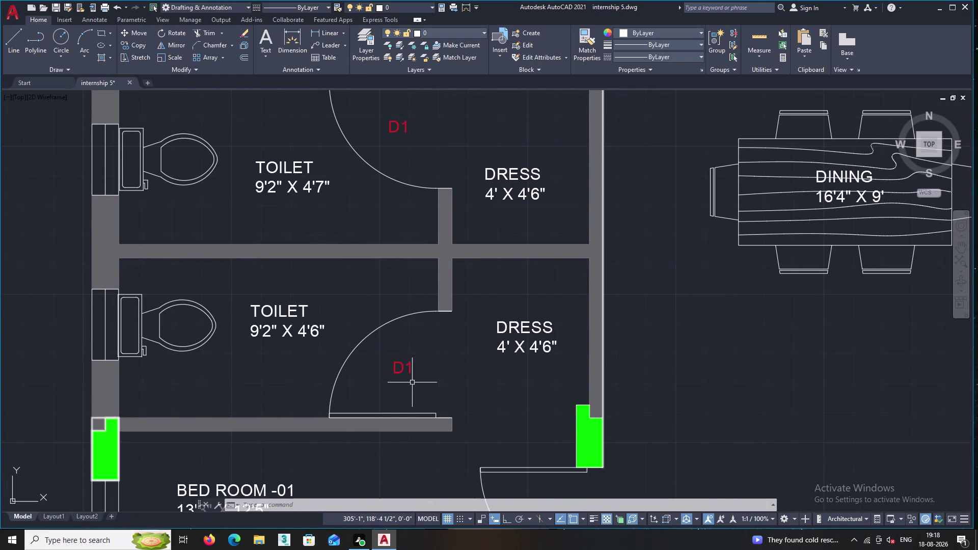
Delete the D1 label at the lower toilet door.
click(389, 347)
click(420, 386)
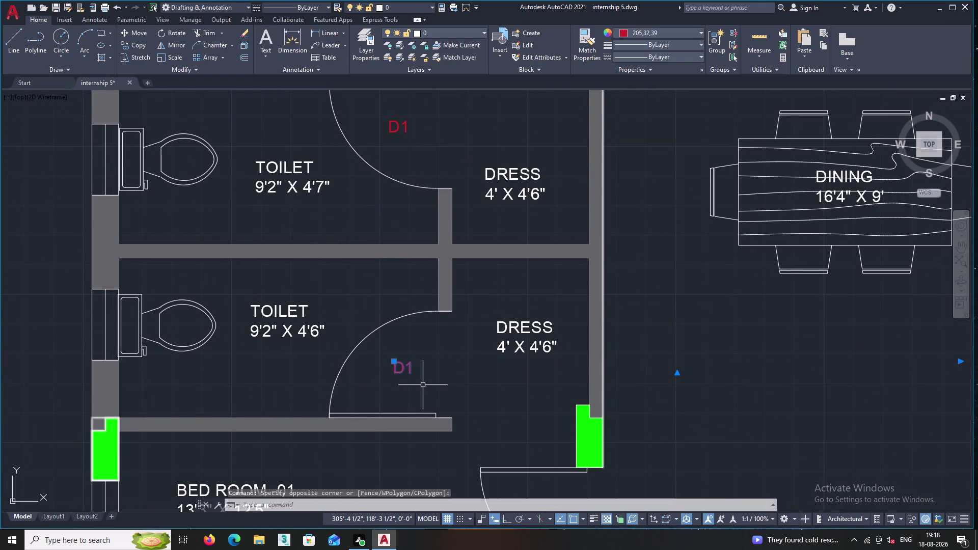
key(Delete)
Change the upper toilet door's D1 label to D3 with Mtext Edit.
middle_drag(407, 361, 375, 549)
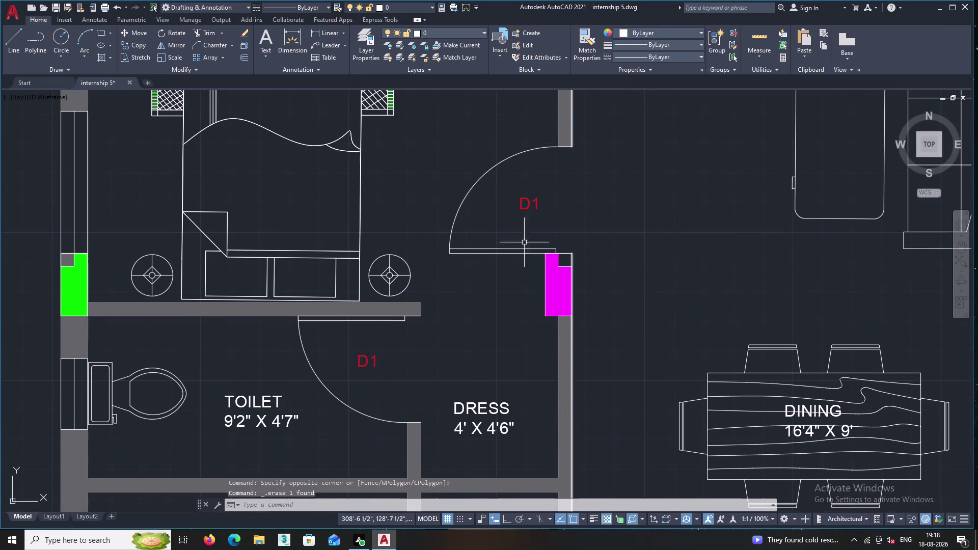
click(382, 372)
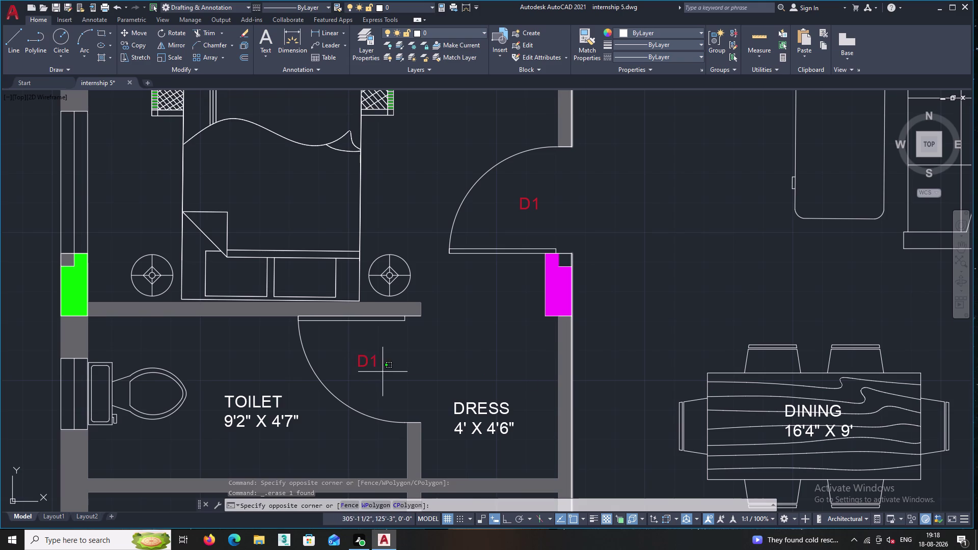
click(364, 352)
right_click(364, 352)
click(402, 112)
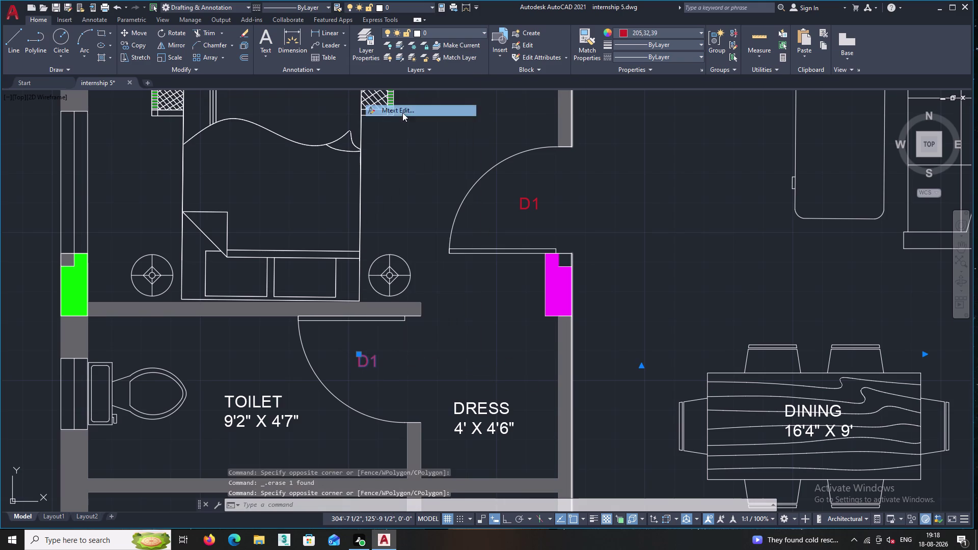
click(383, 356)
key(BackSpace)
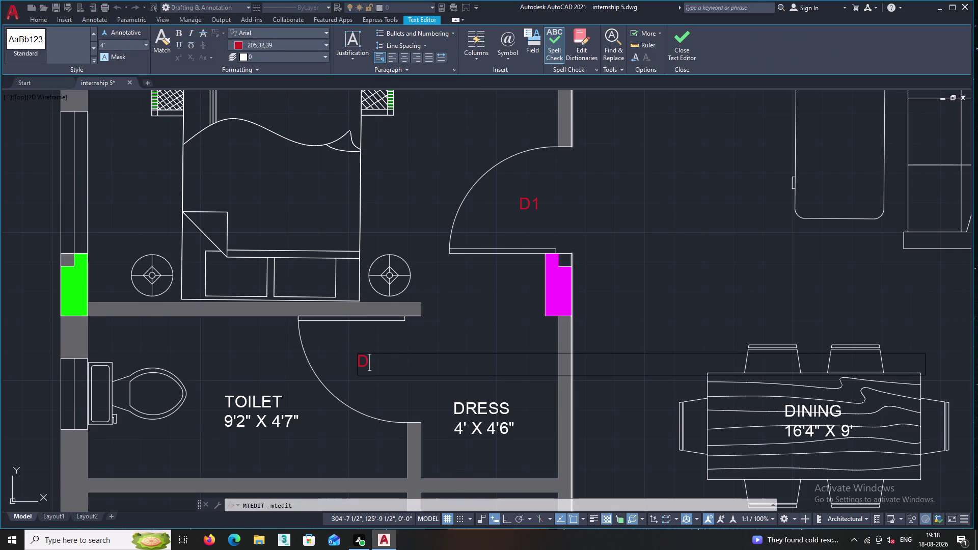
key(3)
double_click(402, 345)
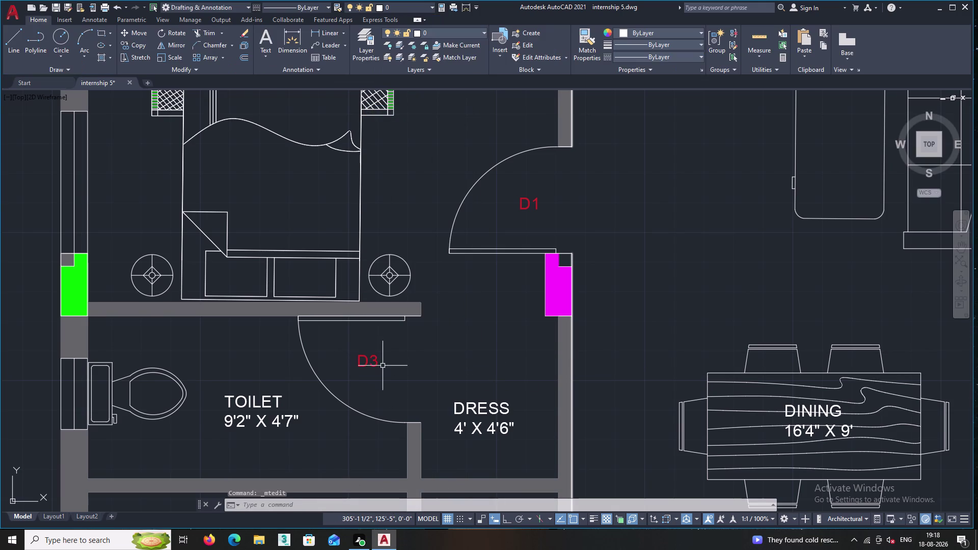
Copy the D3 label down to the lower toilet door.
middle_drag(380, 372, 274, 423)
middle_drag(272, 423, 301, 342)
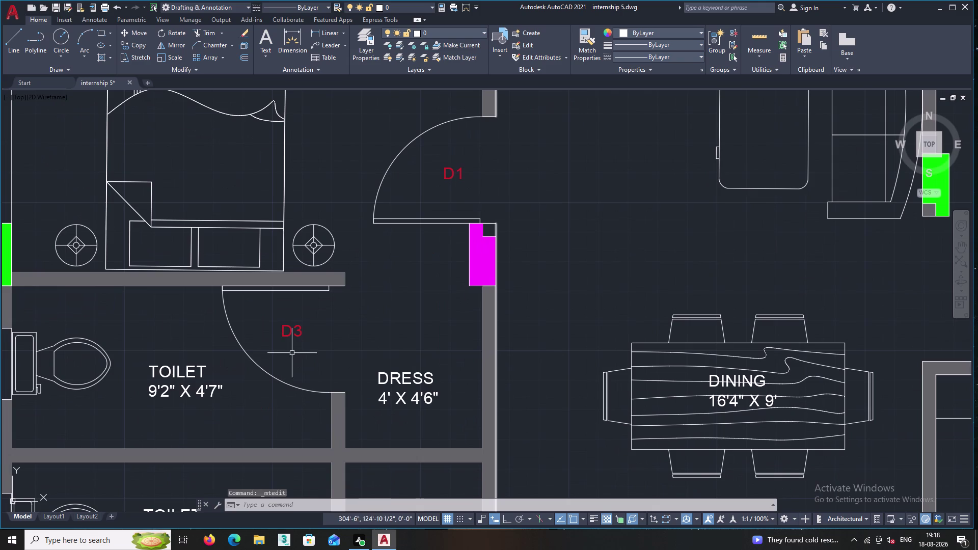
click(323, 350)
double_click(279, 327)
right_click(292, 311)
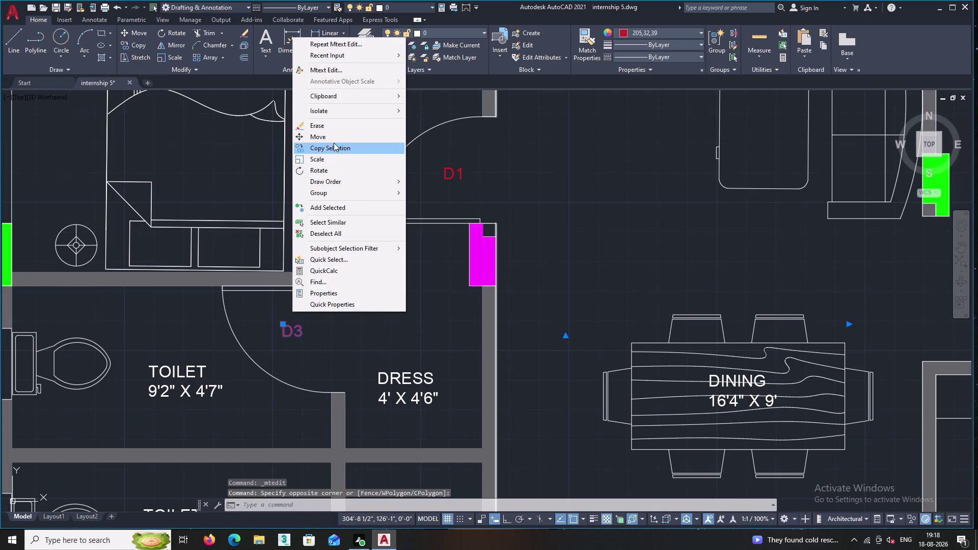
double_click(334, 146)
middle_drag(322, 337, 301, 145)
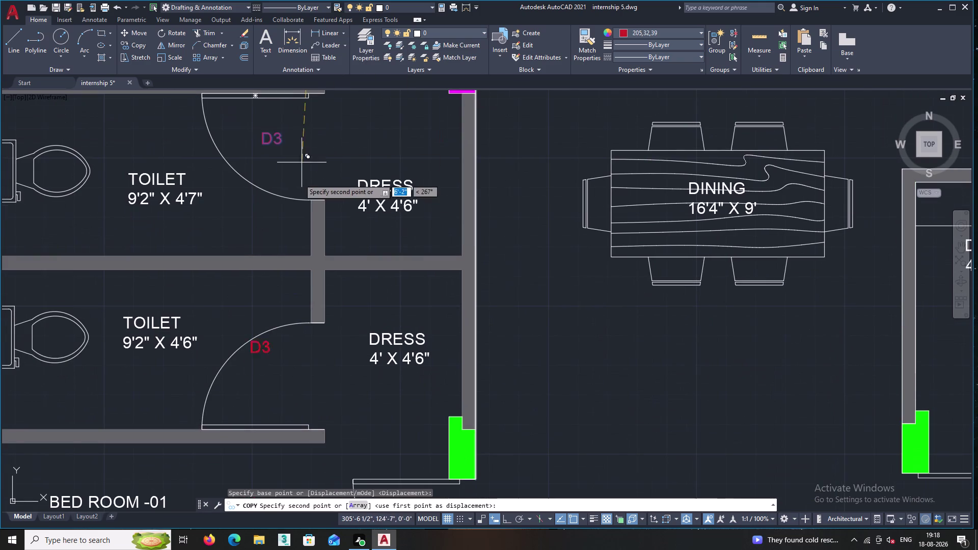
click(323, 195)
middle_drag(339, 308, 301, 261)
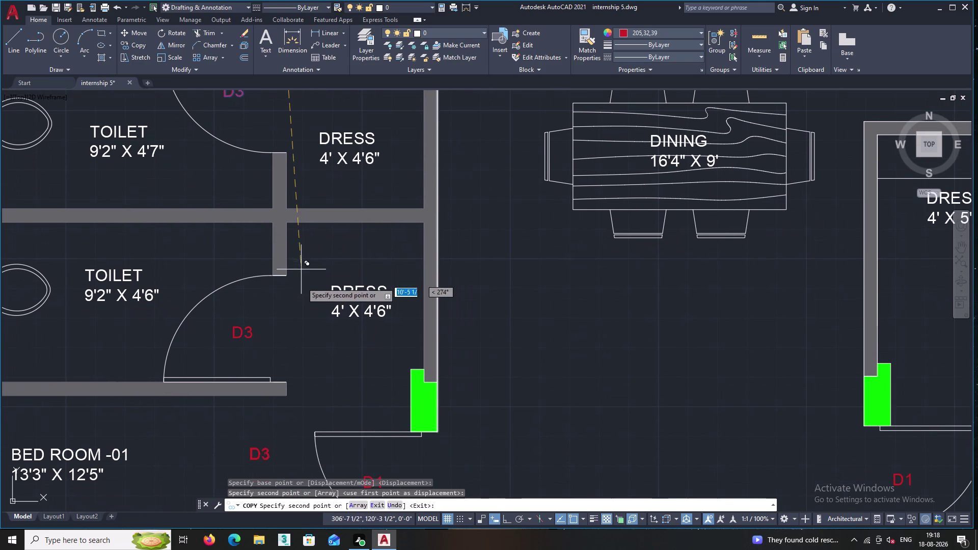
scroll(down, 3)
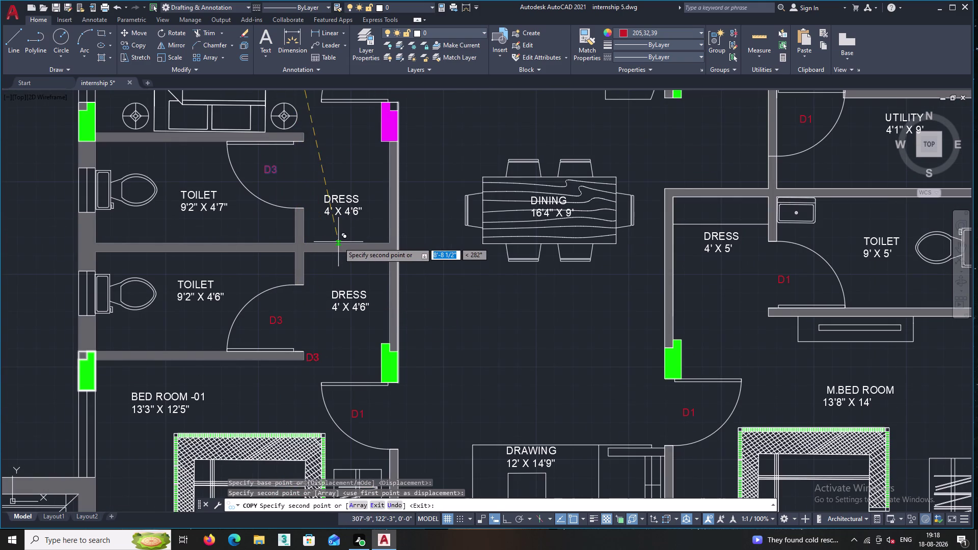
middle_drag(314, 251, 208, 283)
middle_drag(209, 255, 199, 305)
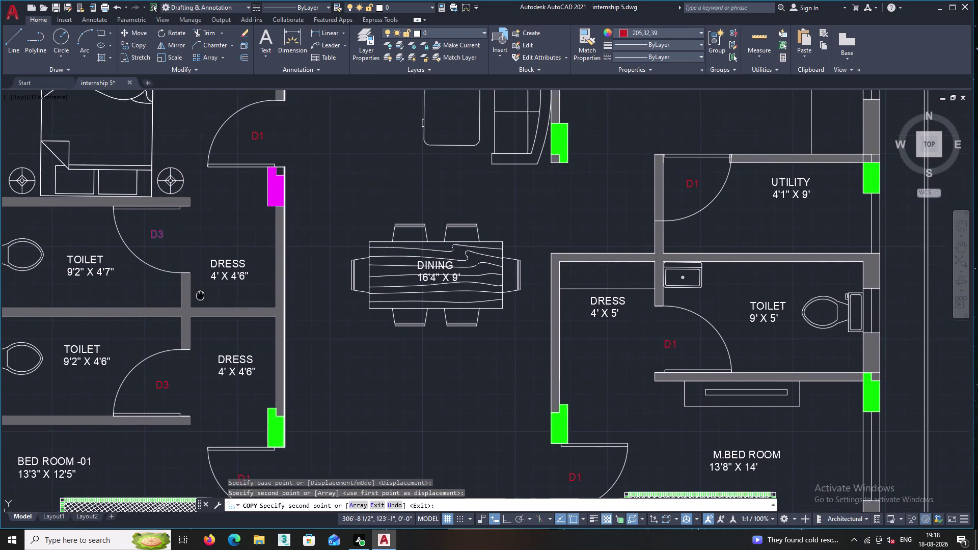
middle_drag(200, 305, 199, 310)
scroll(down, 3)
middle_drag(265, 206, 271, 375)
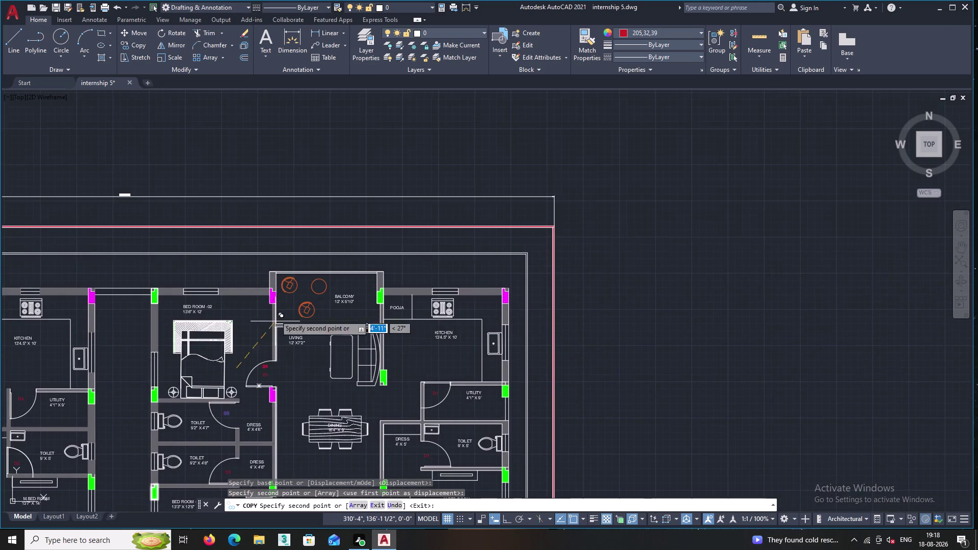
scroll(up, 3)
Change the living room door's D1 tag to D2.
key(Escape)
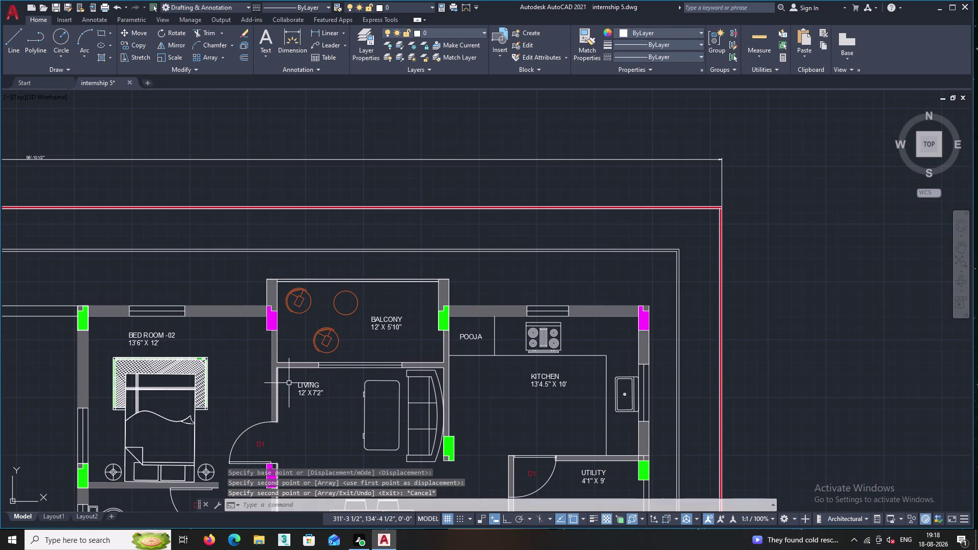
scroll(up, 3)
middle_drag(274, 414, 278, 269)
scroll(up, 3)
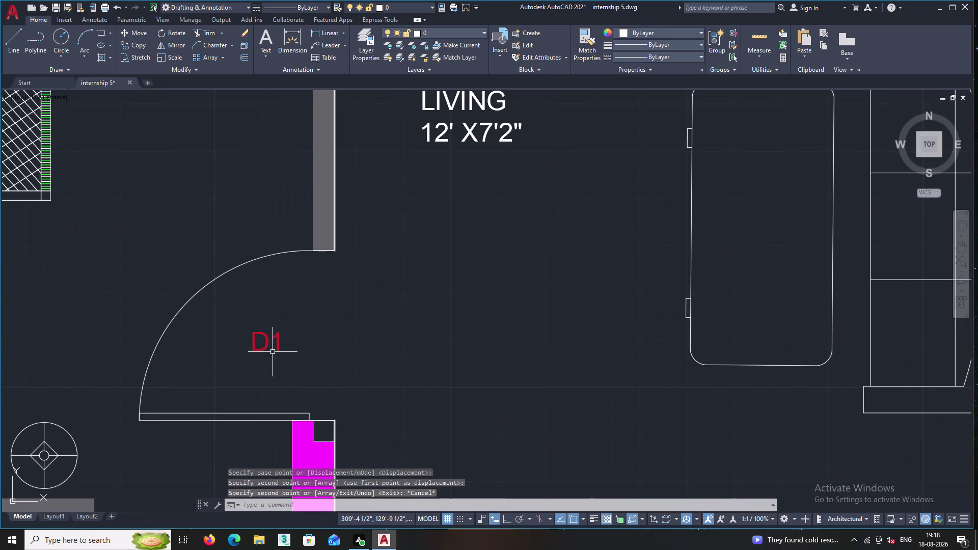
click(278, 349)
right_click(286, 313)
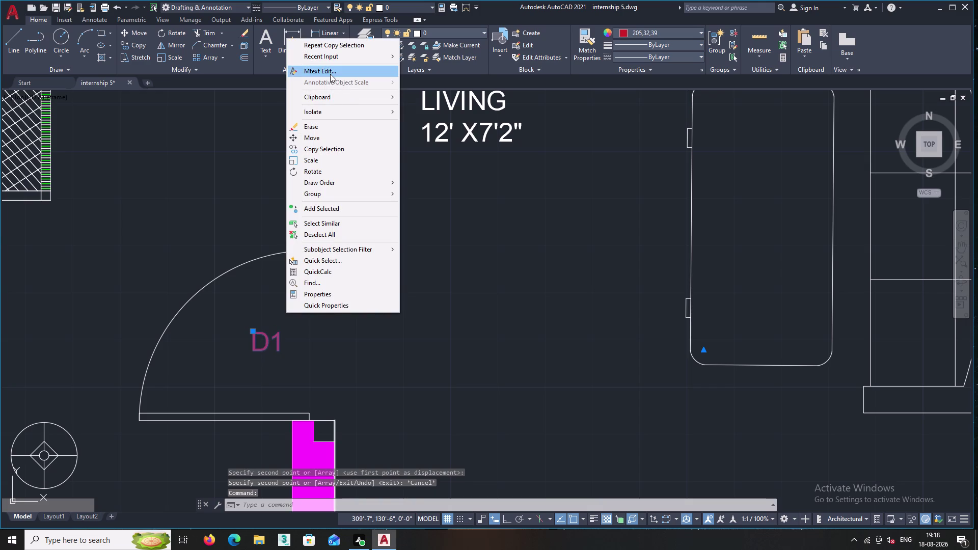
double_click(330, 73)
click(305, 333)
key(BackSpace)
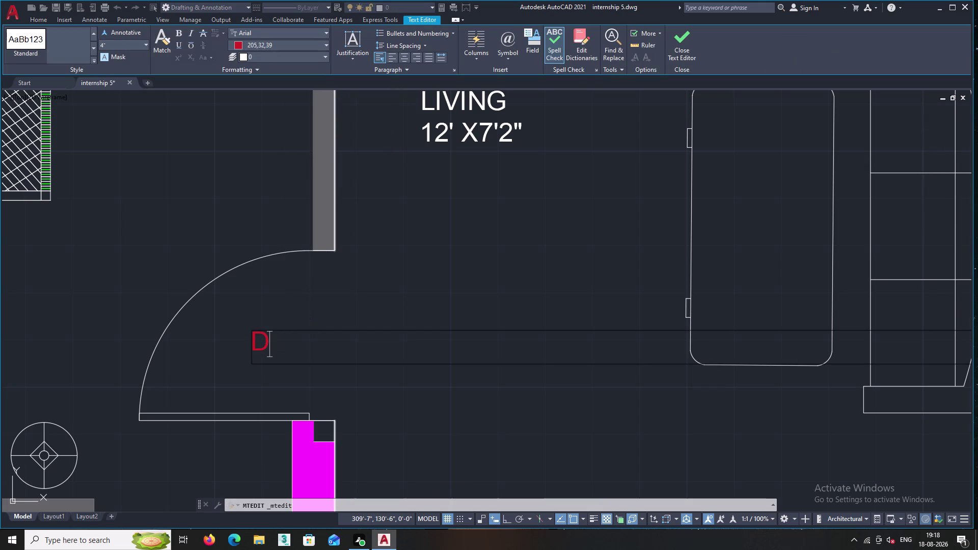
key(2)
click(347, 299)
Change the D1 tag above the drawing room's bedroom door to D2.
middle_drag(338, 303, 311, 309)
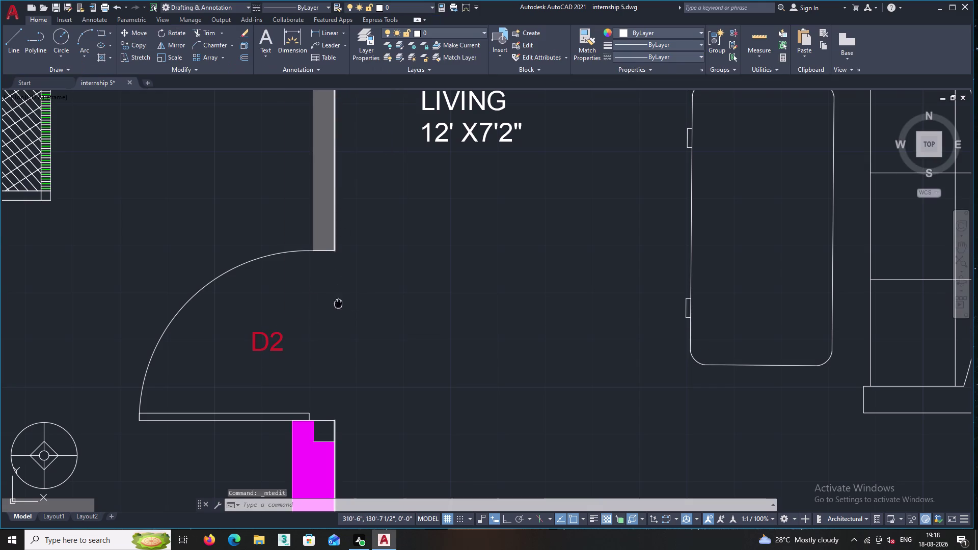
middle_drag(311, 309, 166, 338)
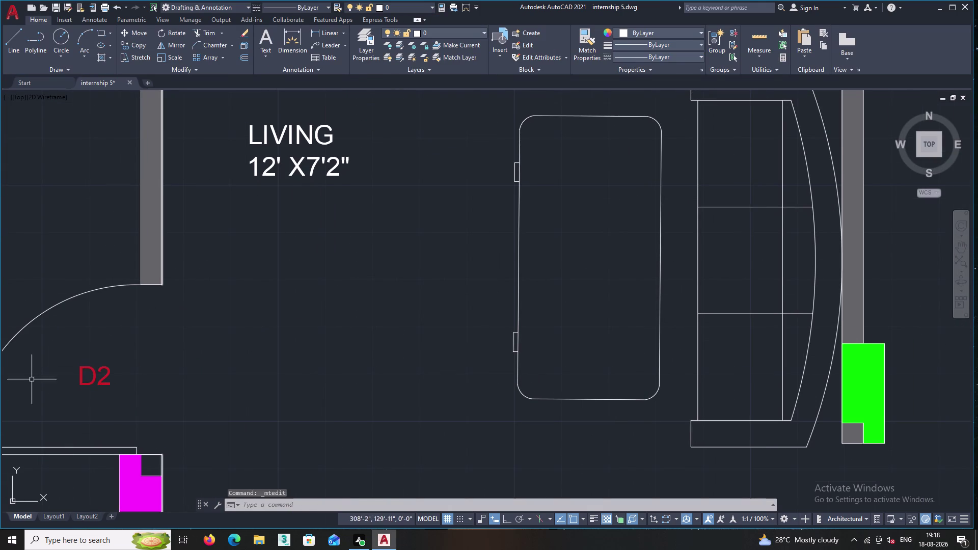
middle_drag(0, 418, 24, 388)
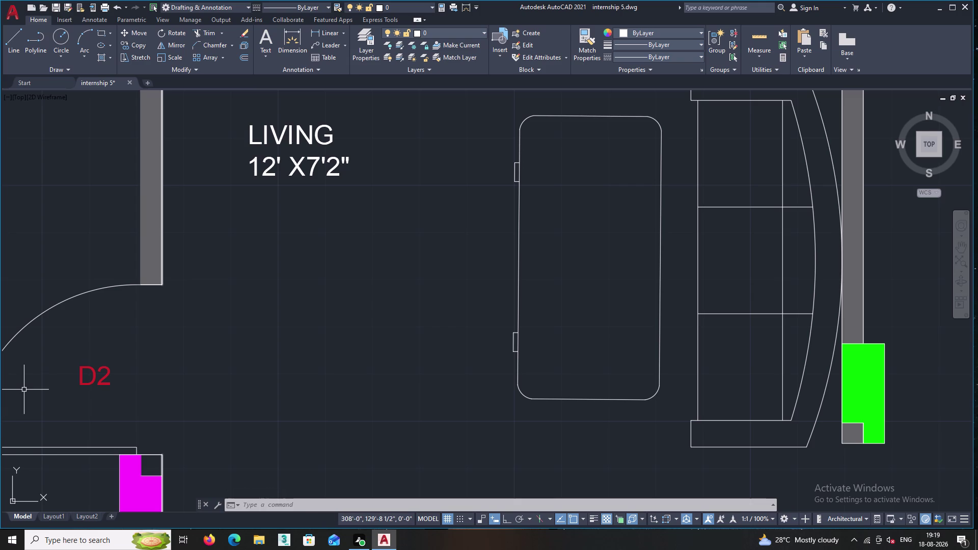
middle_drag(37, 389, 73, 260)
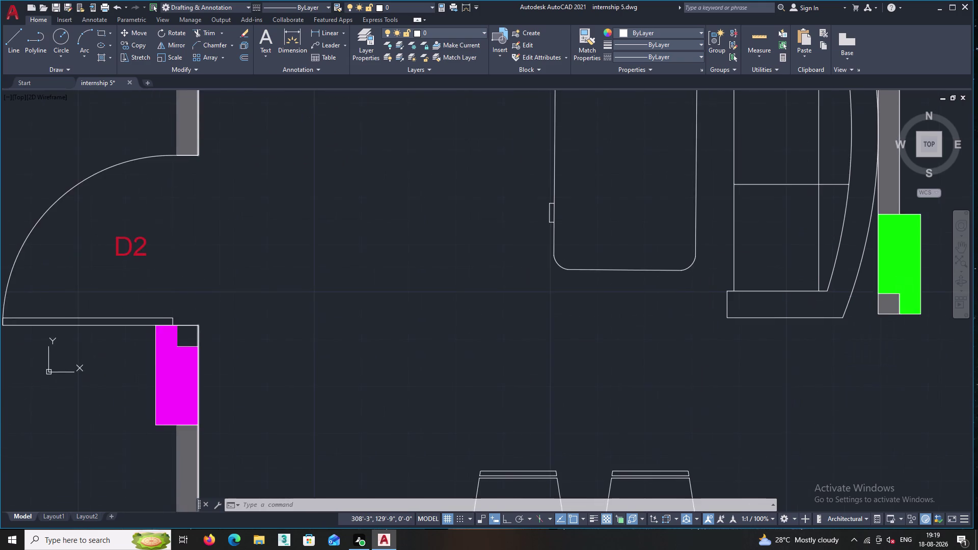
scroll(down, 3)
middle_drag(251, 345, 218, 203)
middle_drag(214, 372, 195, 237)
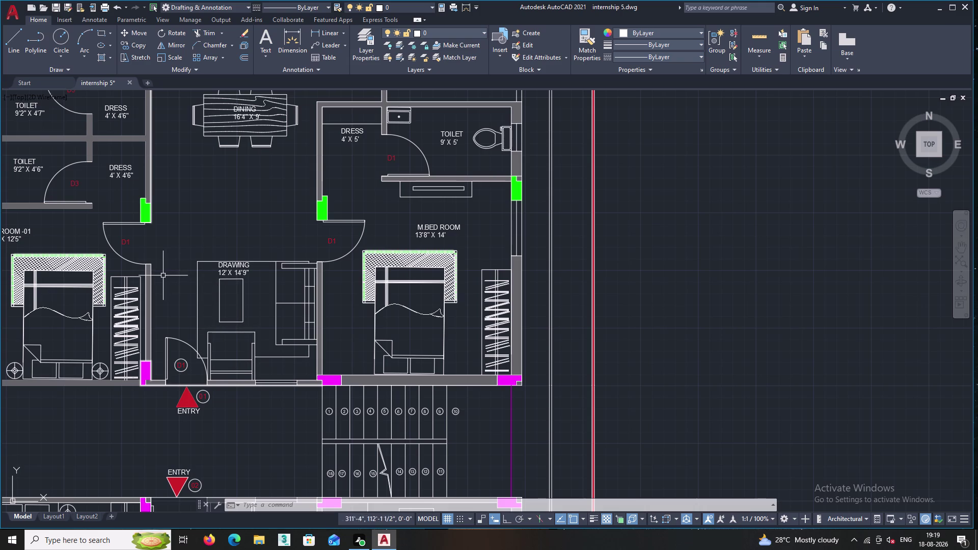
scroll(up, 3)
middle_drag(134, 265, 197, 302)
middle_click(197, 303)
scroll(up, 3)
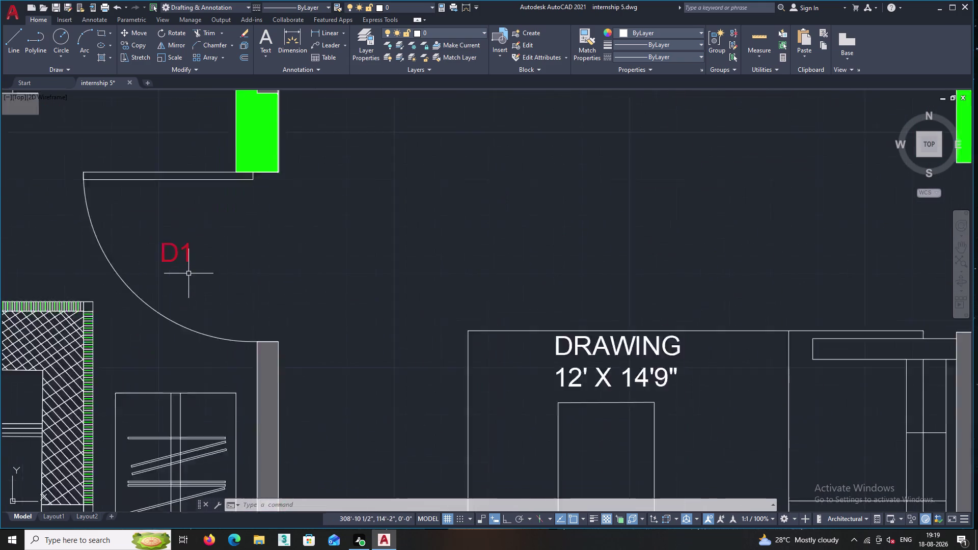
click(187, 250)
right_click(204, 239)
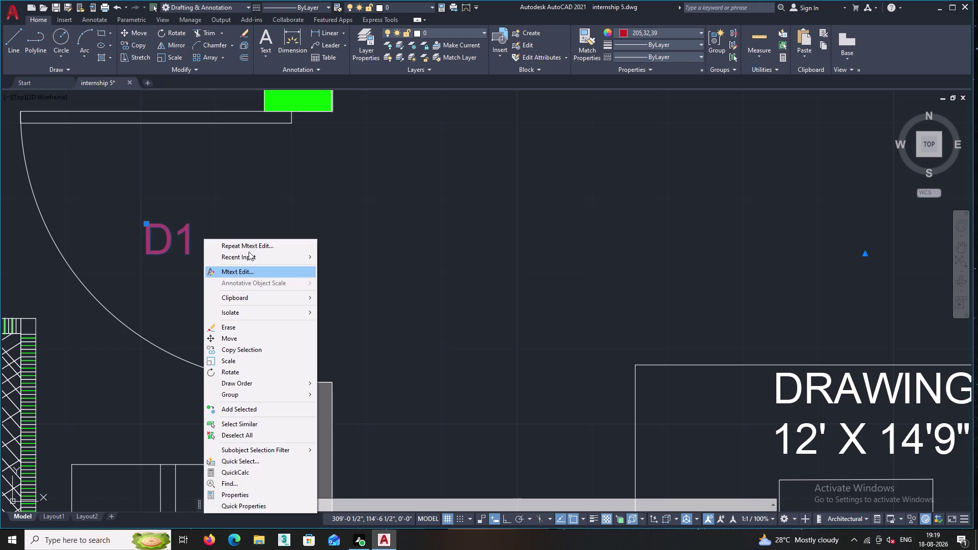
click(250, 270)
click(203, 246)
key(BackSpace)
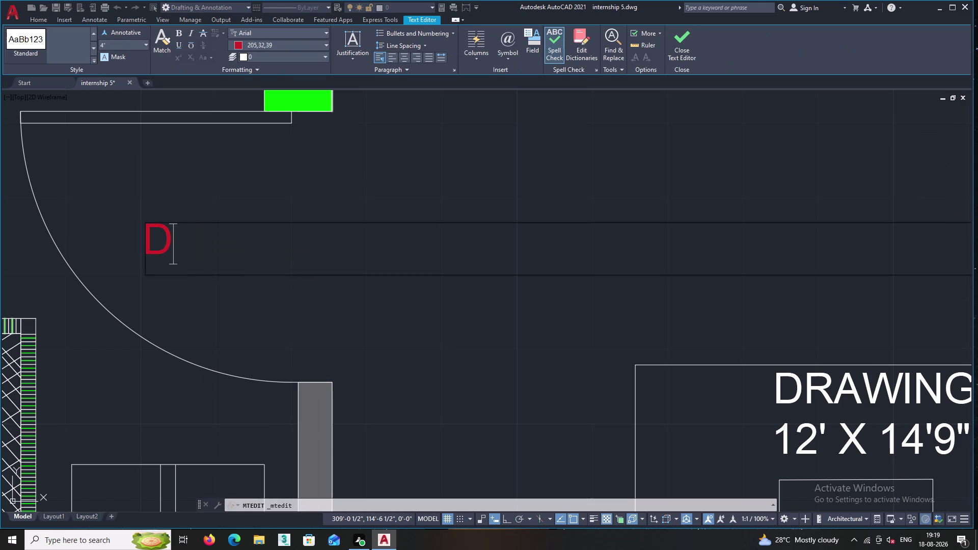
key(2)
click(221, 202)
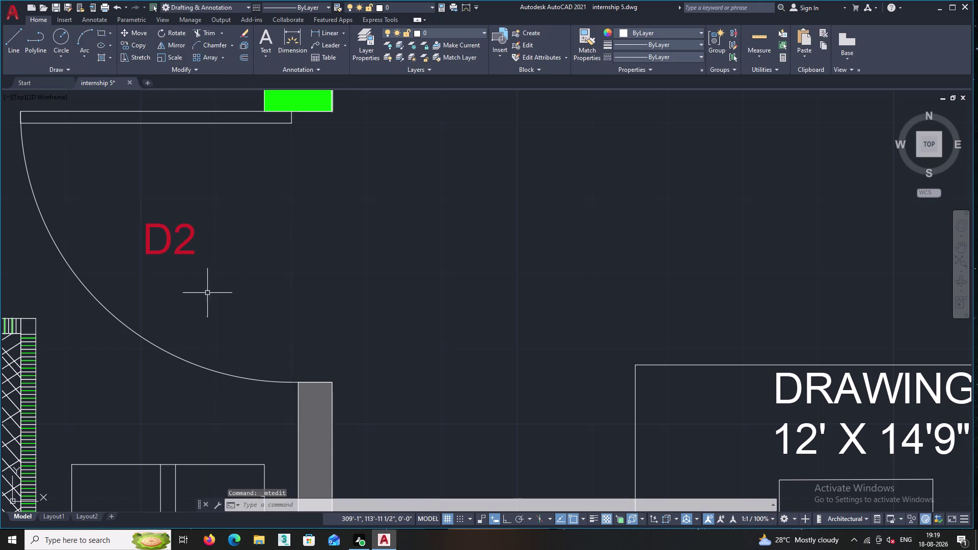
middle_drag(208, 298, 148, 376)
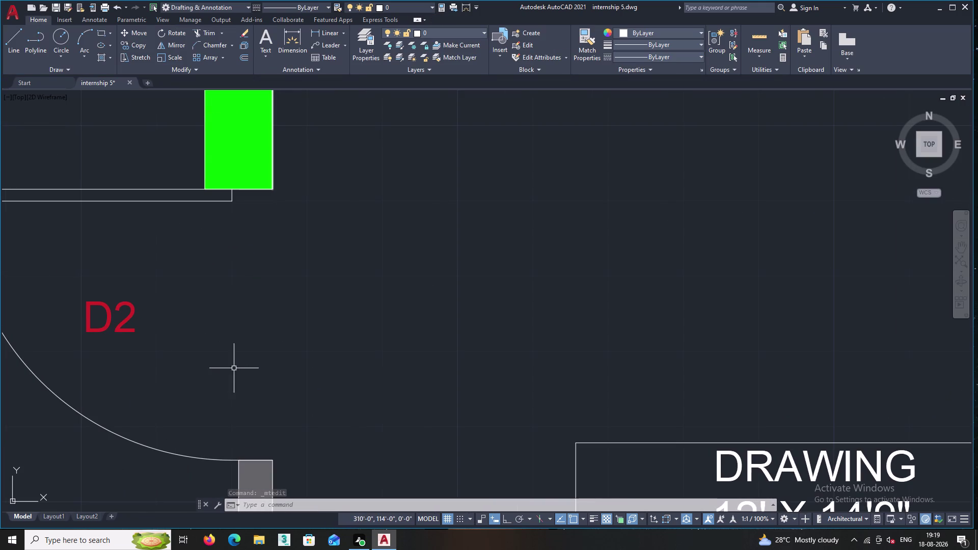
middle_drag(235, 368, 204, 369)
scroll(down, 3)
scroll(down, 3)
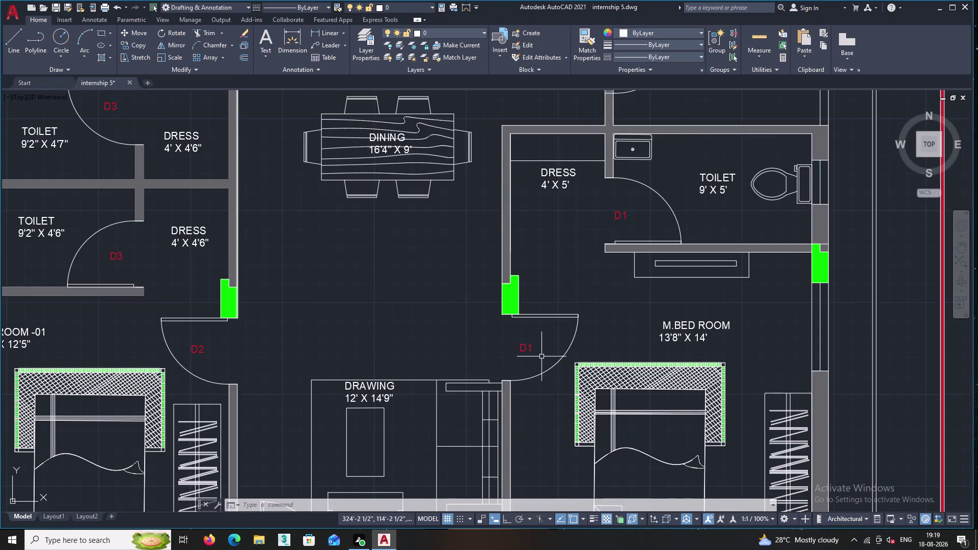
Delete the D1 label beside the master bedroom door.
scroll(up, 3)
click(539, 355)
click(463, 324)
key(Delete)
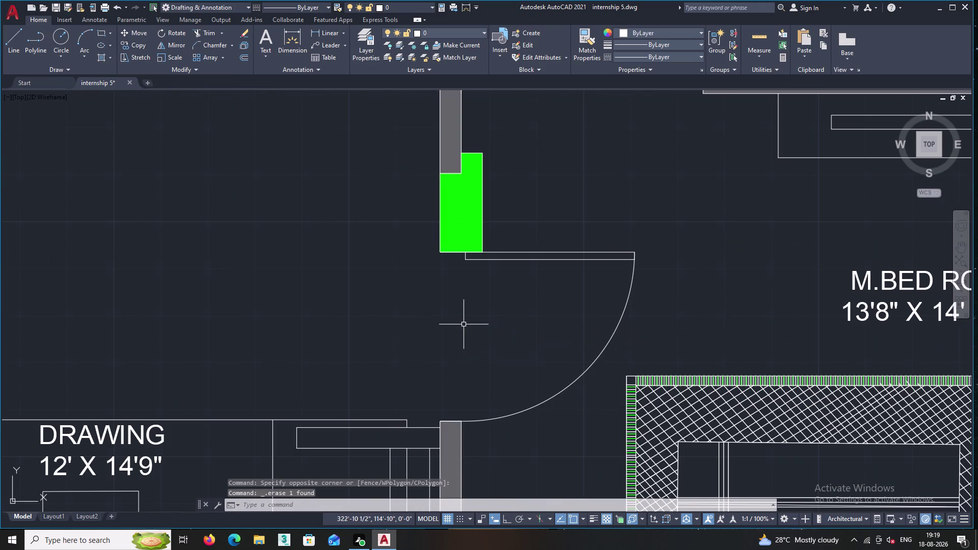
Copy the D2 label to the master bedroom doorway.
middle_click(164, 353)
scroll(down, 3)
middle_drag(171, 353, 418, 331)
click(222, 337)
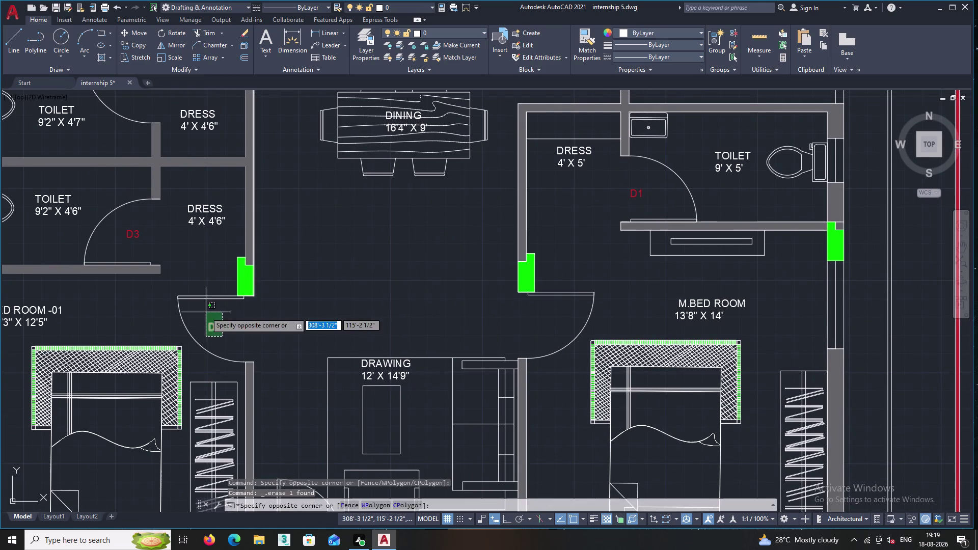
right_click(217, 308)
click(198, 324)
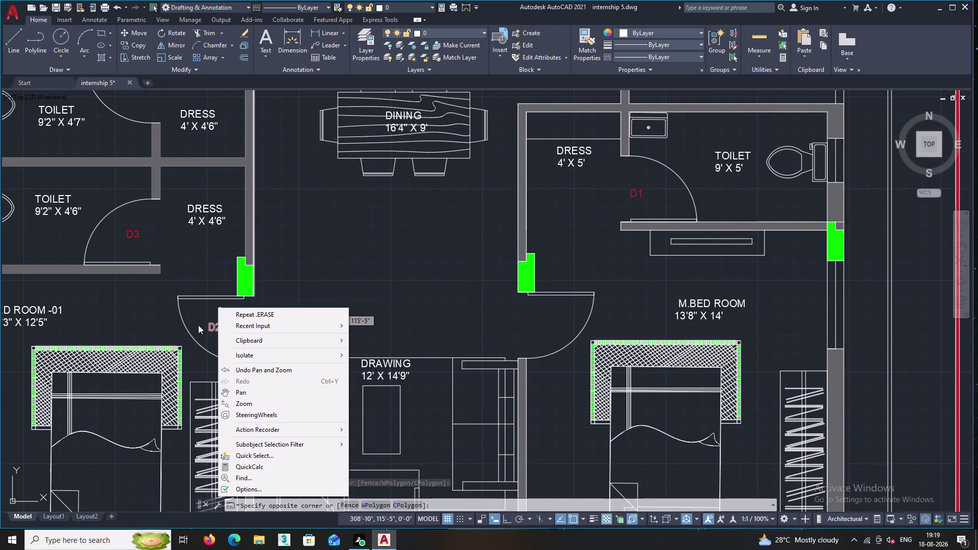
right_click(225, 321)
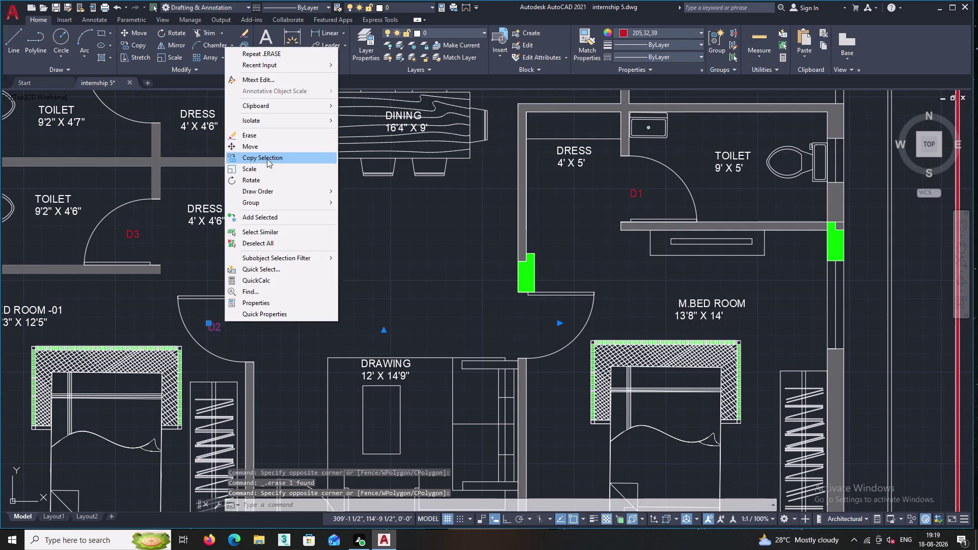
double_click(267, 158)
middle_drag(565, 209, 472, 247)
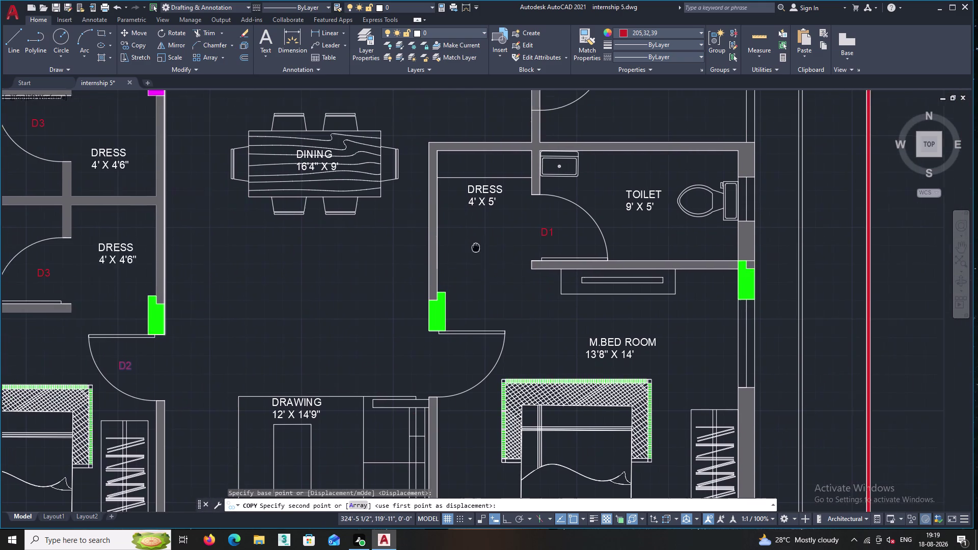
middle_drag(472, 247, 471, 248)
click(511, 190)
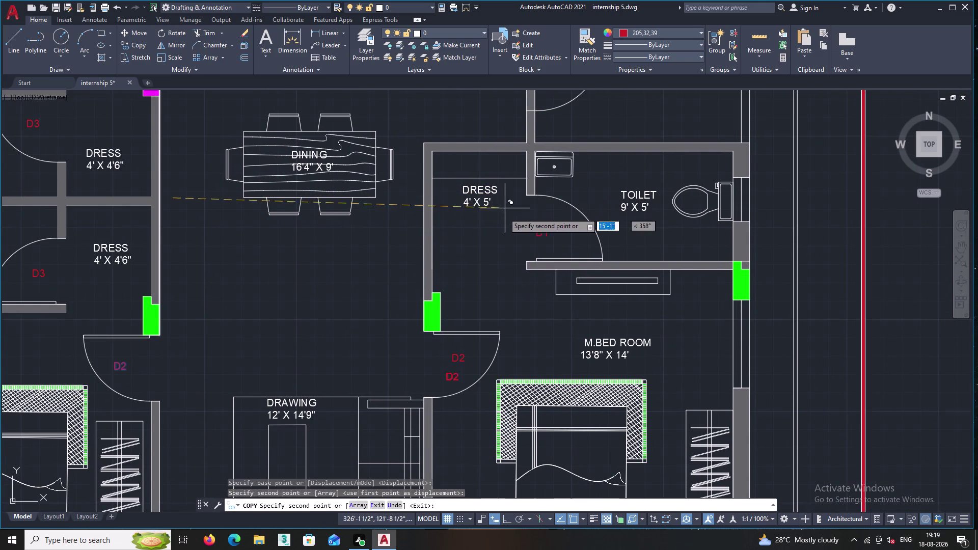
middle_drag(472, 269, 426, 359)
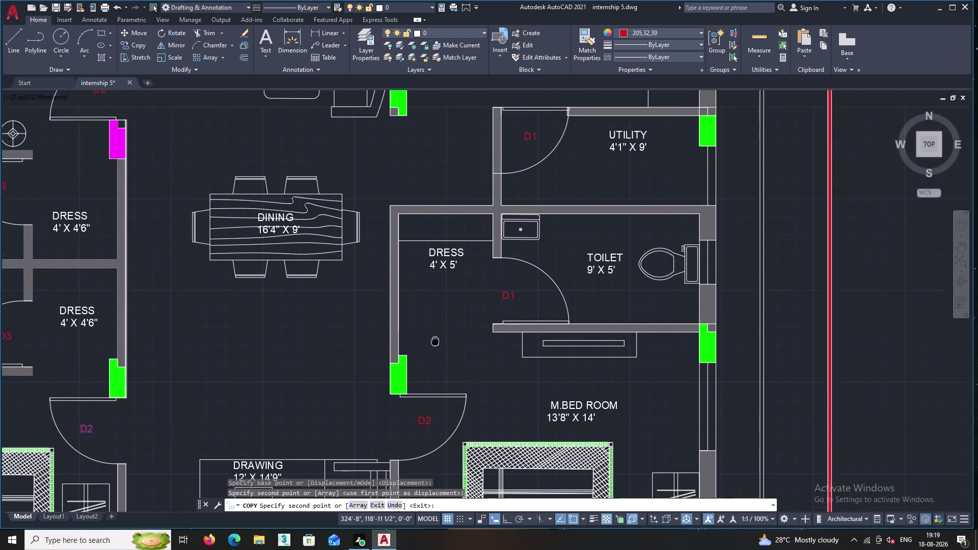
middle_drag(426, 359, 407, 377)
key(Escape)
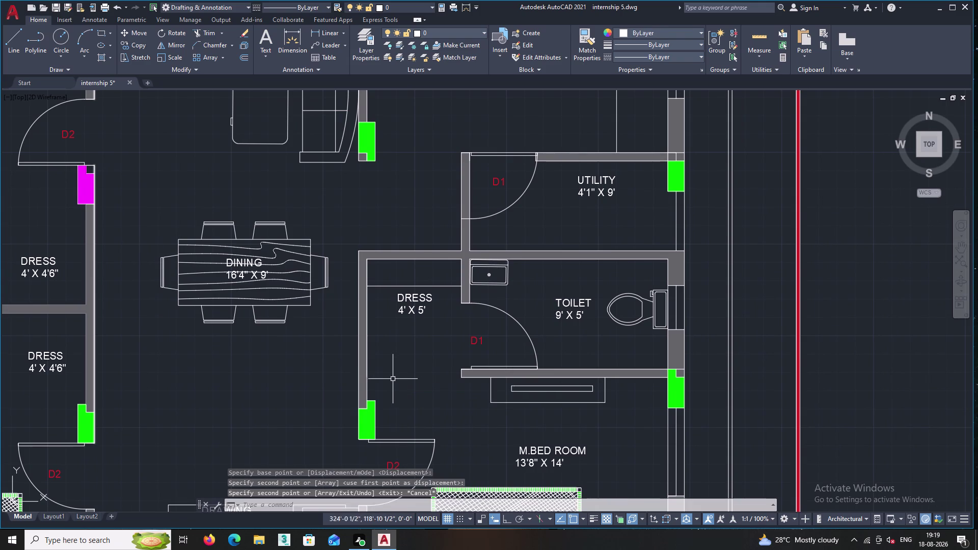
scroll(down, 3)
Change the master dress-to-toilet door's D1 label to D3.
middle_drag(420, 417, 385, 390)
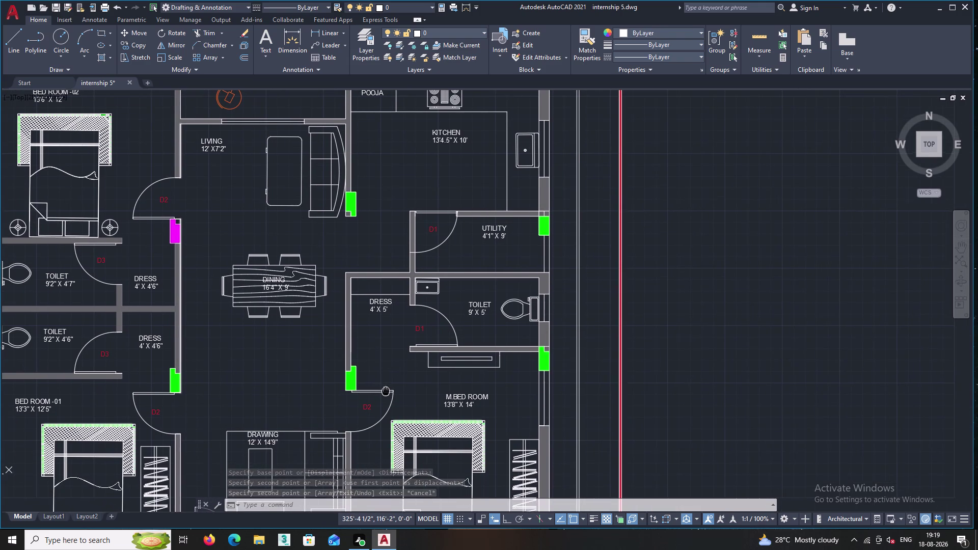
middle_drag(385, 390, 385, 425)
scroll(up, 3)
scroll(up, 3)
middle_drag(412, 355, 412, 364)
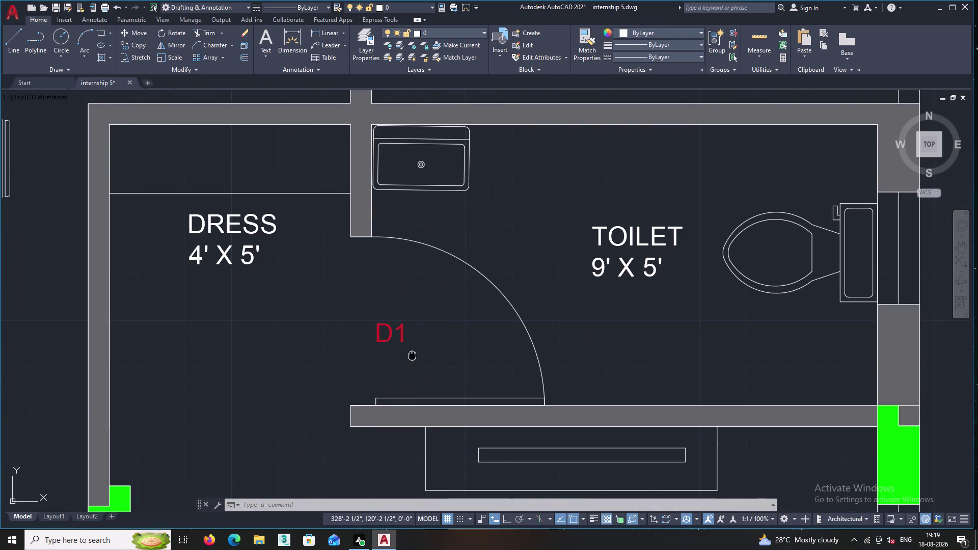
middle_drag(412, 364, 406, 450)
click(396, 430)
right_click(410, 407)
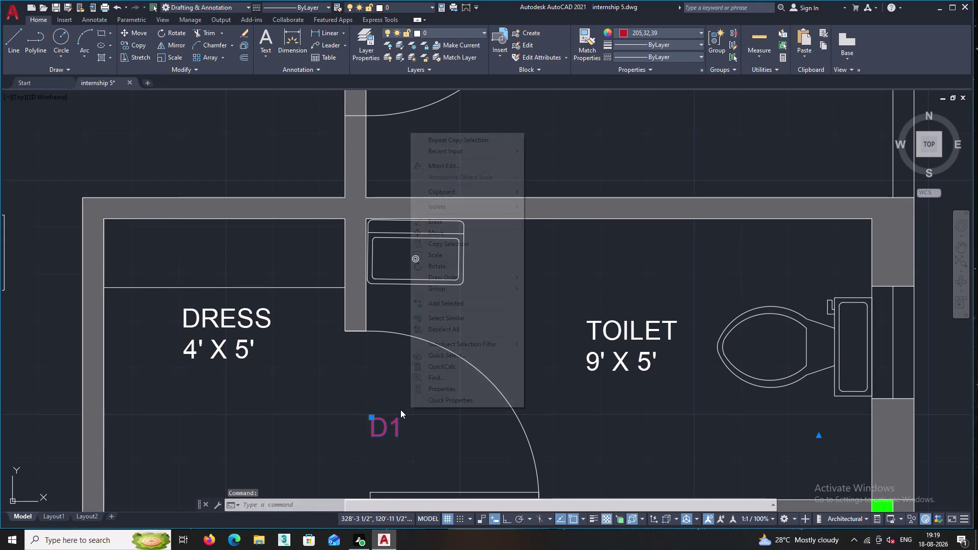
click(451, 169)
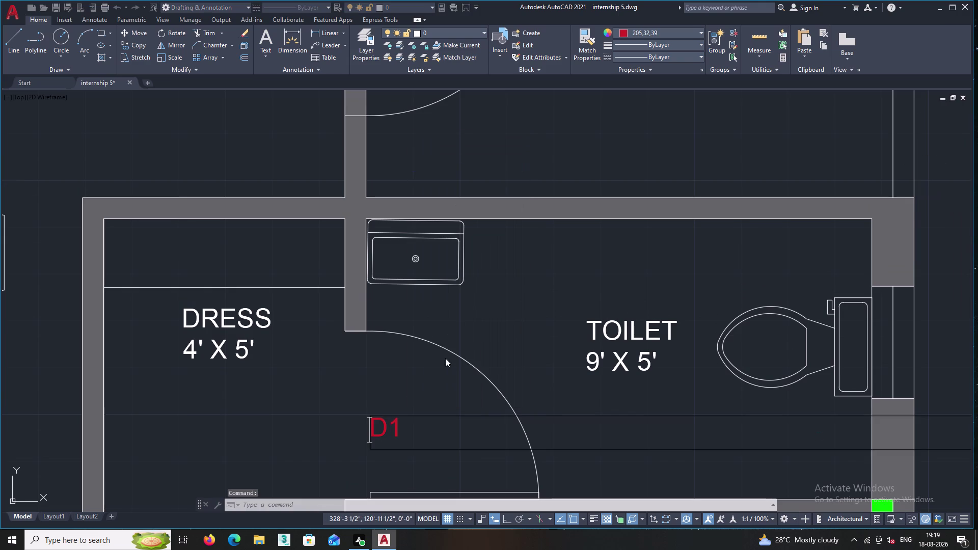
click(425, 428)
key(BackSpace)
key(3)
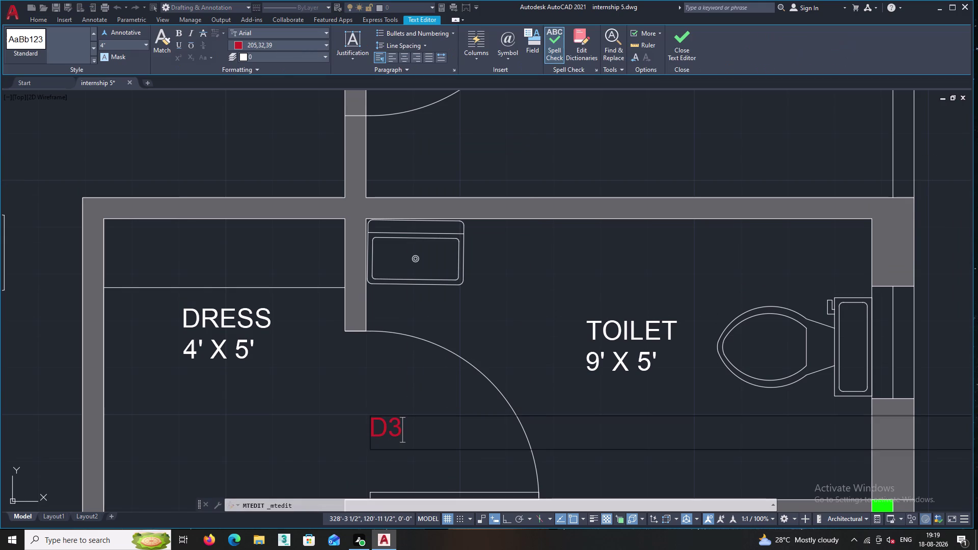
click(401, 380)
Change the utility door's D1 label to D3.
scroll(down, 3)
middle_click(392, 385)
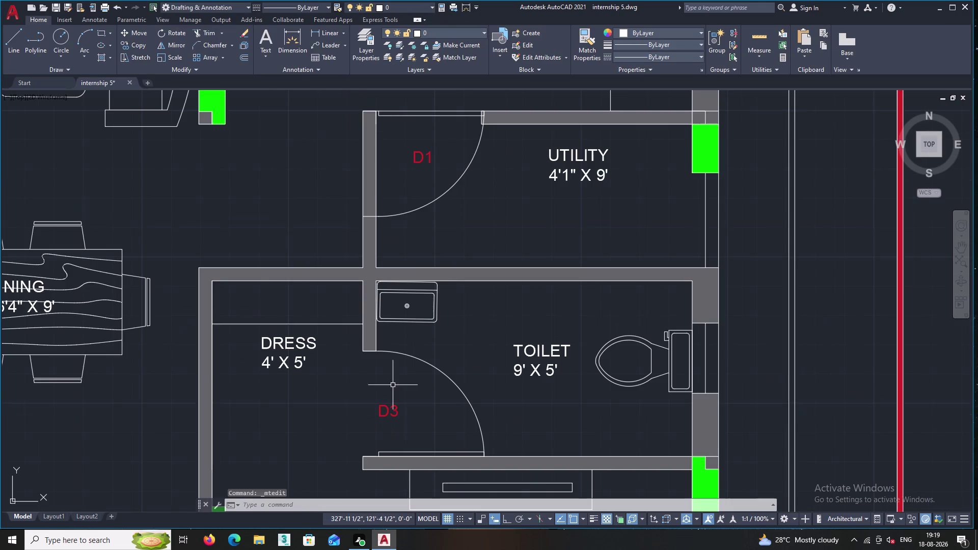
click(437, 168)
double_click(422, 149)
right_click(423, 148)
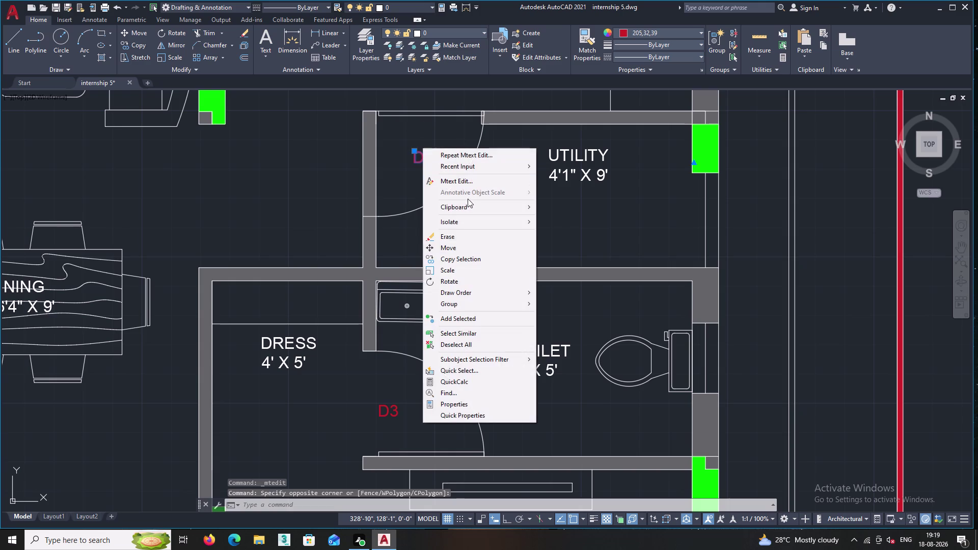
click(467, 156)
click(442, 161)
click(442, 161)
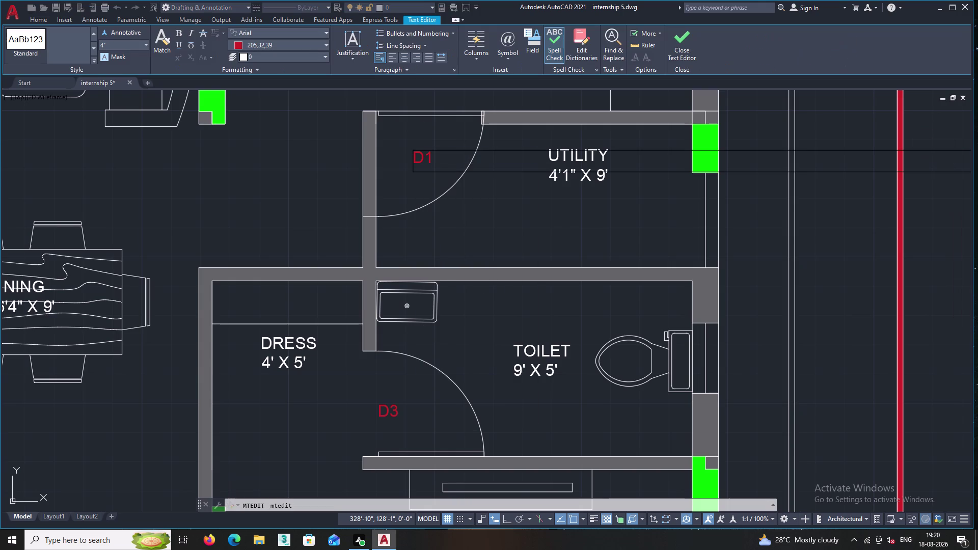
key(BackSpace)
key(3)
click(466, 209)
Pan across the plan to review the revised D2 and D3 door tags.
middle_drag(466, 213, 409, 202)
scroll(down, 3)
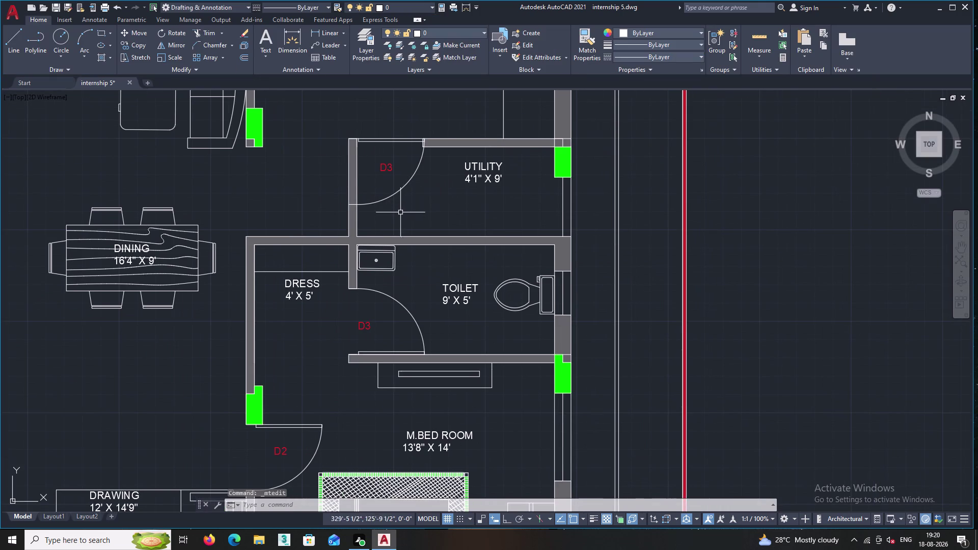
middle_drag(401, 188, 387, 128)
scroll(down, 3)
middle_drag(408, 295, 370, 217)
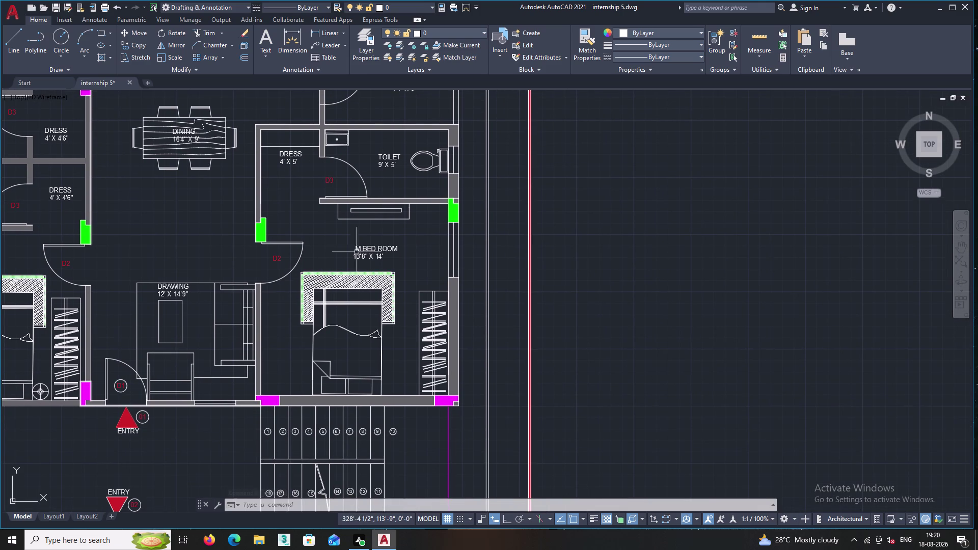
middle_click(361, 225)
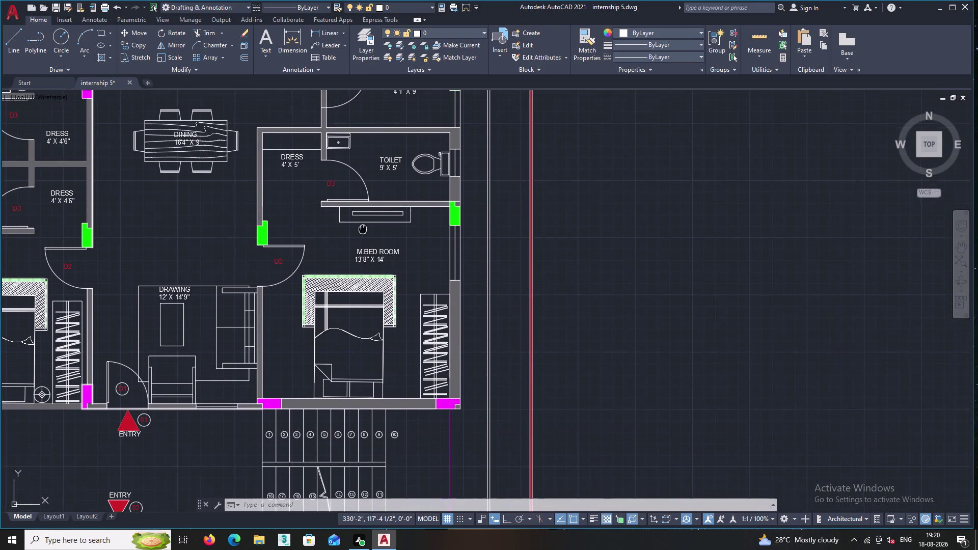
middle_drag(328, 281, 353, 279)
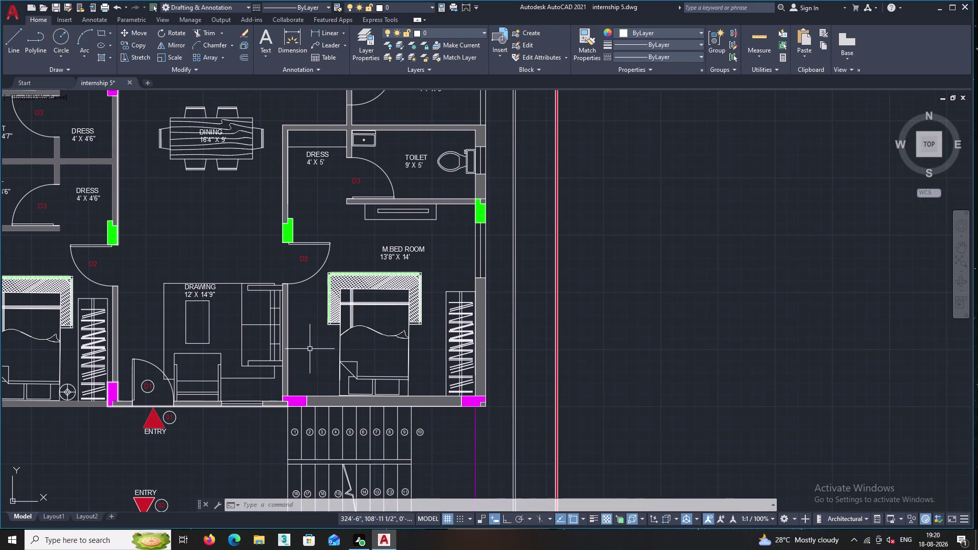
middle_drag(243, 403, 318, 377)
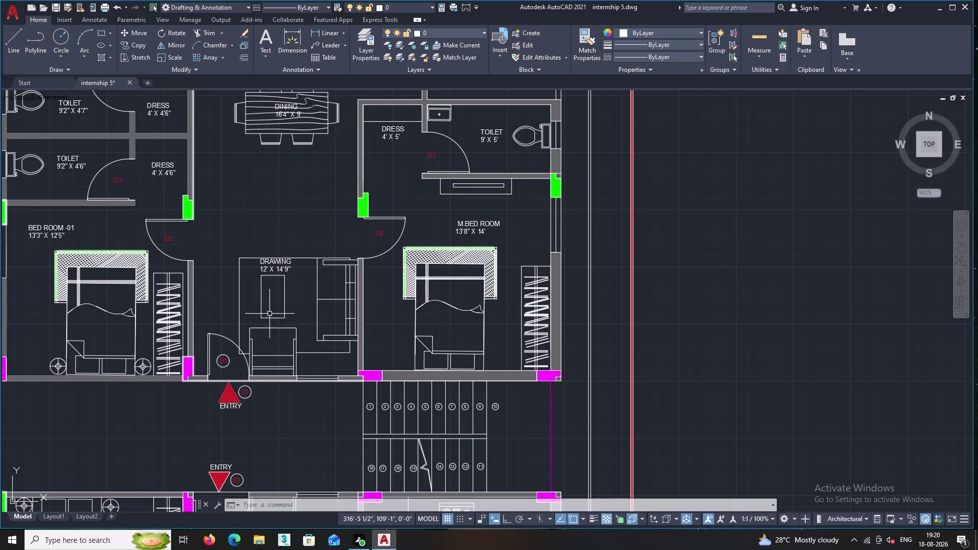
middle_drag(188, 248, 278, 334)
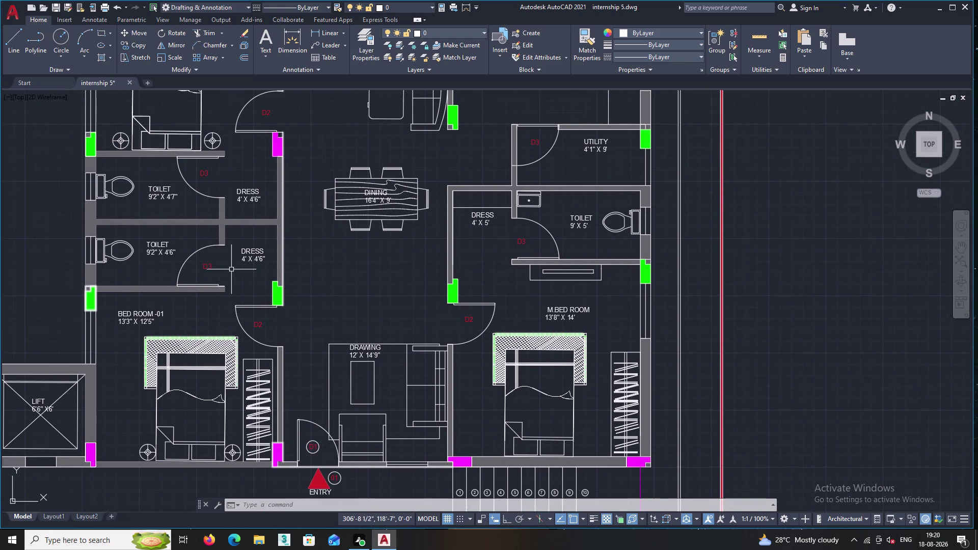
middle_drag(208, 249, 258, 365)
scroll(down, 3)
scroll(up, 3)
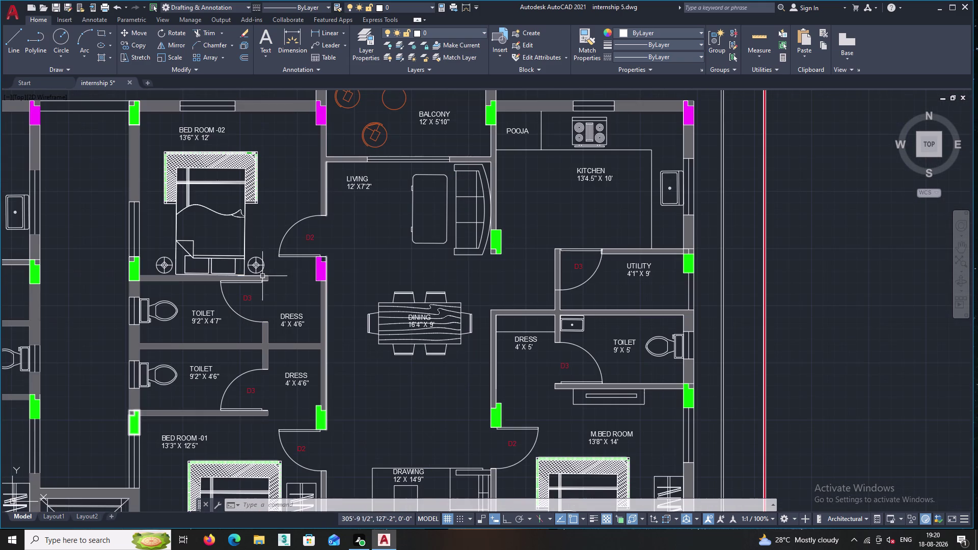
middle_drag(365, 276, 367, 235)
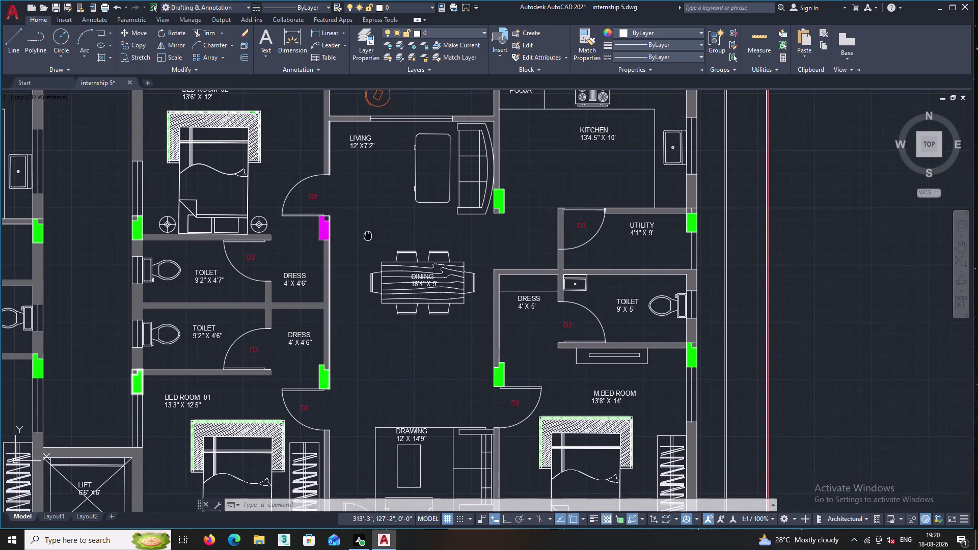
middle_drag(368, 235, 380, 347)
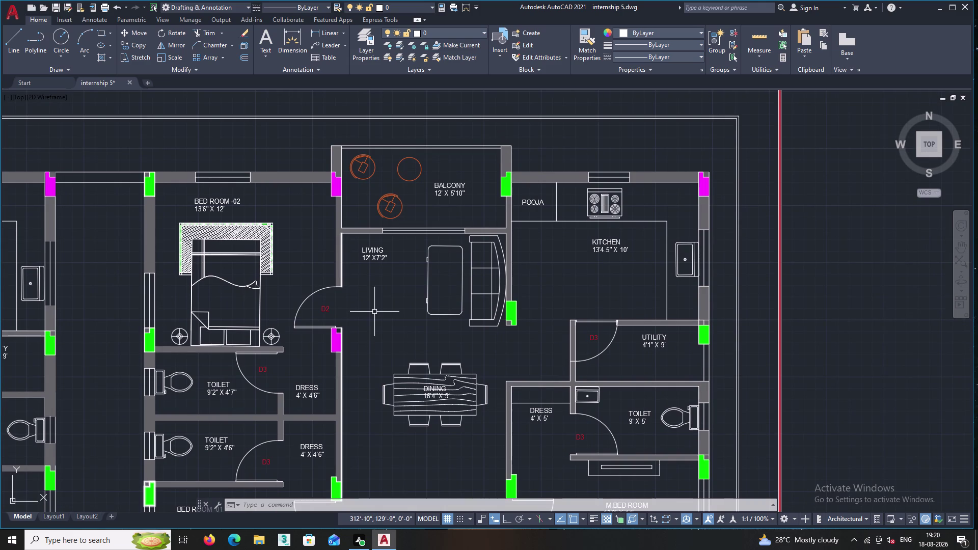
Start TCIRCLE and select the D2 and D3 door labels around the living room.
text(TCIR)
key(Return)
click(324, 309)
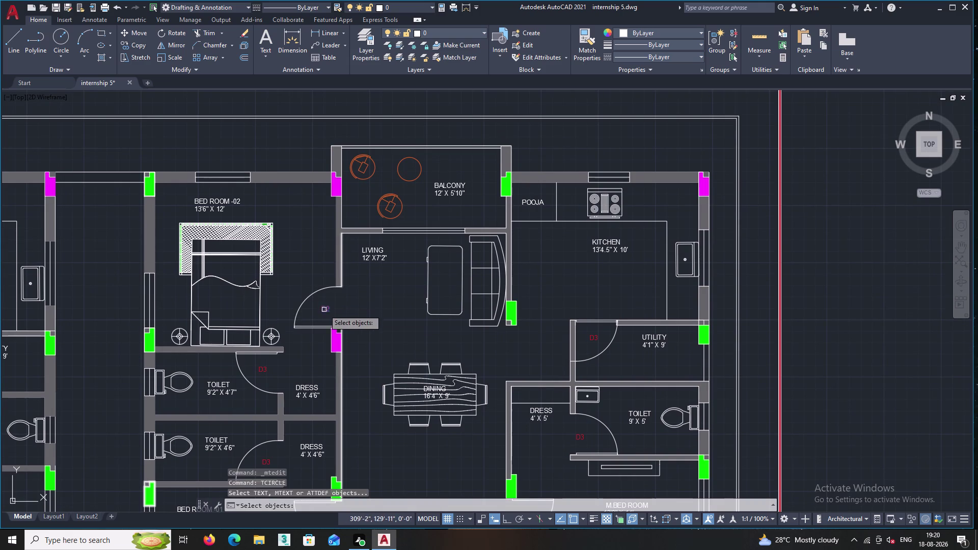
click(260, 373)
middle_drag(302, 391, 295, 356)
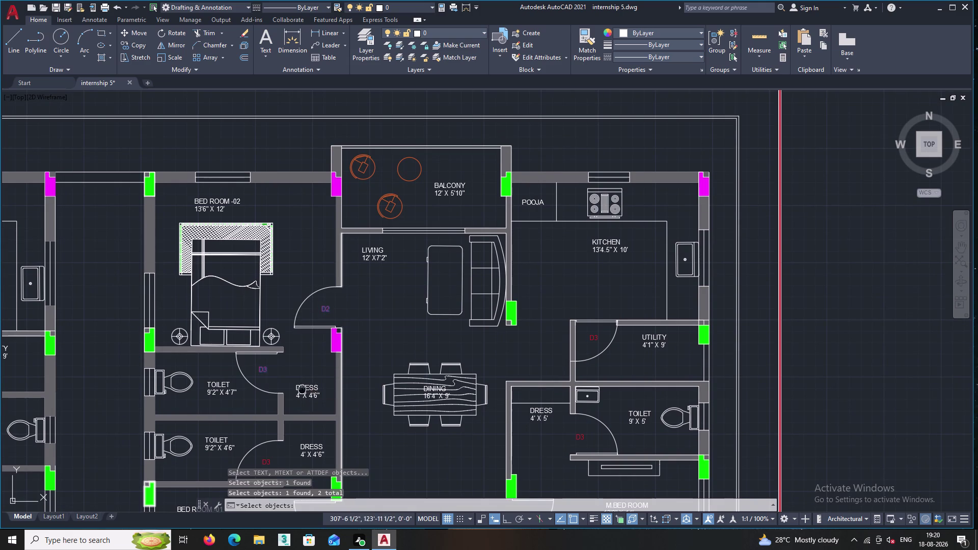
middle_drag(294, 357, 273, 226)
scroll(up, 3)
click(246, 290)
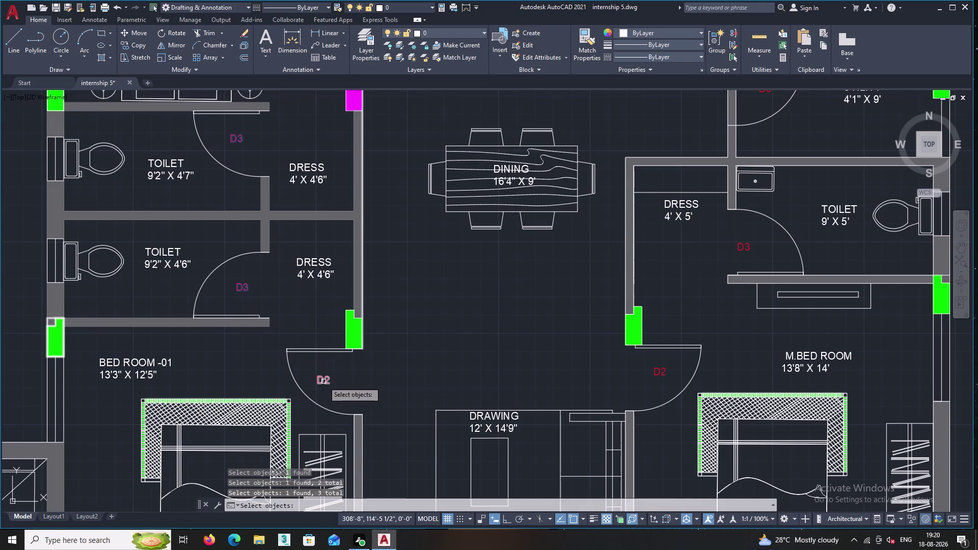
click(323, 383)
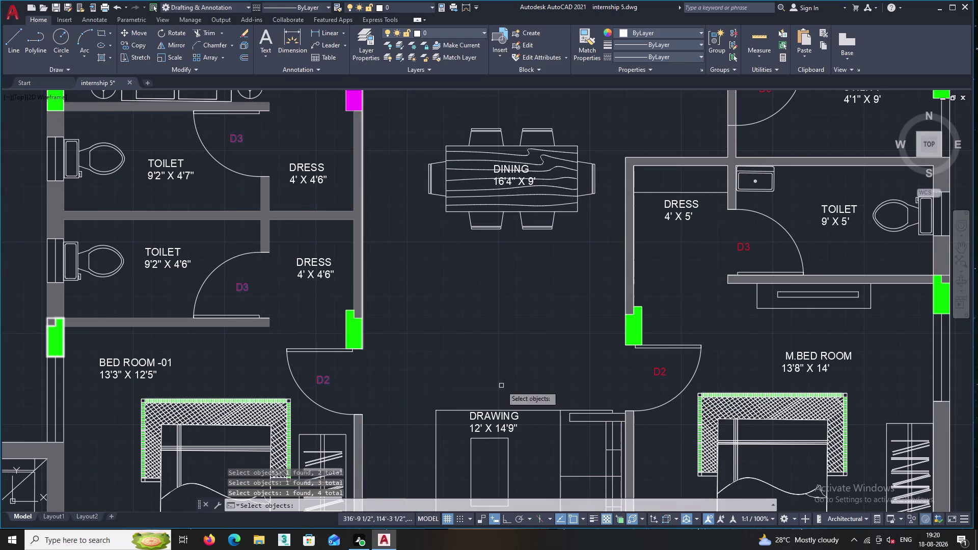
click(658, 372)
Add the utility and dress-toilet D3 labels, then circle all seven with default offset.
middle_drag(663, 230, 475, 370)
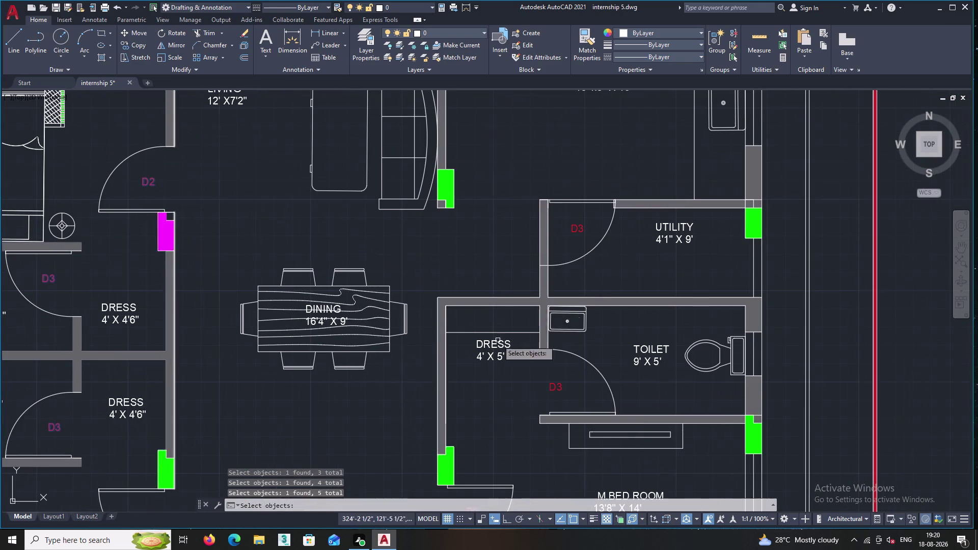
click(580, 227)
click(558, 387)
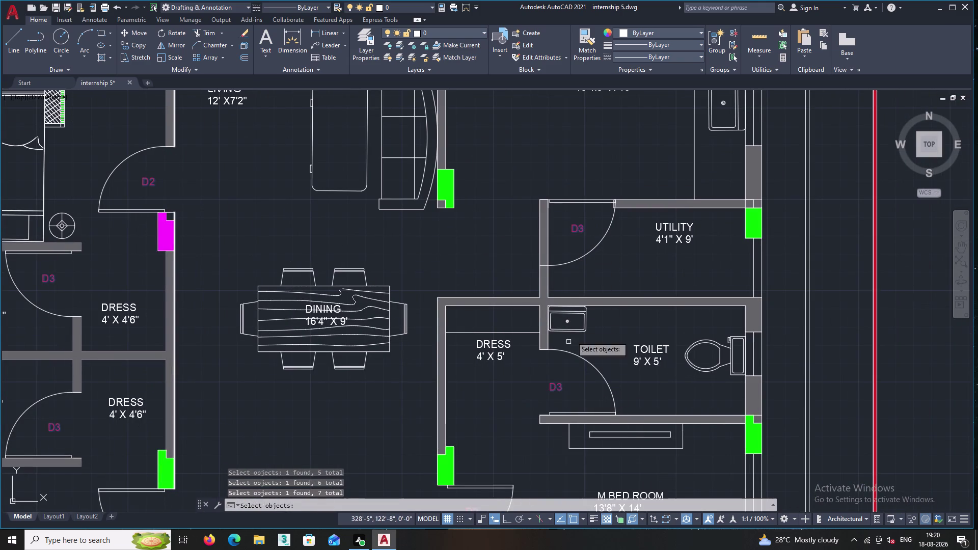
scroll(down, 3)
scroll(up, 3)
middle_drag(538, 209, 543, 119)
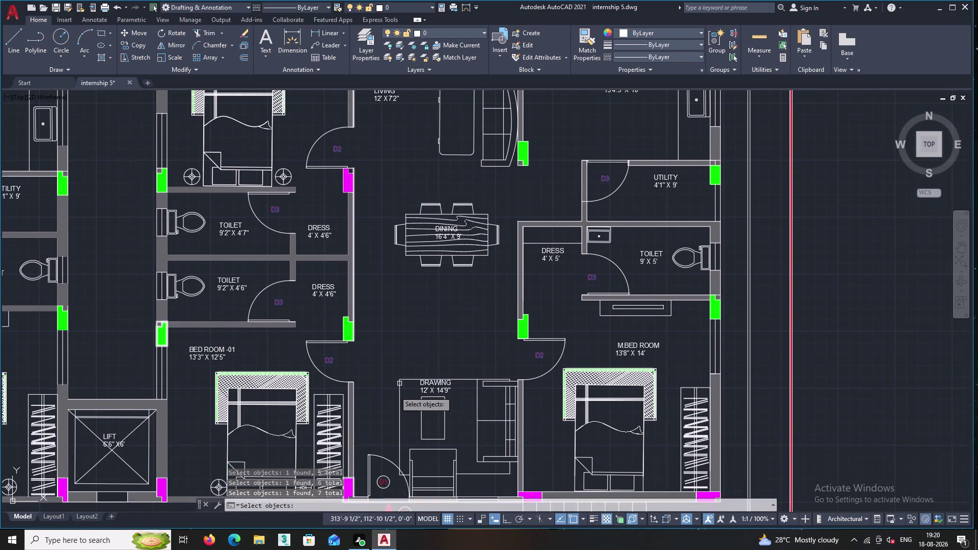
middle_drag(395, 392, 418, 247)
middle_drag(291, 410, 361, 464)
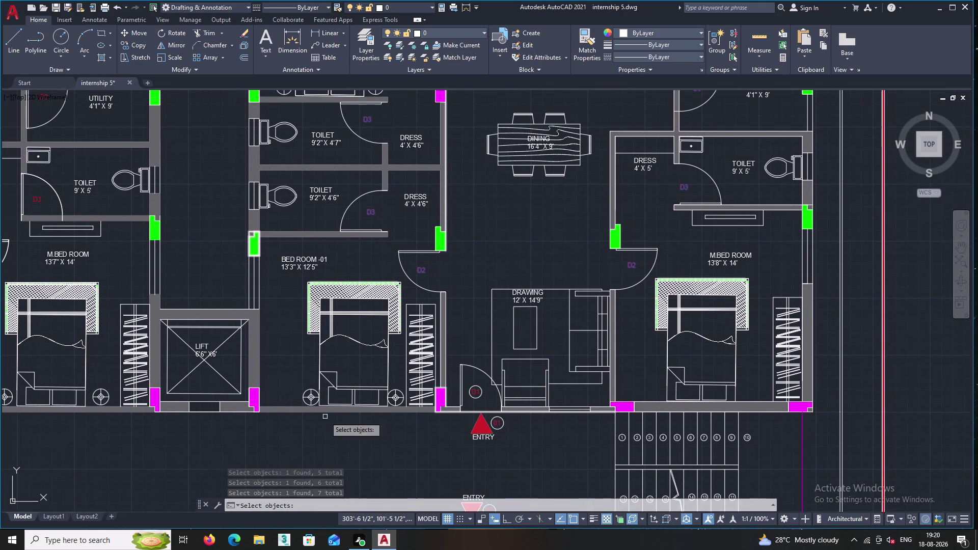
key(Return)
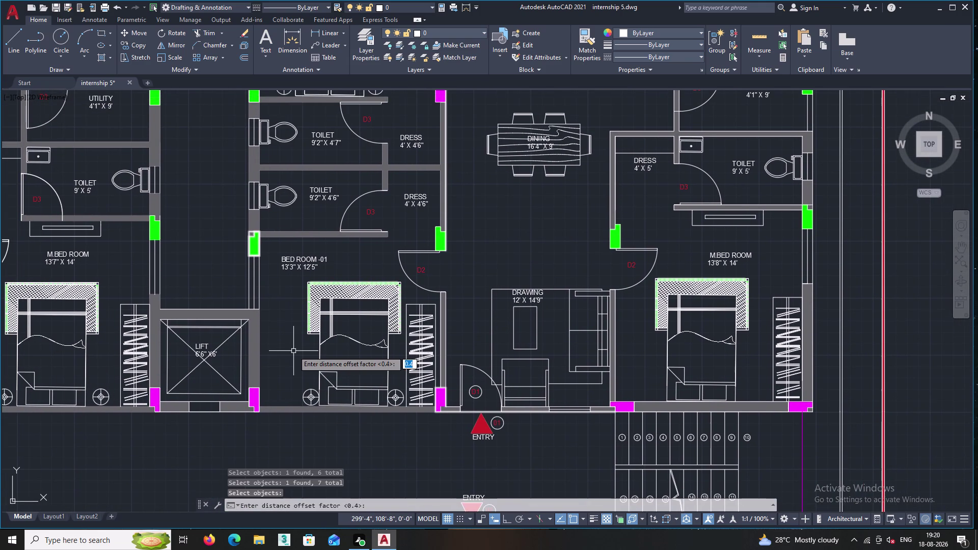
key(Return)
key(Return)
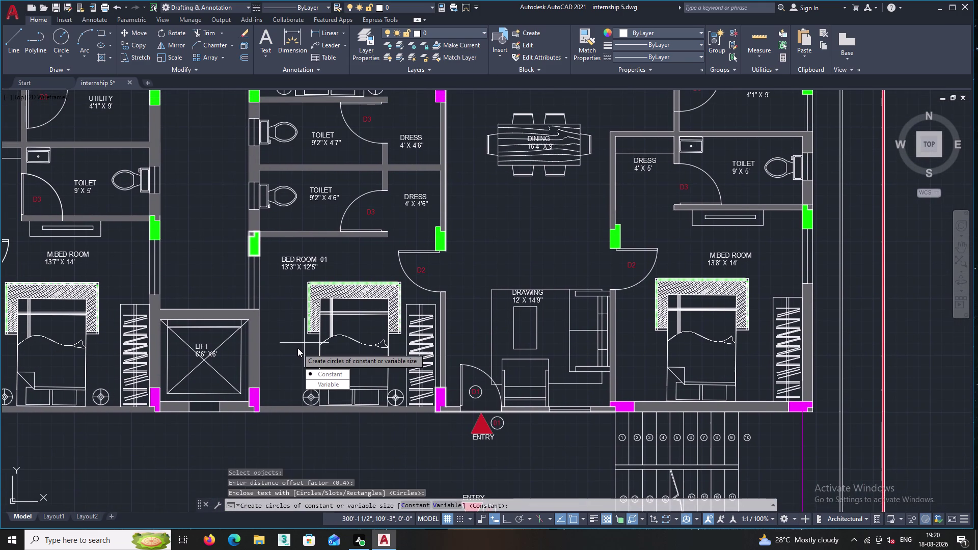
key(Return)
middle_drag(410, 290, 314, 436)
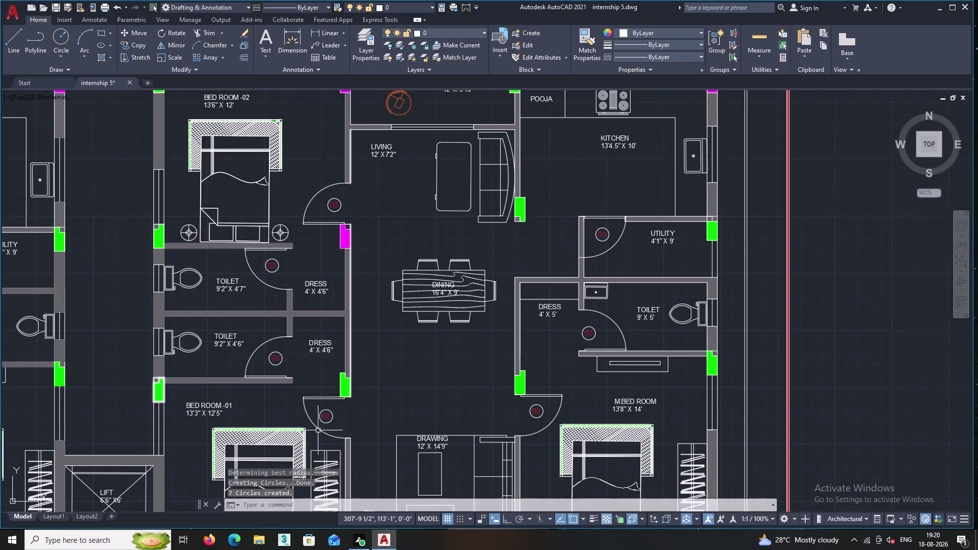
scroll(down, 3)
middle_drag(354, 378, 447, 309)
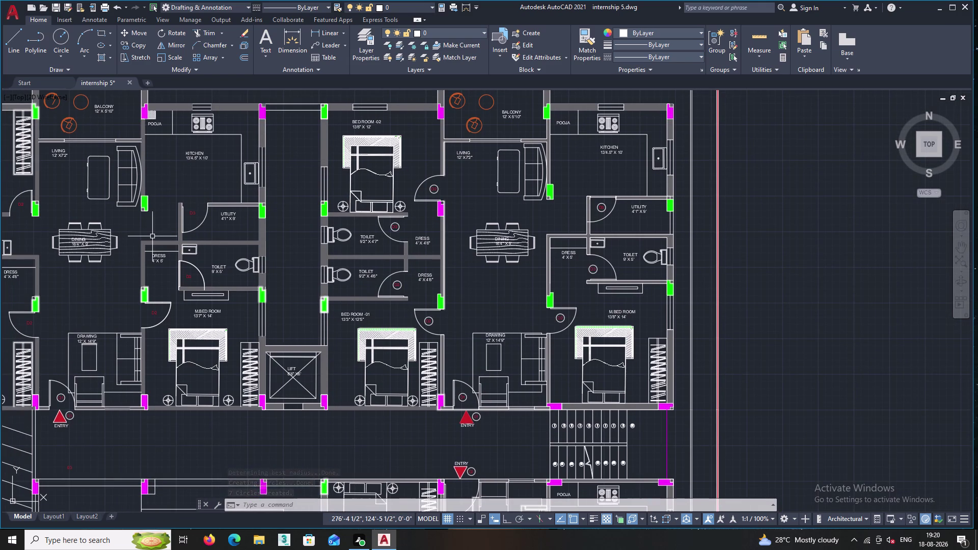
Restart TCIRCLE and begin a fence line from the UTILITY D3 label through the toilet's D3.
key(Return)
scroll(up, 3)
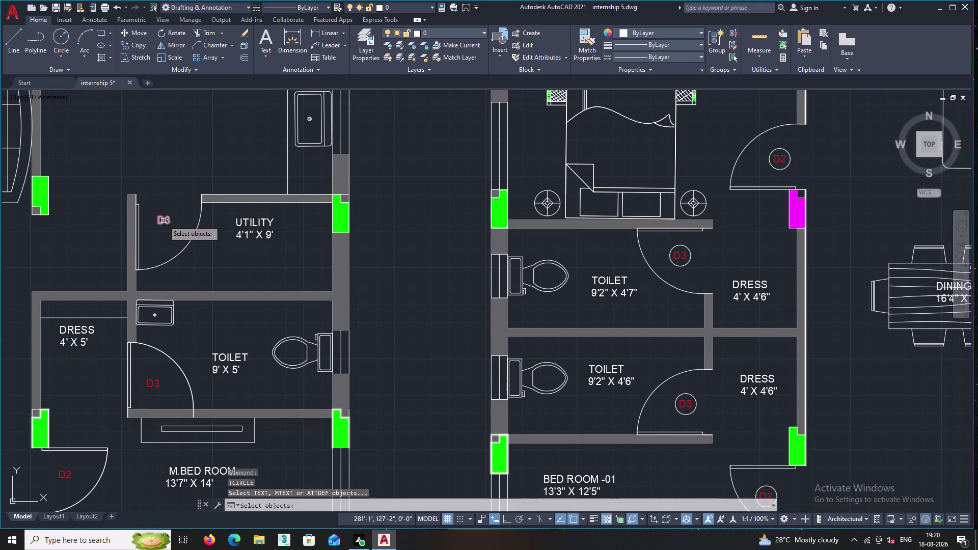
click(163, 220)
key(f)
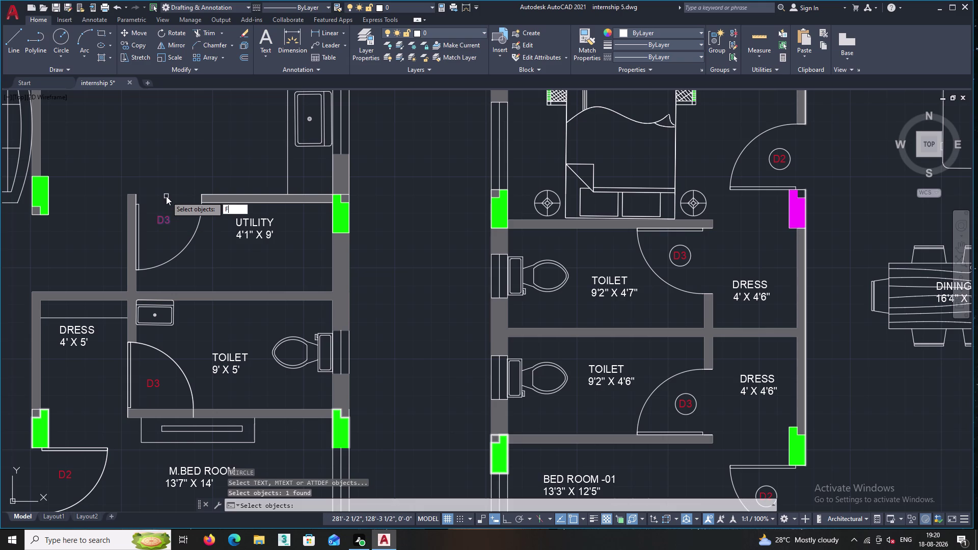
key(Return)
double_click(162, 219)
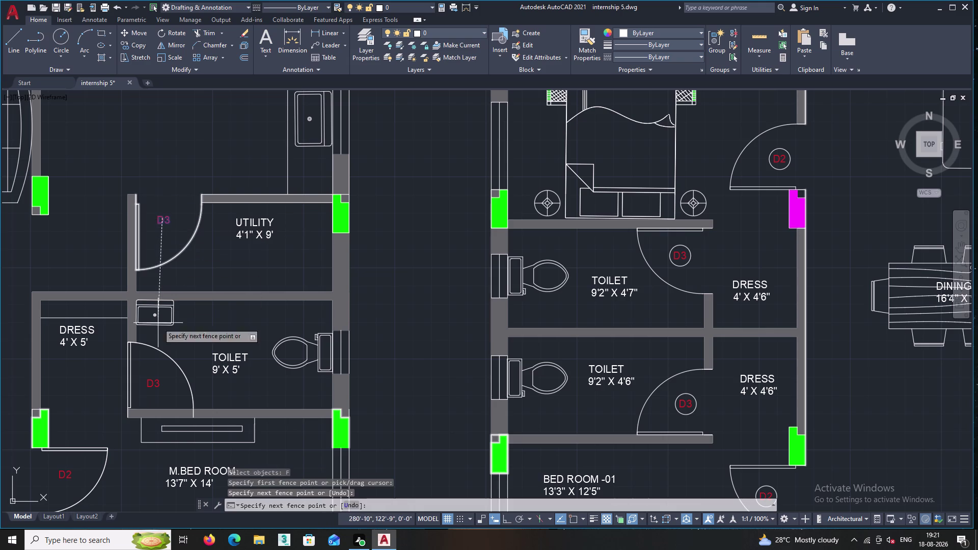
click(153, 386)
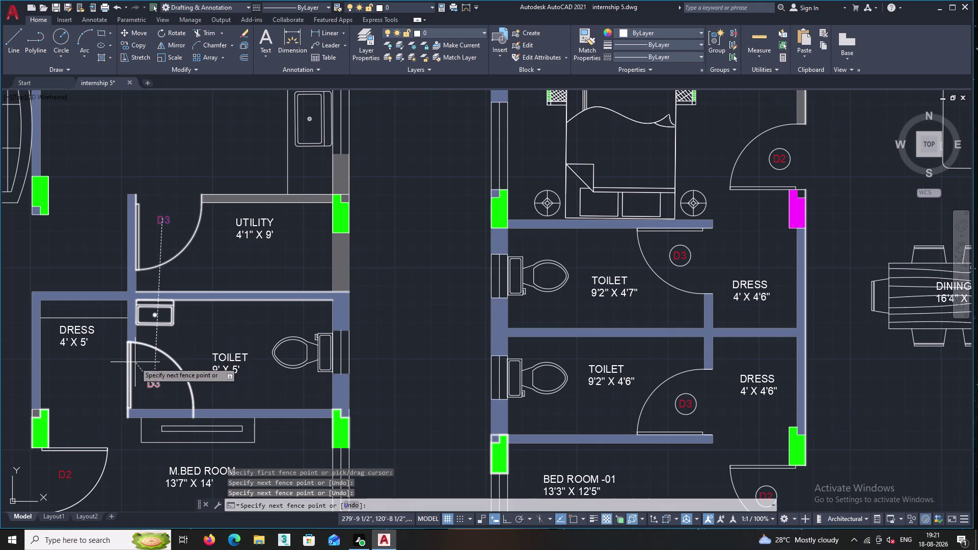
Extend the fence through the bedroom, toilet and living room door labels.
middle_drag(136, 362, 388, 225)
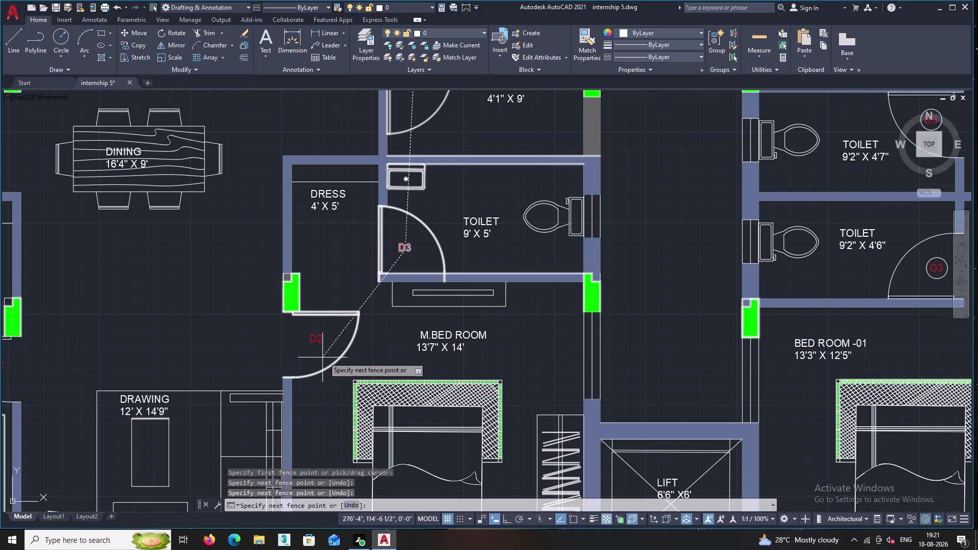
click(313, 346)
middle_drag(217, 323, 306, 337)
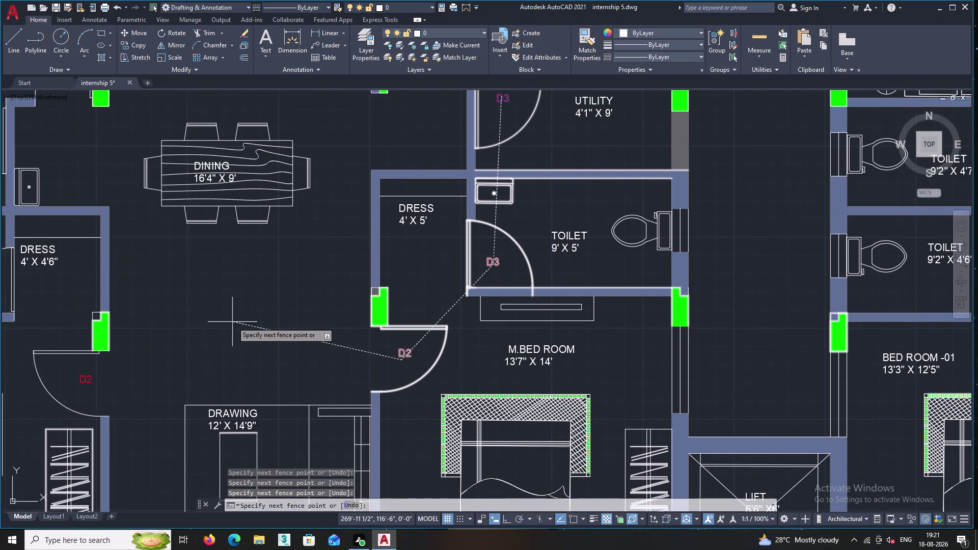
scroll(down, 3)
scroll(up, 3)
click(156, 348)
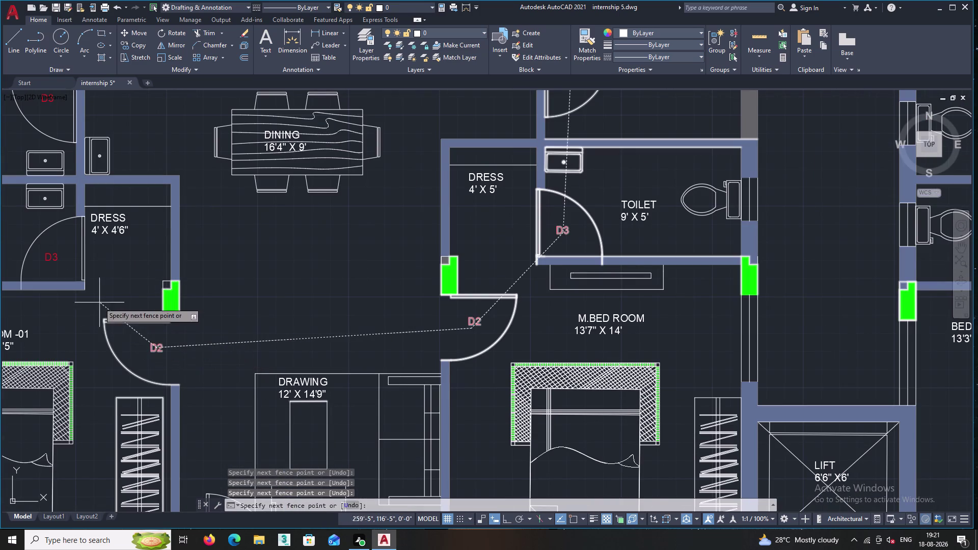
middle_drag(106, 299, 398, 330)
double_click(343, 291)
middle_drag(349, 223, 335, 335)
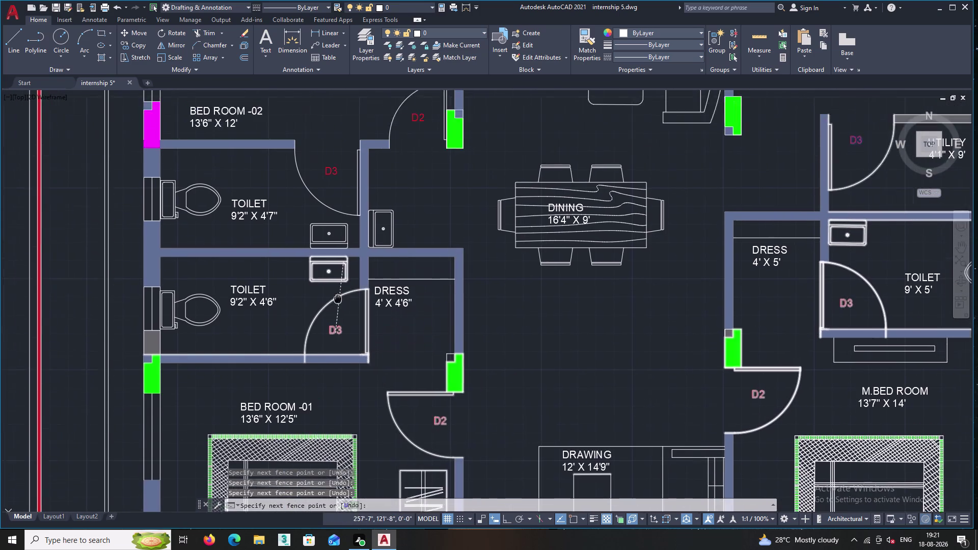
middle_drag(335, 335, 333, 410)
click(316, 315)
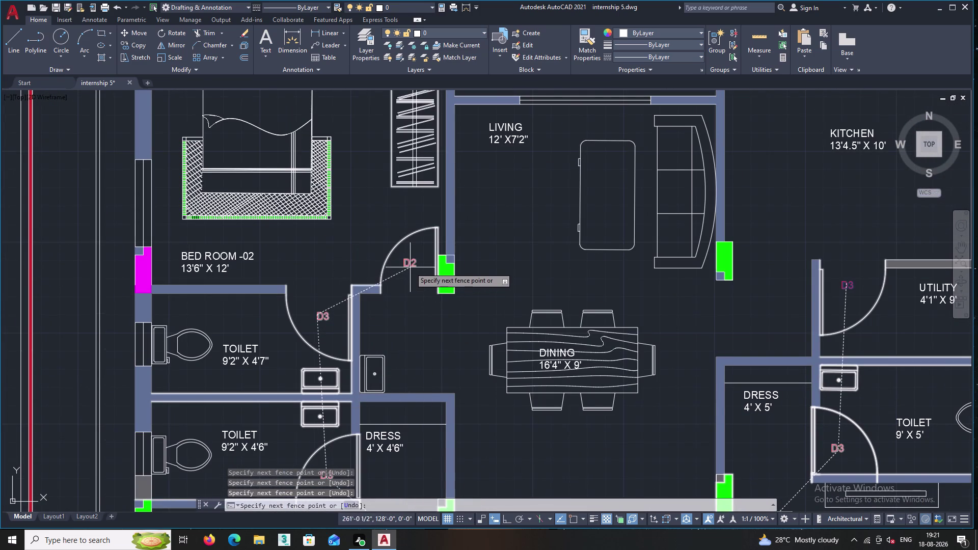
click(411, 264)
Finish the fence and circle the six labels with offset 0.4, circles and constant size.
scroll(down, 3)
middle_drag(411, 274, 398, 308)
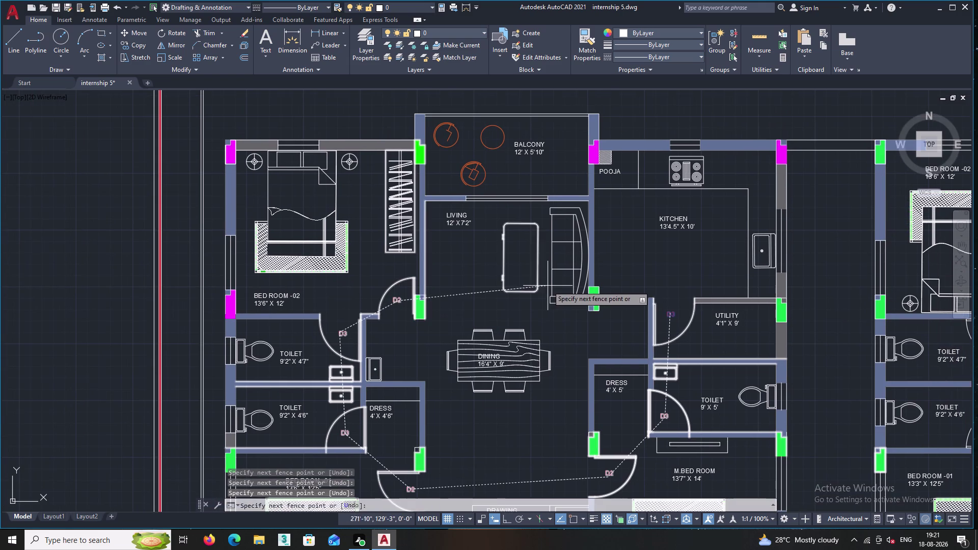
middle_drag(617, 290, 543, 239)
middle_drag(527, 305, 518, 263)
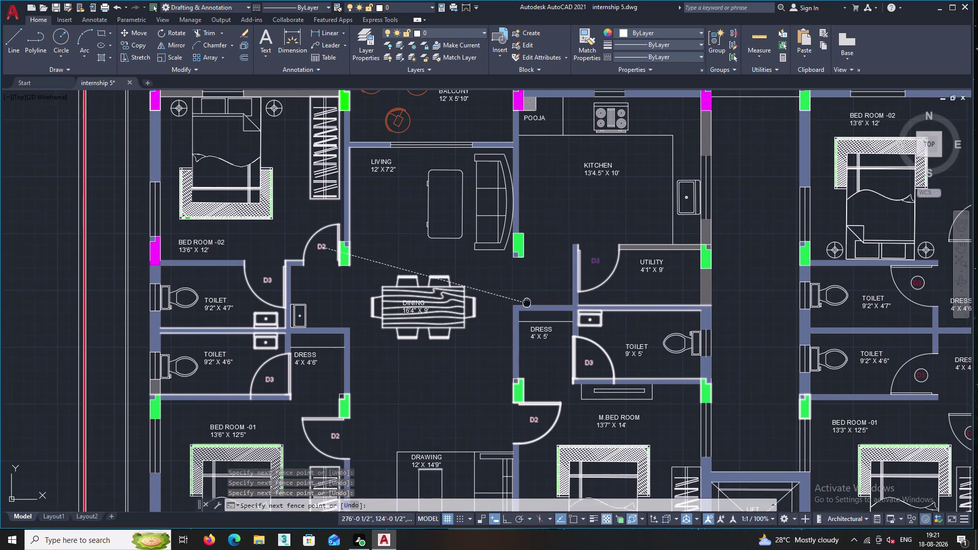
middle_drag(517, 262, 516, 200)
middle_drag(469, 306, 447, 301)
scroll(down, 3)
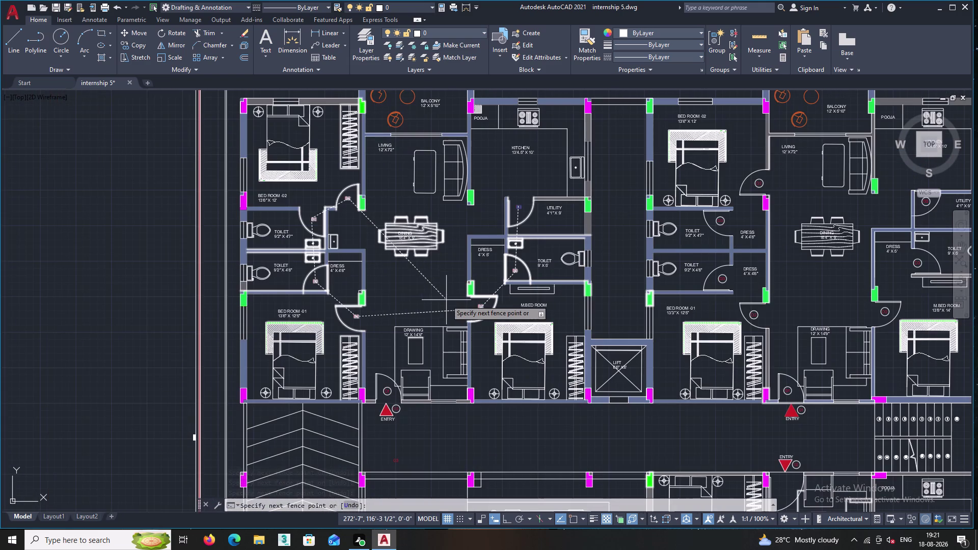
middle_drag(446, 261, 417, 302)
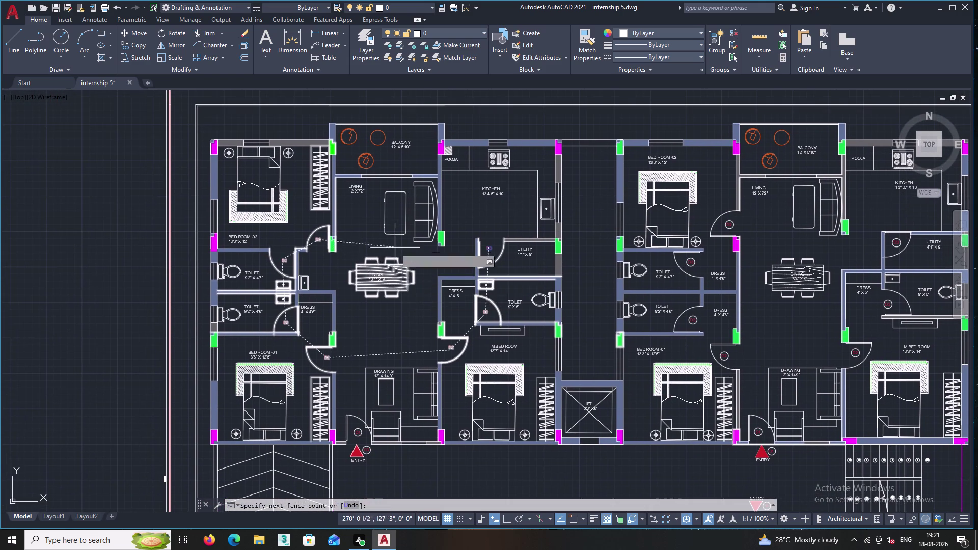
key(Return)
key(Return)
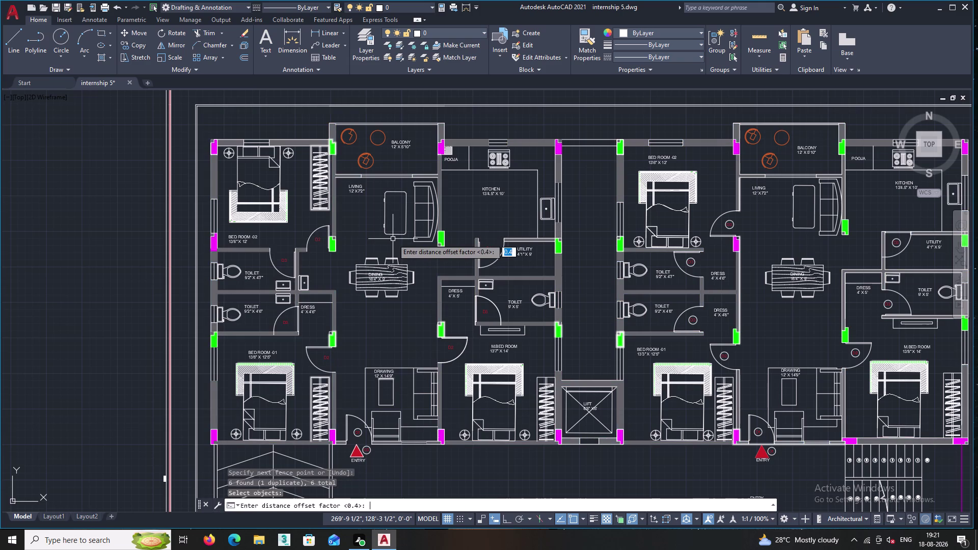
key(Return)
key(Return)
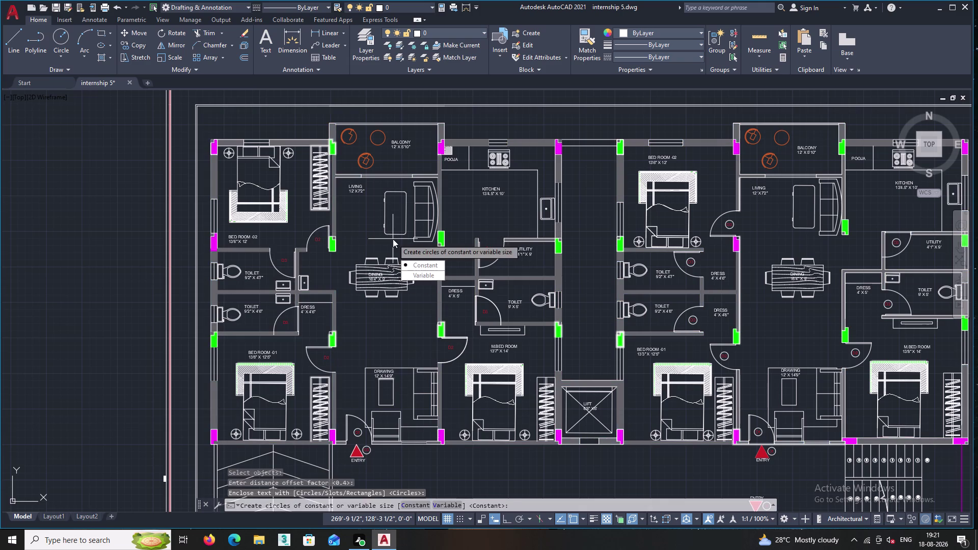
key(Return)
scroll(up, 3)
scroll(up, 3)
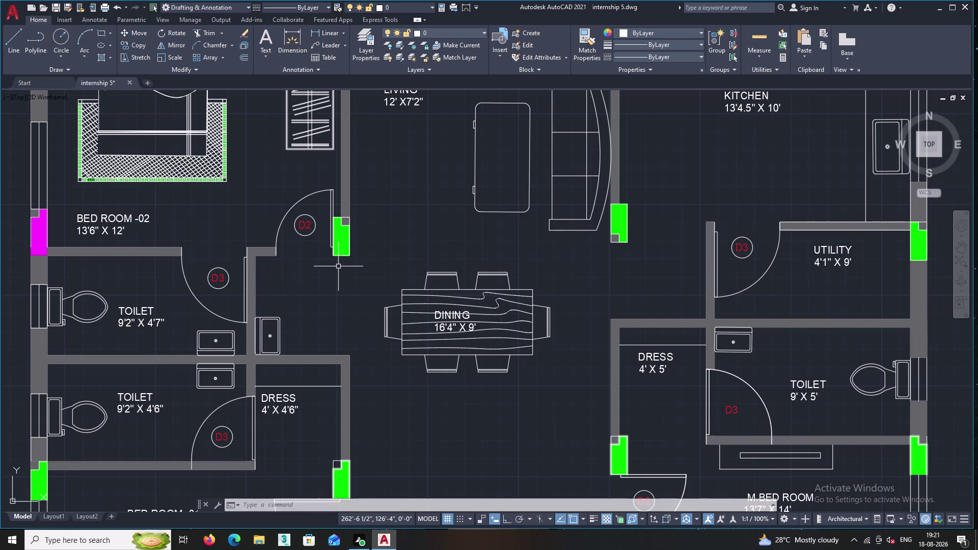
Pan past the circled door tags down to the ENTRY marker and start a line.
middle_drag(484, 390, 466, 250)
scroll(down, 3)
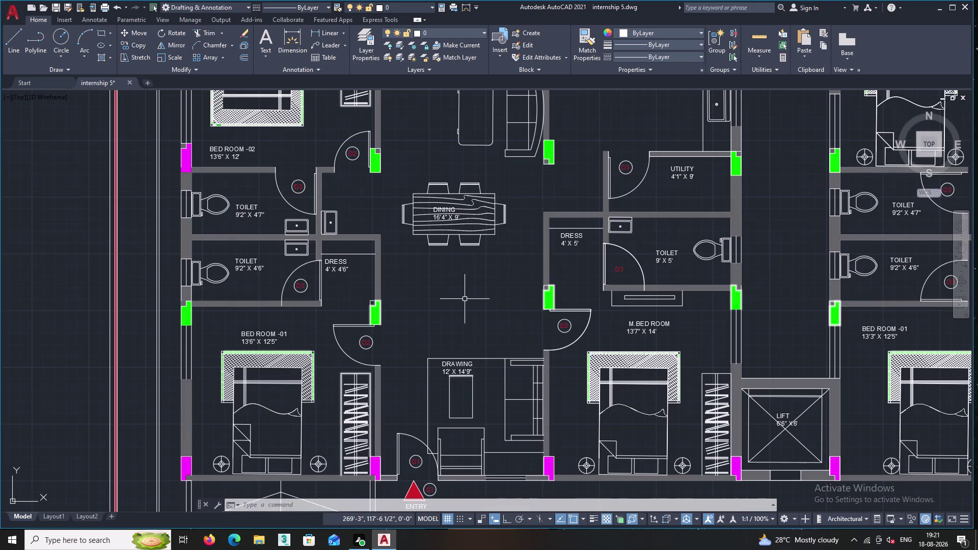
middle_drag(554, 311, 440, 223)
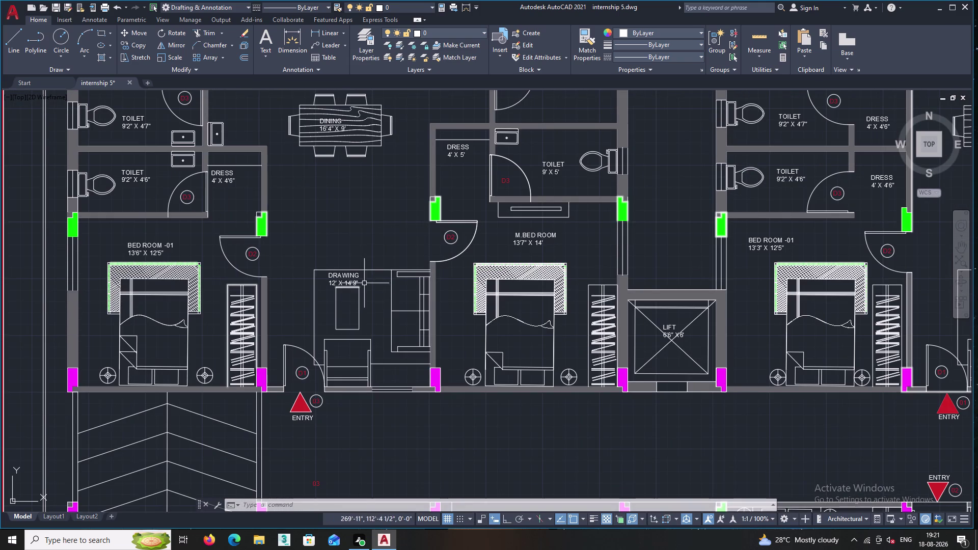
scroll(up, 3)
scroll(down, 3)
middle_drag(371, 316, 353, 267)
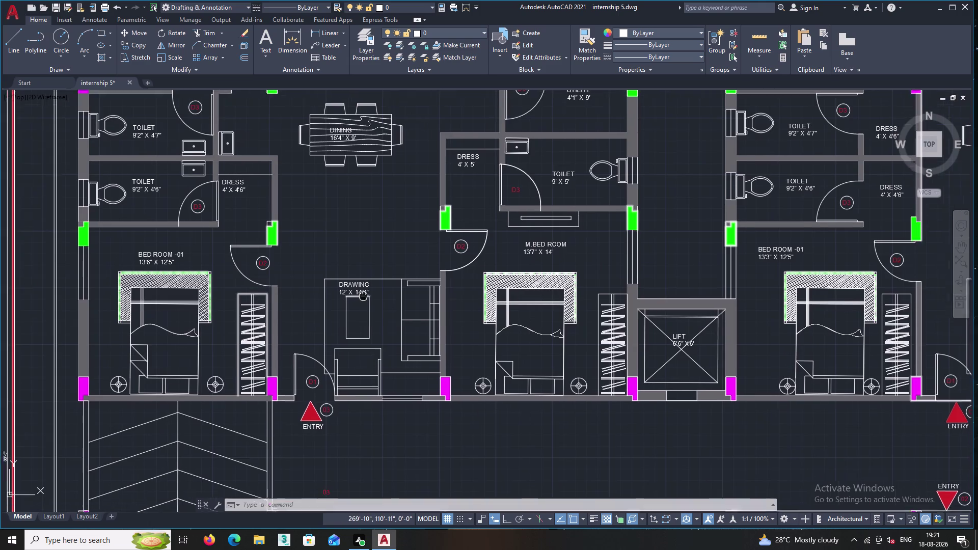
middle_drag(353, 267, 344, 239)
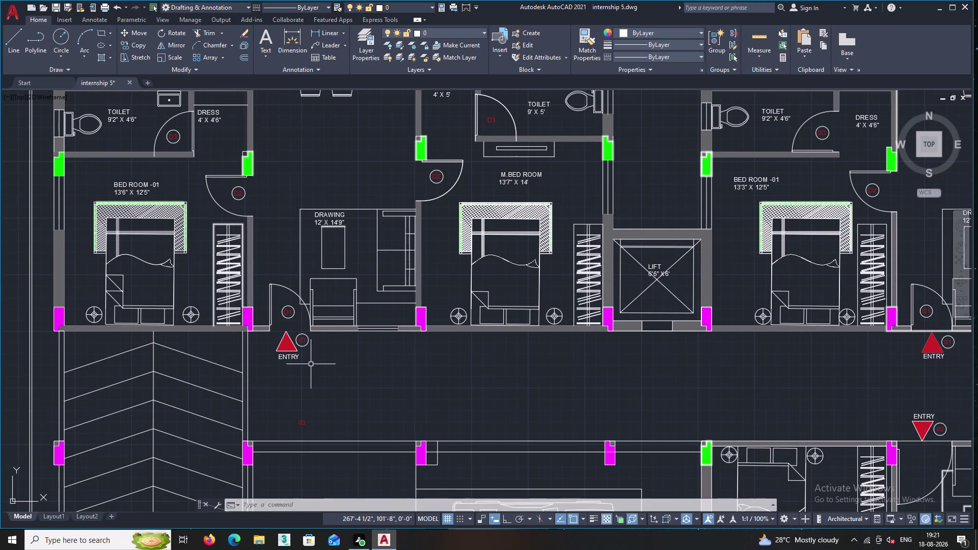
scroll(up, 3)
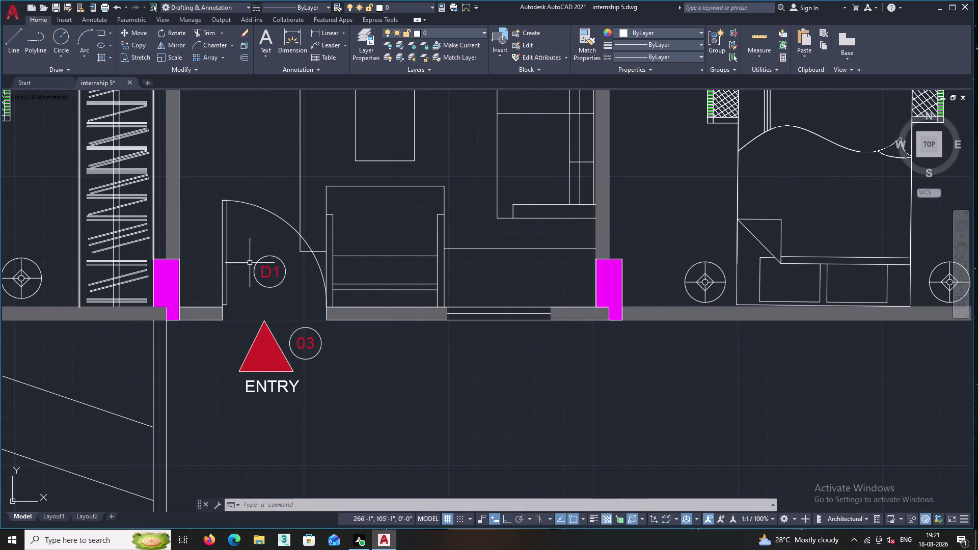
double_click(4, 36)
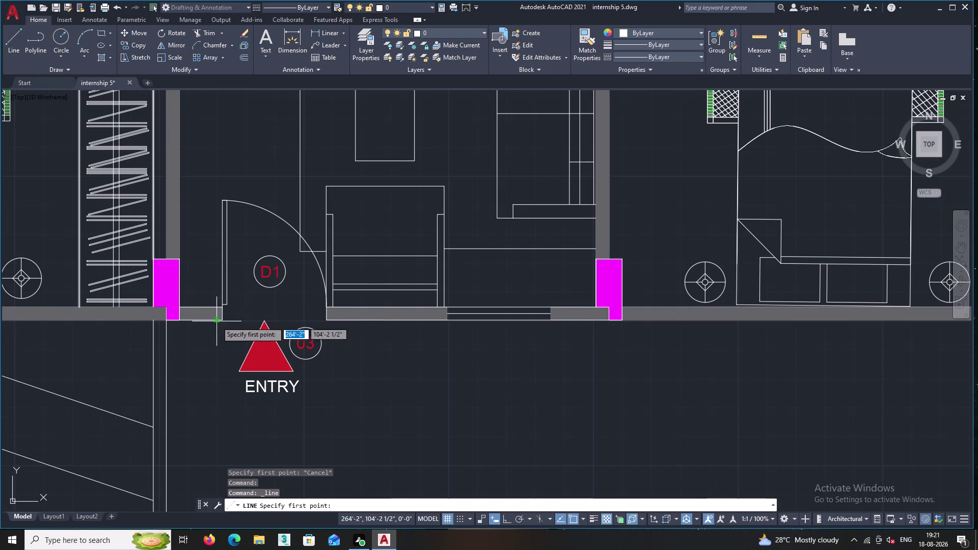
Draw a short line from the wall by ENTRY to just past the 03 tag.
click(223, 321)
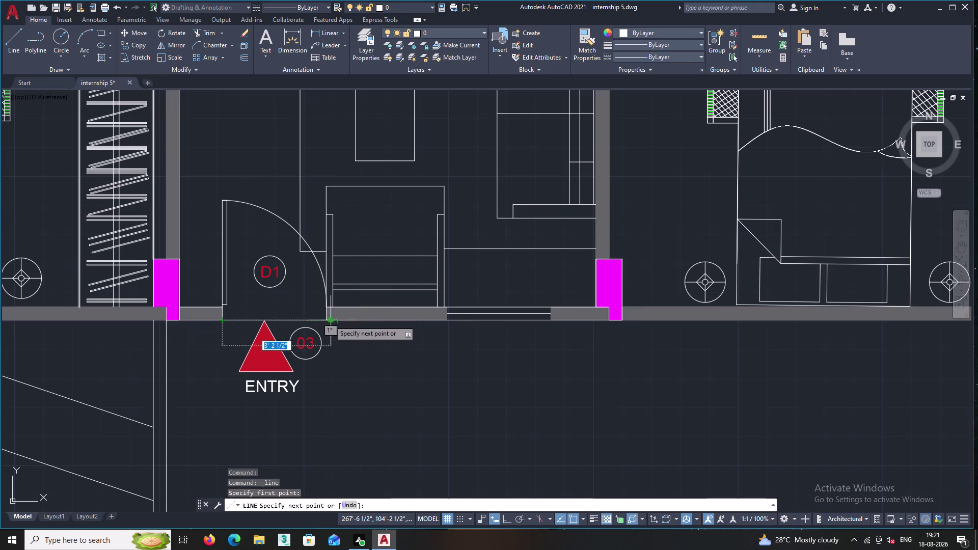
click(325, 319)
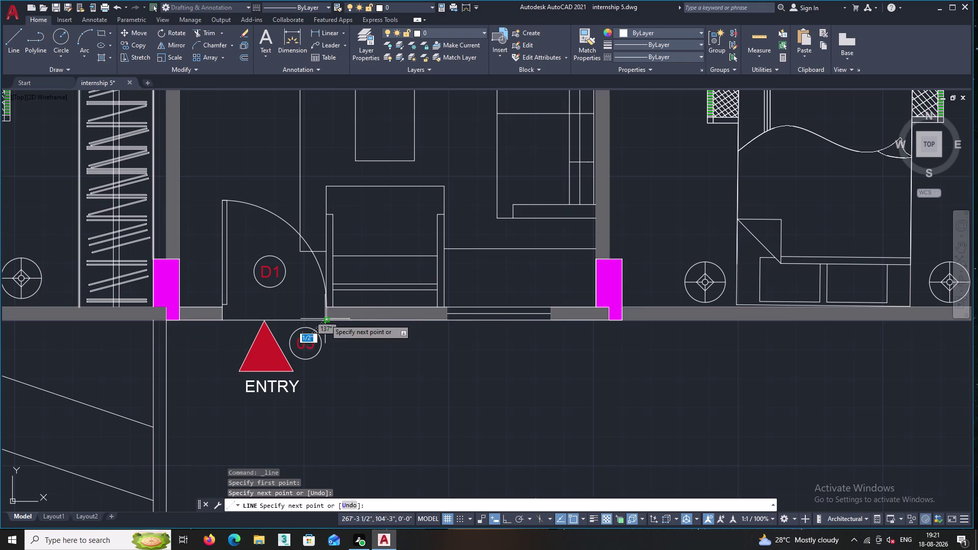
key(Return)
middle_drag(396, 344, 337, 338)
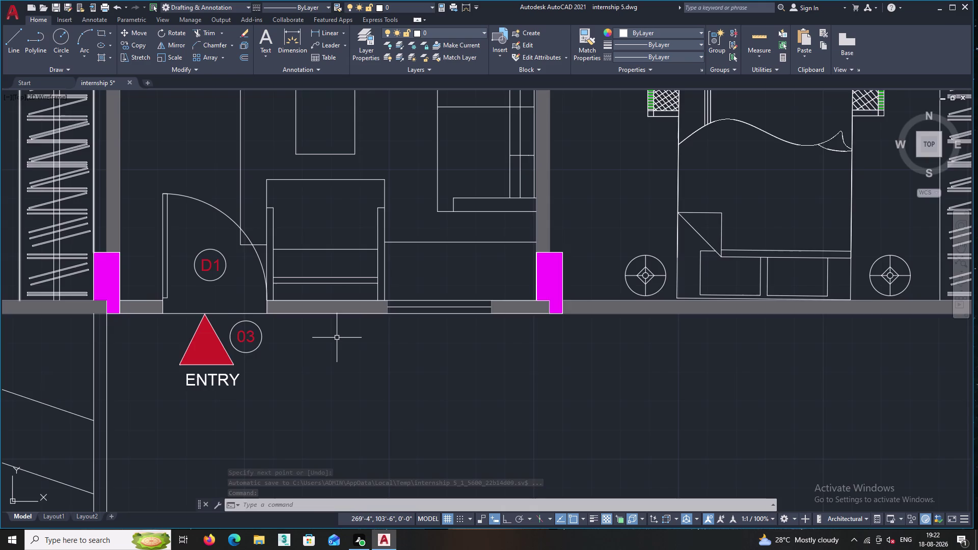
scroll(down, 3)
middle_drag(336, 352, 726, 348)
middle_drag(703, 349, 0, 319)
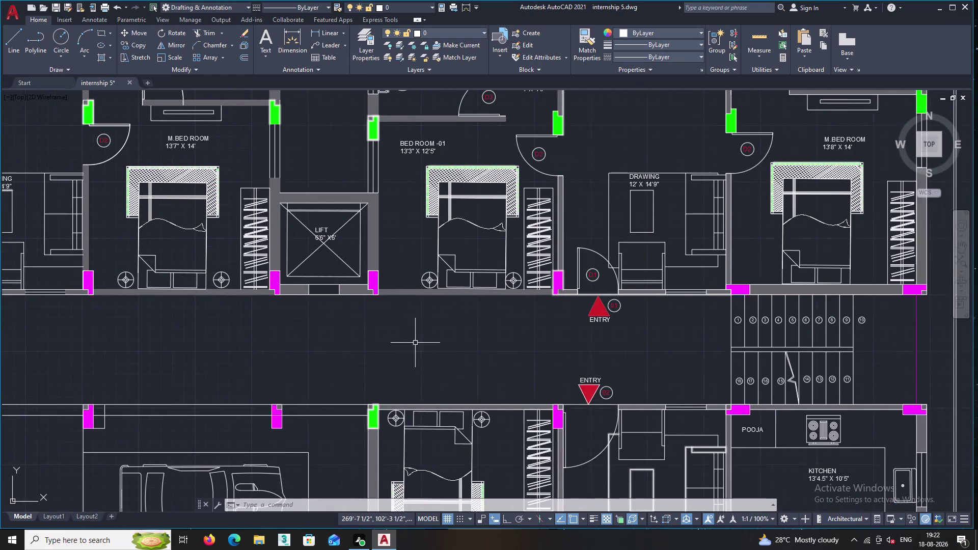
middle_drag(569, 339, 246, 346)
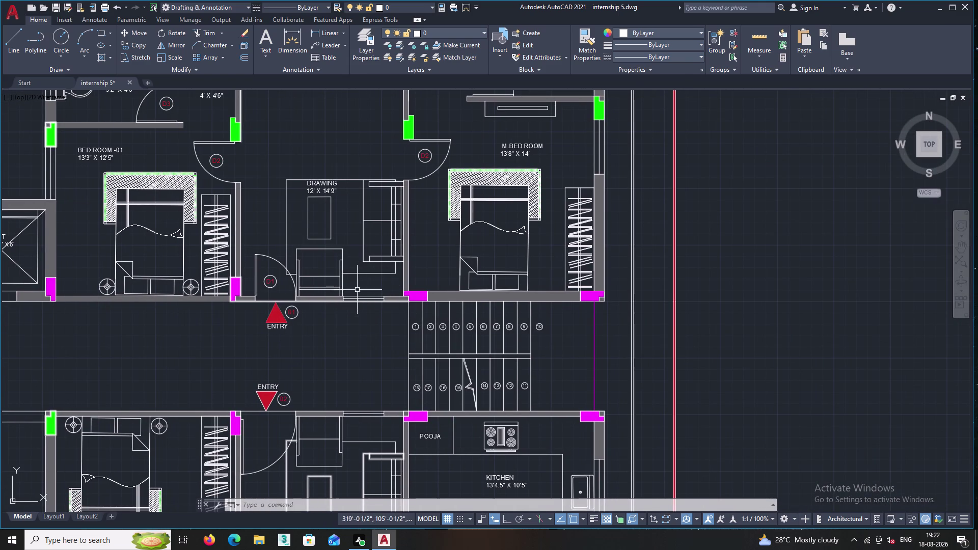
middle_drag(294, 304, 359, 415)
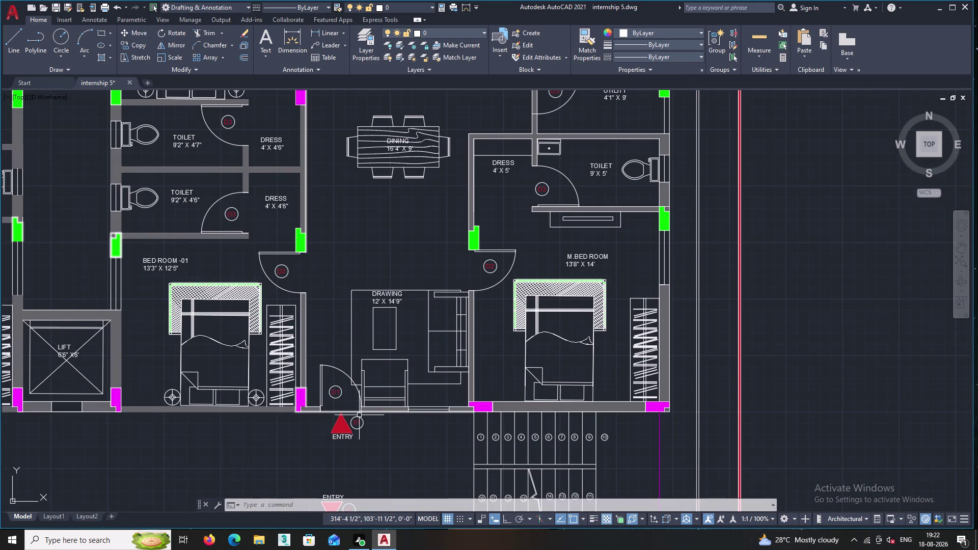
scroll(up, 3)
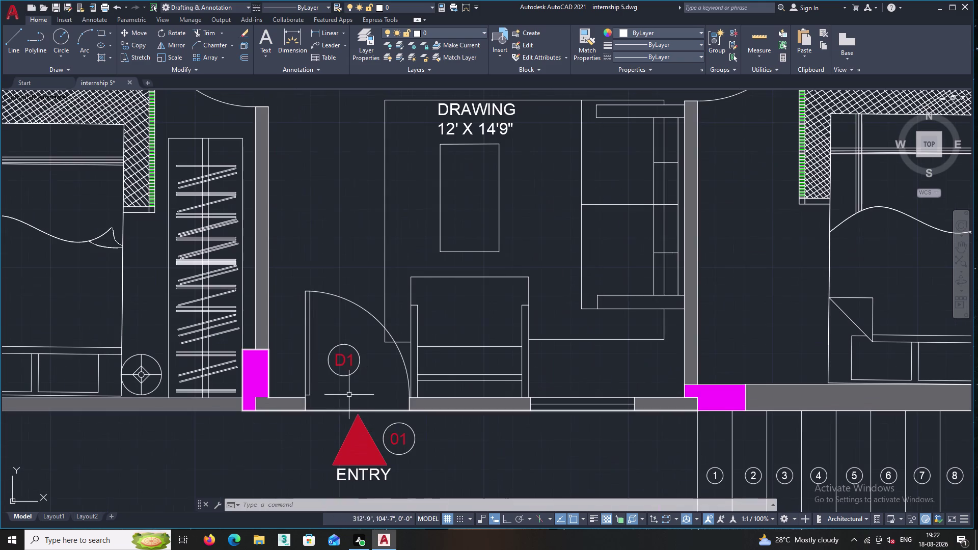
Copy the circled D1 tag to the living room's balcony opening.
click(359, 385)
click(323, 332)
right_click(324, 332)
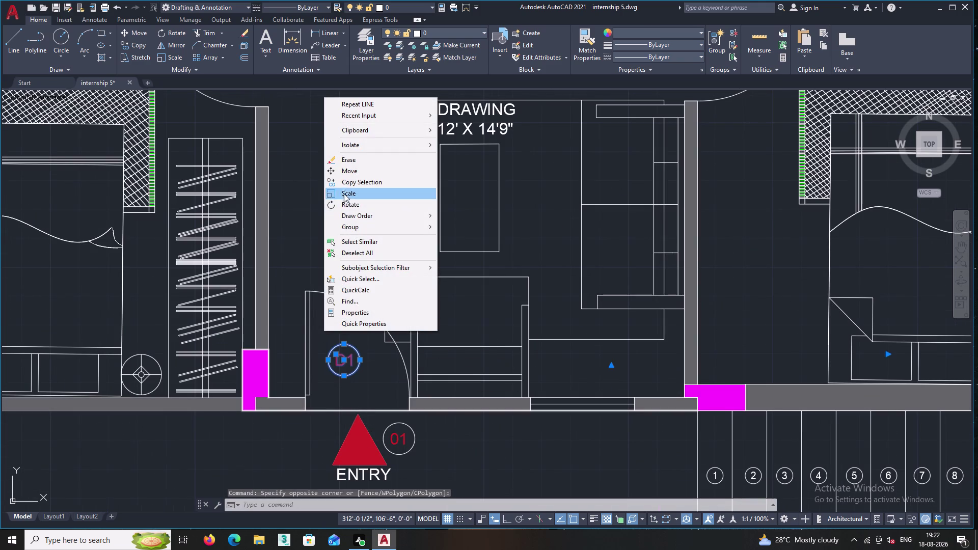
double_click(345, 181)
double_click(340, 366)
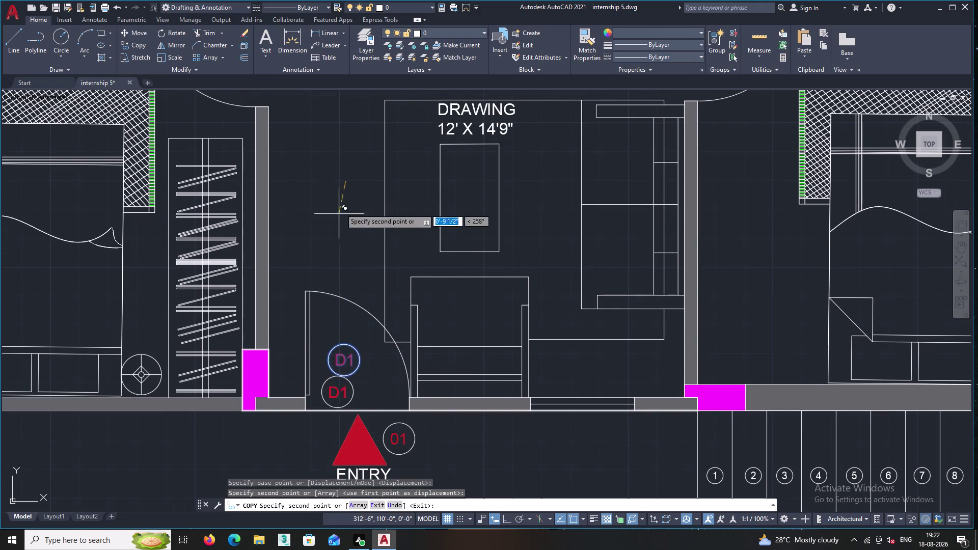
middle_drag(341, 205, 408, 515)
scroll(down, 3)
middle_drag(370, 150, 428, 431)
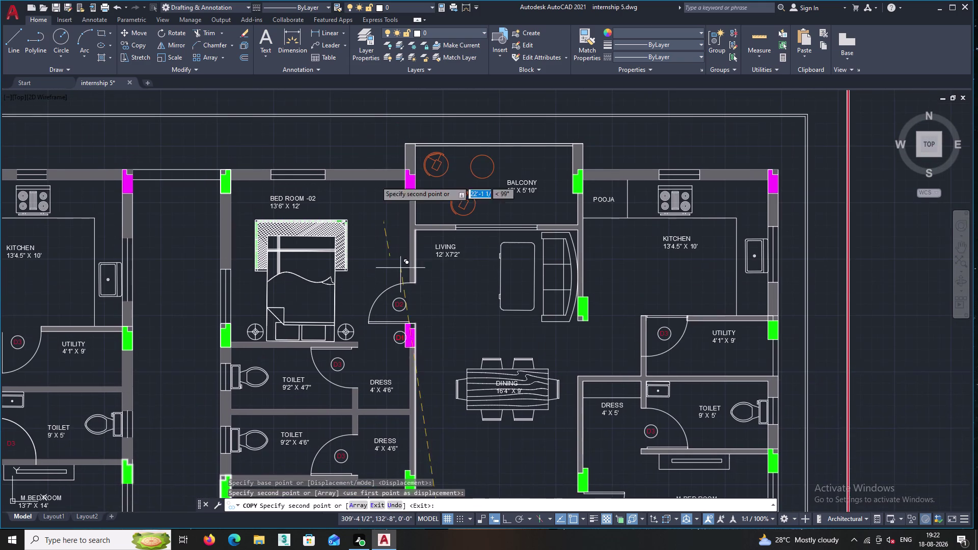
click(495, 141)
key(Escape)
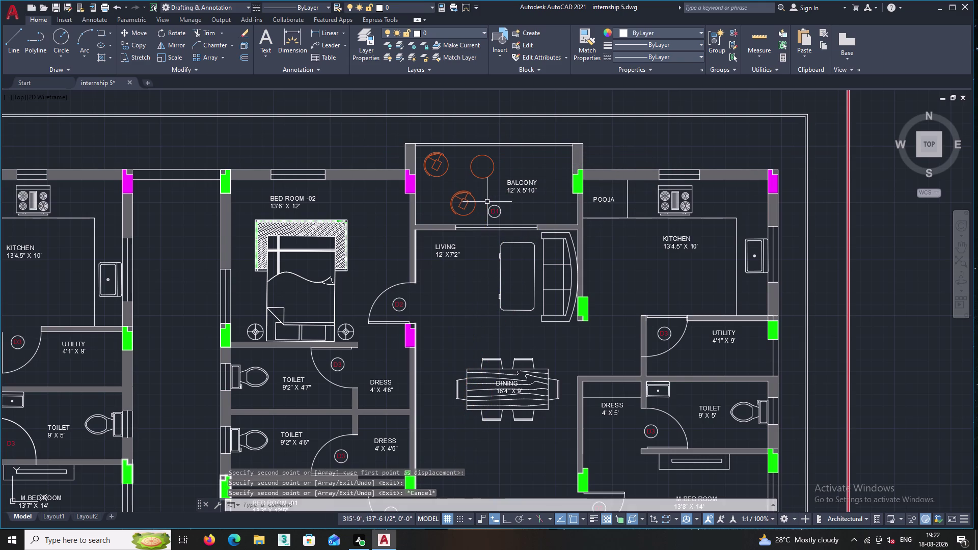
scroll(up, 3)
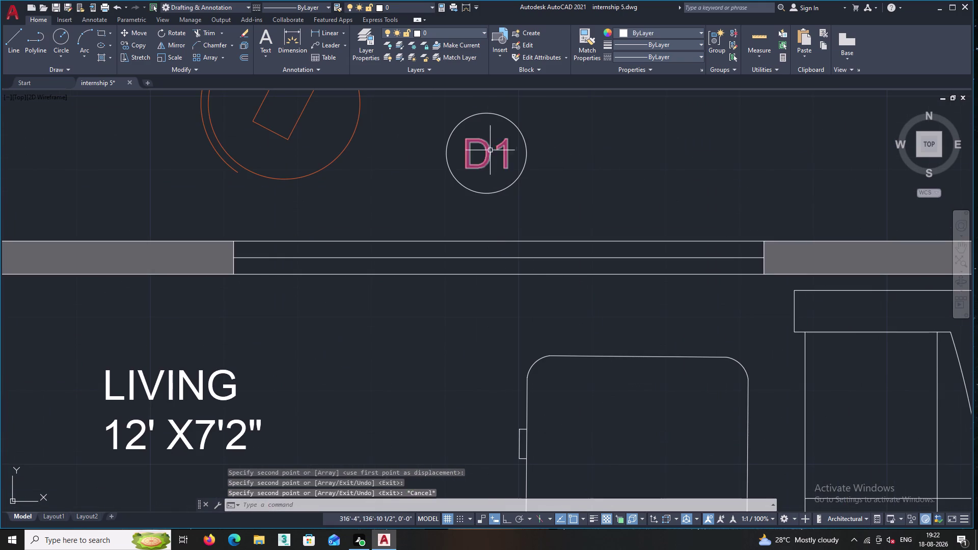
Edit the balcony door tag text, replacing D1 with SD.
click(484, 151)
right_click(494, 147)
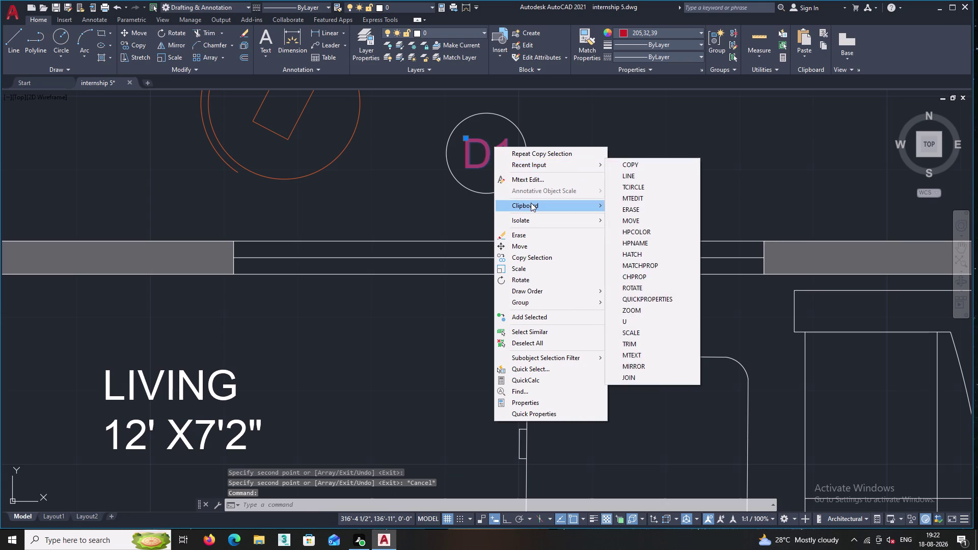
double_click(528, 183)
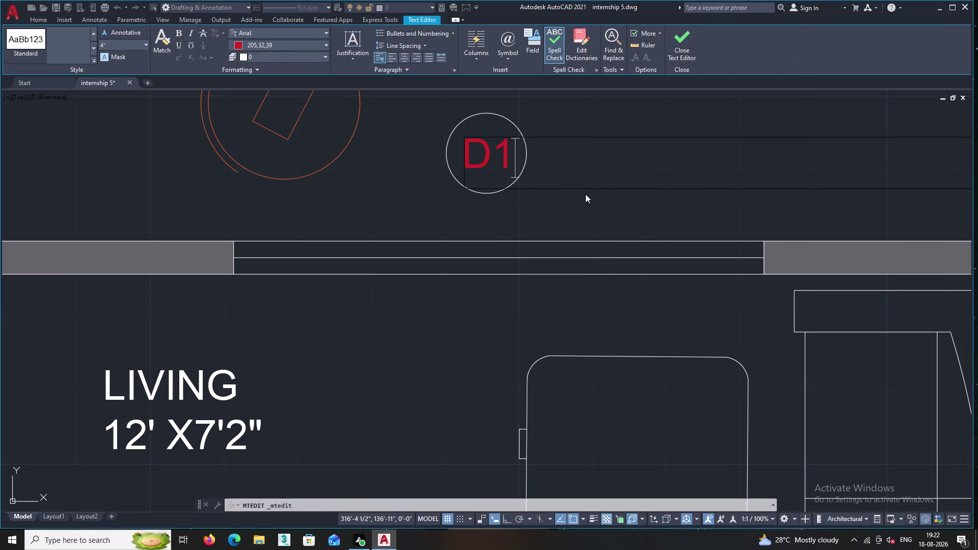
key(BackSpace)
key(BackSpace)
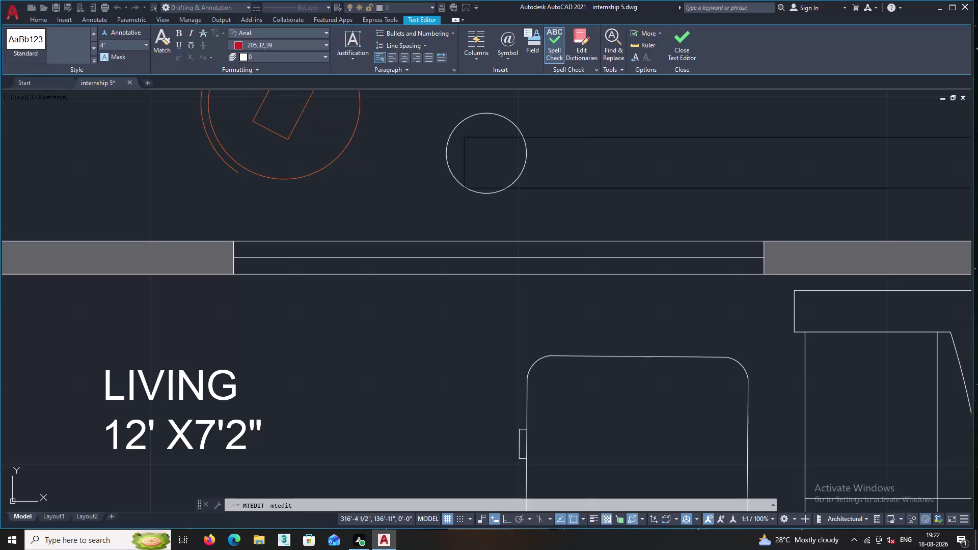
text(SD)
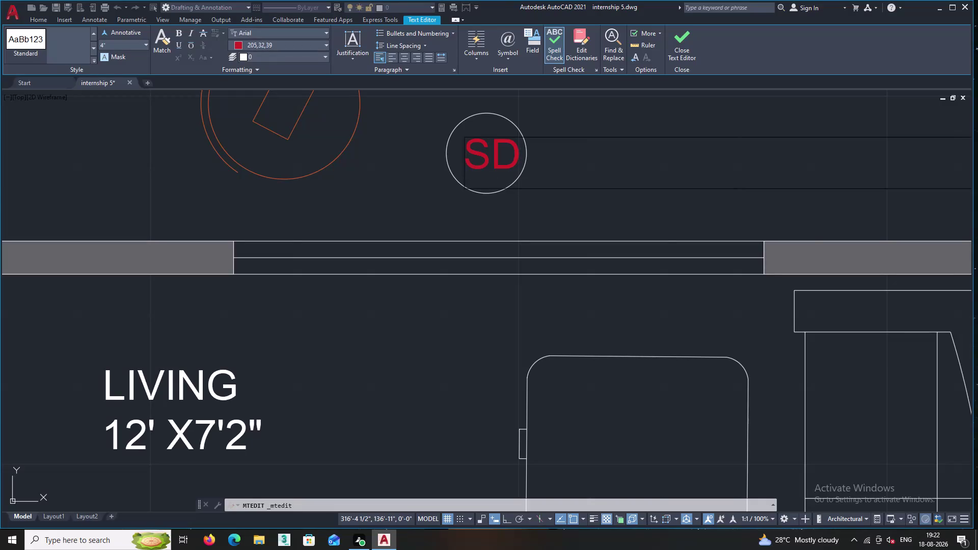
click(566, 208)
middle_drag(566, 208, 526, 242)
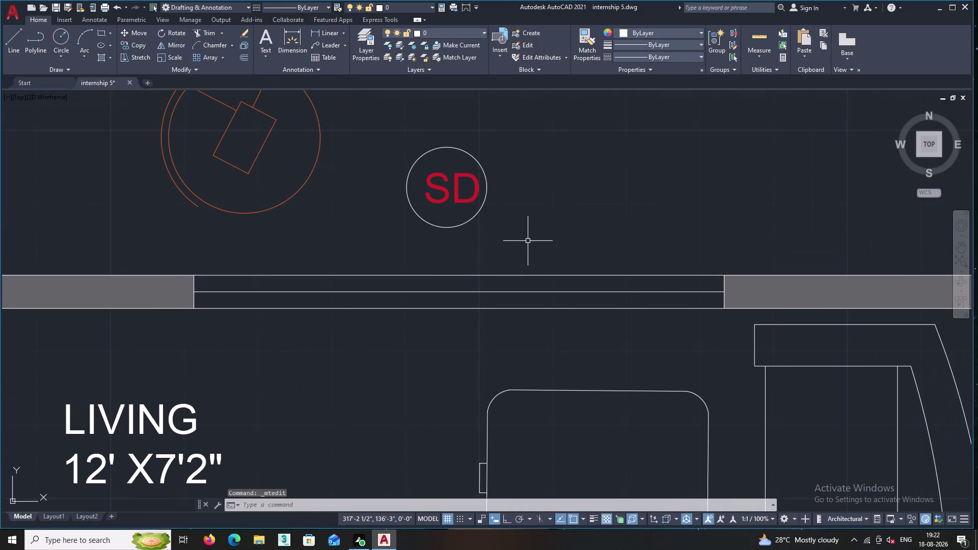
scroll(down, 3)
scroll(down, 3)
middle_drag(461, 325, 507, 269)
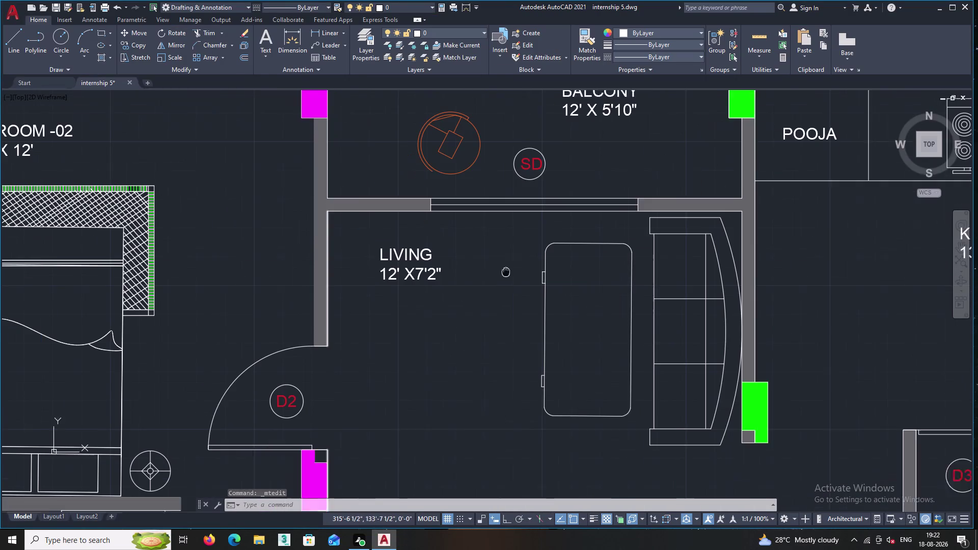
middle_drag(507, 270, 508, 270)
middle_drag(436, 311, 471, 250)
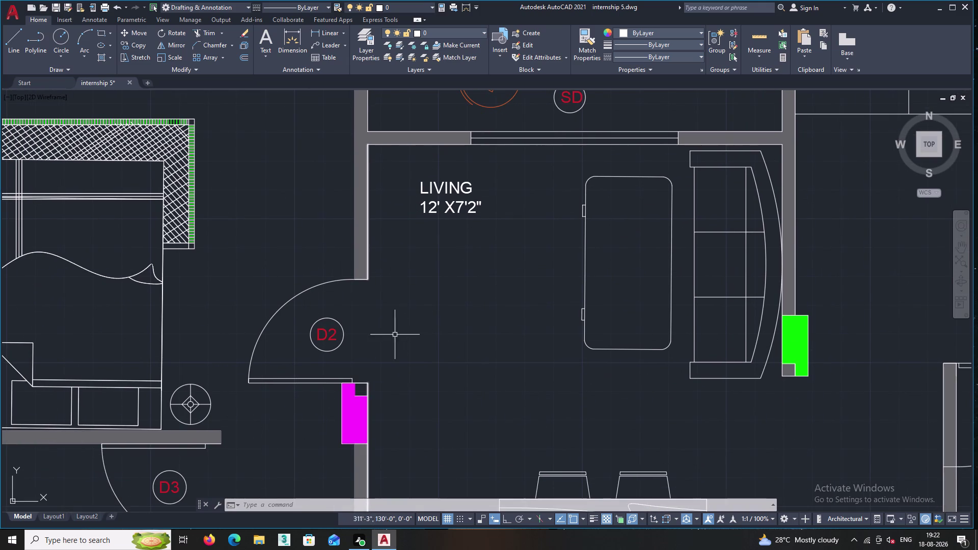
middle_drag(266, 367, 335, 276)
scroll(down, 3)
middle_drag(309, 373, 296, 193)
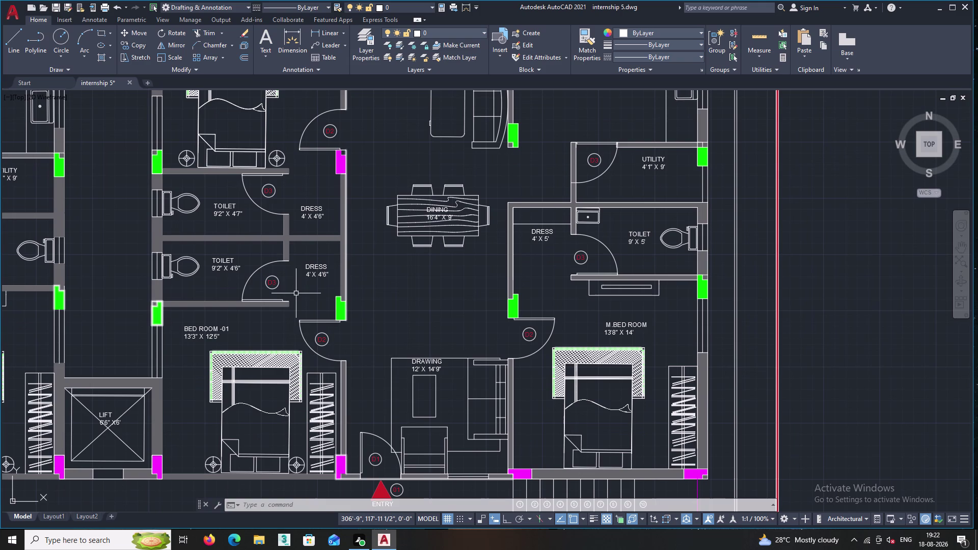
middle_drag(304, 320, 366, 44)
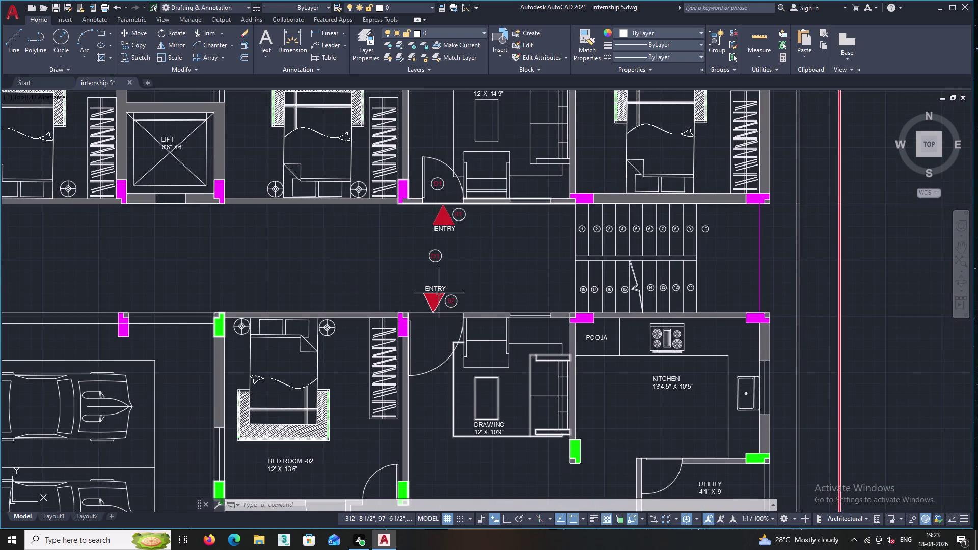
scroll(up, 3)
middle_drag(448, 315, 417, 269)
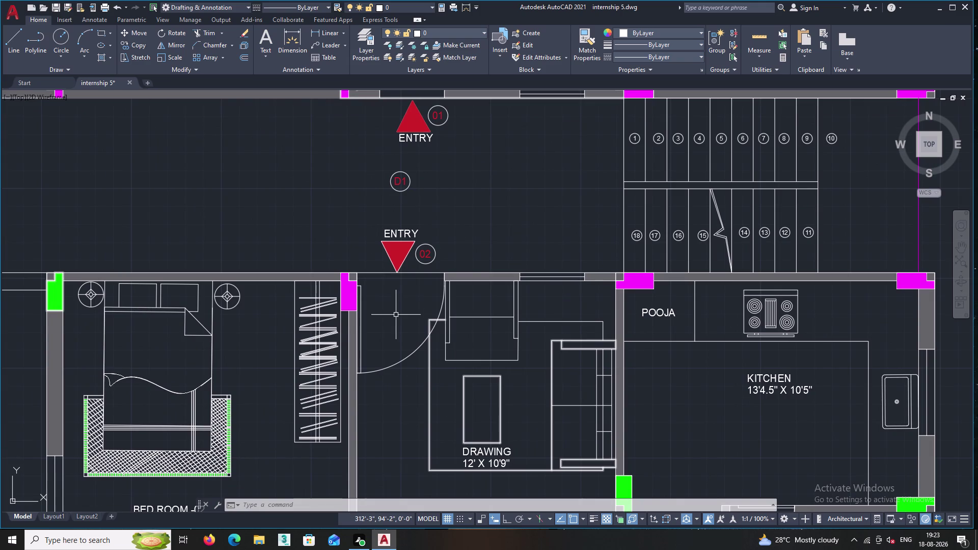
middle_drag(339, 259, 384, 325)
Copy the corridor D1 tag to the door below the entry.
click(465, 263)
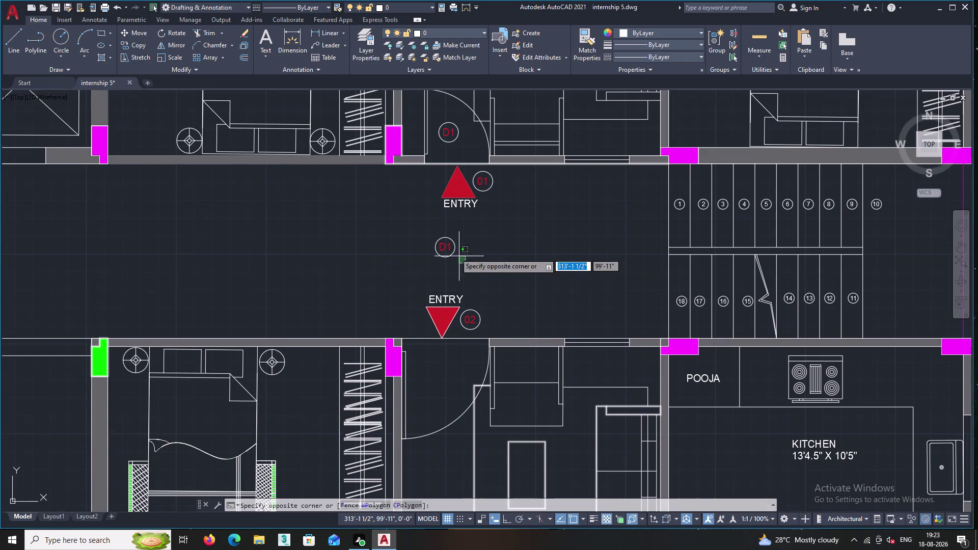
click(432, 236)
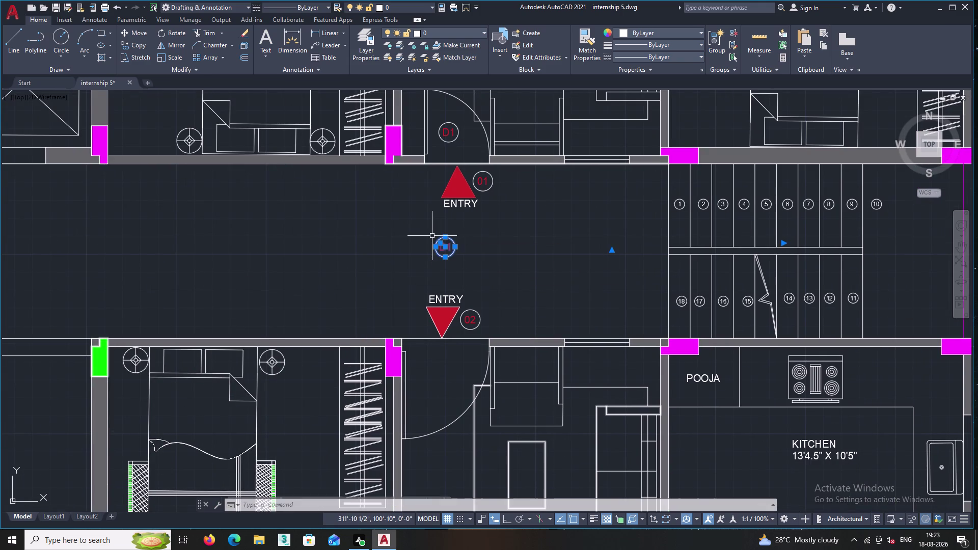
right_click(400, 225)
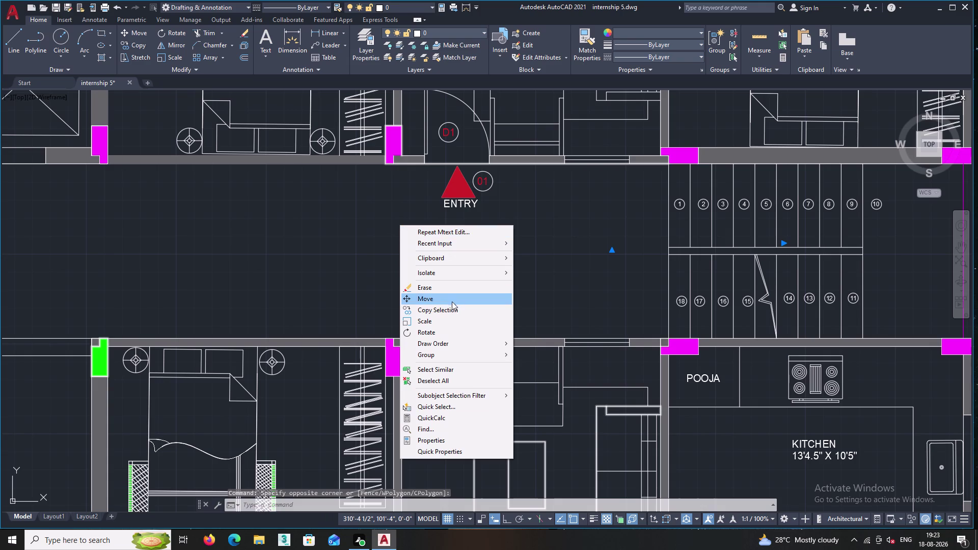
click(449, 310)
click(446, 248)
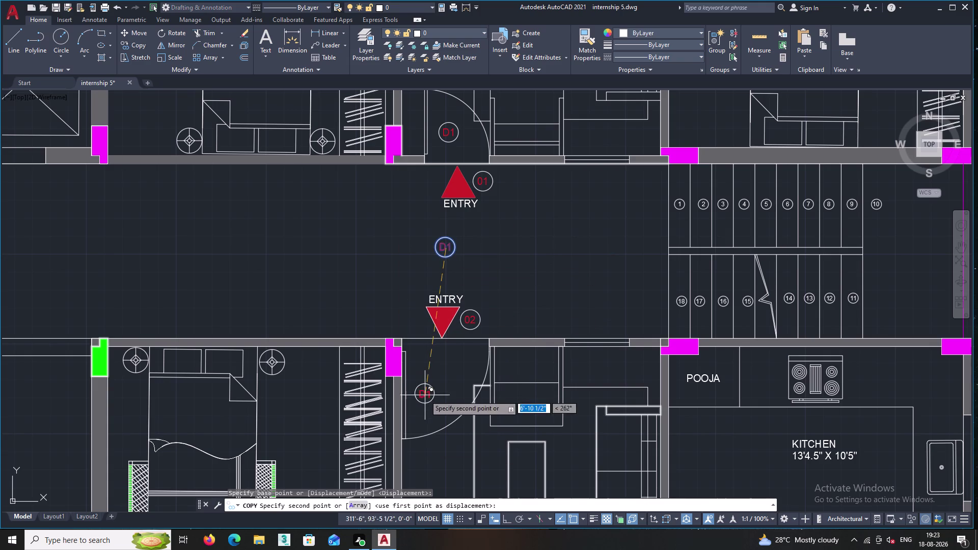
click(434, 387)
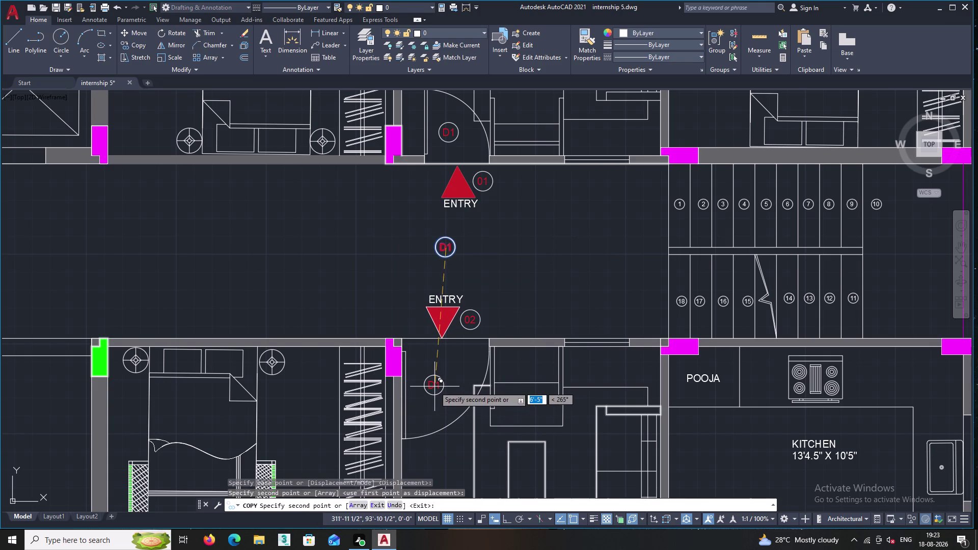
Place further D1 copies at the BED ROOM -02 door and its toilet door.
middle_drag(464, 425, 429, 298)
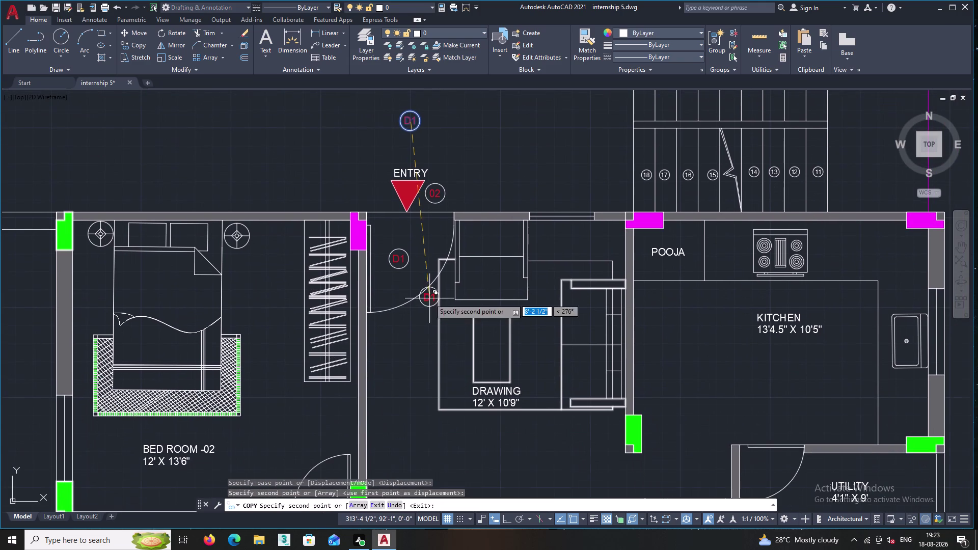
middle_drag(442, 366, 400, 217)
middle_drag(356, 321, 449, 271)
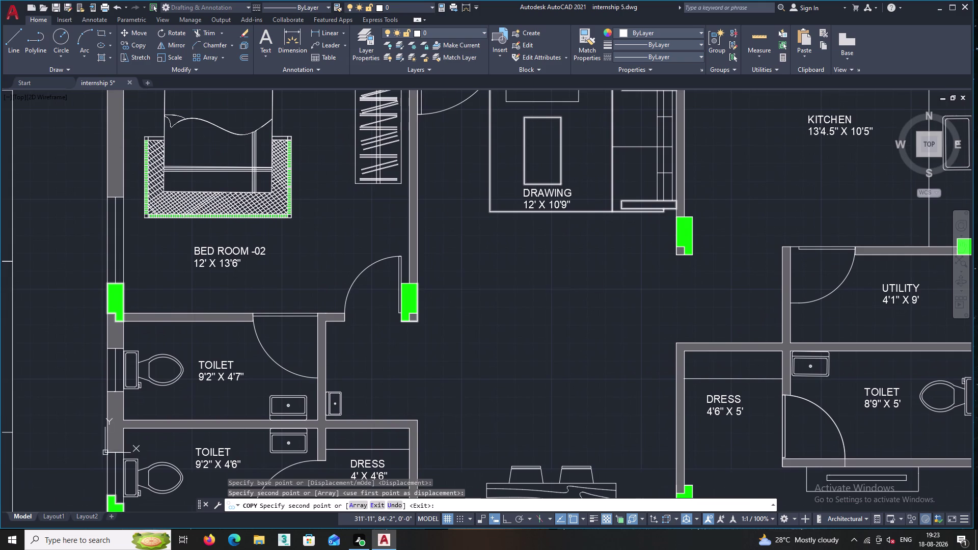
click(376, 295)
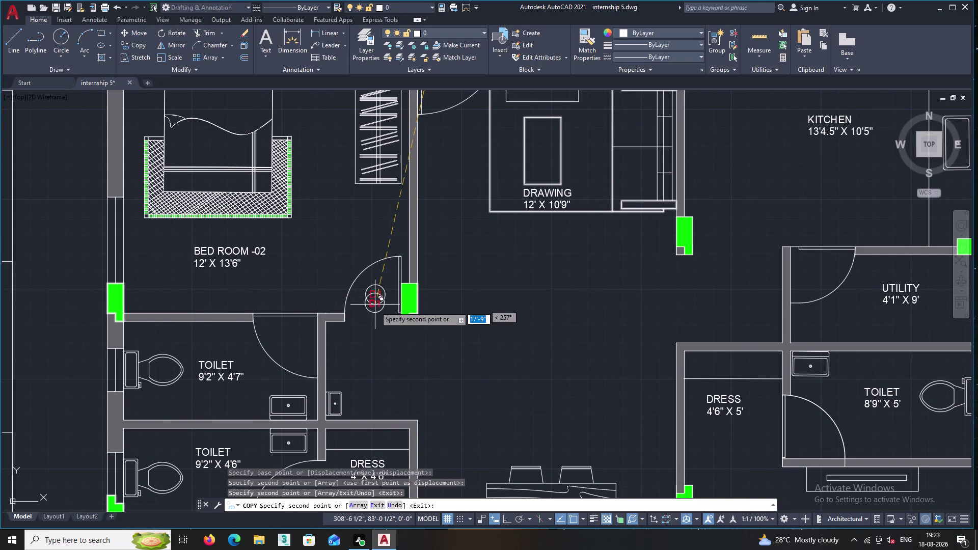
click(296, 344)
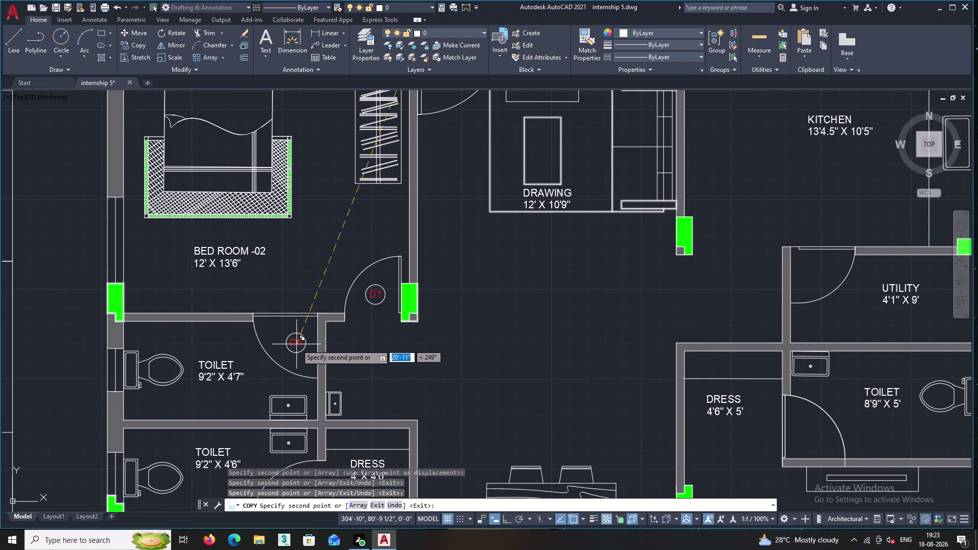
key(Return)
scroll(up, 3)
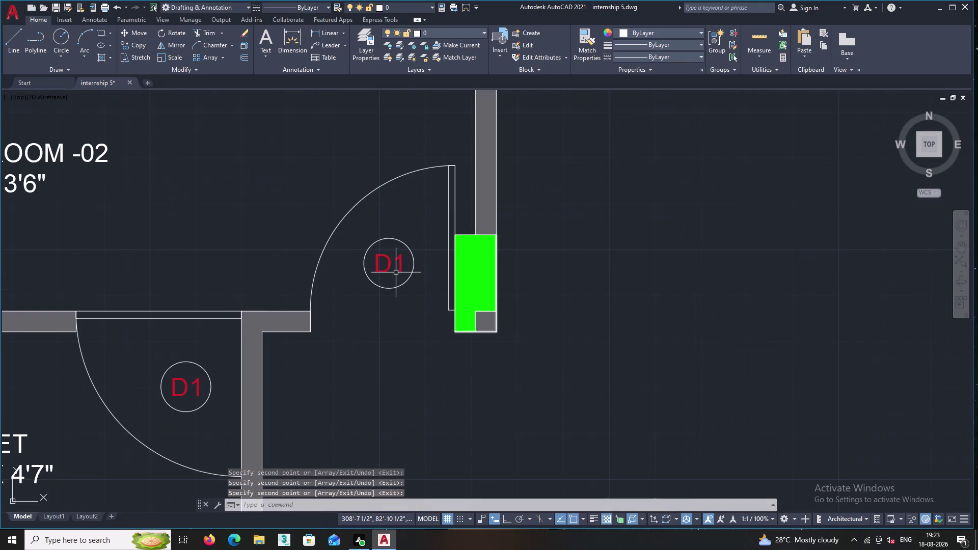
Change the BED ROOM -02 door tag from D1 to D2.
click(400, 267)
right_click(400, 267)
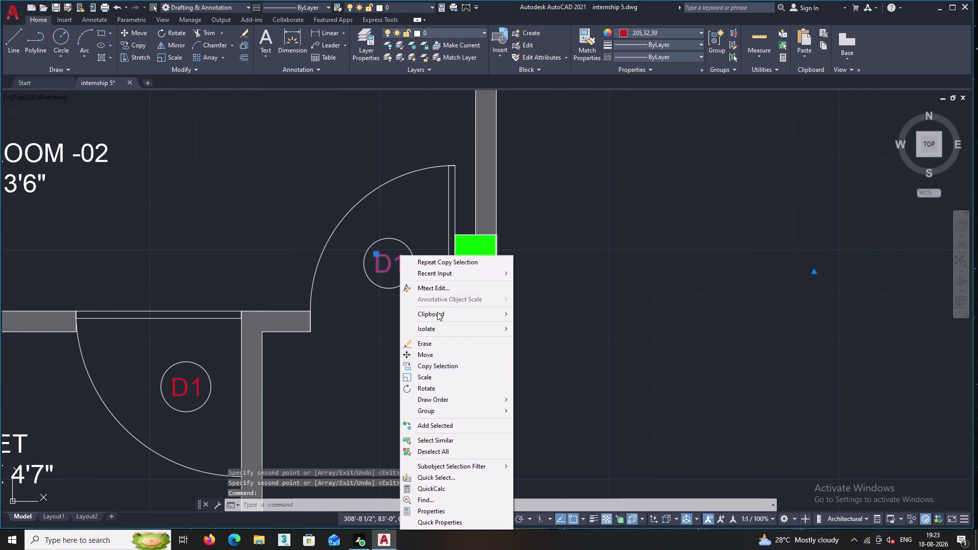
click(440, 290)
click(410, 264)
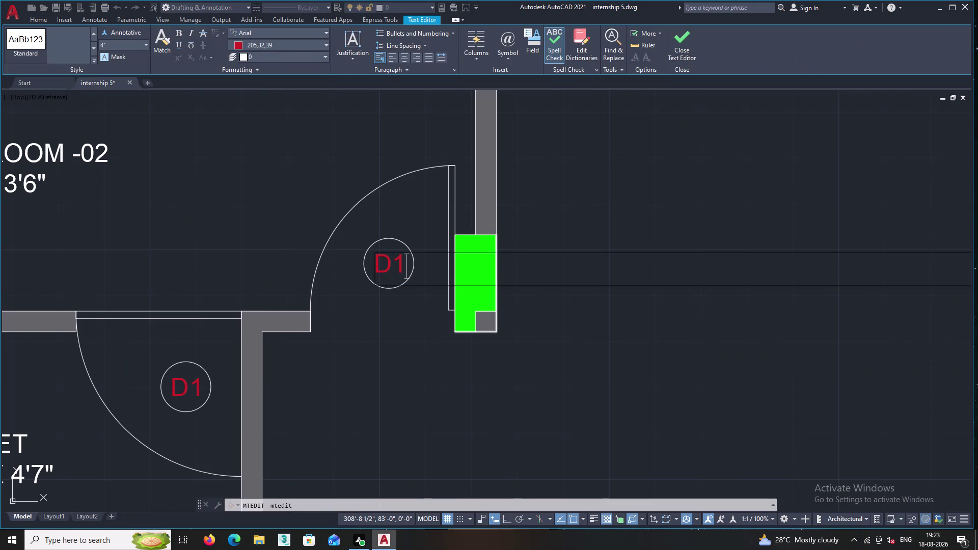
key(BackSpace)
key(2)
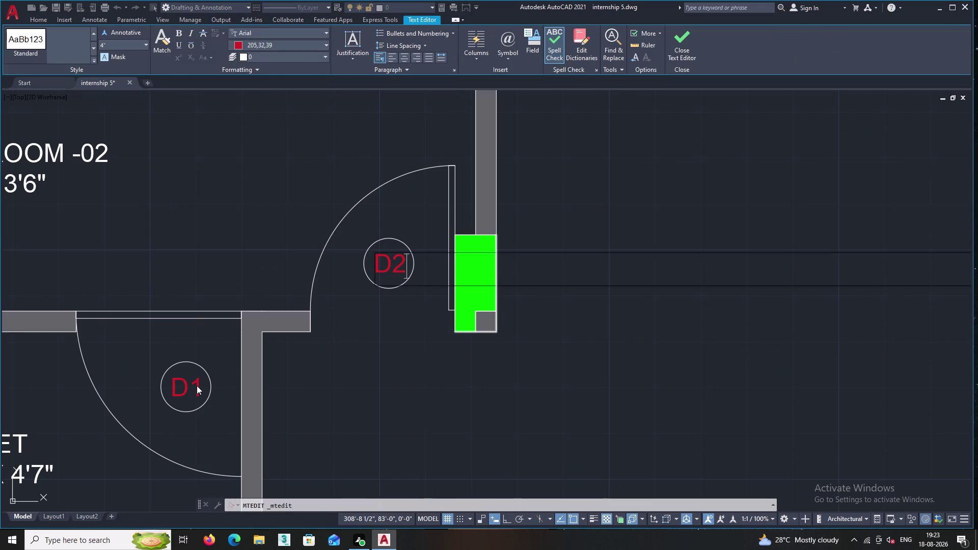
click(199, 386)
Change the adjoining toilet door tag from D1 to D3.
click(197, 389)
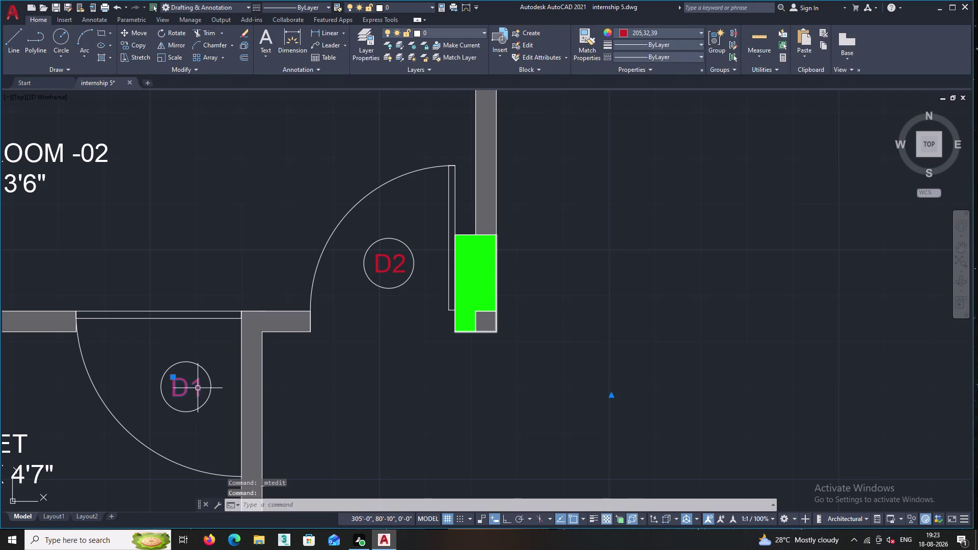
right_click(202, 383)
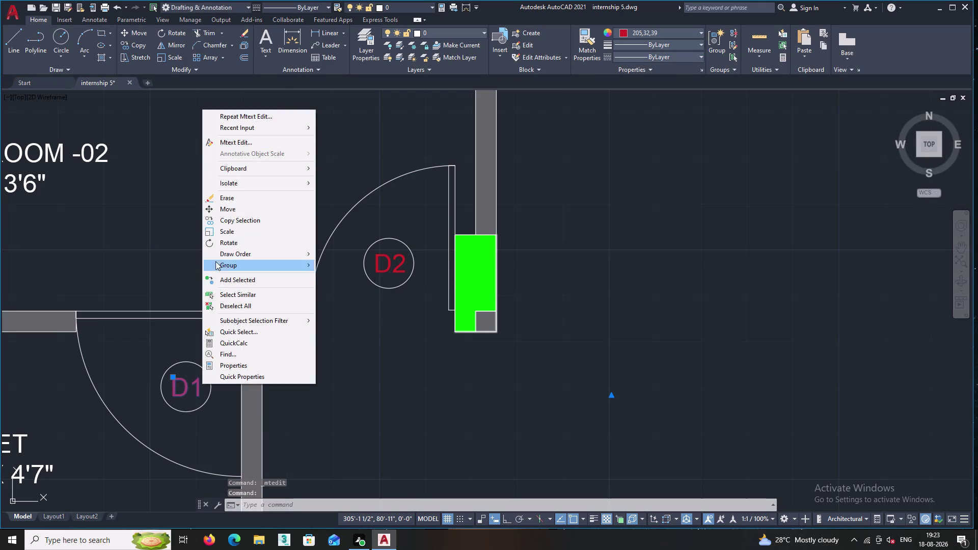
click(231, 144)
click(206, 390)
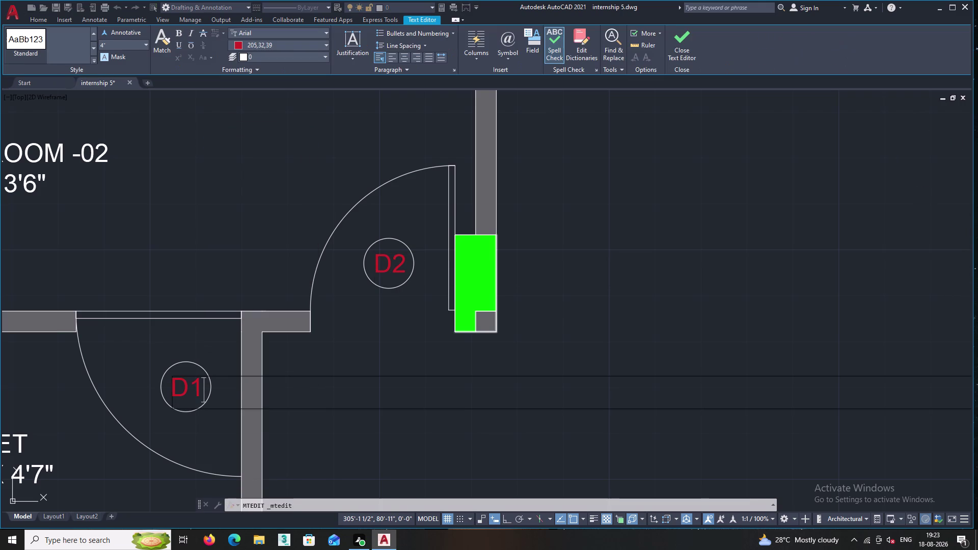
key(BackSpace)
key(3)
click(169, 257)
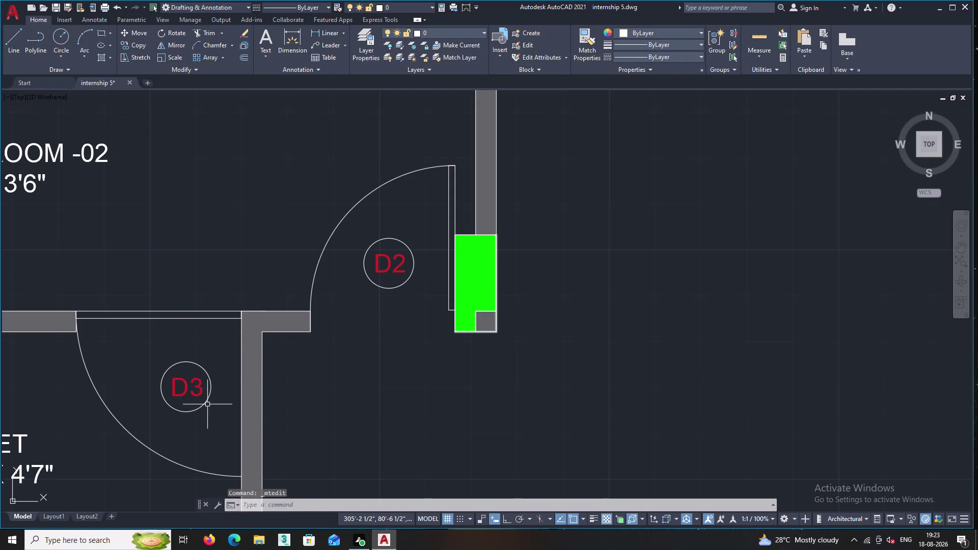
click(176, 260)
click(176, 259)
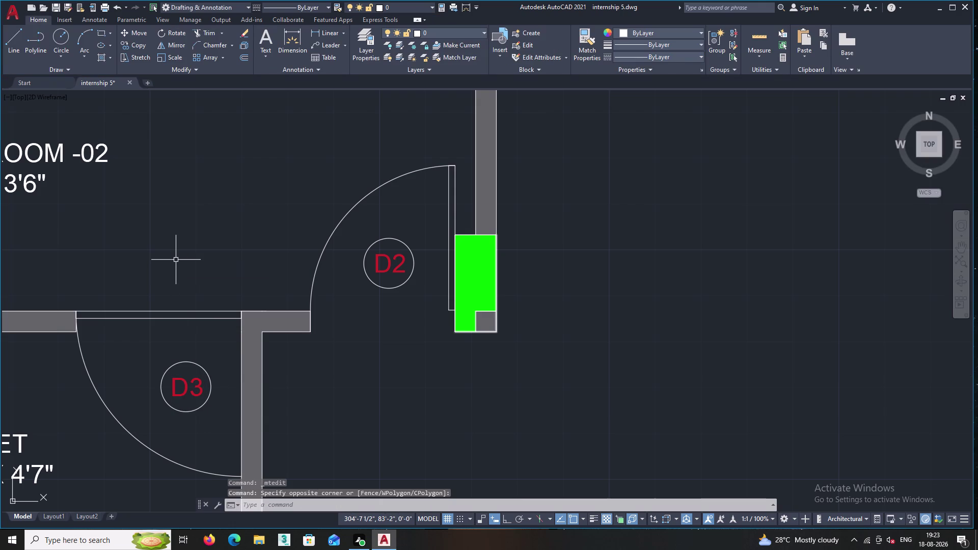
middle_drag(232, 369, 288, 176)
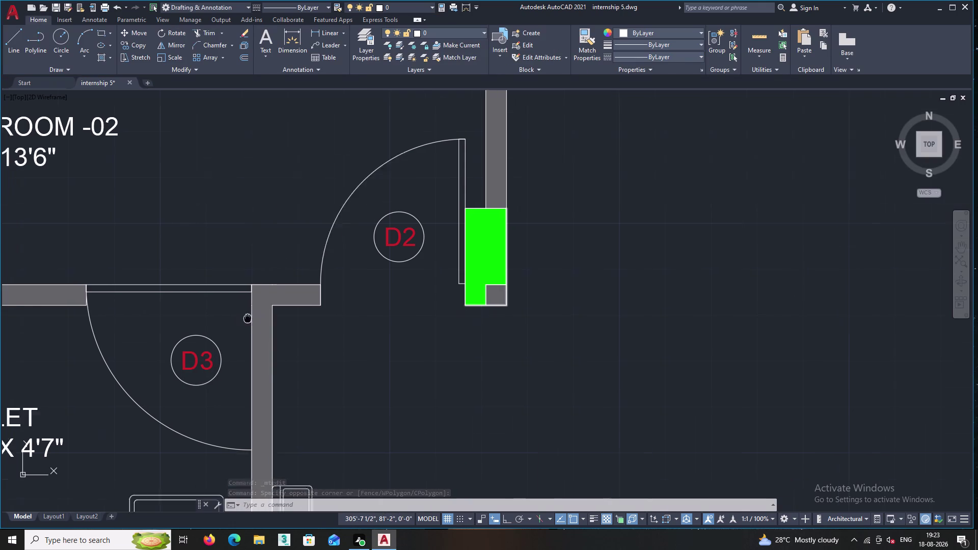
Select the circled D3 door tag.
middle_drag(288, 175, 310, 119)
scroll(down, 3)
middle_drag(280, 172, 273, 200)
scroll(up, 3)
click(281, 214)
click(257, 173)
Copy the D3 tag to the door of the 4' X 4'6" dress room.
right_click(257, 173)
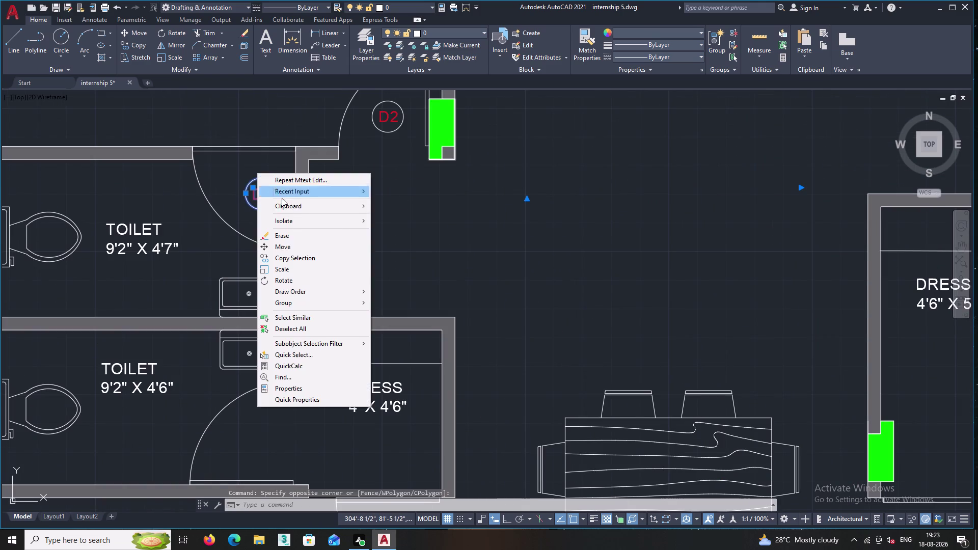
click(291, 257)
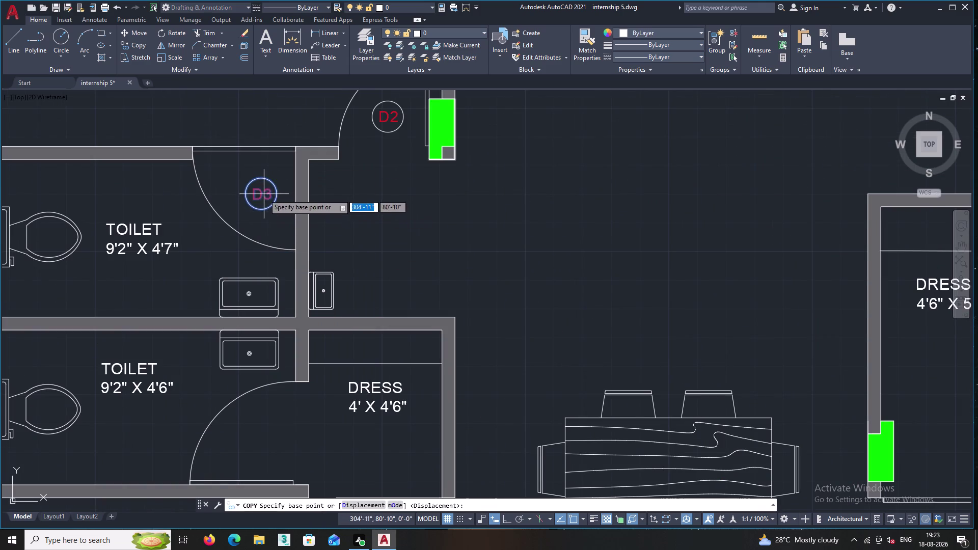
click(264, 194)
middle_drag(262, 385, 264, 330)
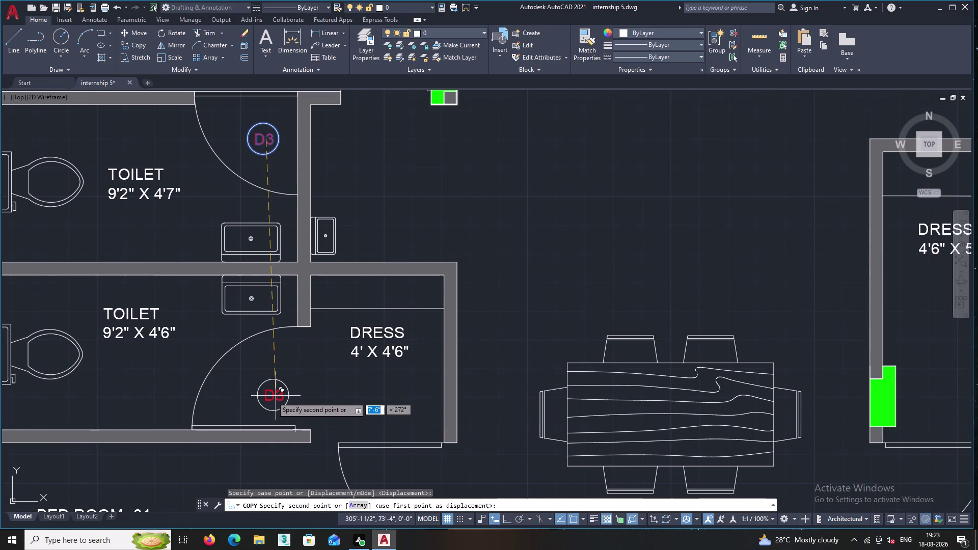
click(264, 380)
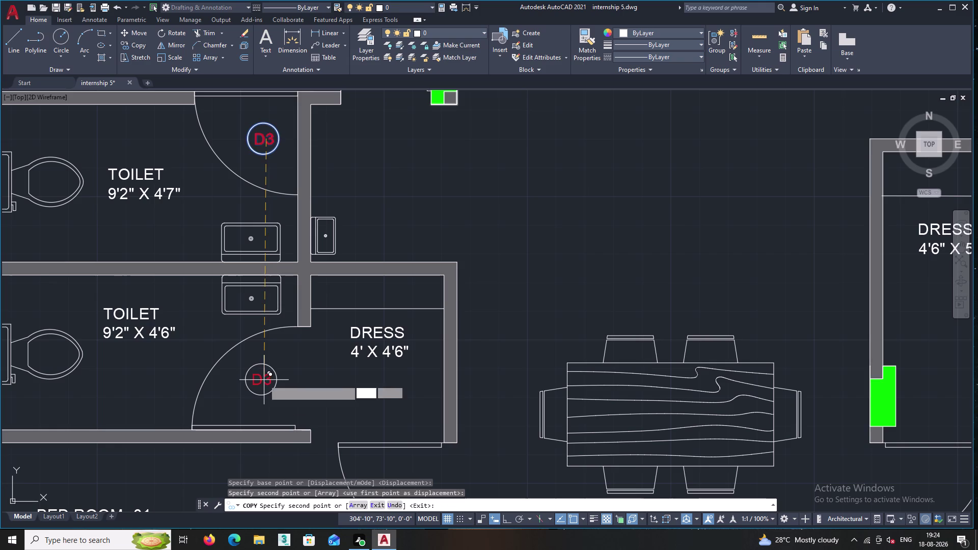
middle_drag(303, 373, 279, 263)
key(Escape)
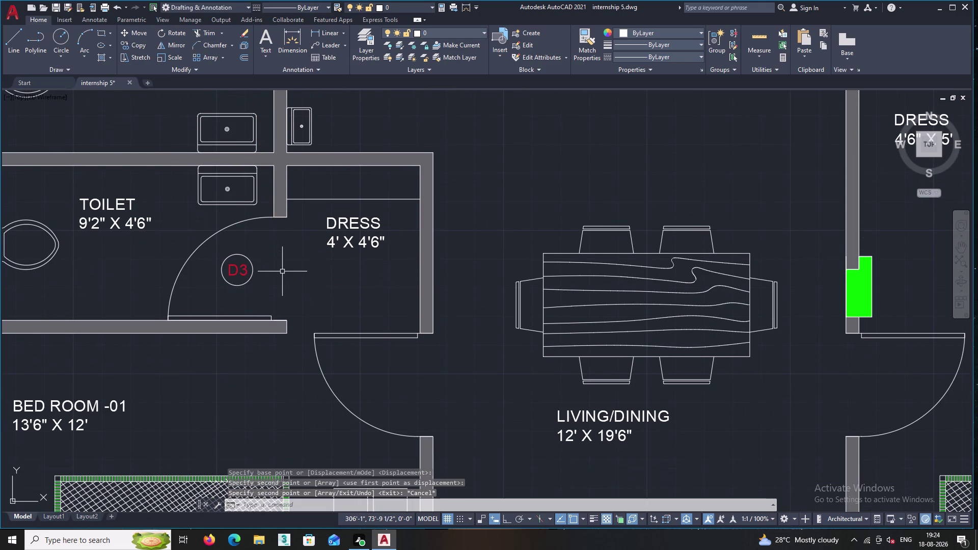
scroll(down, 3)
middle_drag(302, 180, 238, 283)
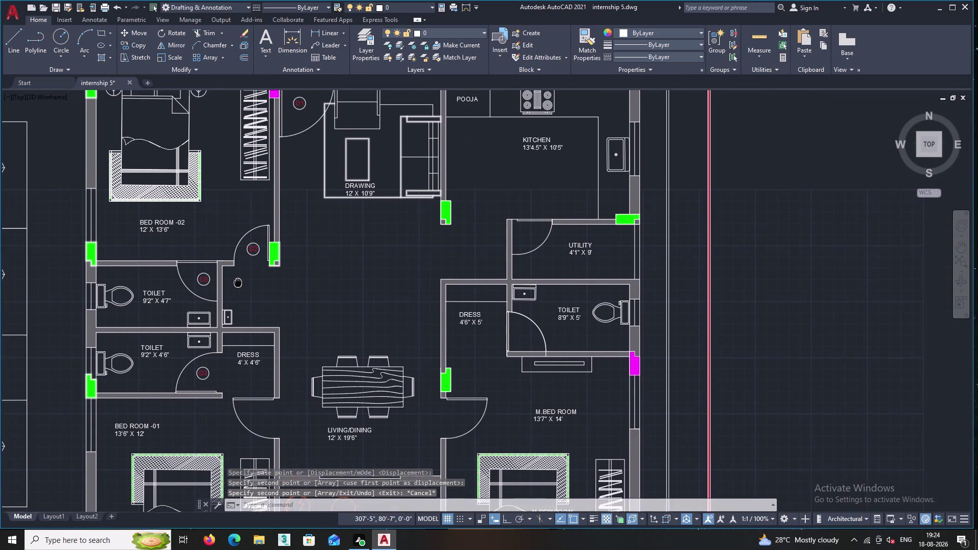
middle_drag(238, 283, 236, 283)
scroll(up, 3)
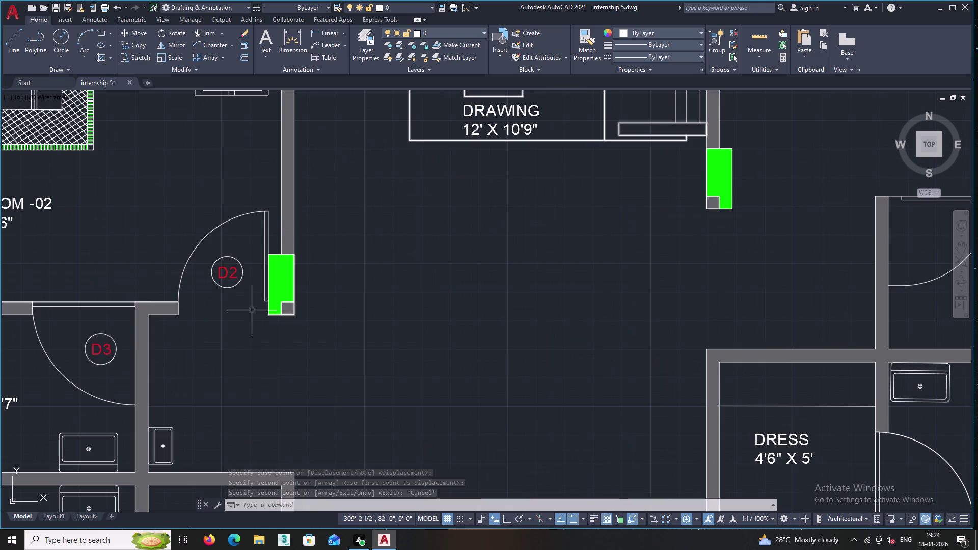
Copy the D2 tag from the bedroom door to the west living/dining door.
click(252, 310)
click(224, 247)
right_click(224, 247)
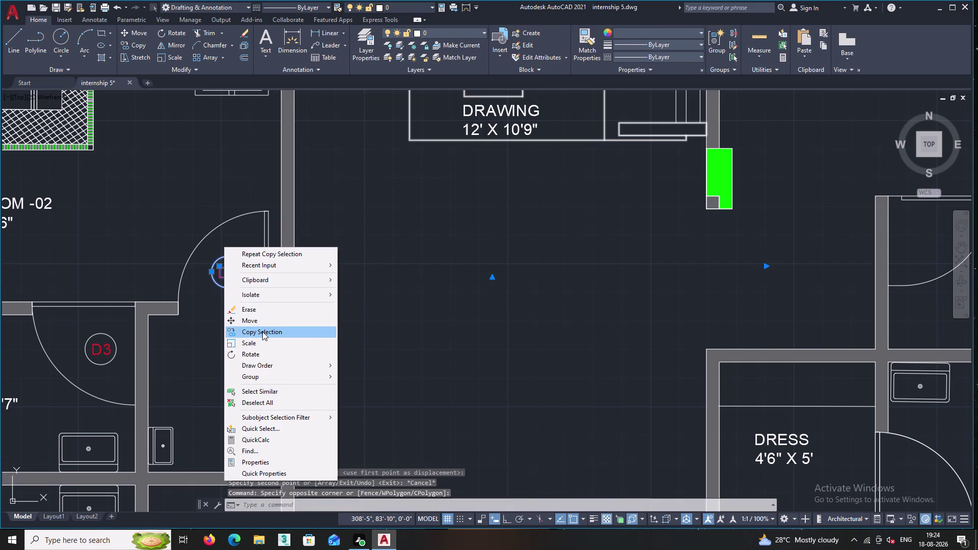
double_click(262, 331)
middle_drag(273, 431, 271, 388)
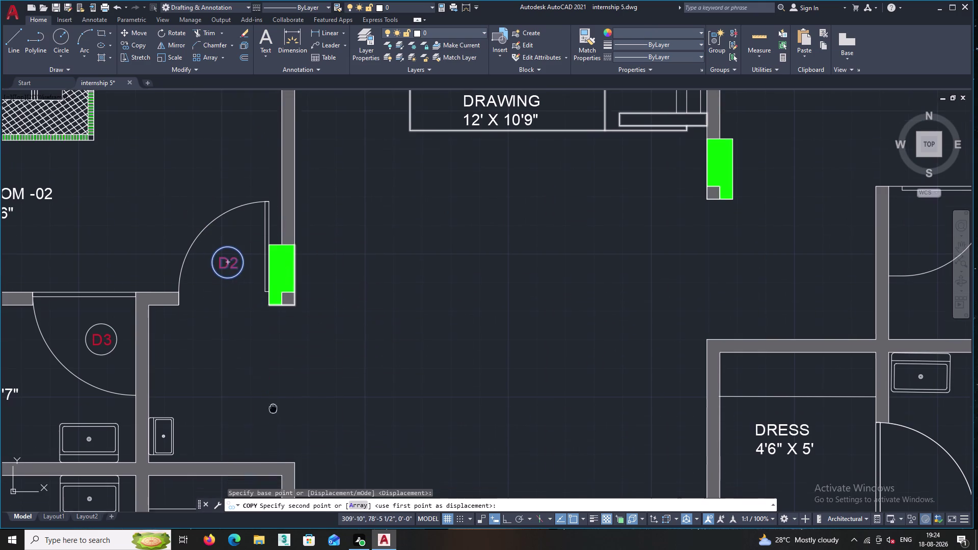
middle_drag(271, 387, 249, 172)
middle_drag(254, 365, 239, 231)
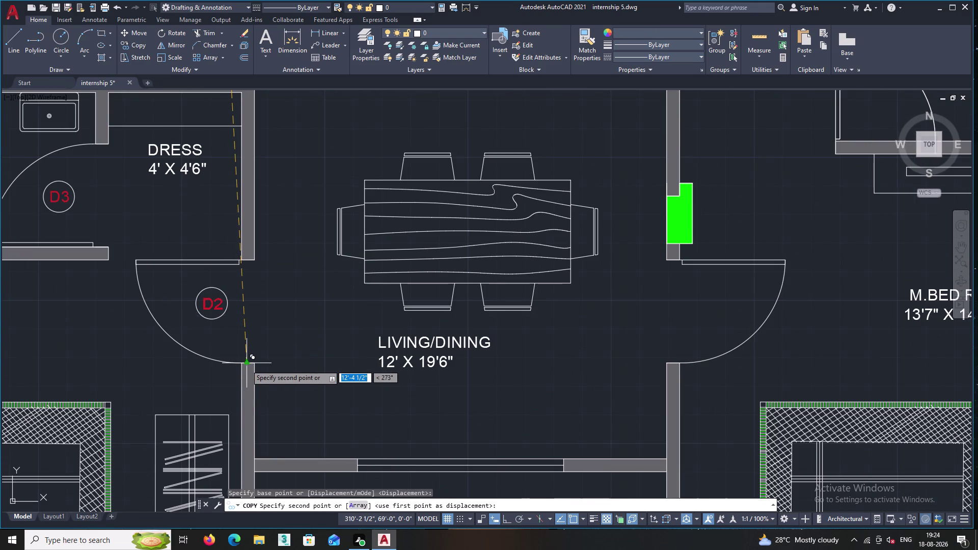
double_click(239, 370)
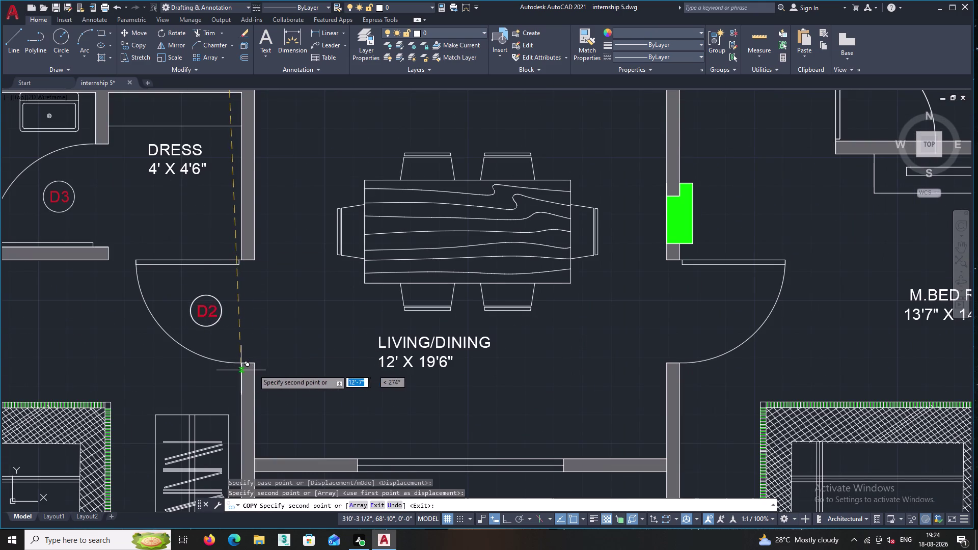
key(Escape)
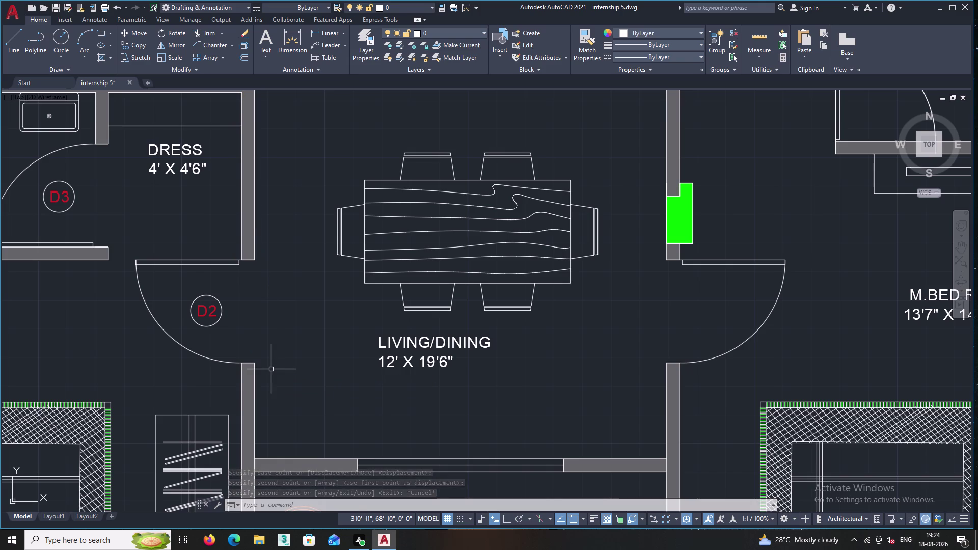
Copy the new D2 tag again to the east living/dining door.
middle_drag(278, 361, 231, 338)
double_click(178, 310)
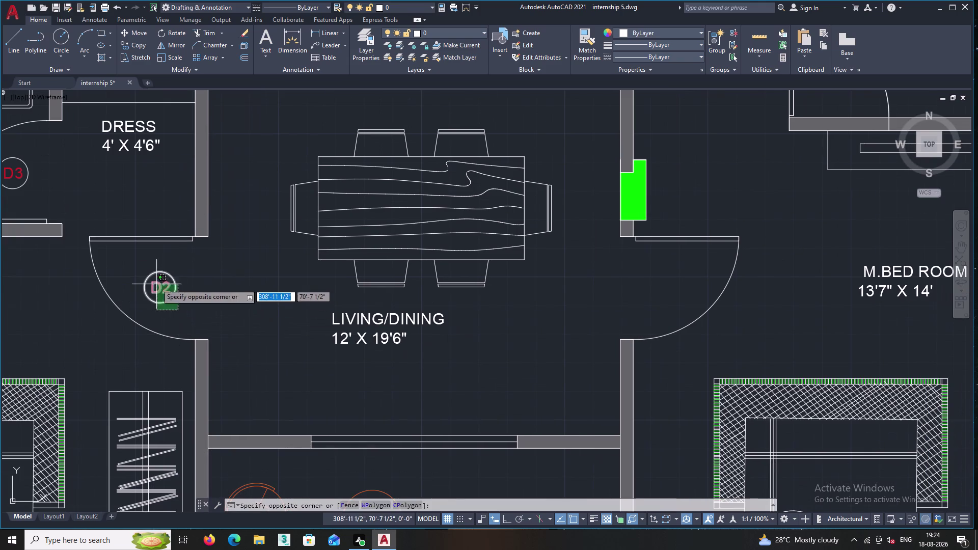
click(156, 283)
right_click(177, 268)
click(231, 273)
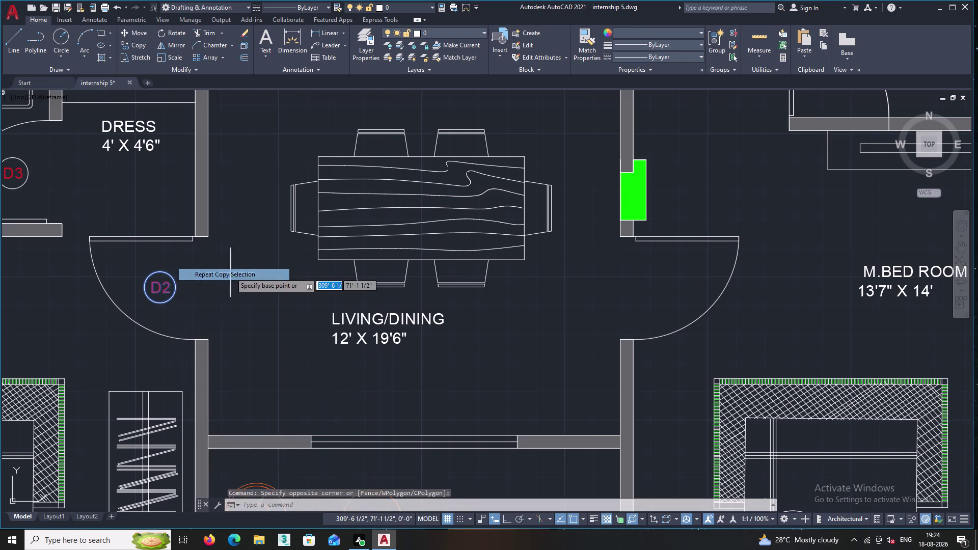
click(165, 289)
middle_drag(358, 290, 181, 295)
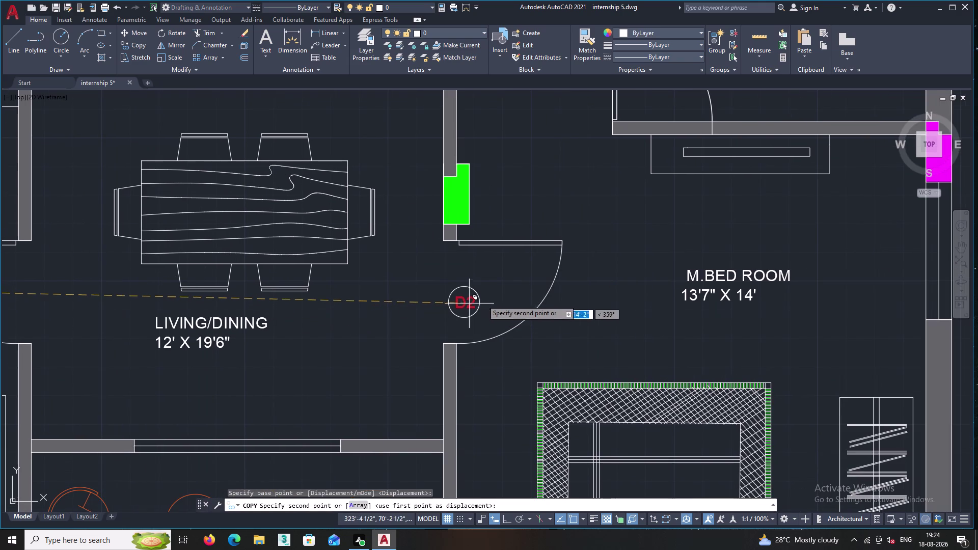
double_click(495, 299)
middle_drag(463, 303, 307, 295)
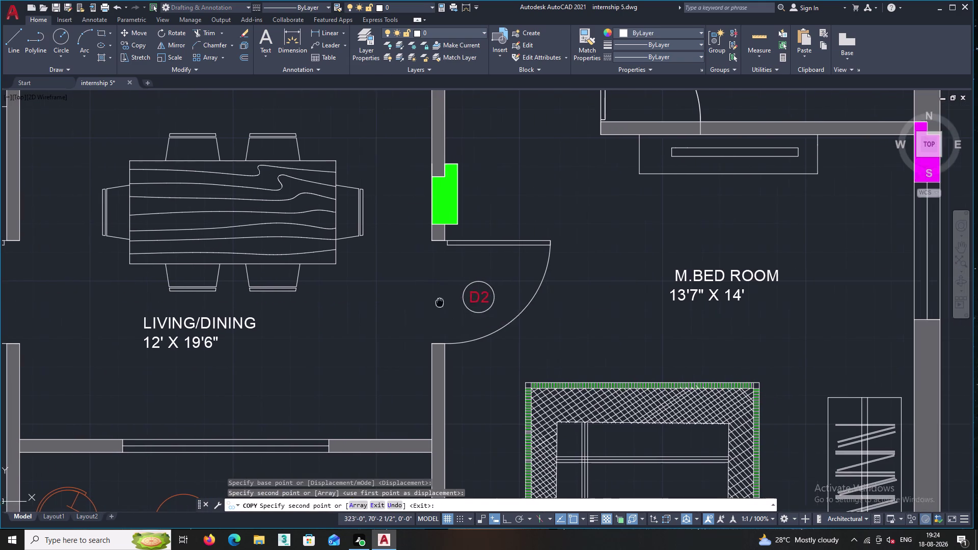
middle_drag(307, 295, 182, 289)
scroll(down, 3)
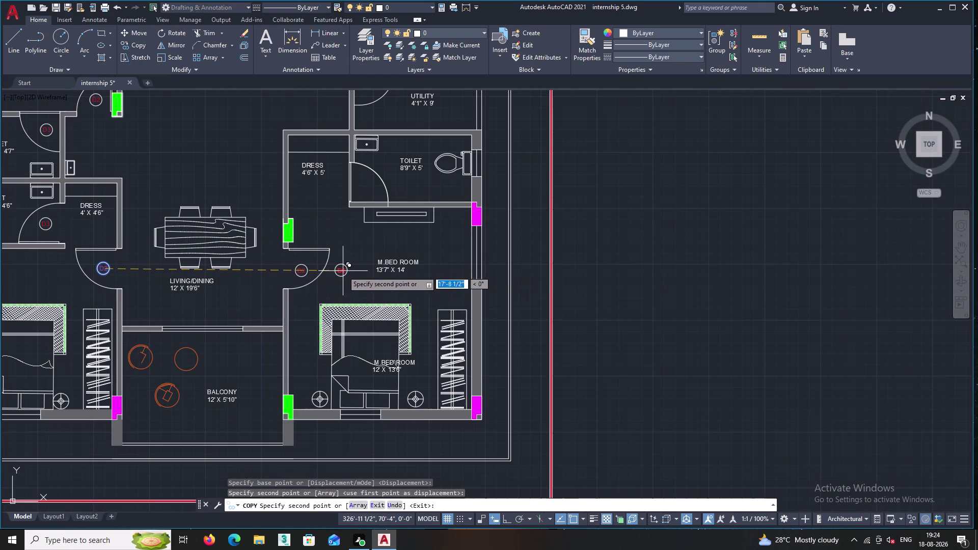
middle_drag(336, 270, 324, 363)
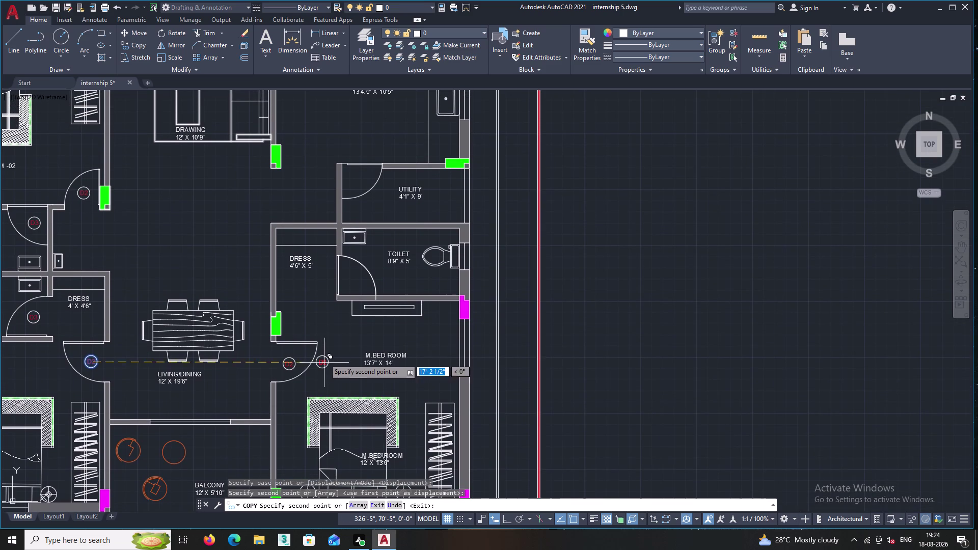
key(Return)
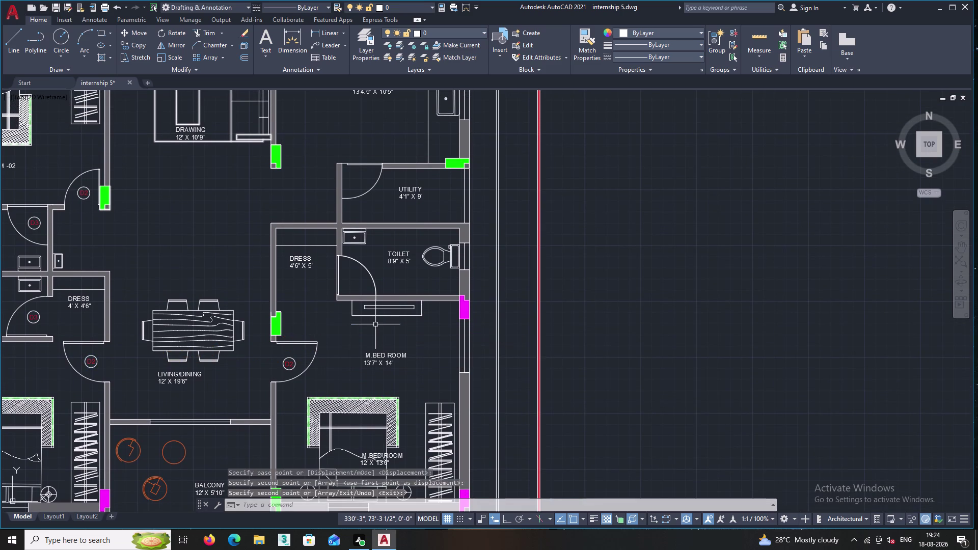
middle_drag(365, 325, 380, 321)
middle_drag(305, 248, 366, 278)
scroll(up, 3)
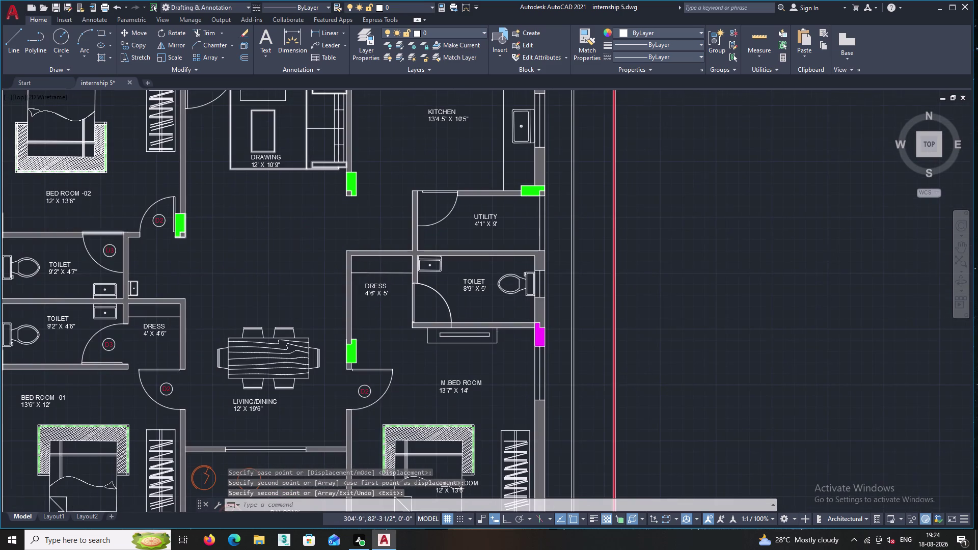
click(117, 281)
click(105, 259)
Copy the D3 tag to the master toilet door and the utility door.
right_click(105, 247)
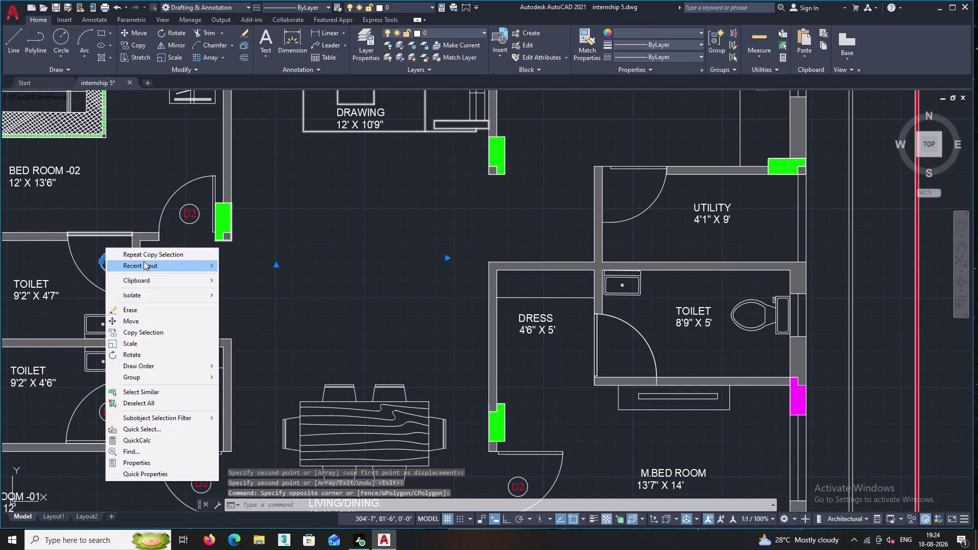
click(146, 256)
double_click(110, 264)
middle_drag(333, 274, 169, 261)
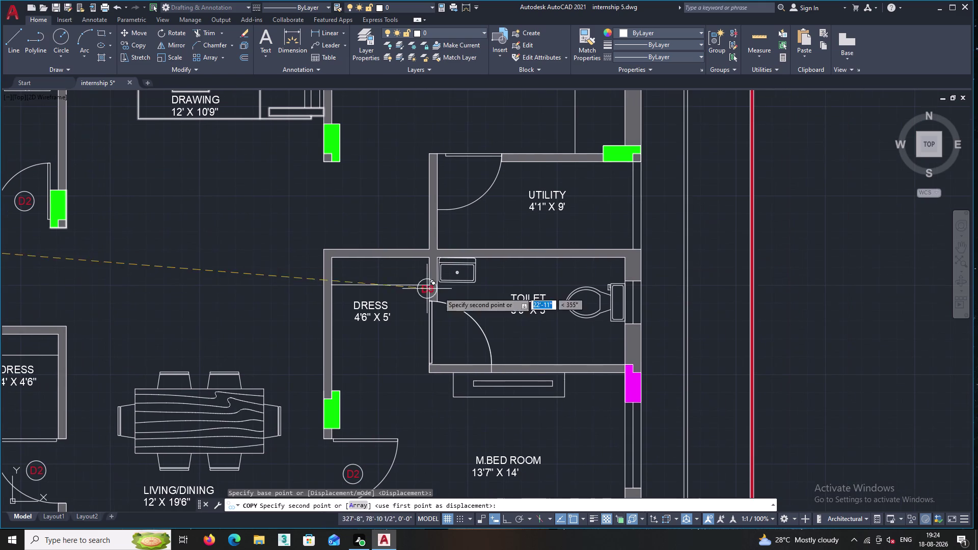
click(451, 337)
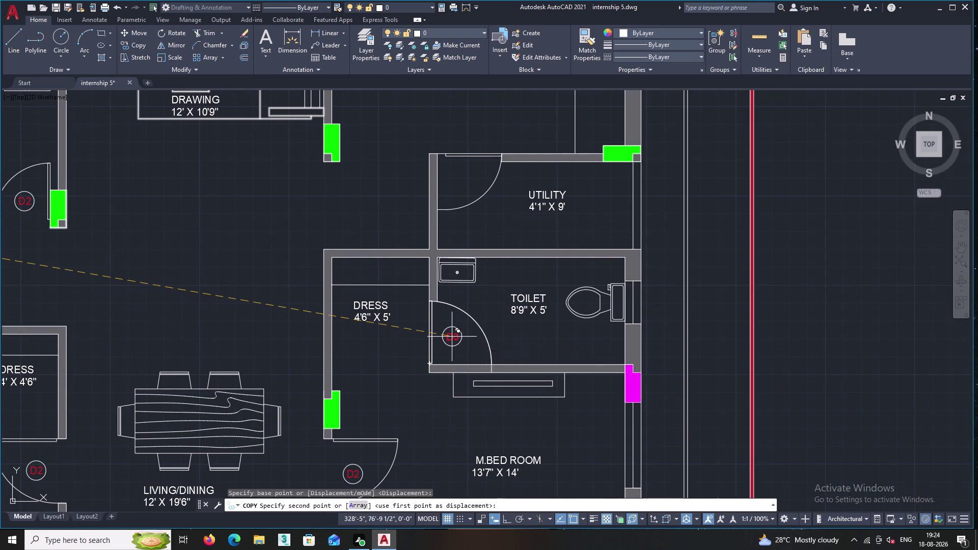
click(458, 178)
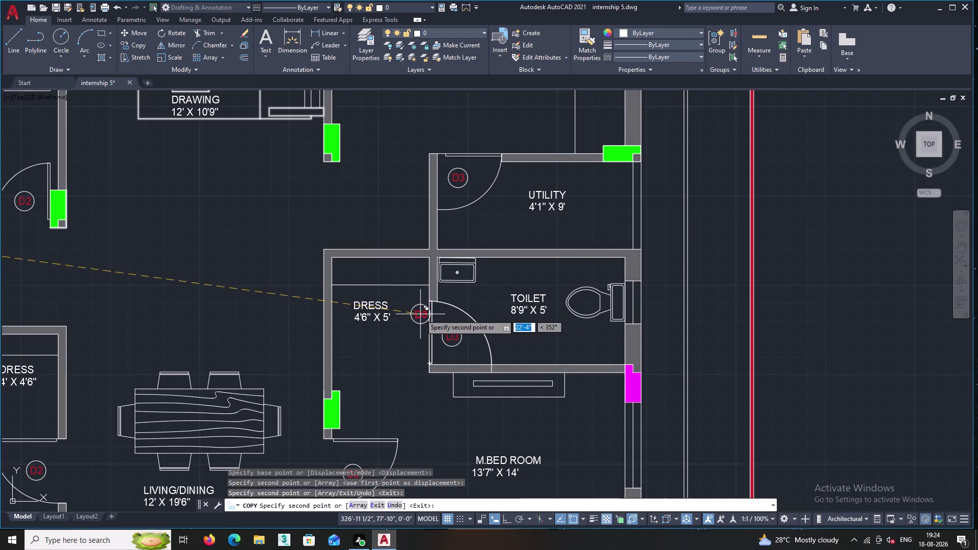
middle_drag(420, 315, 489, 290)
key(Escape)
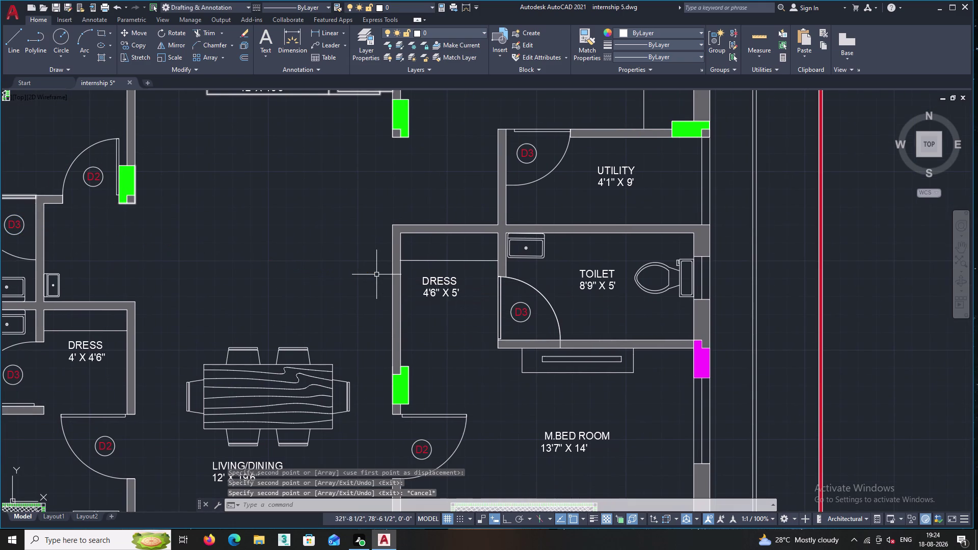
Zoom out and pan across the full building plan to the neighbouring flat.
scroll(down, 3)
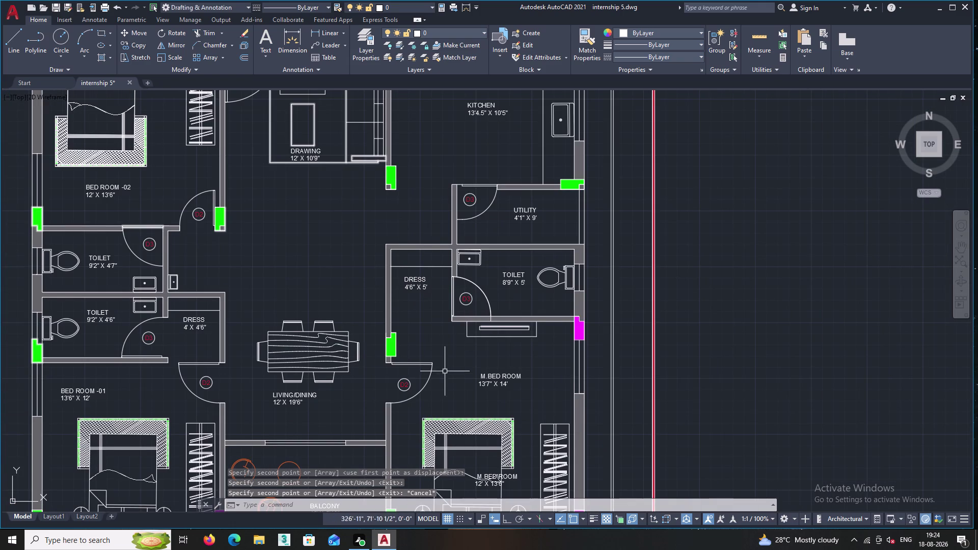
middle_drag(442, 377, 478, 361)
middle_drag(388, 370, 392, 308)
middle_drag(375, 287, 397, 380)
middle_drag(387, 203, 408, 456)
middle_drag(405, 338, 415, 525)
middle_drag(375, 307, 378, 427)
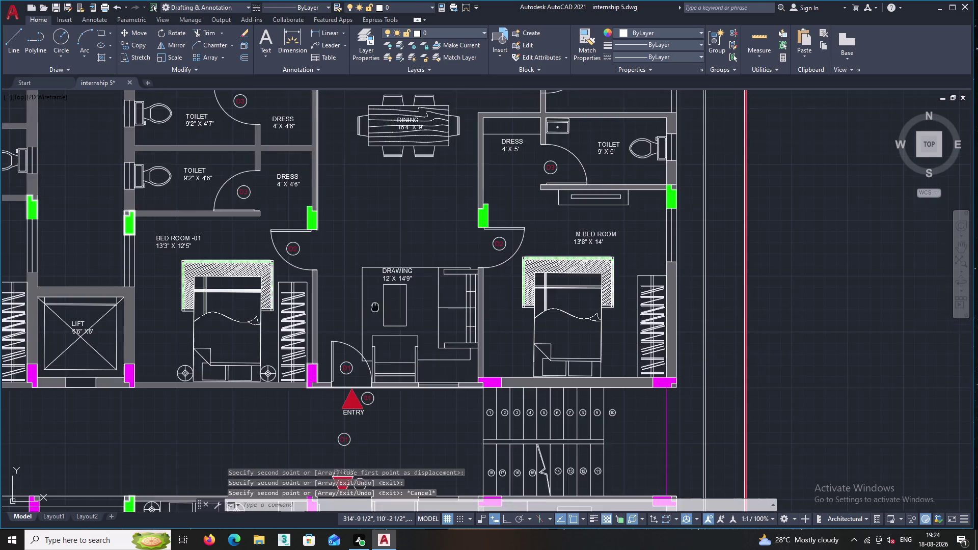
middle_drag(377, 427, 371, 386)
scroll(down, 3)
middle_drag(366, 291, 387, 422)
scroll(down, 3)
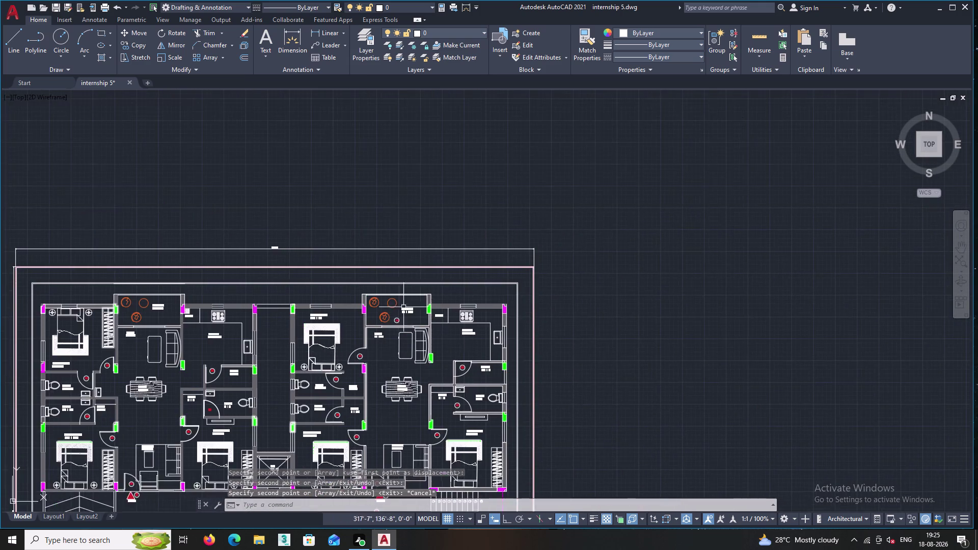
scroll(up, 3)
scroll(up, 3)
middle_drag(401, 388, 384, 266)
Select the red SD circle label and begin copying it.
scroll(up, 3)
click(380, 370)
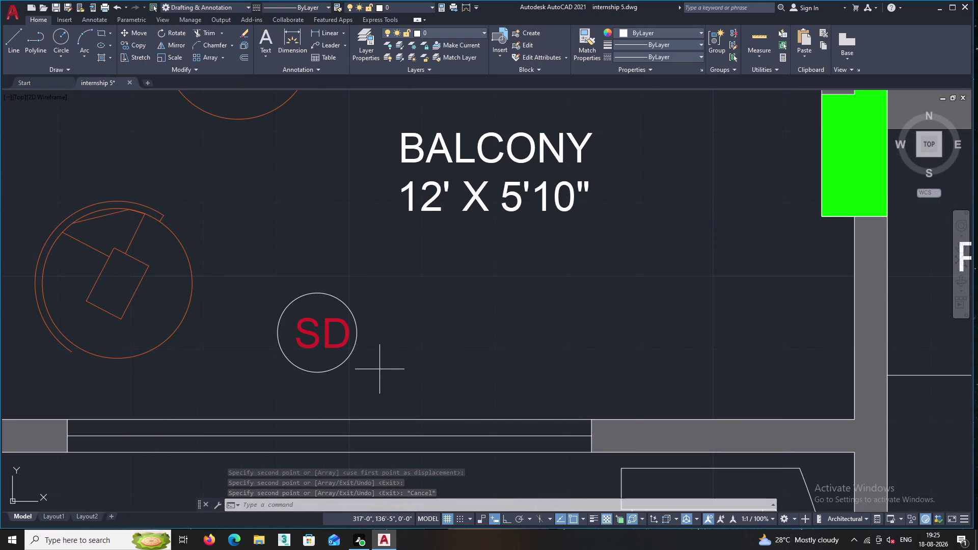
click(290, 270)
right_click(310, 231)
double_click(347, 316)
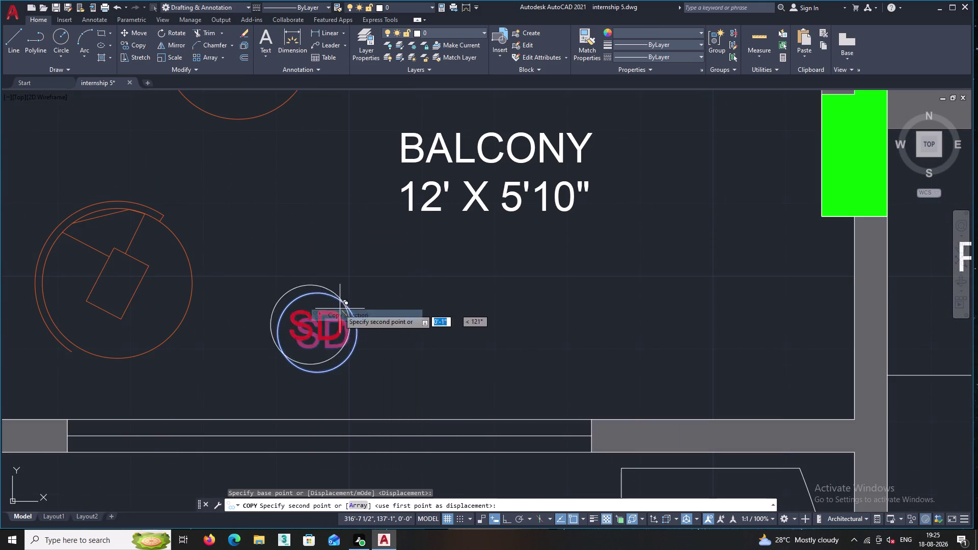
Place the SD label copy in the next flat's balcony, just below its upper wall.
middle_drag(340, 375, 344, 104)
middle_drag(344, 173, 337, 267)
scroll(down, 3)
middle_drag(353, 344, 336, 0)
scroll(down, 3)
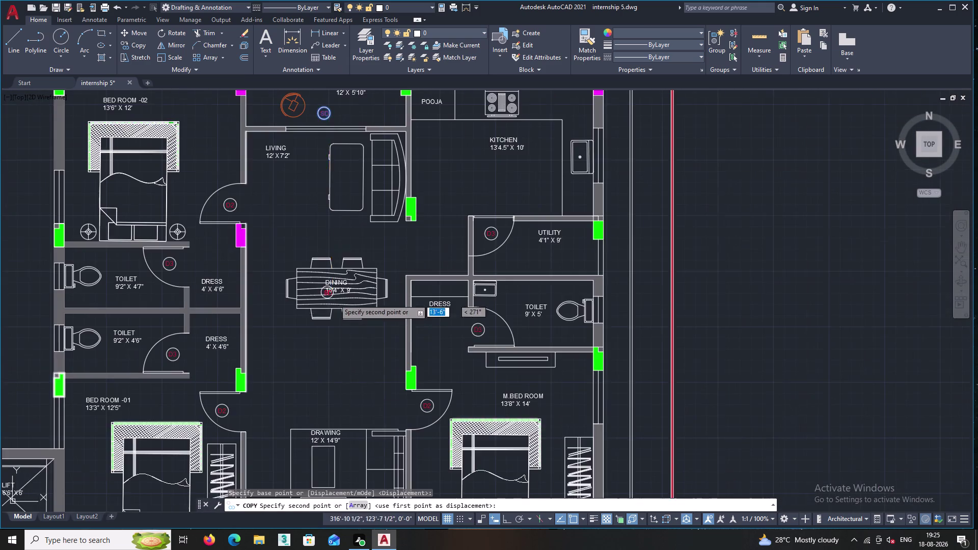
middle_drag(336, 322, 349, 0)
middle_drag(343, 343, 354, 0)
middle_drag(369, 366, 350, 0)
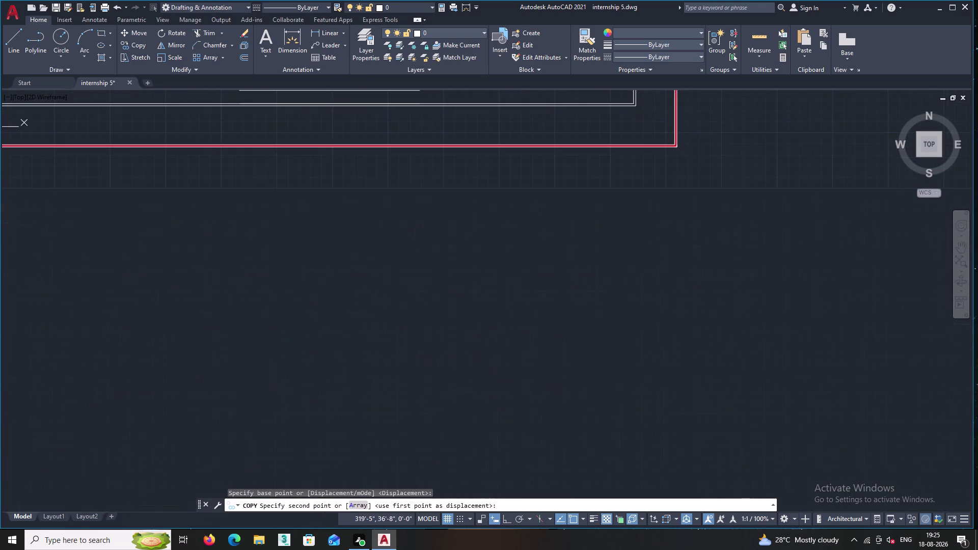
middle_drag(325, 159, 318, 390)
scroll(up, 3)
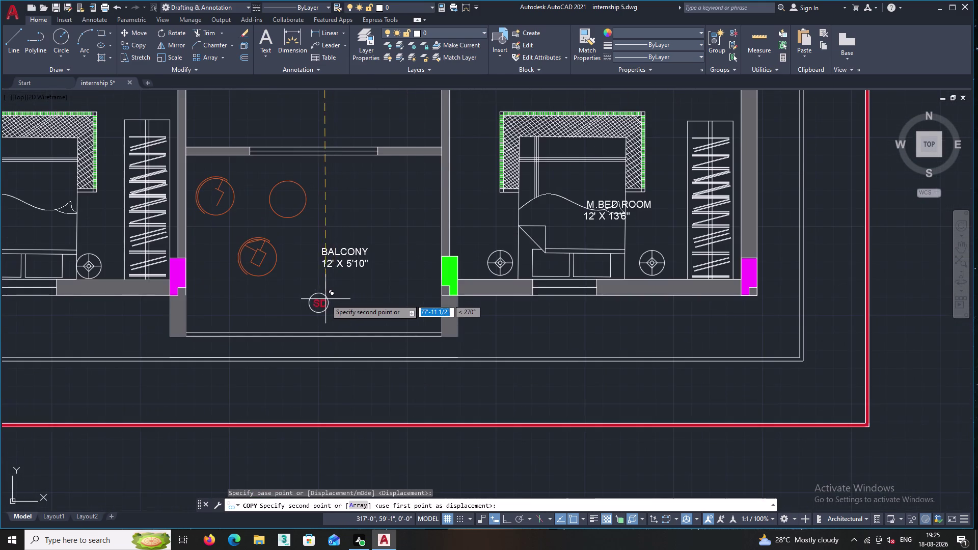
scroll(up, 3)
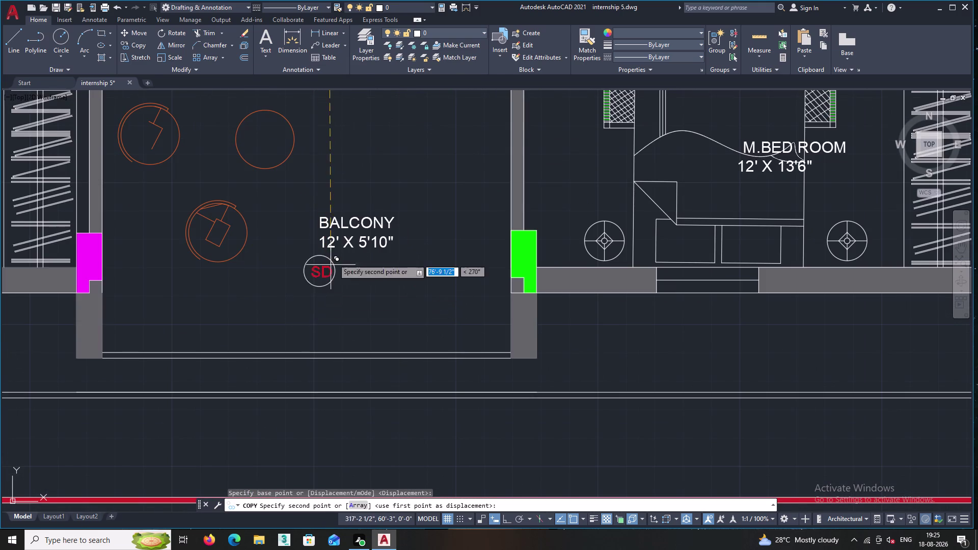
middle_drag(334, 256, 304, 396)
scroll(up, 3)
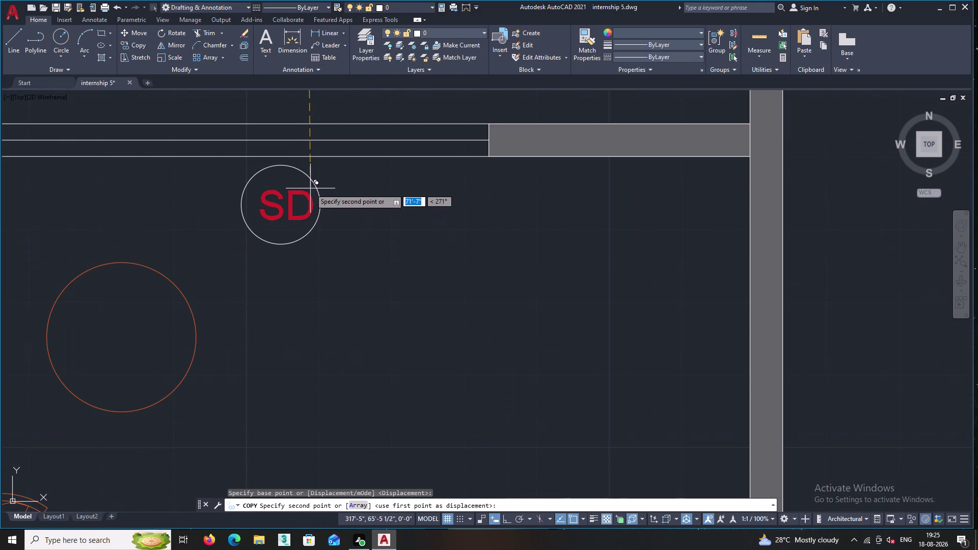
double_click(306, 188)
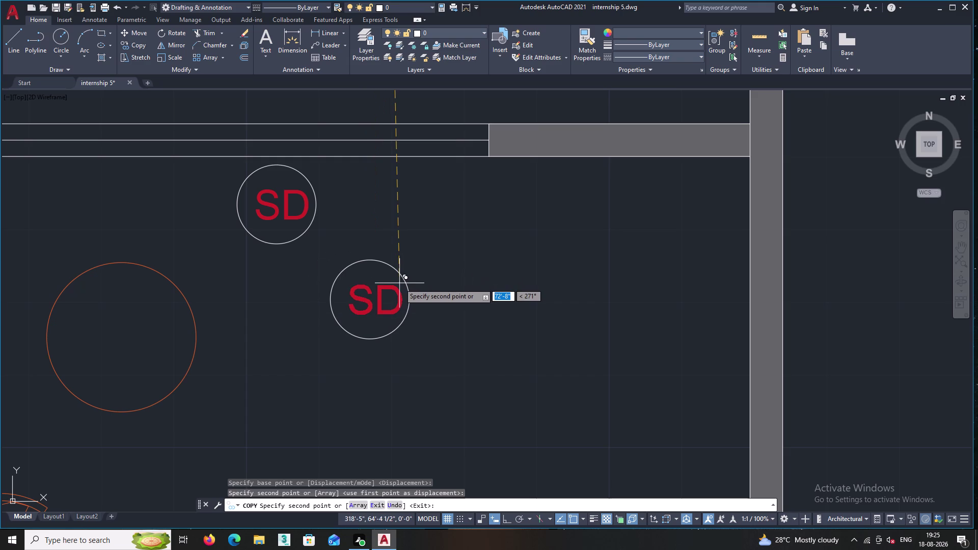
key(Escape)
scroll(down, 3)
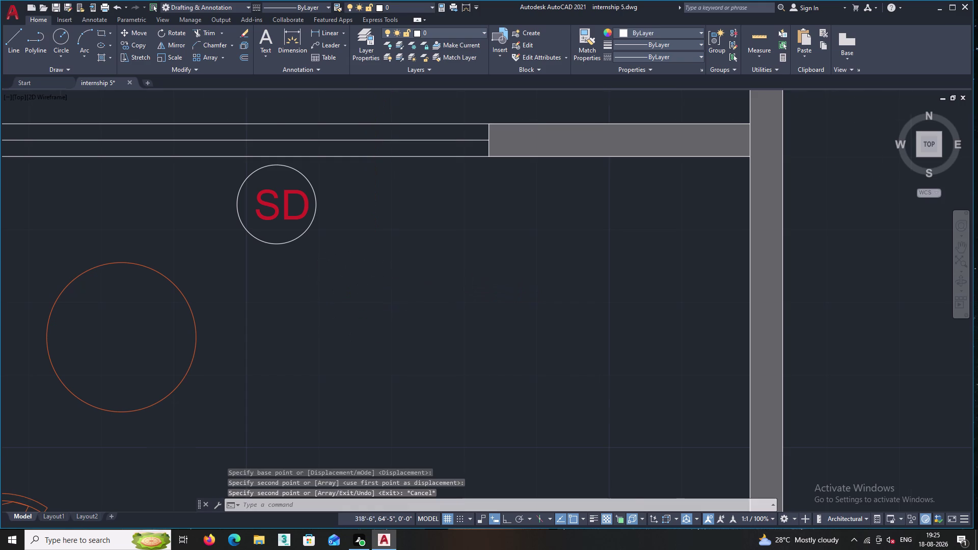
scroll(down, 3)
middle_drag(401, 287, 280, 253)
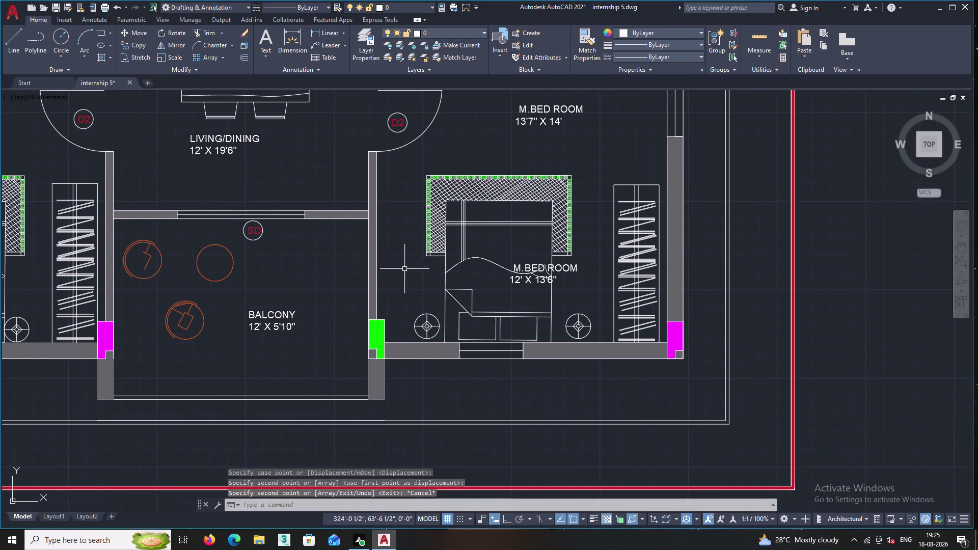
middle_drag(710, 295, 547, 288)
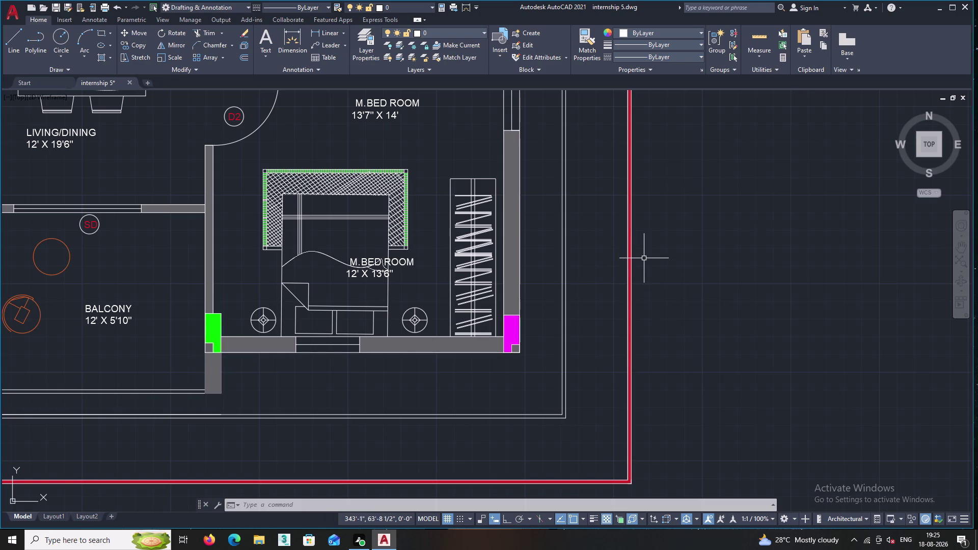
Draw a horizontal arrow shaft from left of step 1 to above step 3.
click(13, 33)
middle_drag(283, 126, 363, 310)
middle_drag(405, 266, 402, 333)
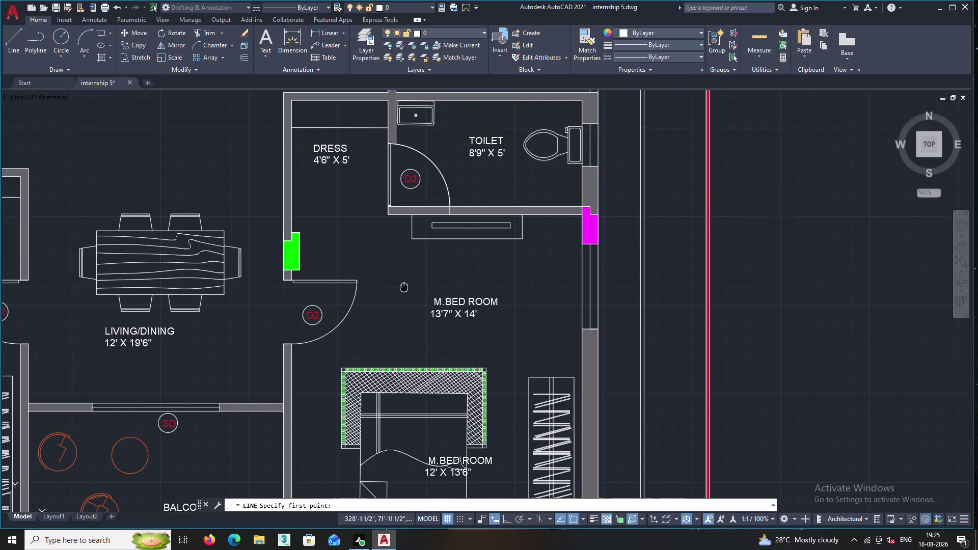
middle_drag(401, 333, 406, 371)
scroll(down, 3)
middle_drag(403, 195, 404, 297)
scroll(up, 3)
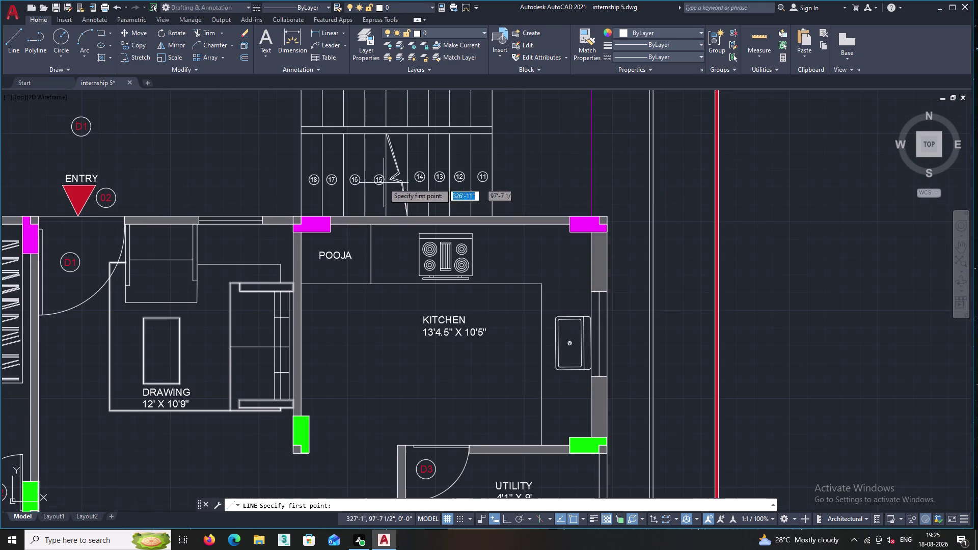
scroll(up, 3)
middle_drag(347, 190, 360, 378)
scroll(up, 3)
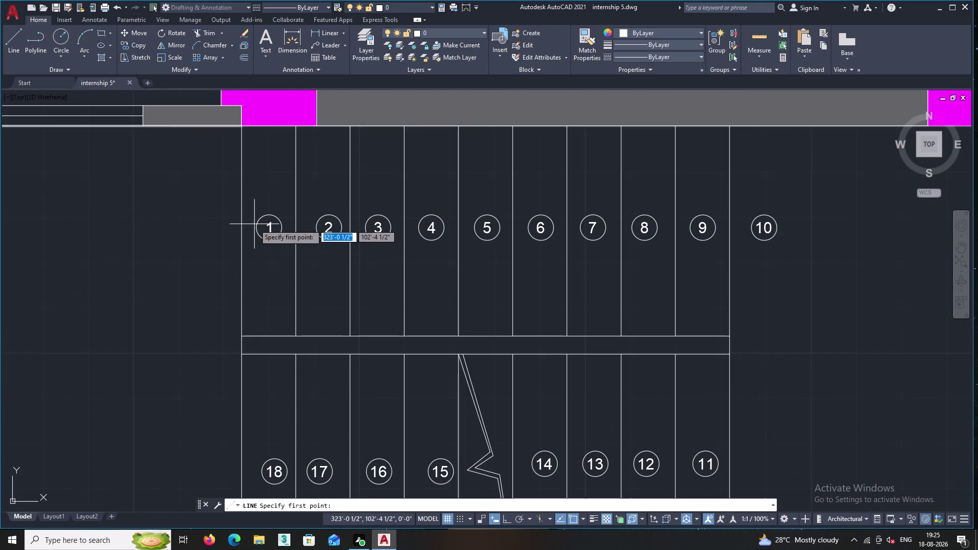
middle_drag(252, 237, 248, 337)
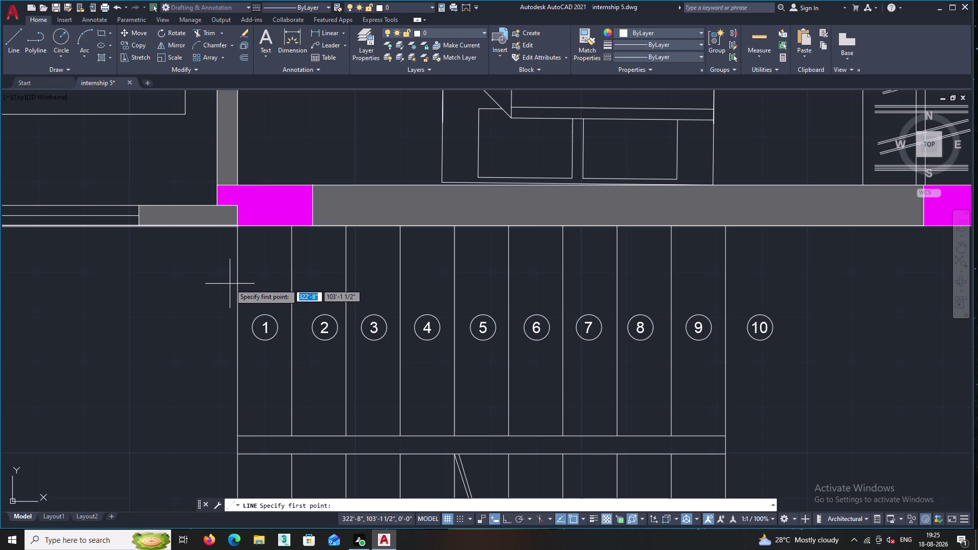
click(230, 283)
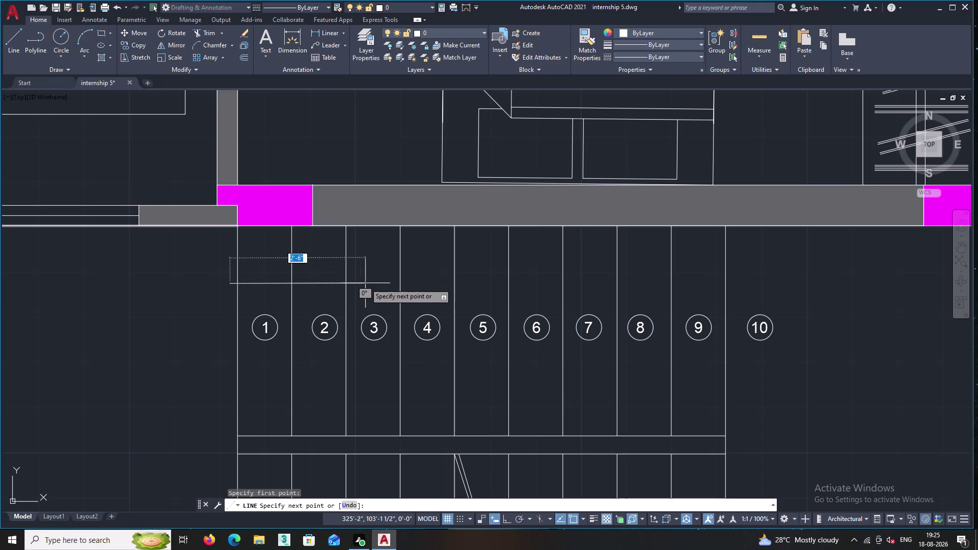
click(375, 282)
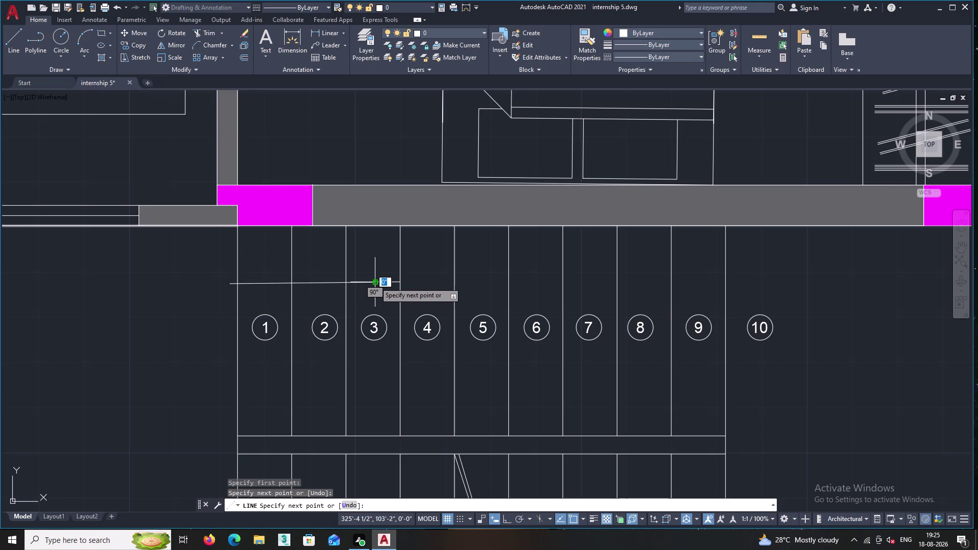
double_click(357, 262)
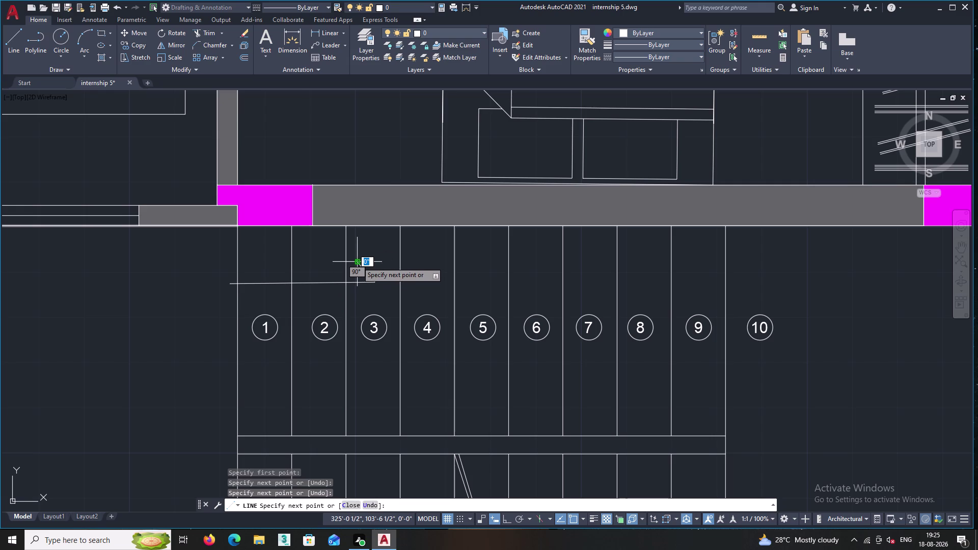
key(Return)
Add the angled arrowhead stroke at the shaft's right end, then select the arrow.
key(Return)
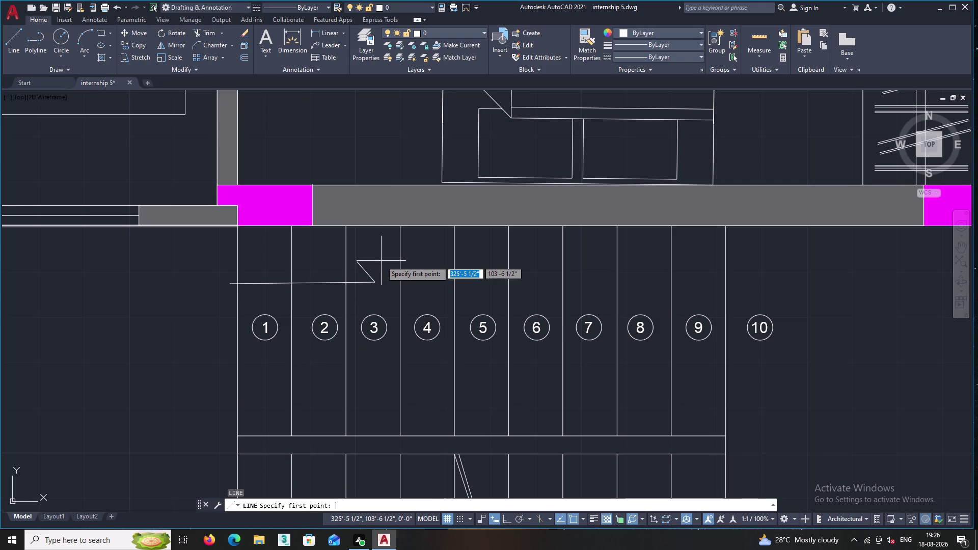
click(375, 284)
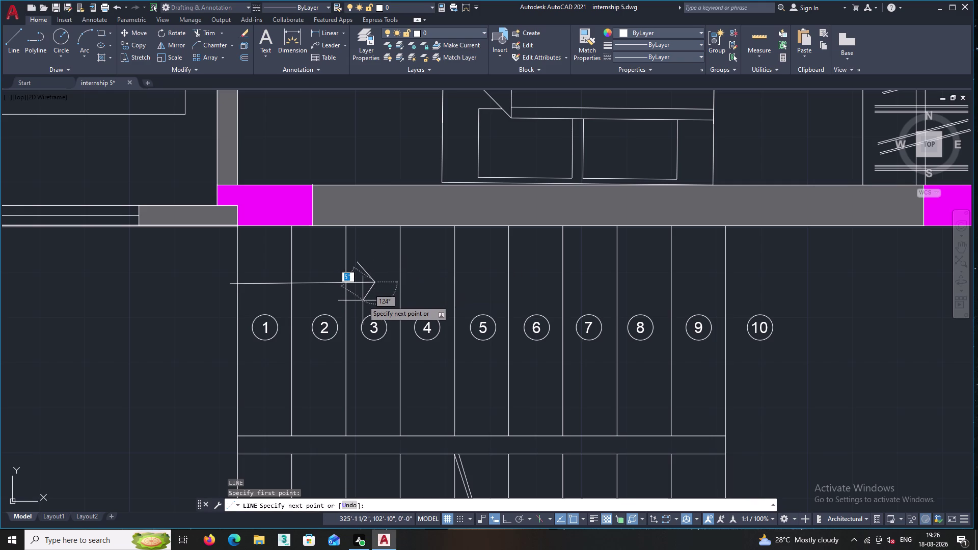
click(362, 300)
key(Return)
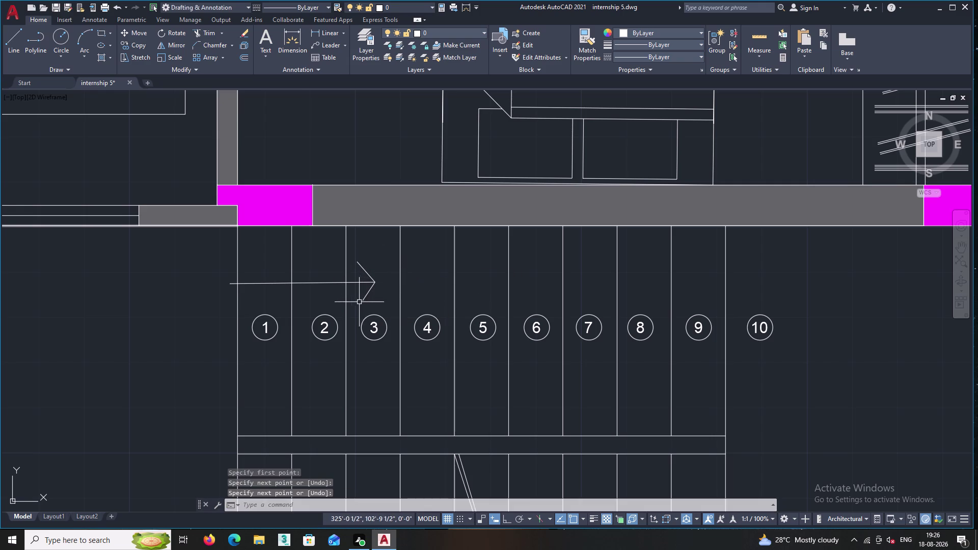
click(379, 302)
click(363, 259)
Copy the stair arrow from its left end onto the lower flight above steps 18–16.
right_click(363, 259)
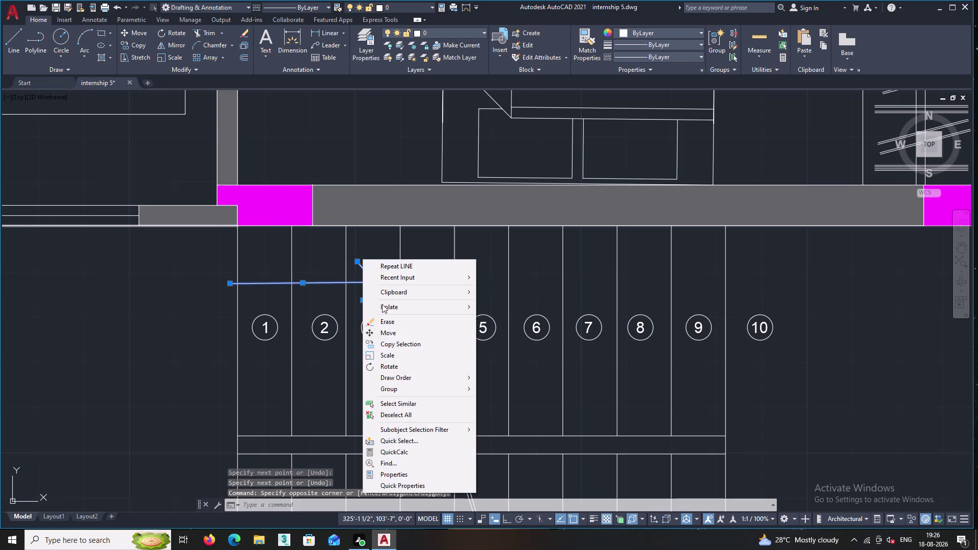
click(395, 342)
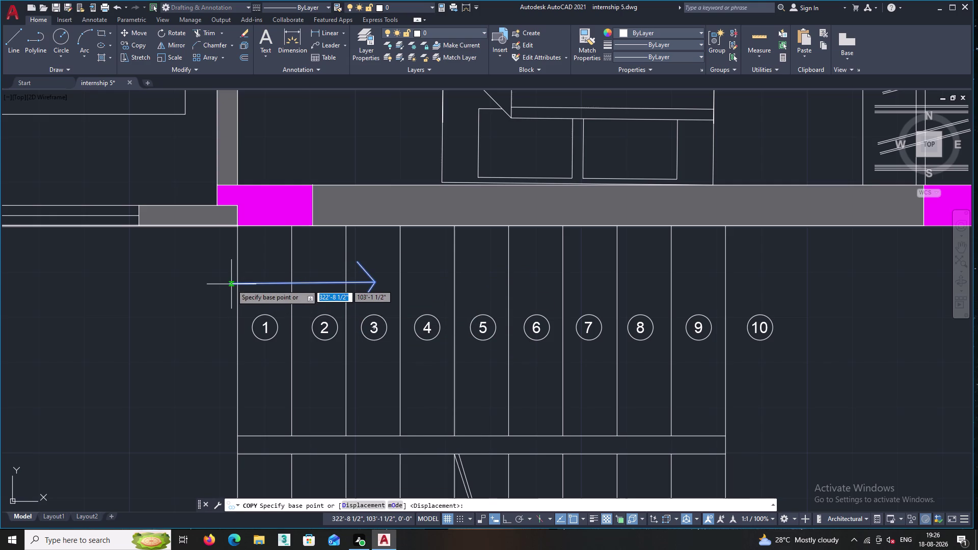
double_click(231, 283)
middle_drag(234, 406, 212, 251)
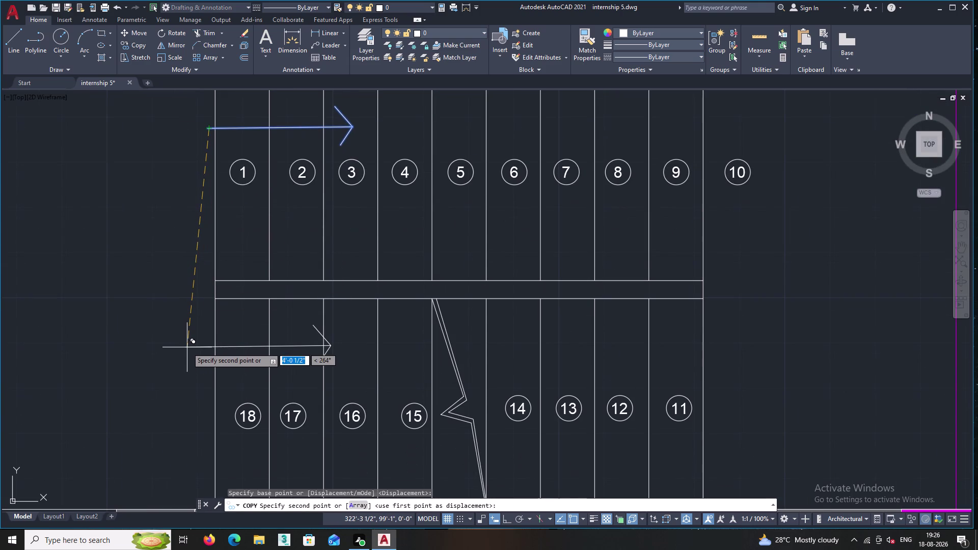
scroll(up, 3)
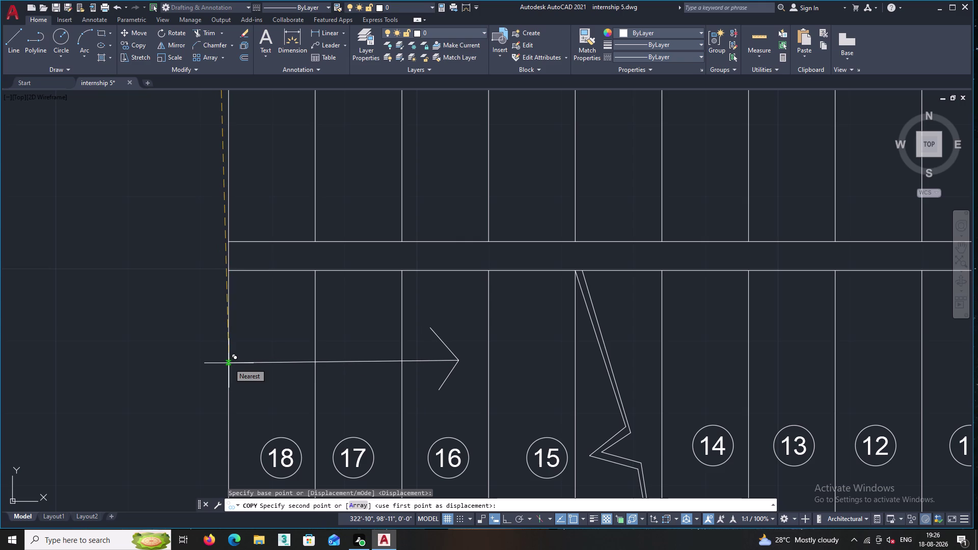
click(229, 363)
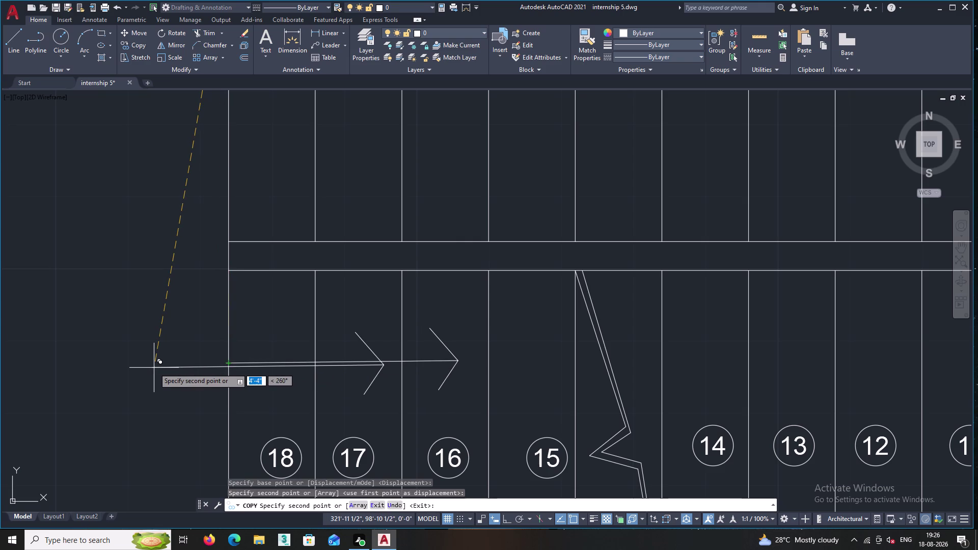
key(Escape)
scroll(down, 3)
middle_drag(204, 292, 219, 356)
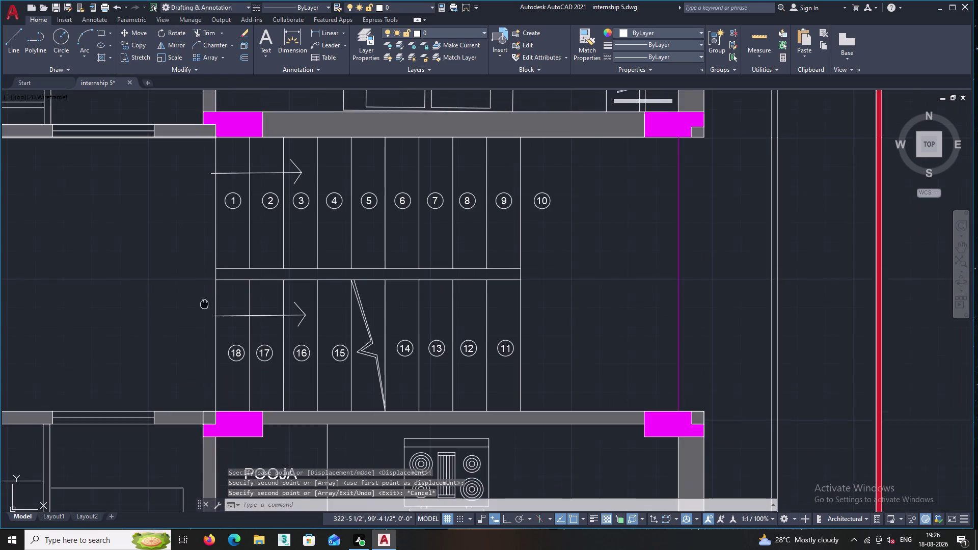
middle_drag(218, 357, 235, 407)
scroll(up, 3)
middle_drag(243, 294, 242, 350)
scroll(up, 3)
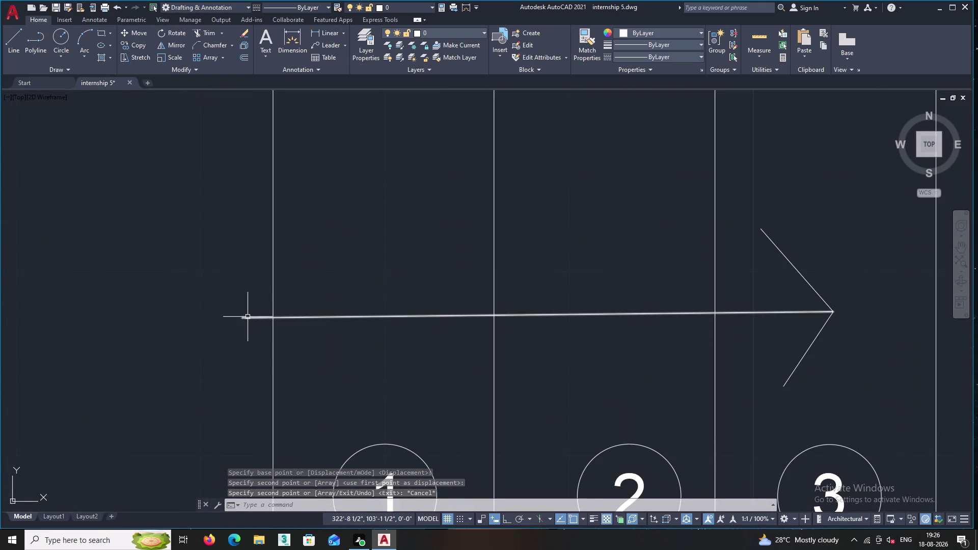
Move the upper arrow's shaft from its left end onto the stair's edge line.
click(242, 318)
right_click(218, 273)
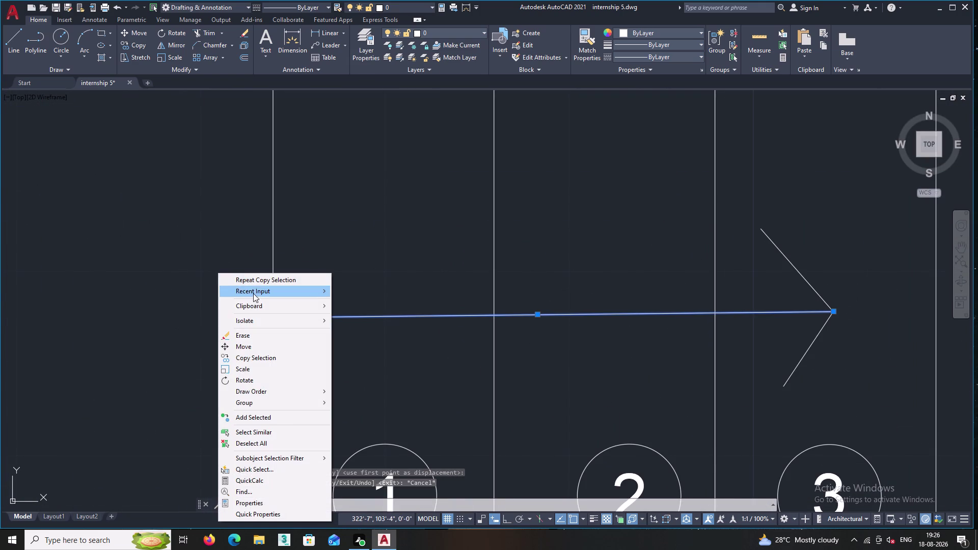
click(247, 346)
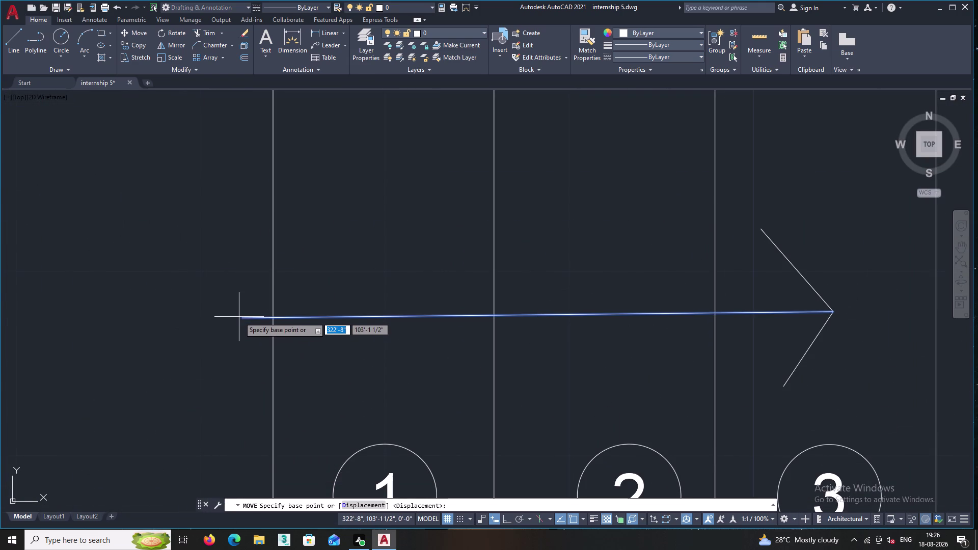
click(241, 320)
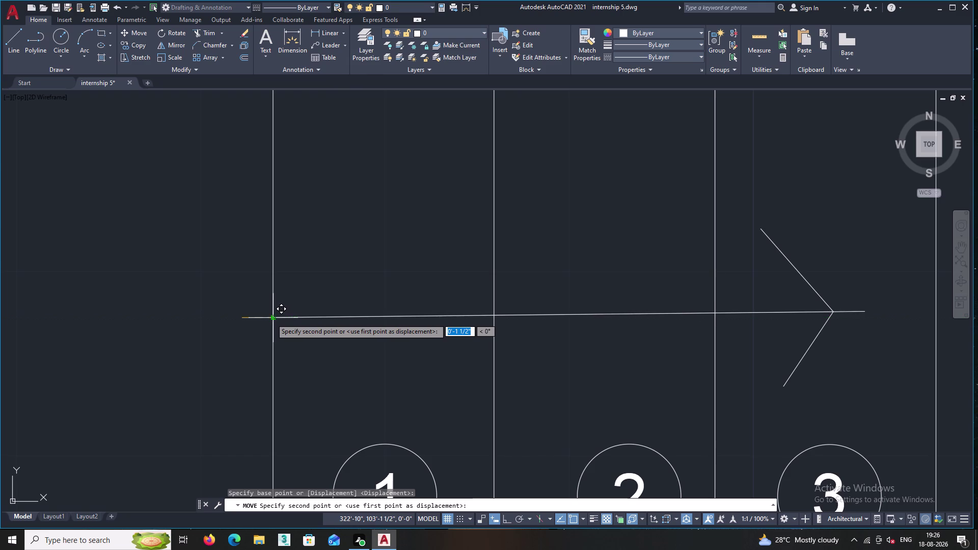
click(271, 318)
key(Escape)
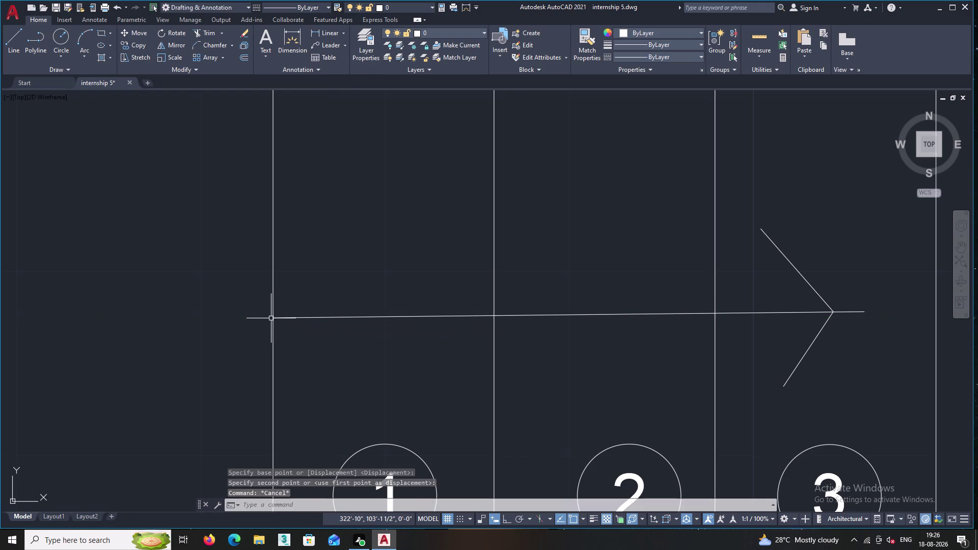
Zoom in and move the arrowhead strokes toward the arrow tip.
middle_drag(660, 257, 262, 234)
scroll(up, 3)
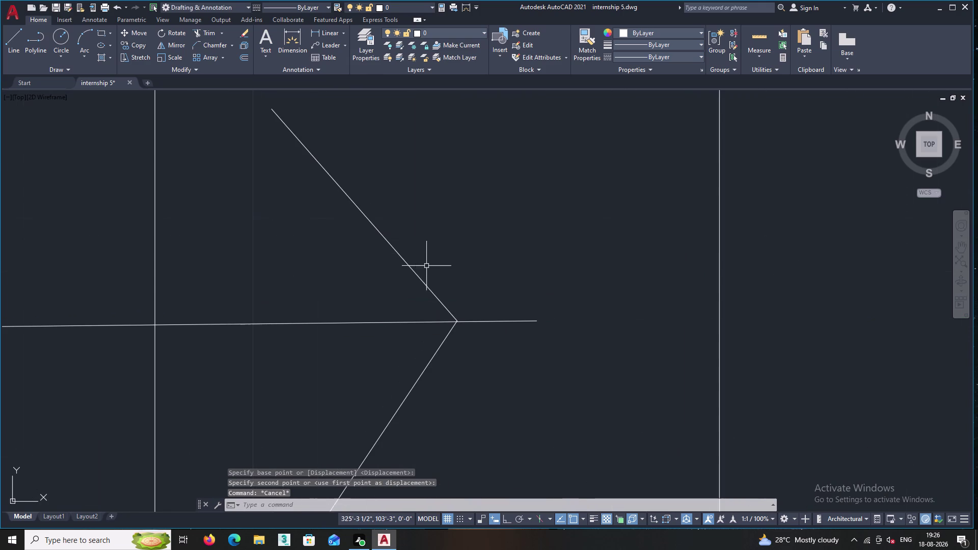
click(440, 348)
click(443, 305)
right_click(453, 234)
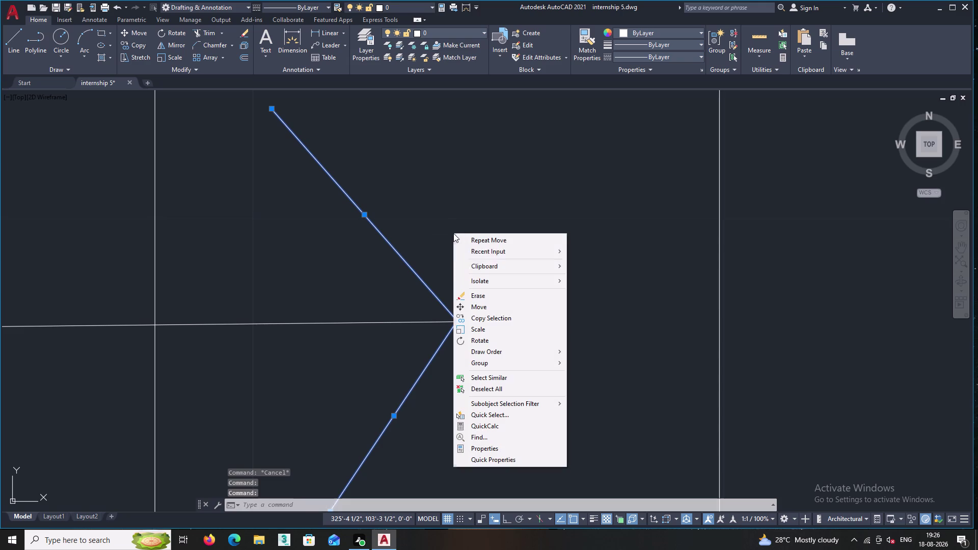
click(475, 240)
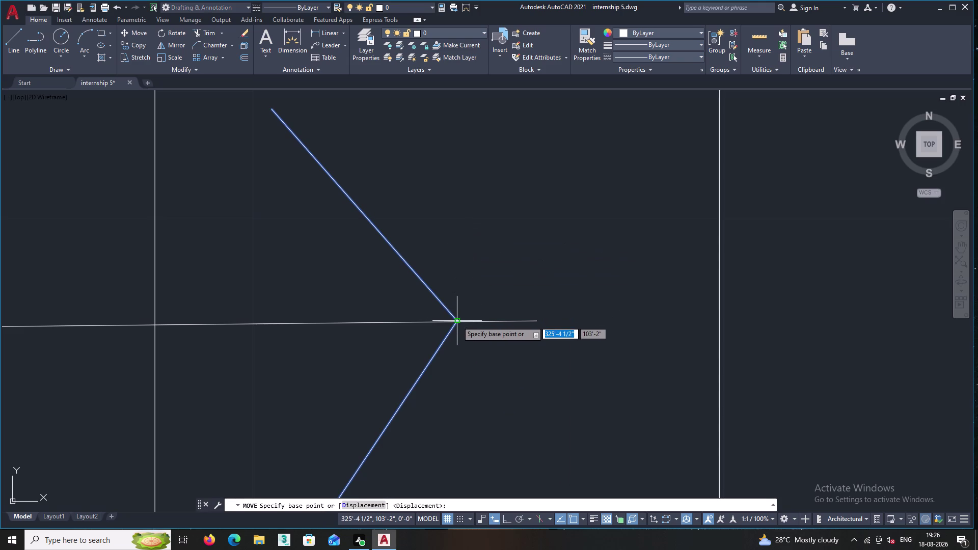
double_click(457, 321)
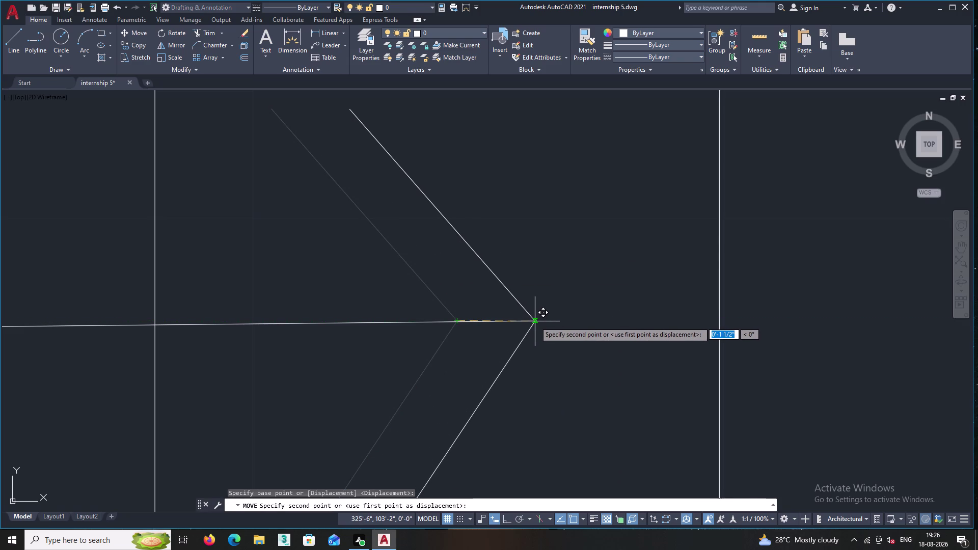
double_click(534, 321)
scroll(down, 3)
scroll(up, 3)
scroll(up, 3)
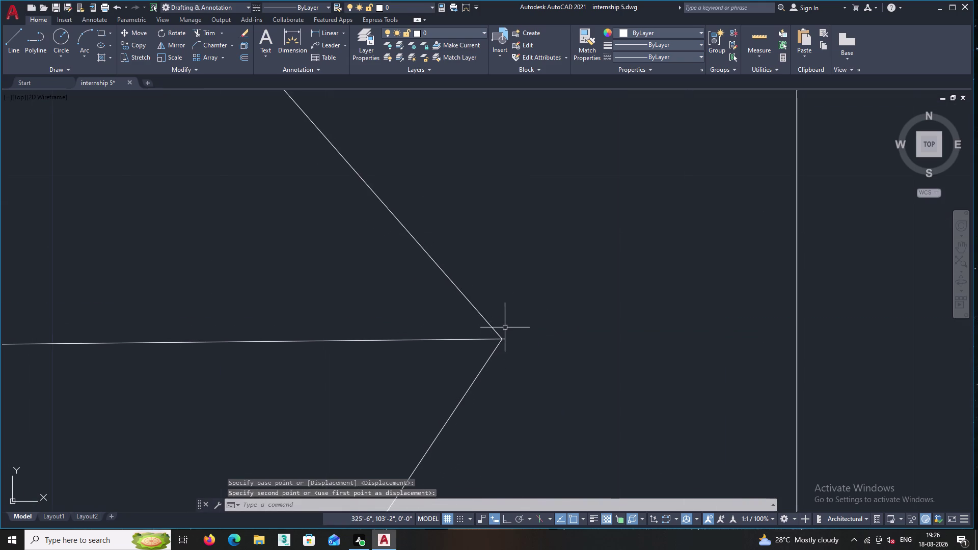
Snap both arrowhead lines to the direction line's end, then zoom out to check the arrow.
double_click(497, 335)
click(492, 354)
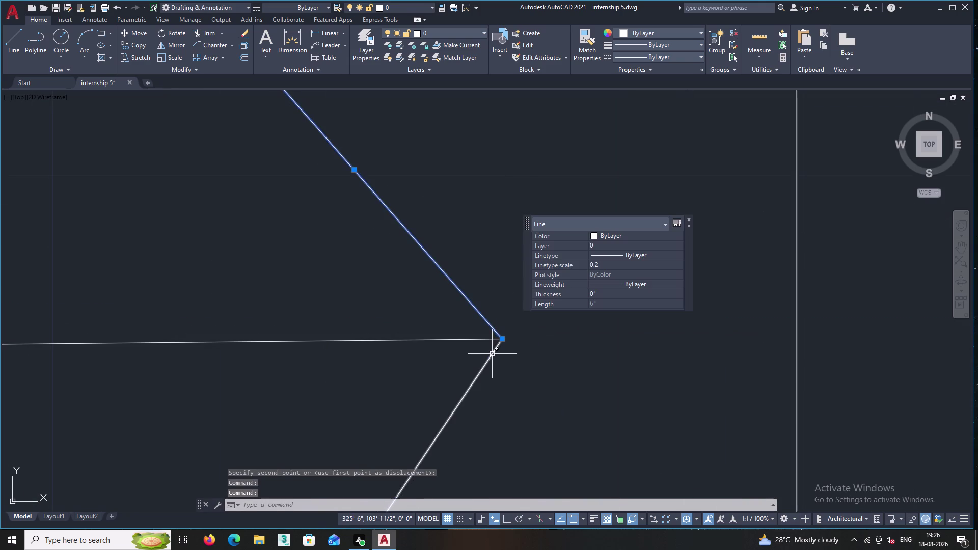
right_click(502, 289)
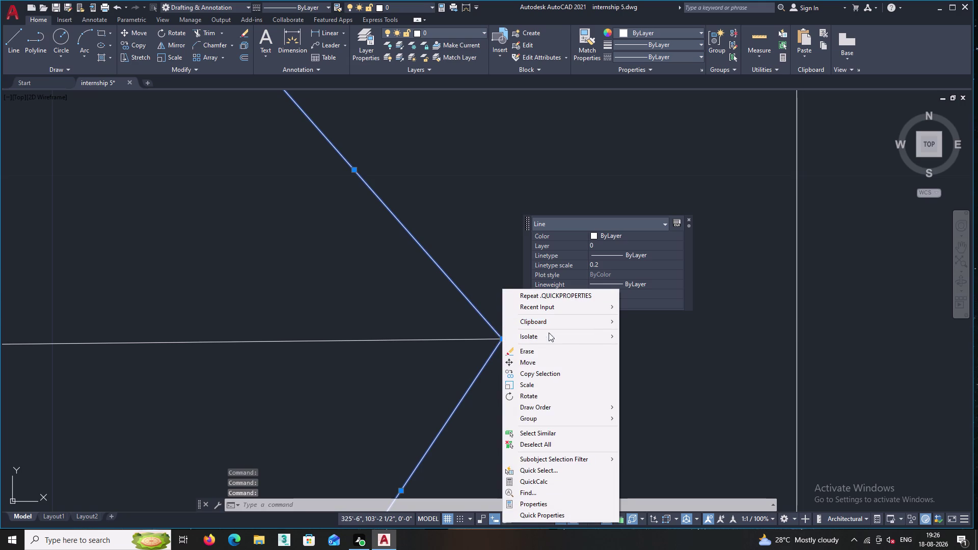
double_click(541, 361)
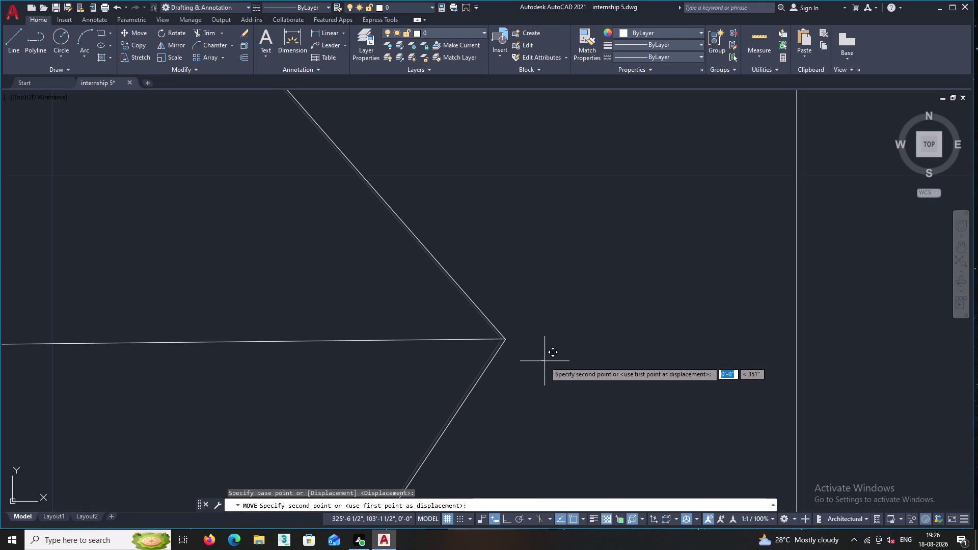
double_click(544, 360)
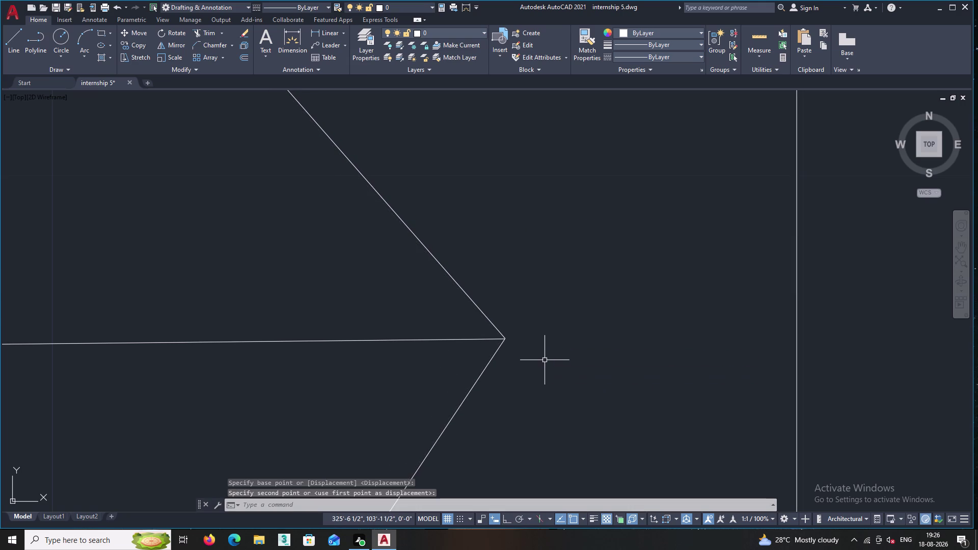
scroll(down, 3)
middle_drag(549, 103, 535, 58)
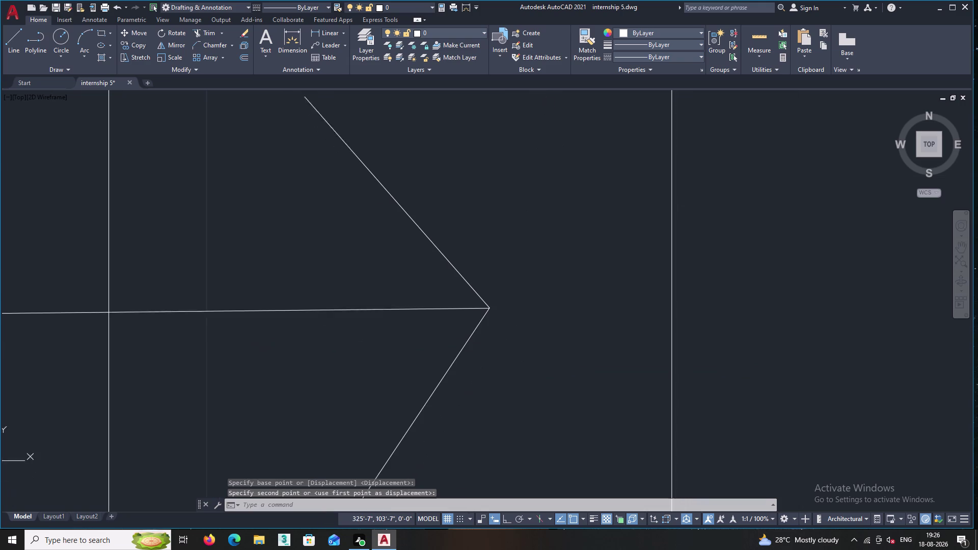
middle_drag(536, 58, 535, 54)
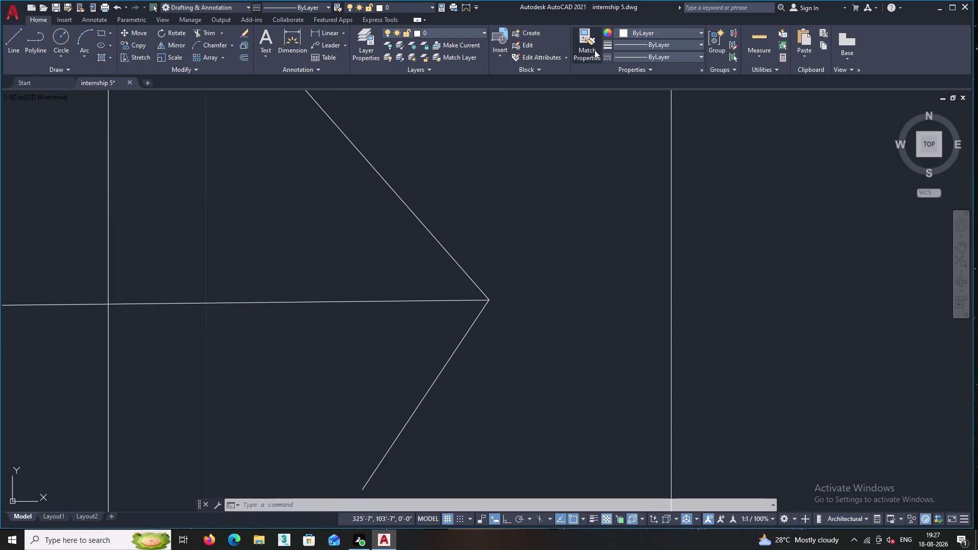
scroll(down, 3)
scroll(down, 3)
middle_drag(518, 233, 551, 206)
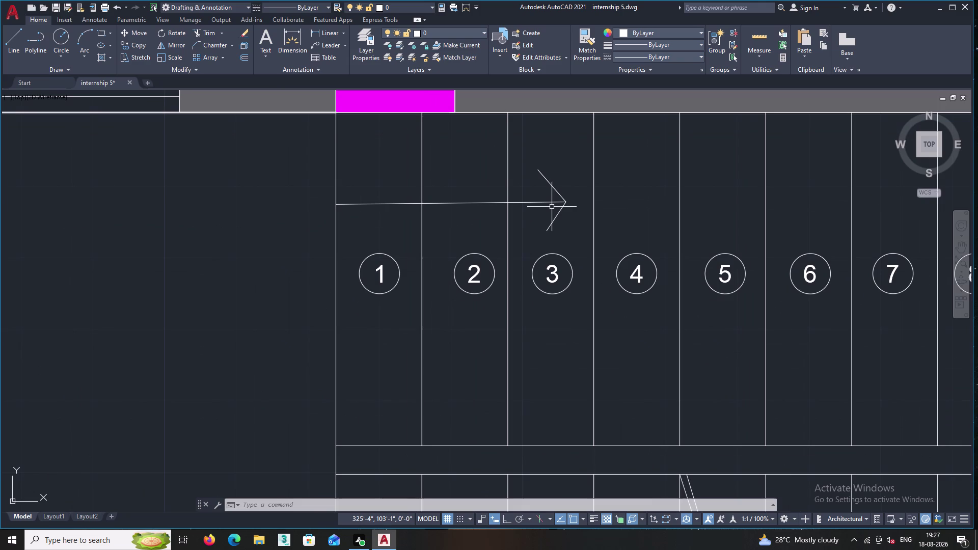
Find the red D1 label near the entry and start copying it from a base point.
middle_drag(568, 231, 503, 166)
scroll(down, 3)
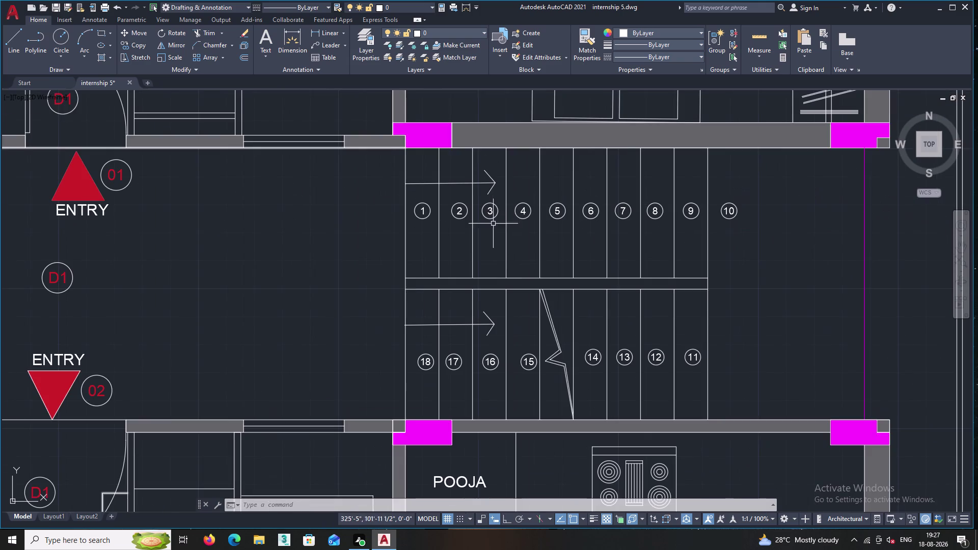
middle_drag(500, 289, 499, 246)
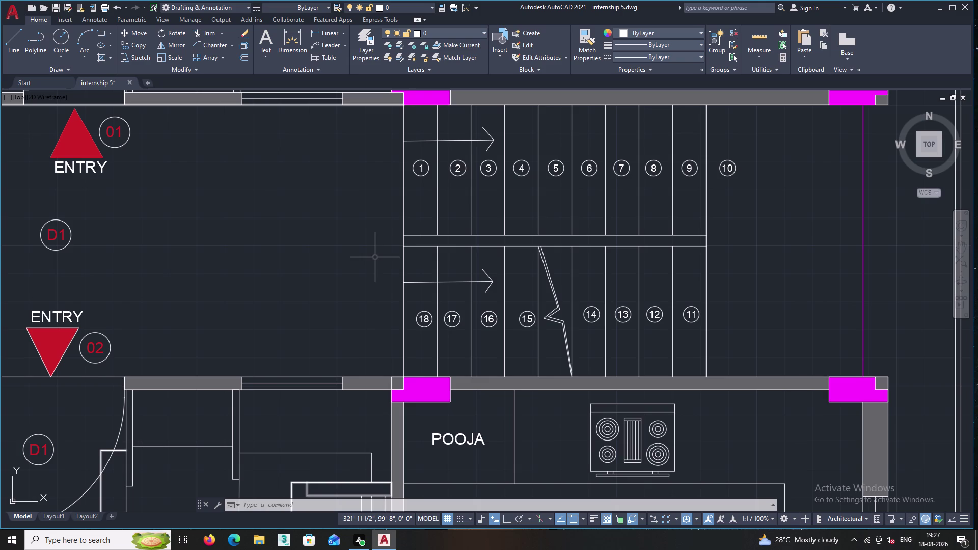
middle_drag(363, 315, 467, 323)
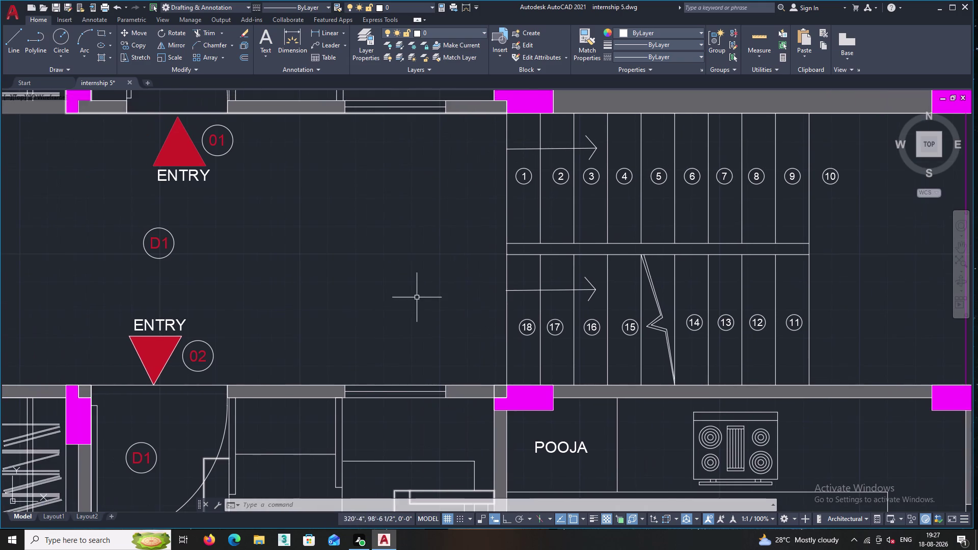
middle_drag(386, 287, 440, 330)
middle_drag(256, 277, 314, 359)
scroll(up, 3)
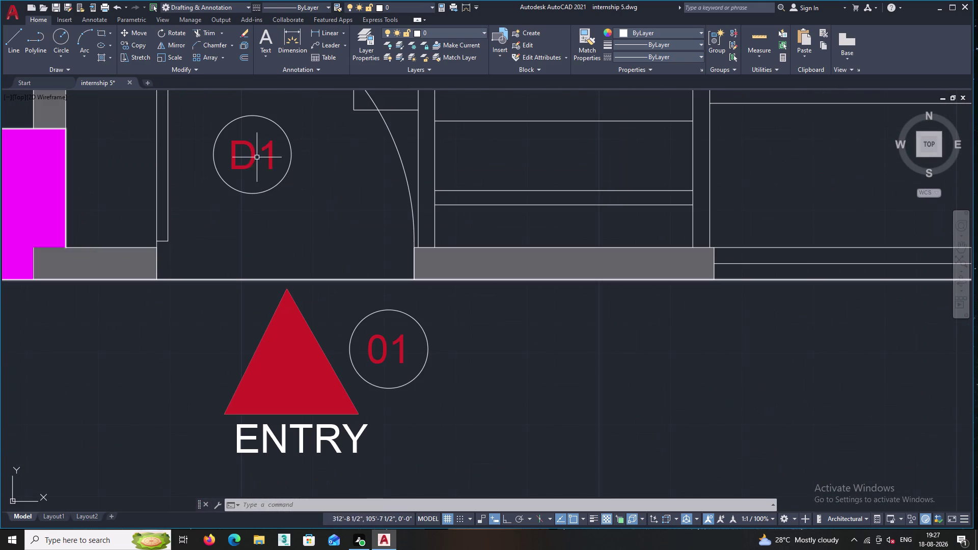
click(254, 155)
right_click(256, 154)
click(293, 261)
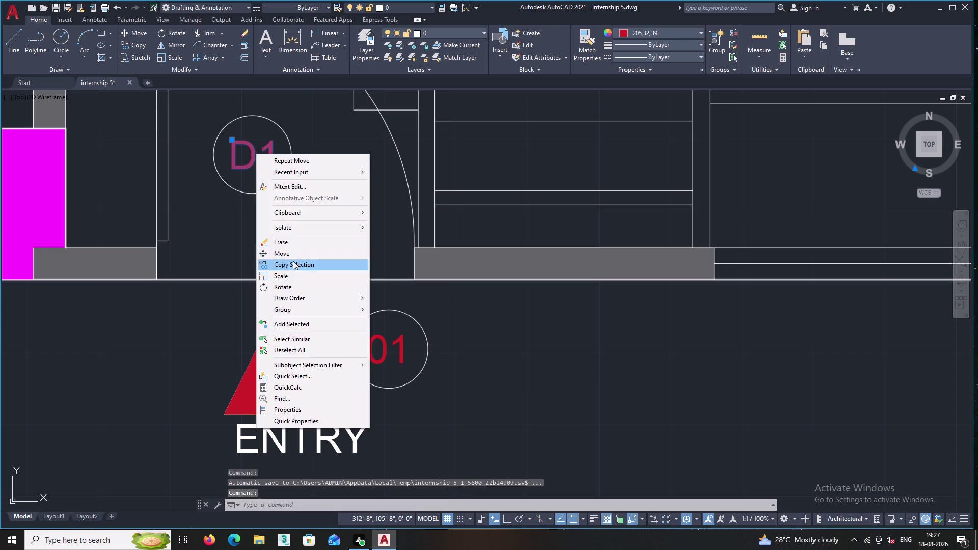
double_click(249, 166)
Place D1 copies at the upper stair arrow's tail.
middle_drag(464, 368, 266, 250)
scroll(down, 3)
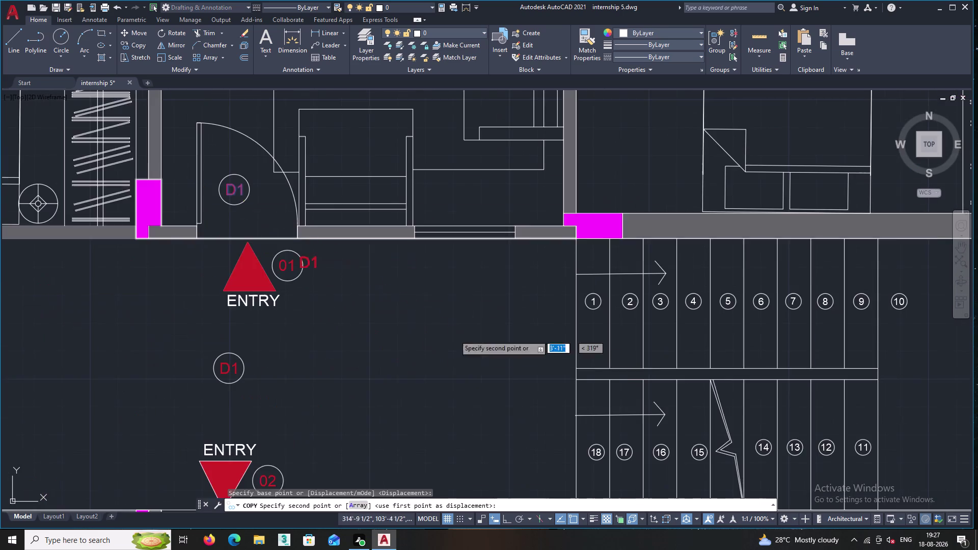
middle_drag(517, 351, 395, 291)
scroll(up, 3)
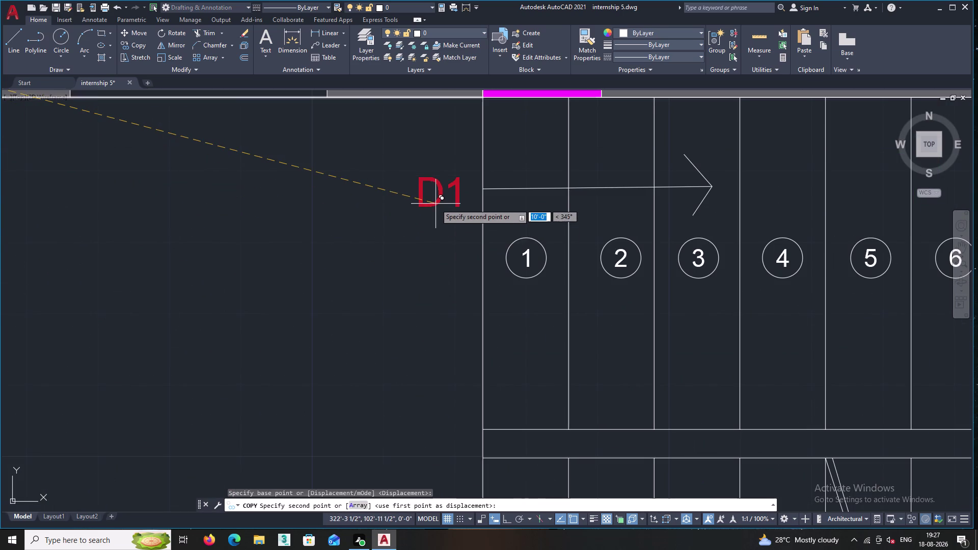
click(436, 204)
middle_drag(437, 357, 407, 235)
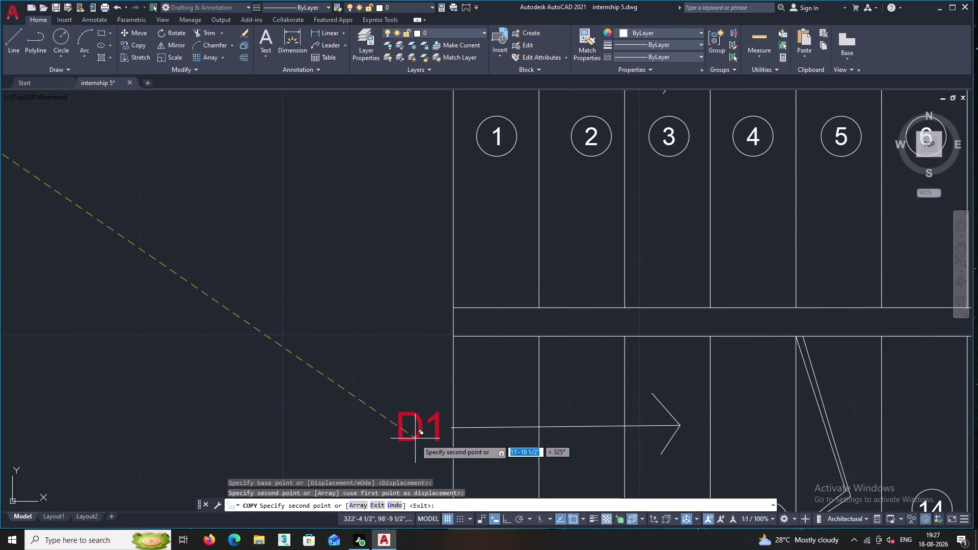
click(415, 440)
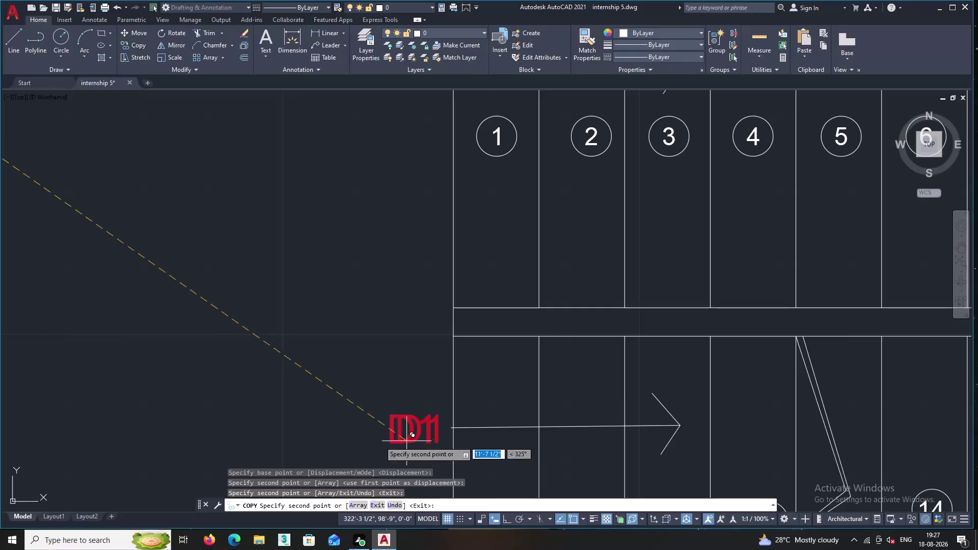
key(Escape)
Select the copied D1 label and choose an action from its context menu.
middle_drag(435, 237, 459, 422)
click(440, 252)
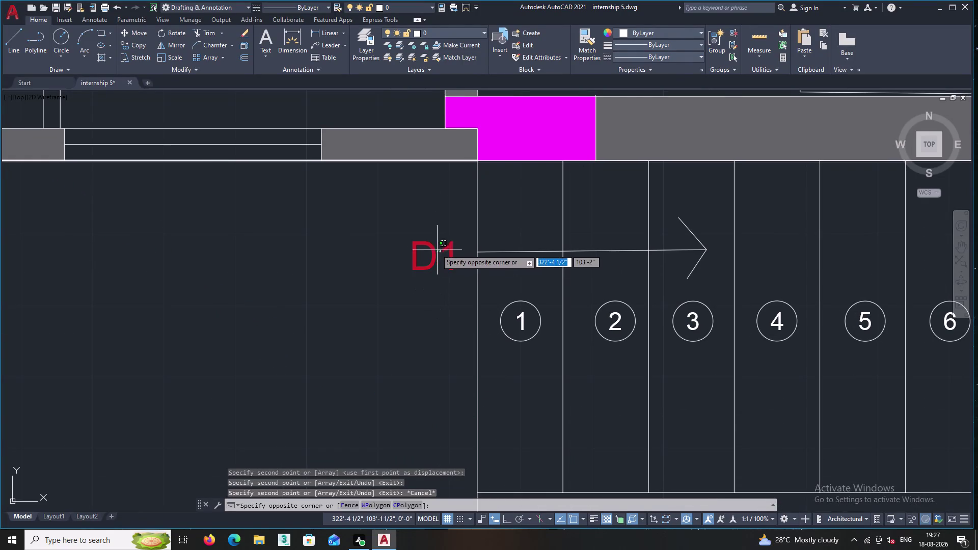
click(423, 246)
right_click(420, 228)
click(459, 260)
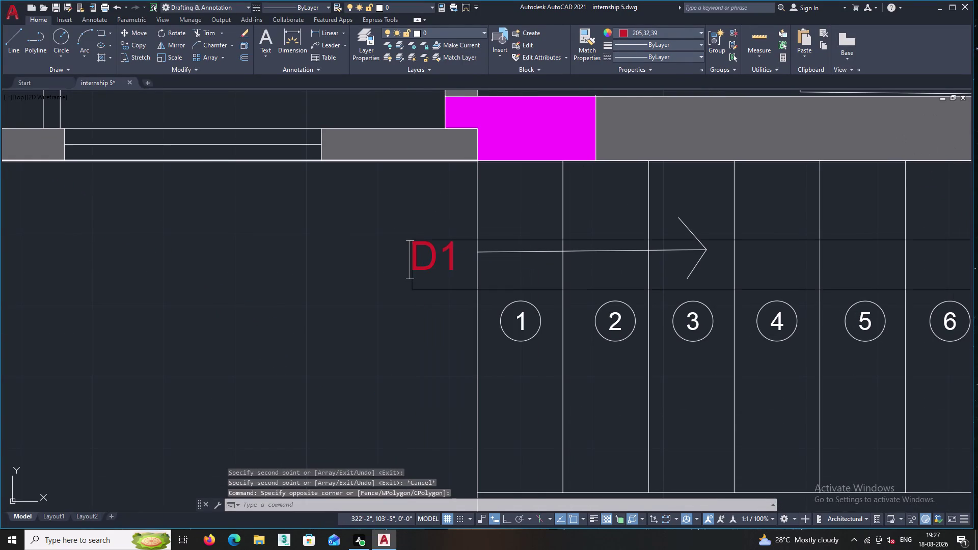
Change the copied label's text to UP.
double_click(466, 261)
key(BackSpace)
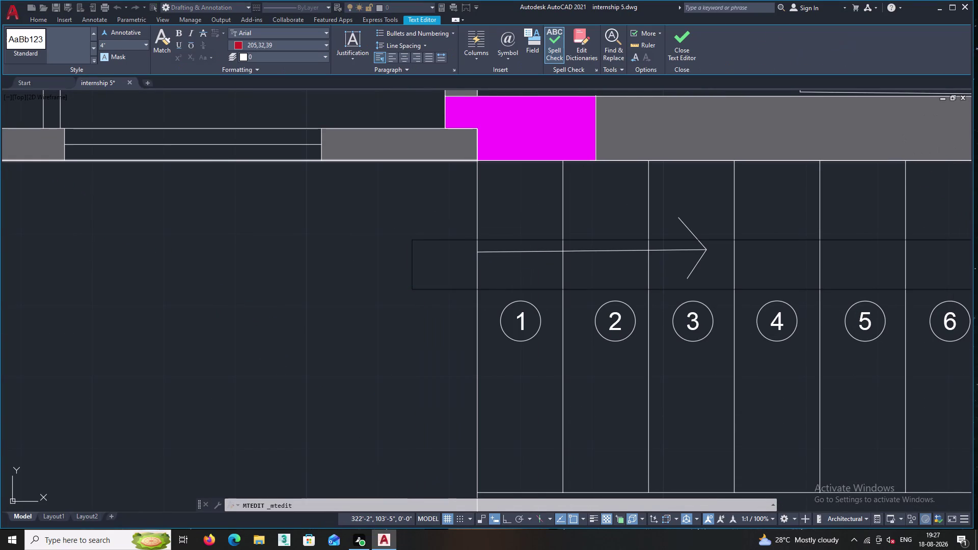
text(UP)
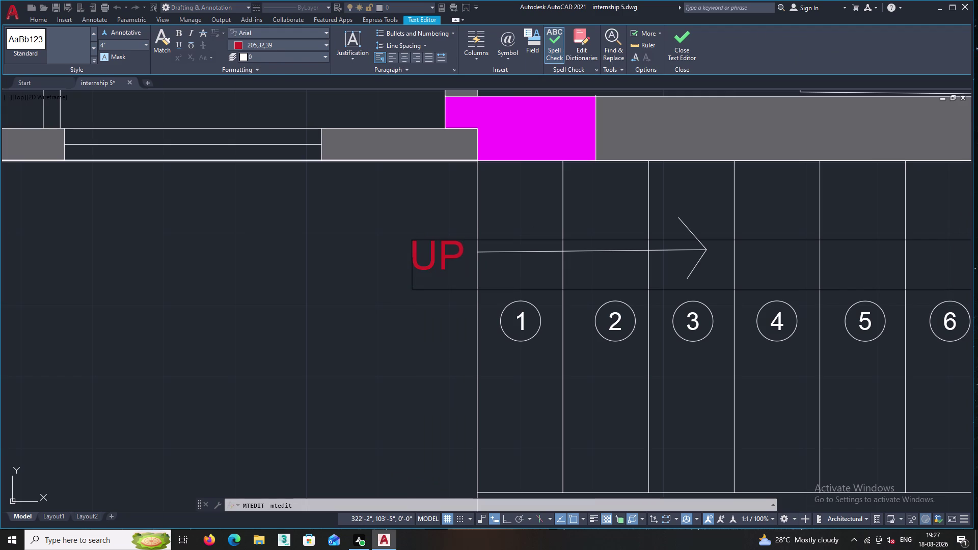
click(414, 357)
middle_drag(413, 357, 307, 149)
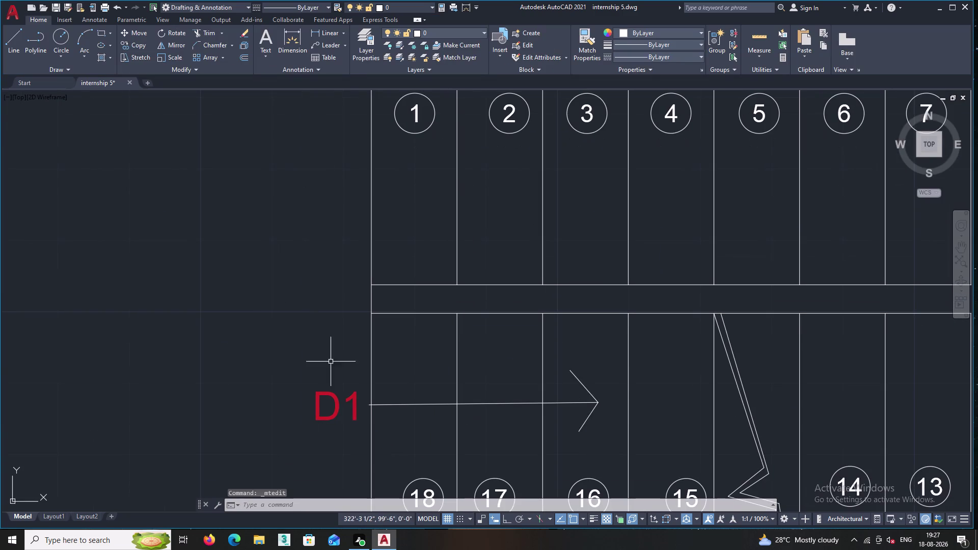
Open editing options on the remaining D1 label, then cancel without changes.
double_click(338, 410)
right_click(318, 331)
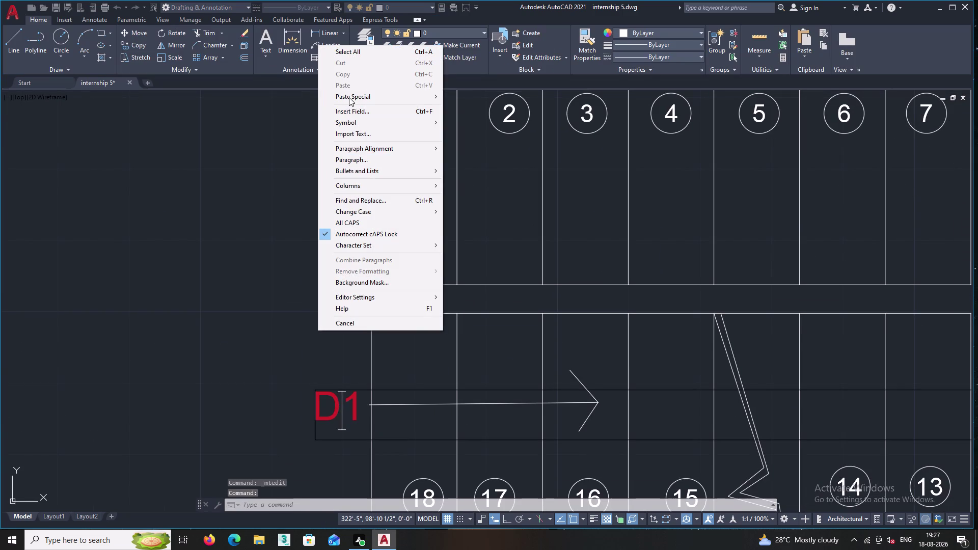
right_click(293, 158)
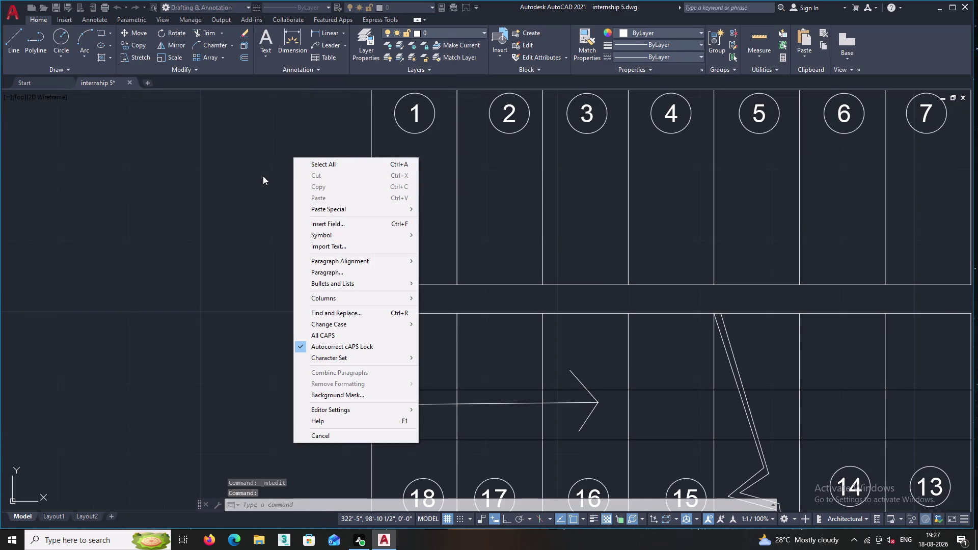
key(Escape)
key(Escape)
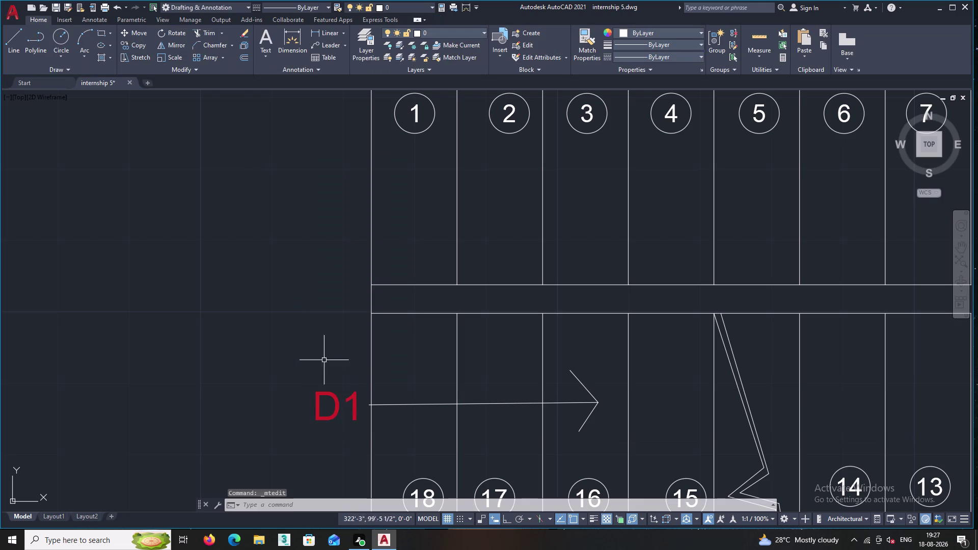
Replace the remaining D1 label's text with UP.
click(335, 414)
right_click(304, 283)
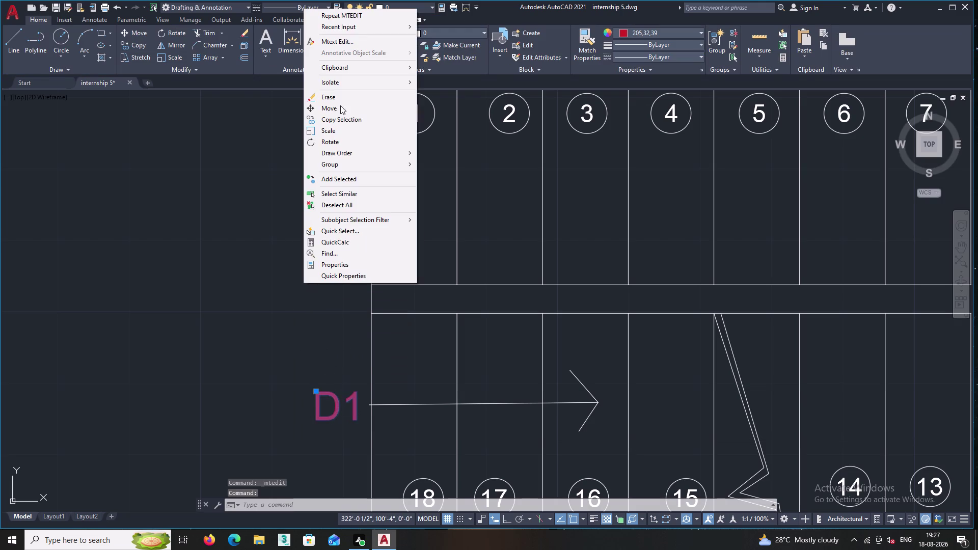
click(336, 41)
double_click(361, 406)
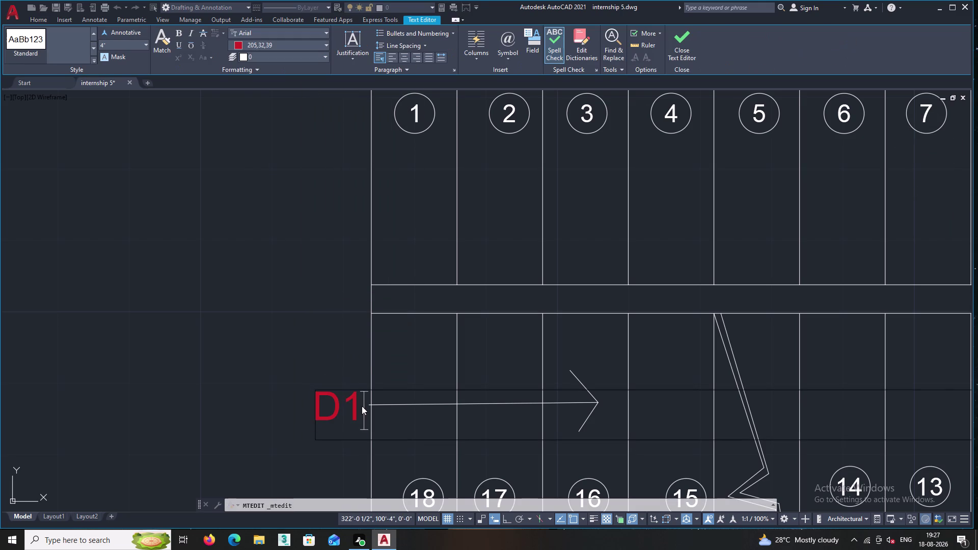
key(BackSpace)
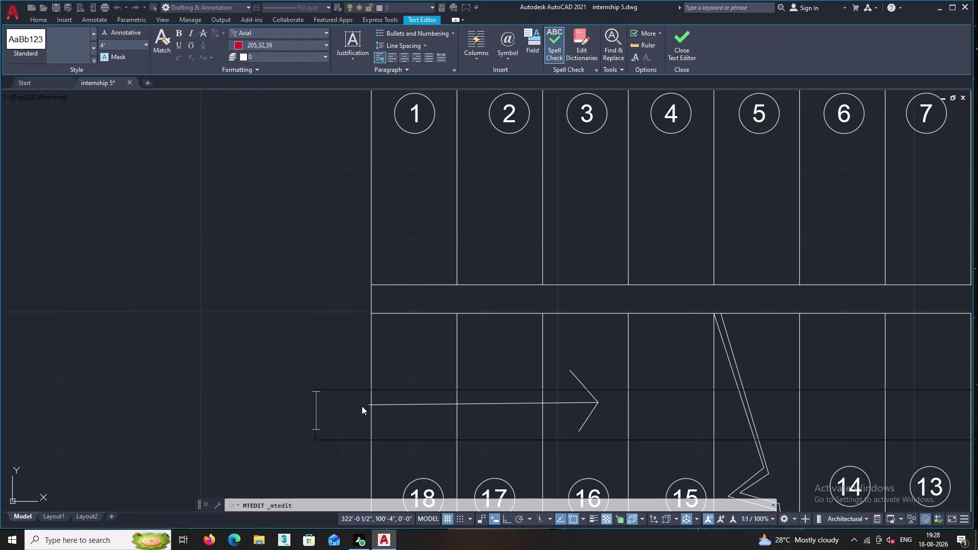
text(UP)
click(305, 316)
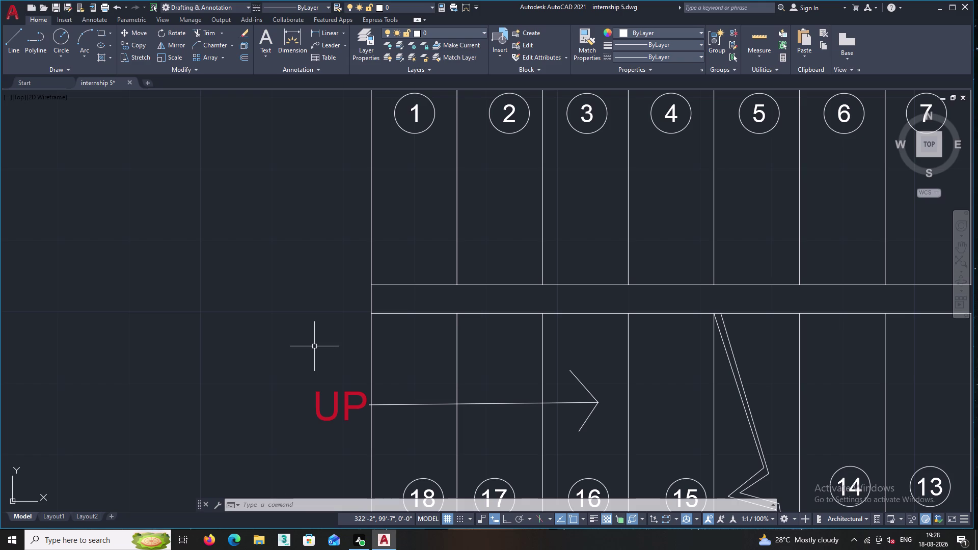
Change the UP label to read DN.
click(336, 407)
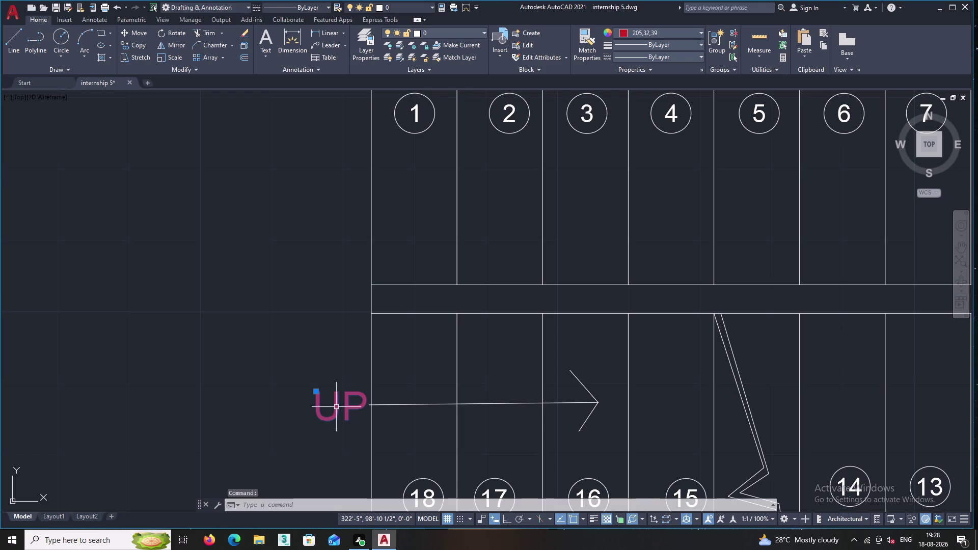
right_click(317, 318)
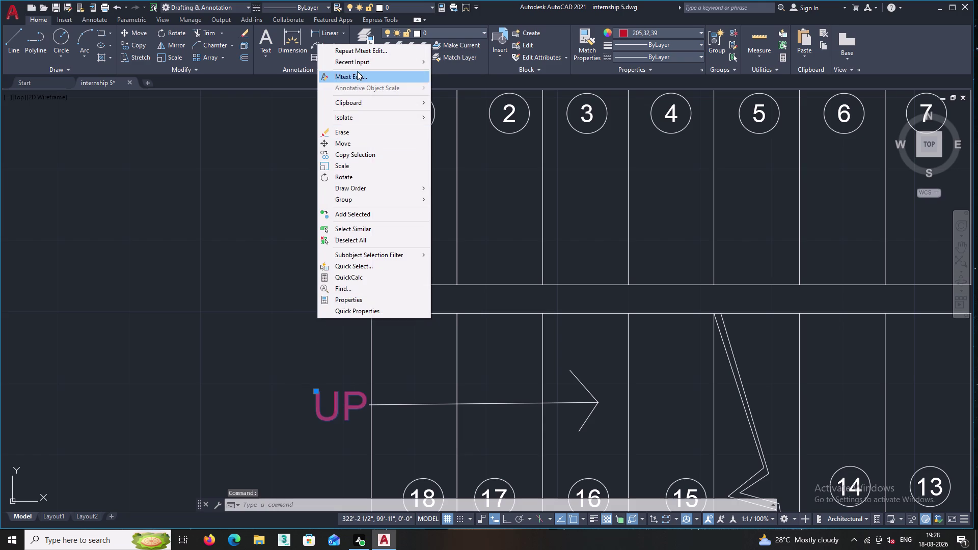
click(357, 71)
click(365, 420)
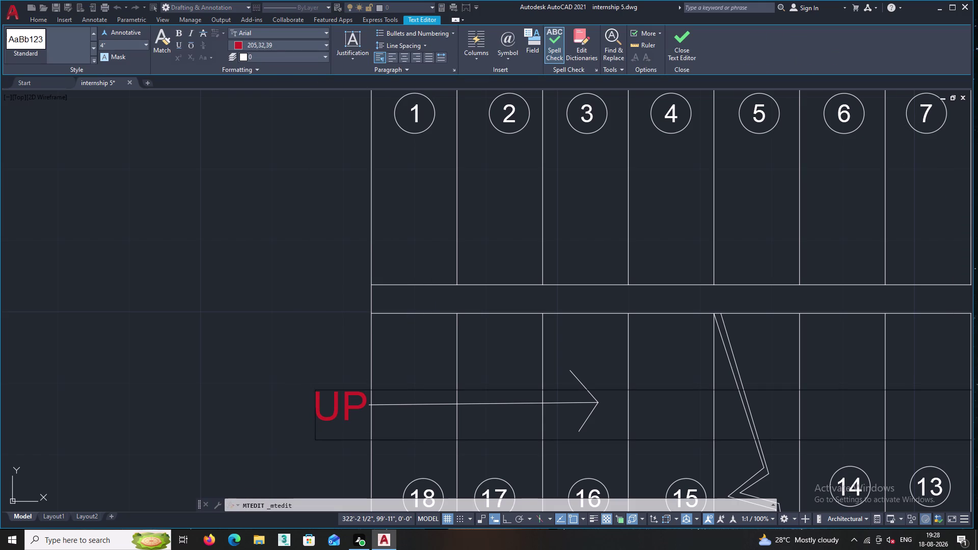
key(BackSpace)
key(BackSpace)
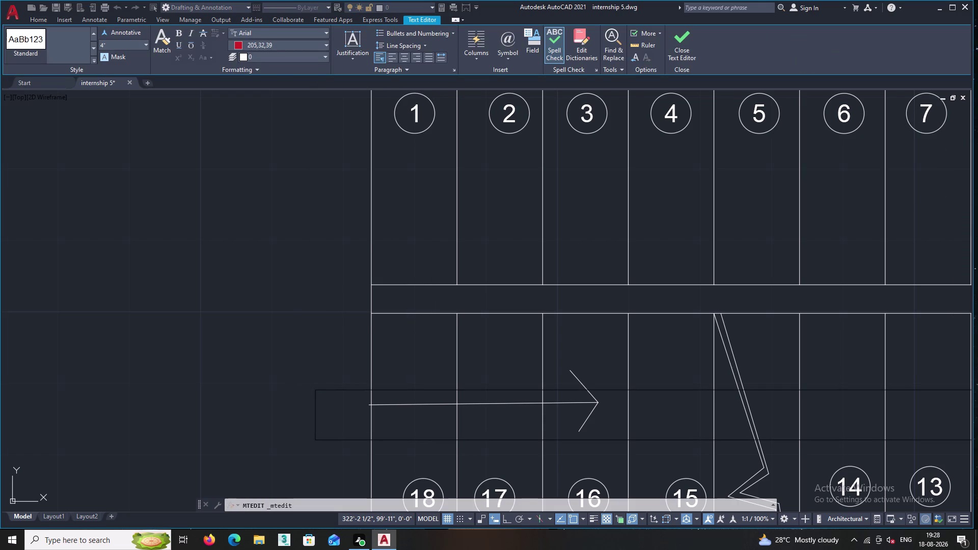
text(DN)
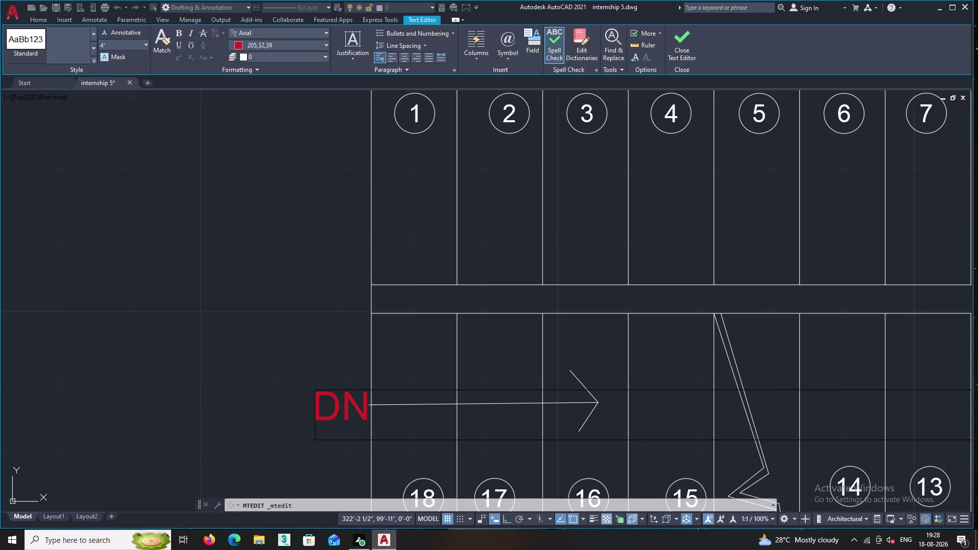
click(341, 351)
middle_drag(346, 372, 310, 310)
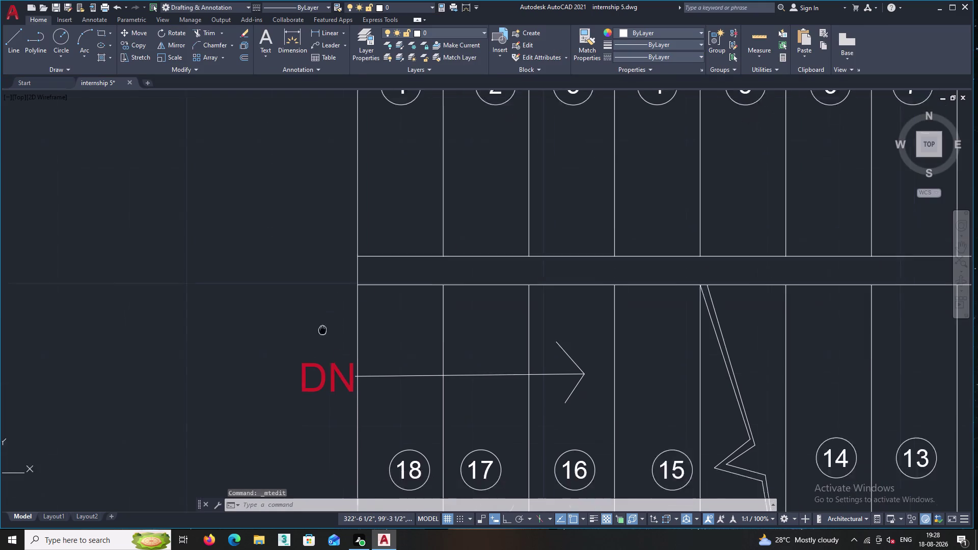
Copy step number 18 to the left of the lower stair flight.
middle_drag(309, 310, 298, 289)
middle_drag(340, 413, 332, 322)
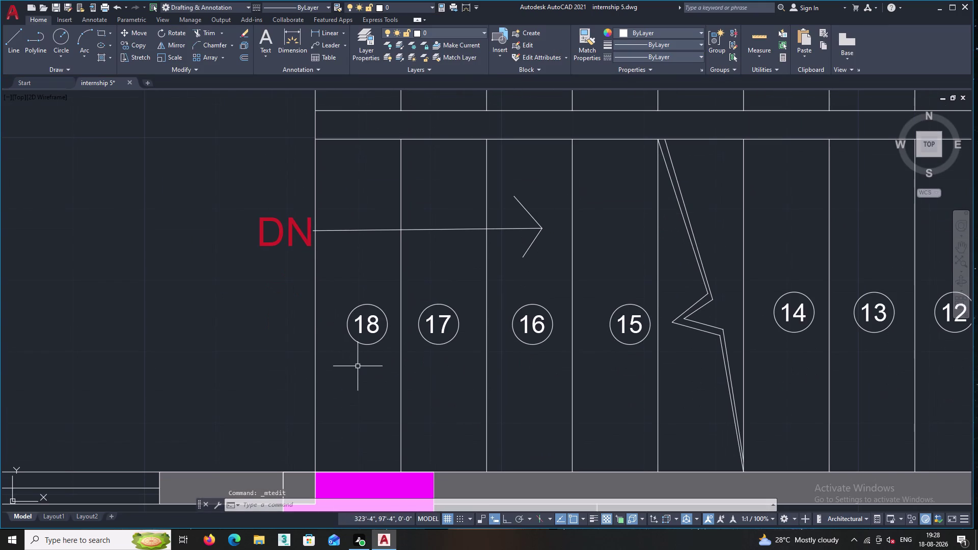
scroll(down, 3)
scroll(down, 3)
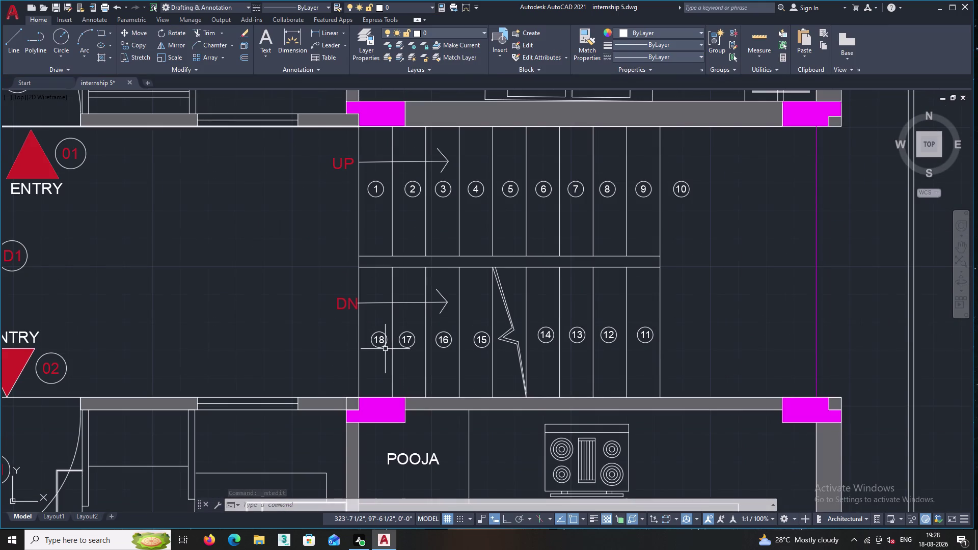
scroll(up, 3)
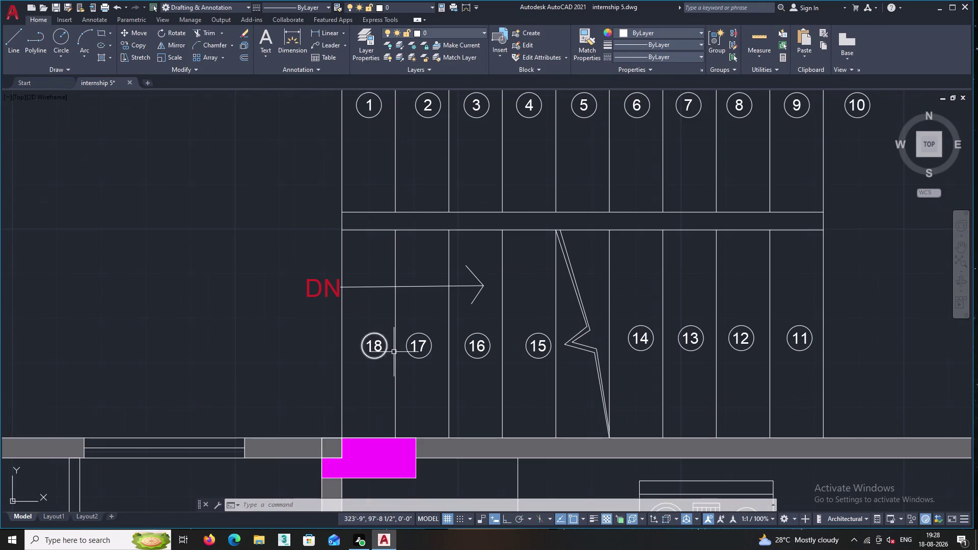
middle_drag(392, 357, 381, 357)
scroll(up, 3)
click(380, 344)
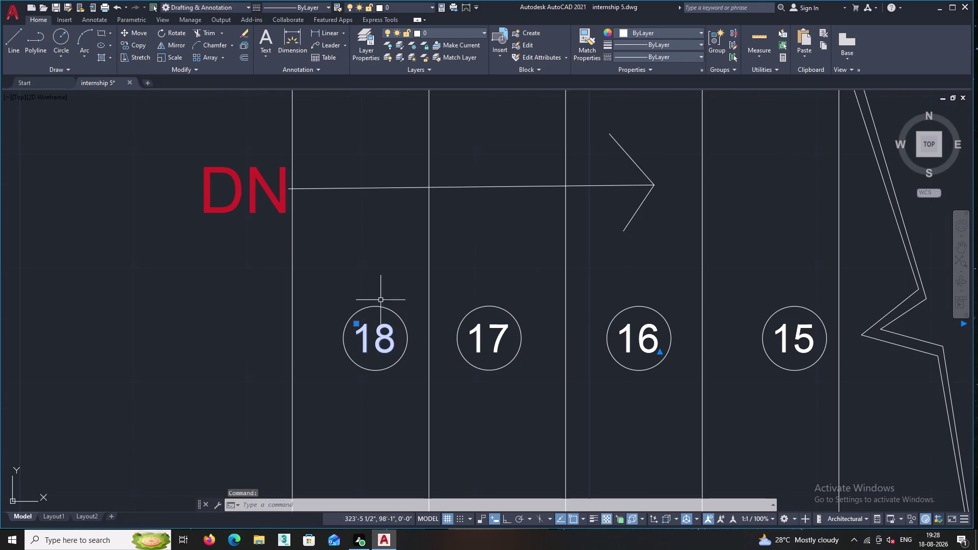
right_click(378, 274)
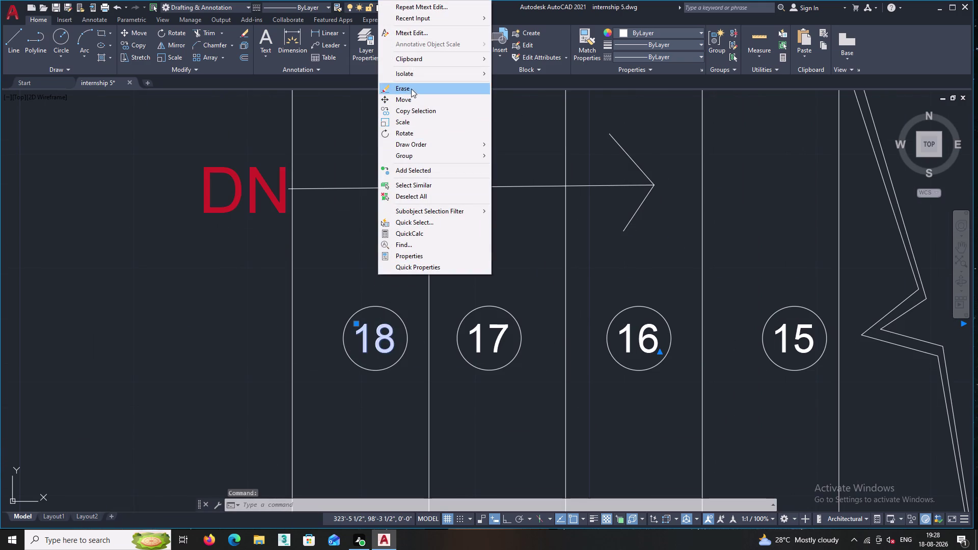
click(405, 114)
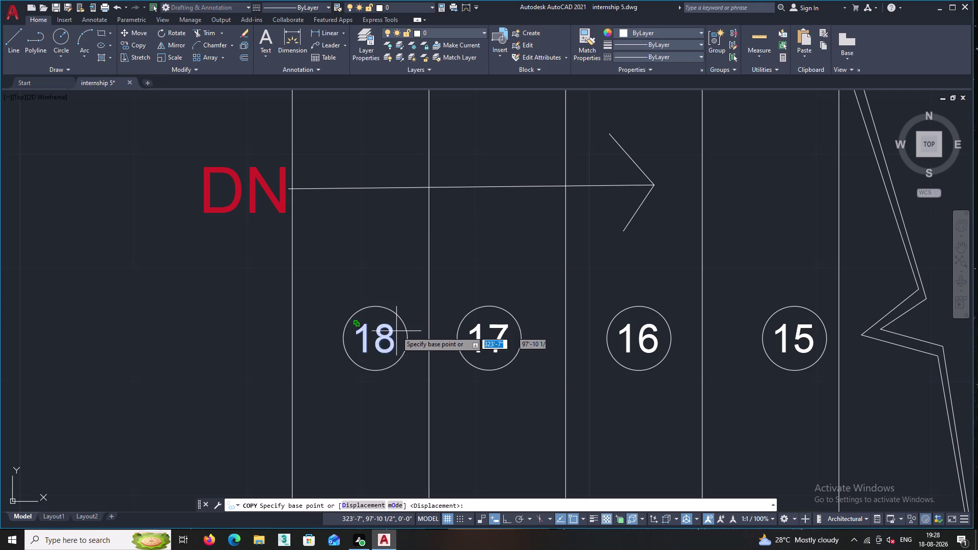
click(373, 333)
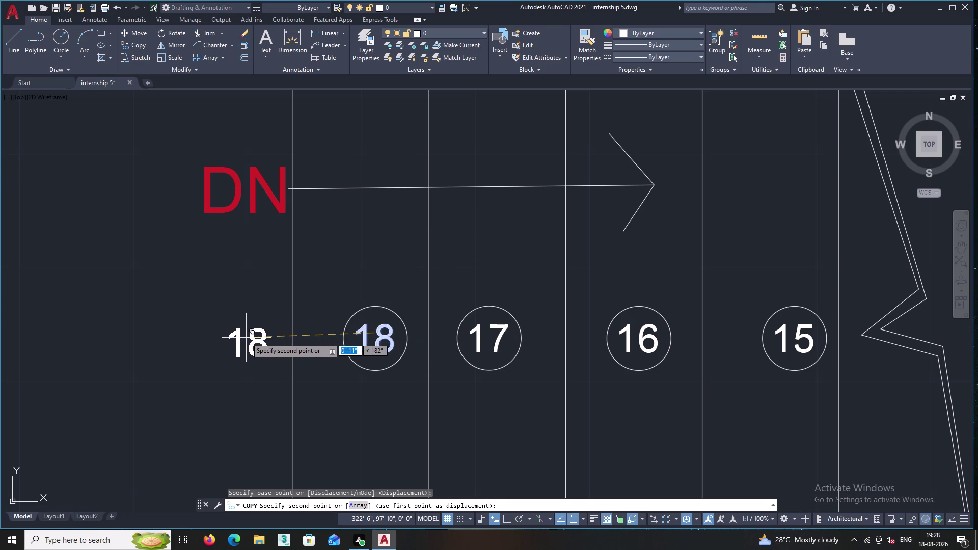
double_click(246, 337)
key(Escape)
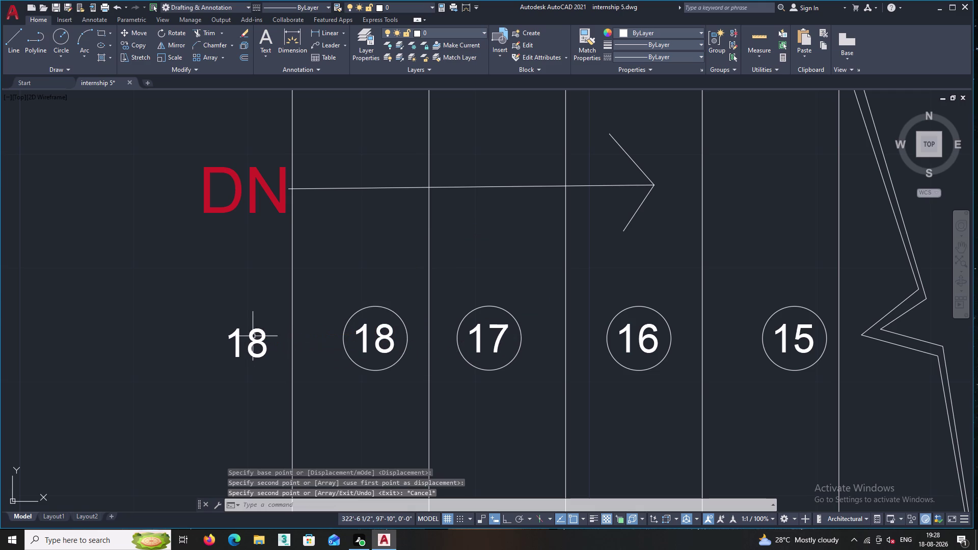
Circle the copied 18 with TCIRCLE, keeping the default offset and size.
text(TC)
text(I)
key(Return)
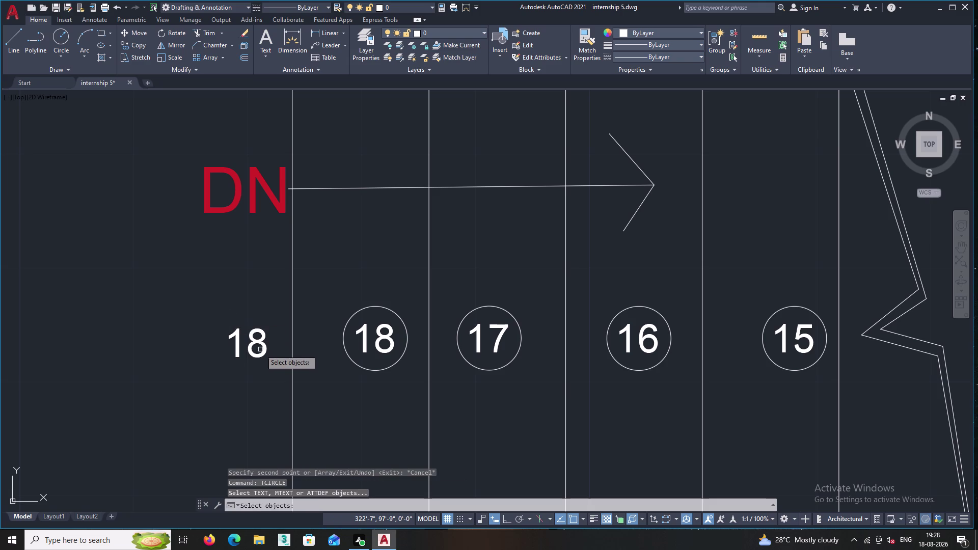
click(259, 342)
key(Return)
key(Return)
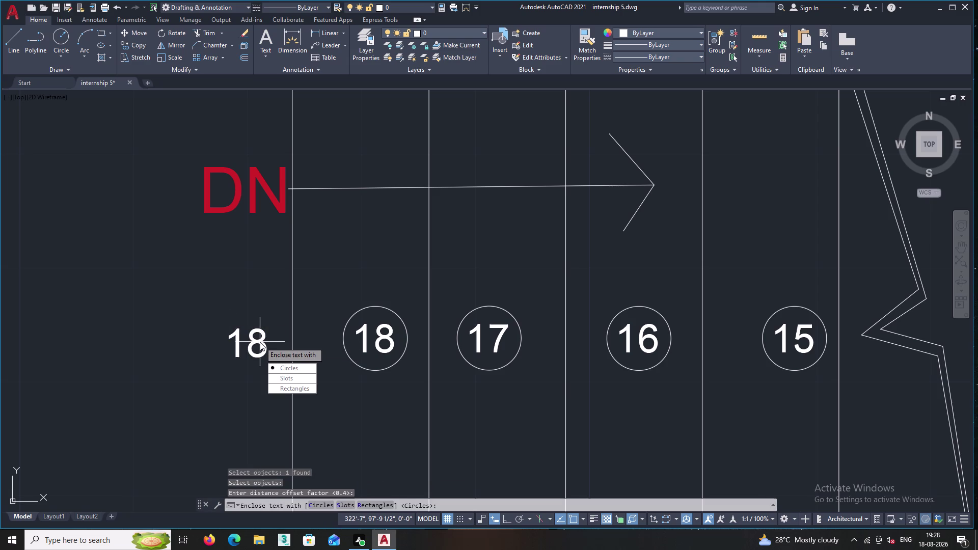
key(Return)
key(Return)
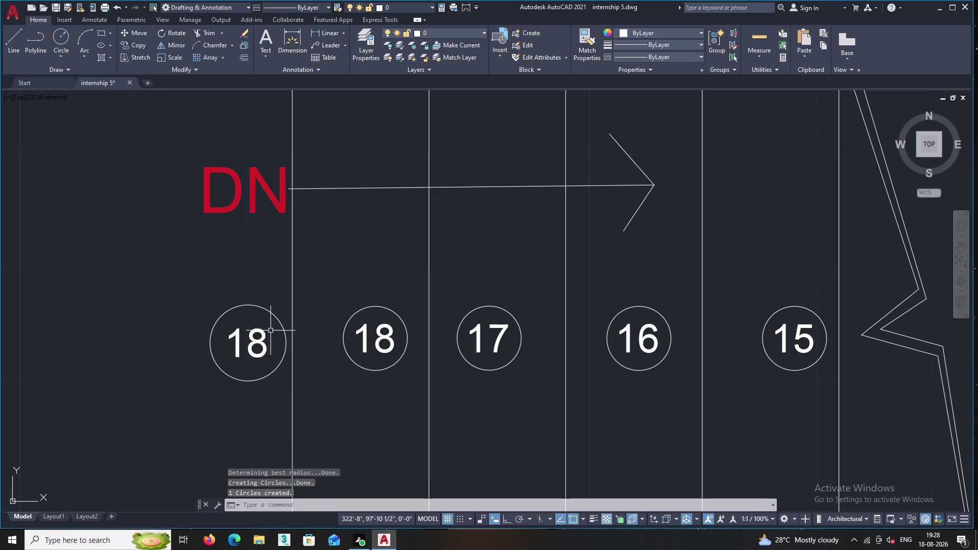
Change the circled copy's text from 18 to 19.
click(252, 329)
right_click(251, 326)
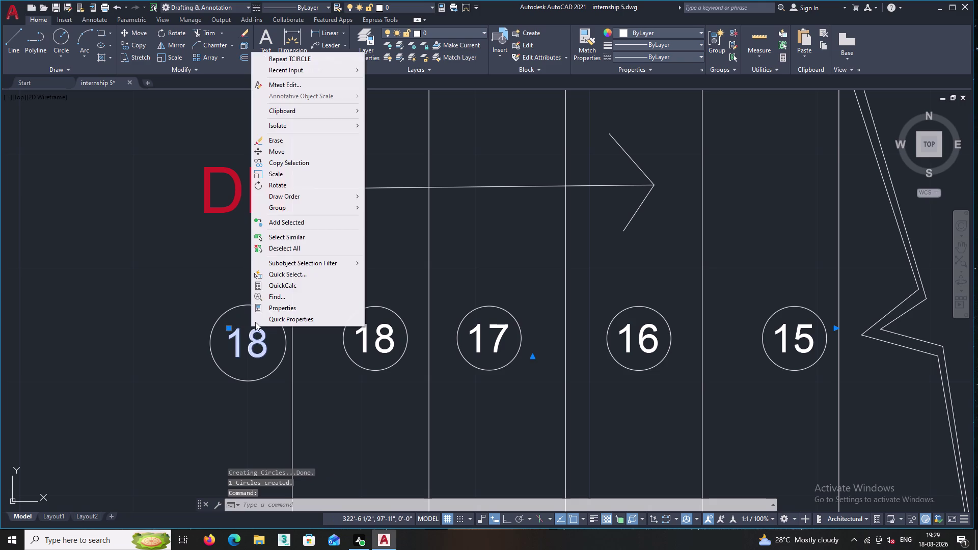
double_click(298, 89)
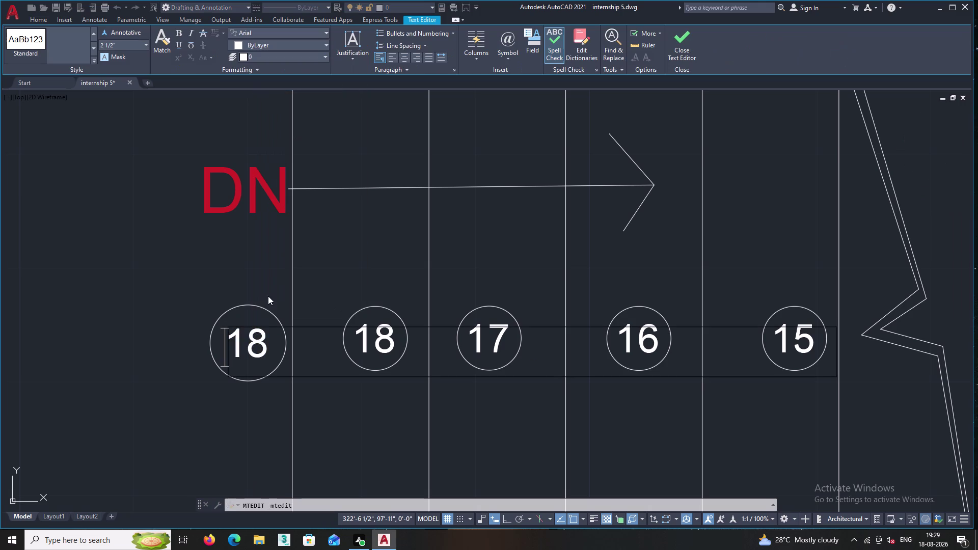
click(265, 345)
key(BackSpace)
key(BackSpace)
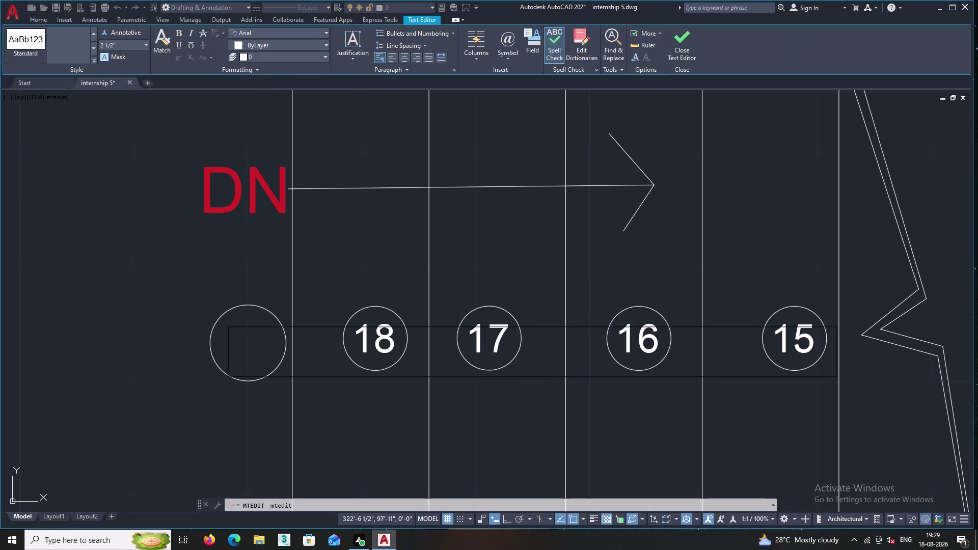
text(19)
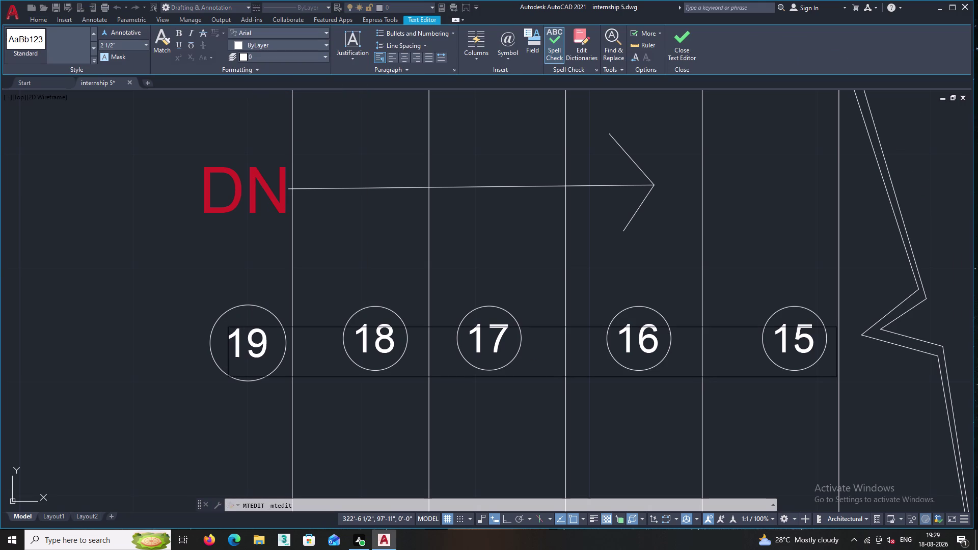
click(273, 281)
scroll(down, 3)
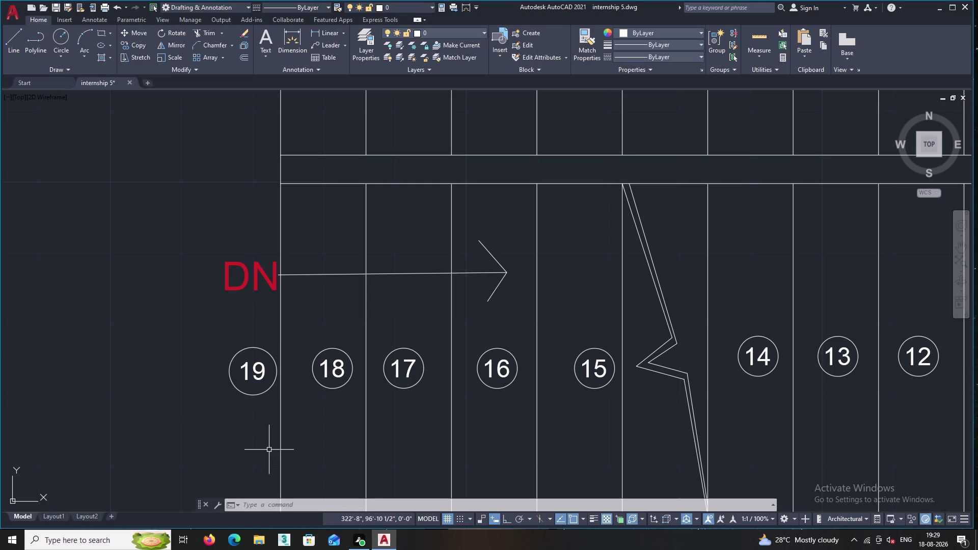
Pan around the stair core, bedroom, kitchen and drawing room.
middle_drag(238, 452, 172, 426)
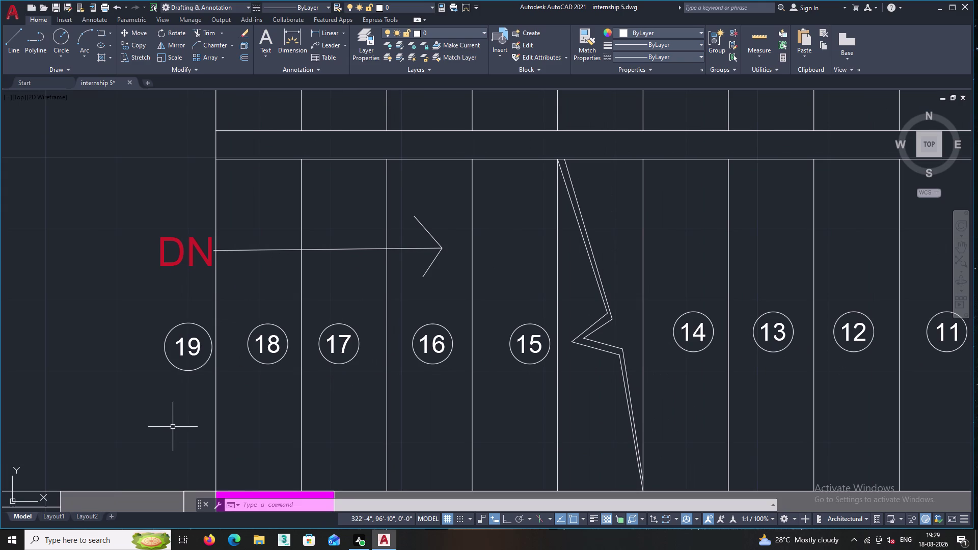
scroll(down, 3)
middle_drag(248, 378, 260, 456)
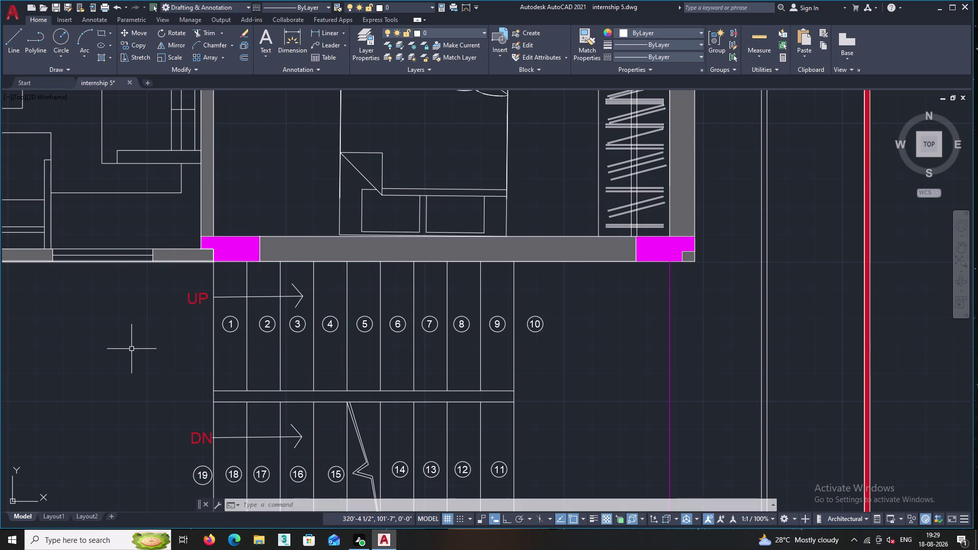
scroll(down, 3)
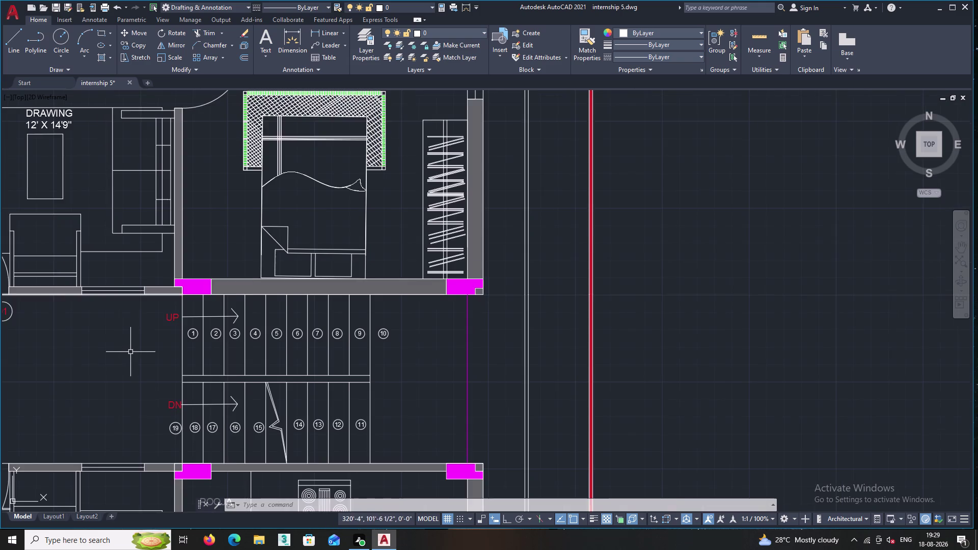
middle_drag(128, 352, 309, 239)
middle_drag(233, 317, 293, 279)
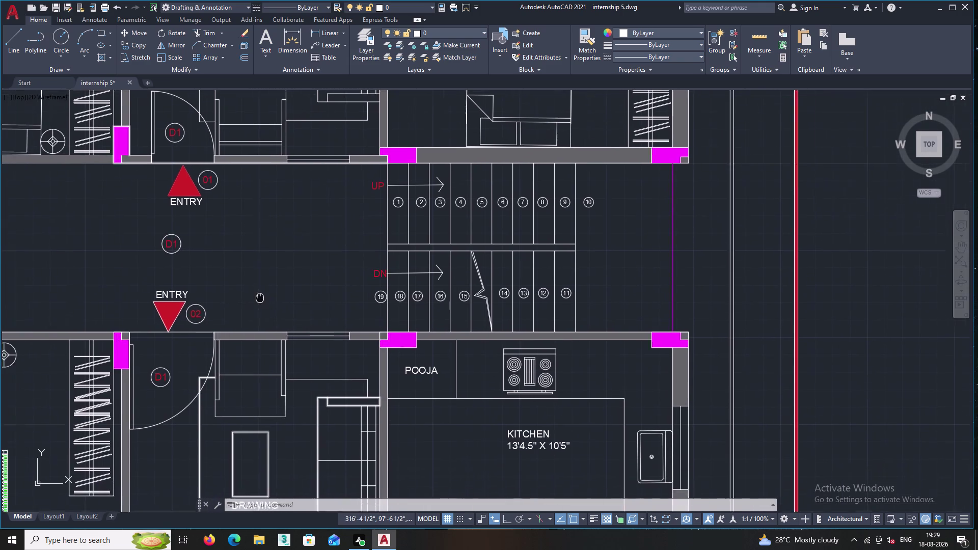
middle_drag(293, 278, 319, 263)
middle_drag(288, 372, 324, 249)
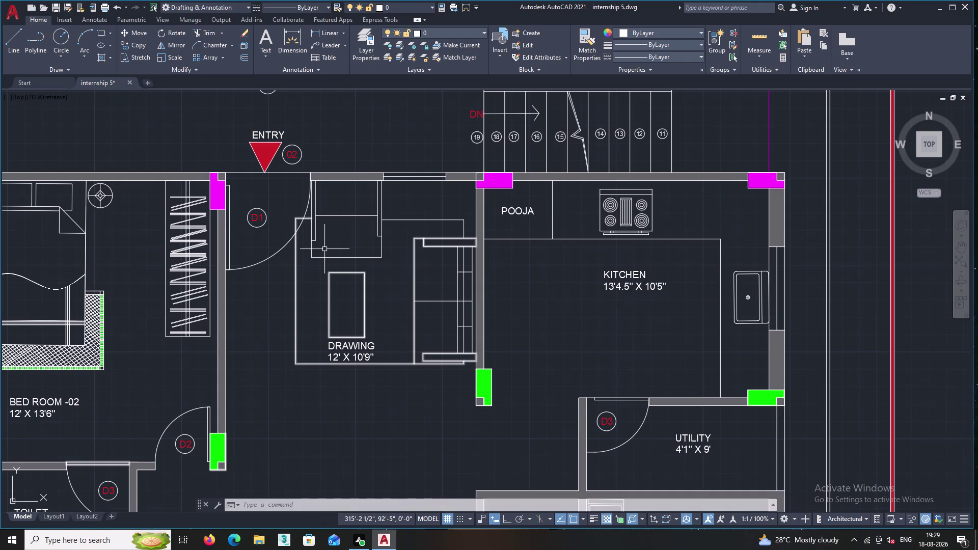
middle_drag(453, 142, 448, 146)
middle_drag(447, 146, 374, 331)
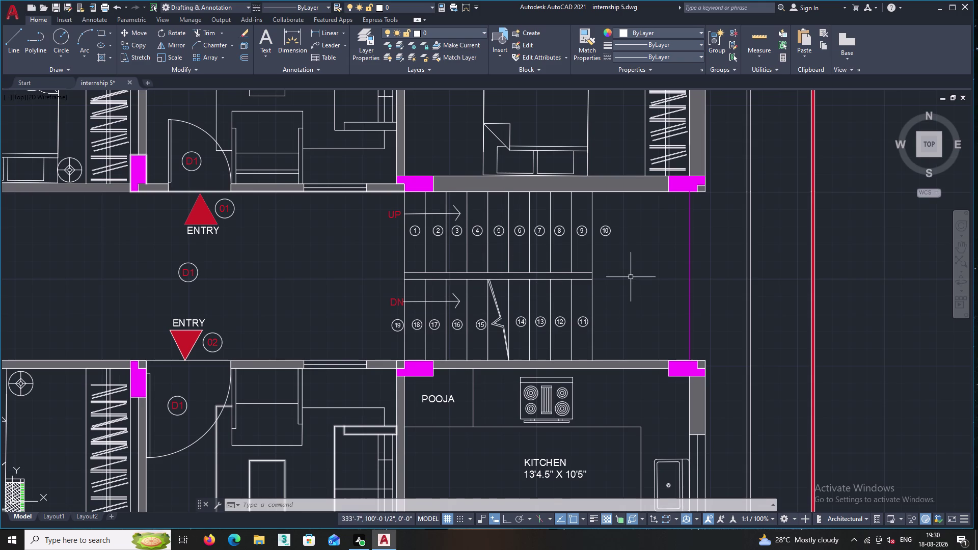
middle_drag(630, 277, 560, 313)
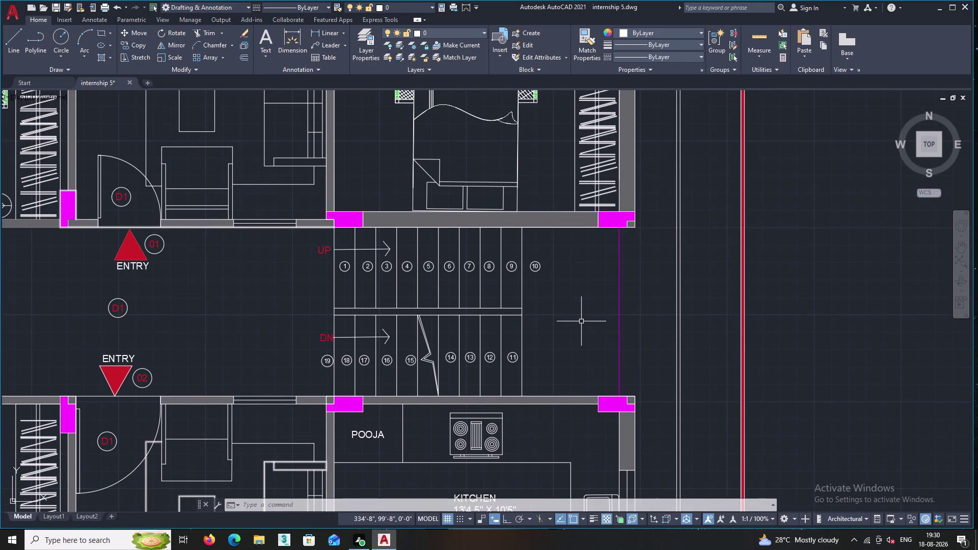
middle_drag(582, 321, 552, 279)
middle_drag(607, 330, 603, 288)
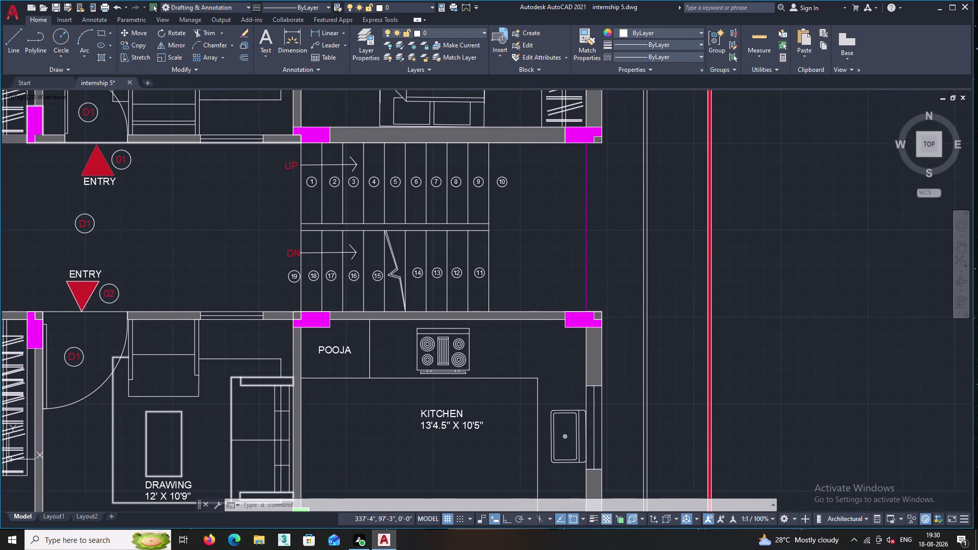
scroll(down, 3)
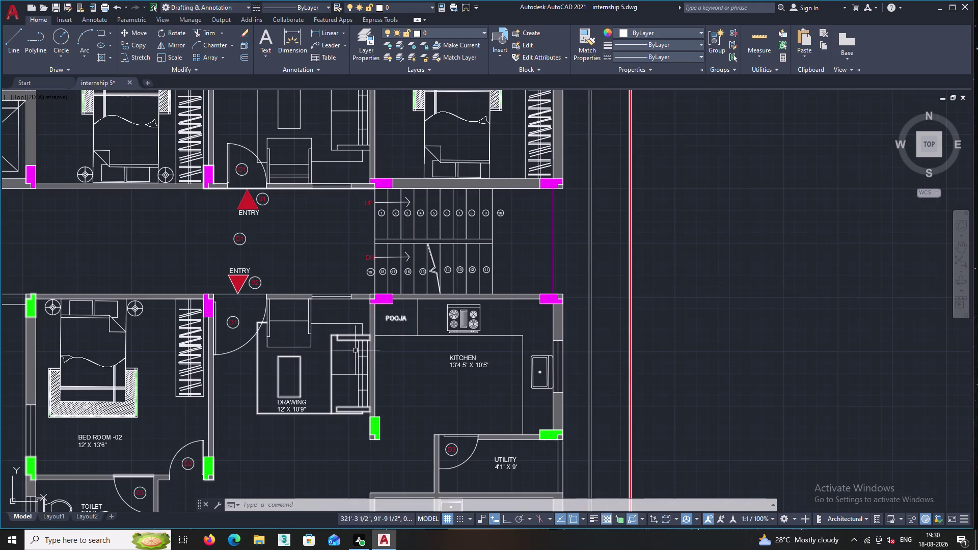
Pan up across the upper flats and zoom in on the utility room's D3 tag.
middle_drag(399, 291, 399, 414)
middle_drag(480, 294, 475, 358)
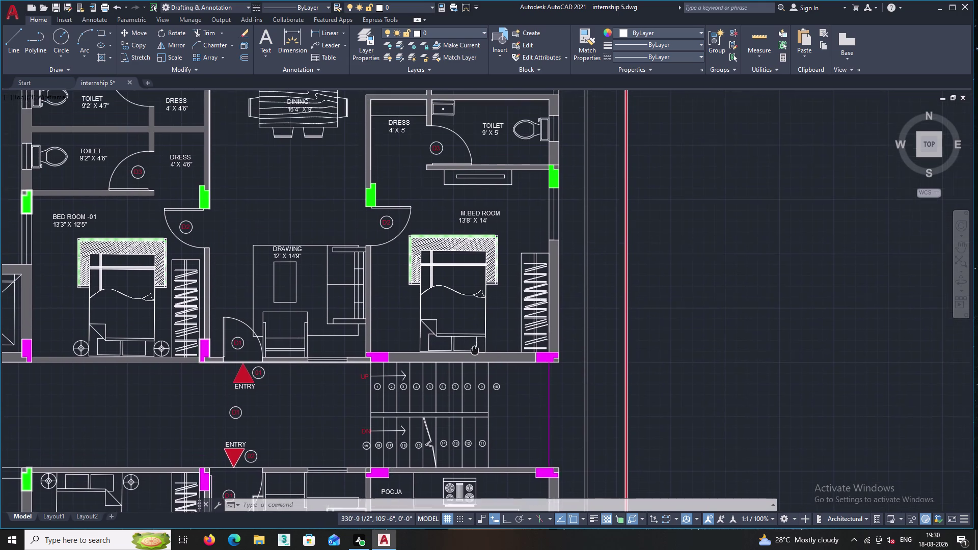
middle_drag(474, 358, 473, 391)
scroll(down, 3)
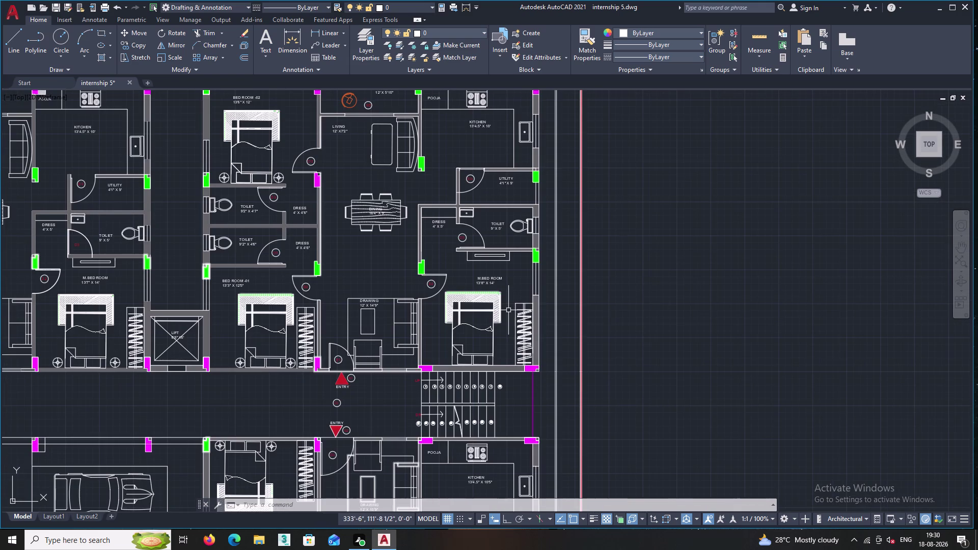
middle_drag(514, 304, 510, 345)
middle_drag(305, 250, 327, 293)
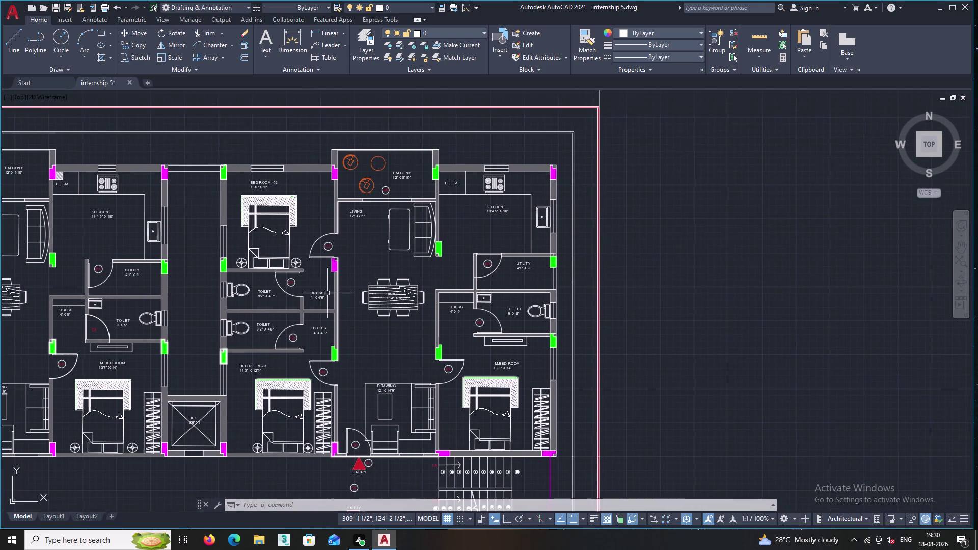
middle_drag(361, 290, 362, 291)
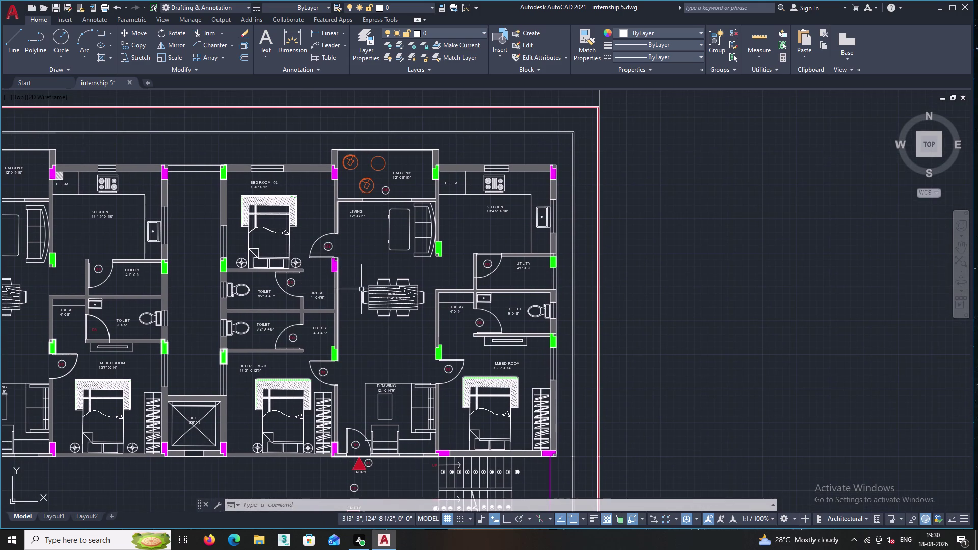
middle_drag(362, 291, 455, 319)
middle_drag(284, 379, 271, 335)
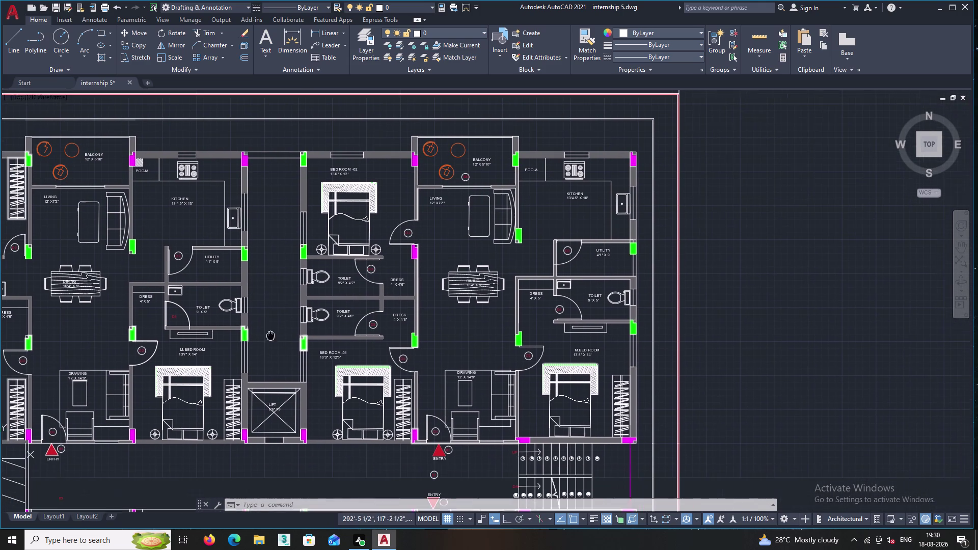
middle_drag(270, 335, 270, 336)
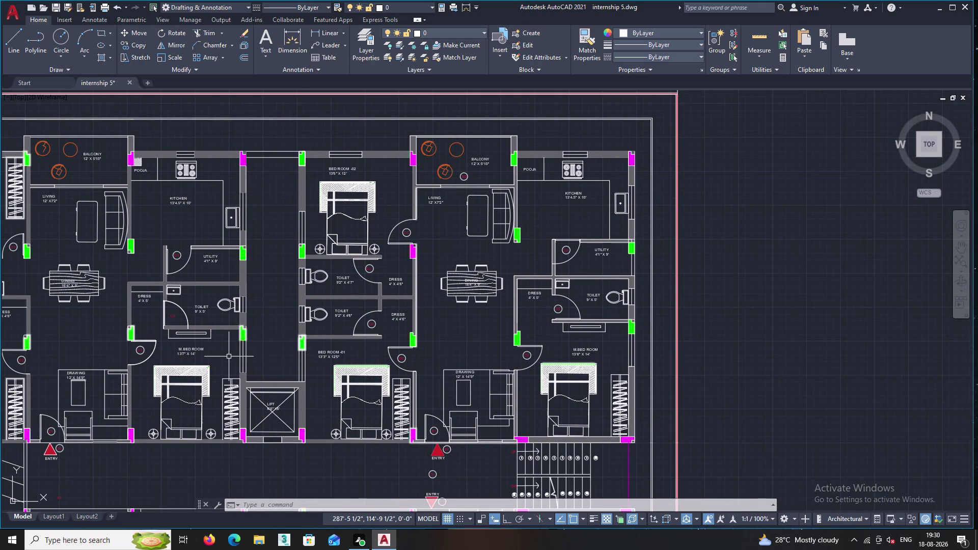
scroll(up, 3)
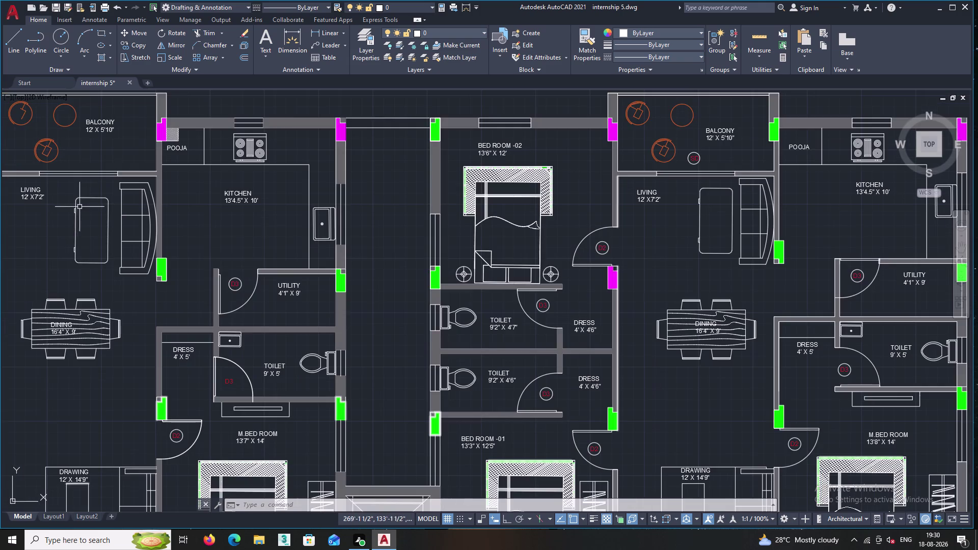
scroll(up, 3)
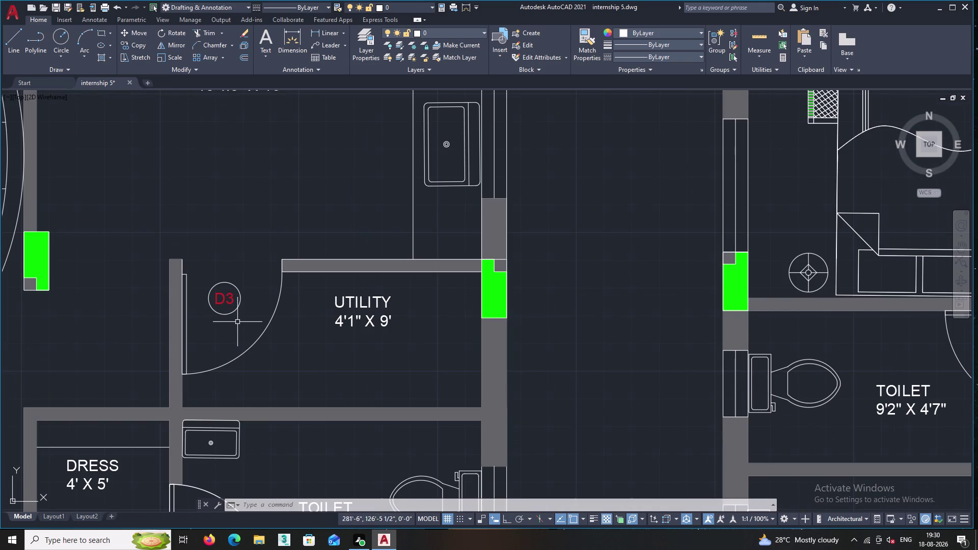
Select the circled D3 tag and place its first copy beside the kitchen wall.
click(237, 320)
click(215, 271)
right_click(210, 231)
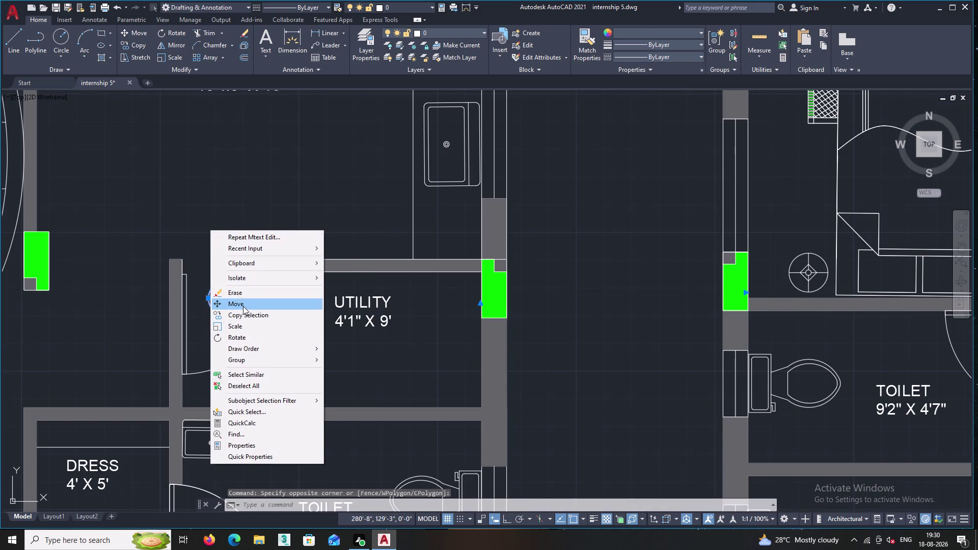
double_click(243, 314)
middle_drag(368, 303, 148, 282)
scroll(down, 3)
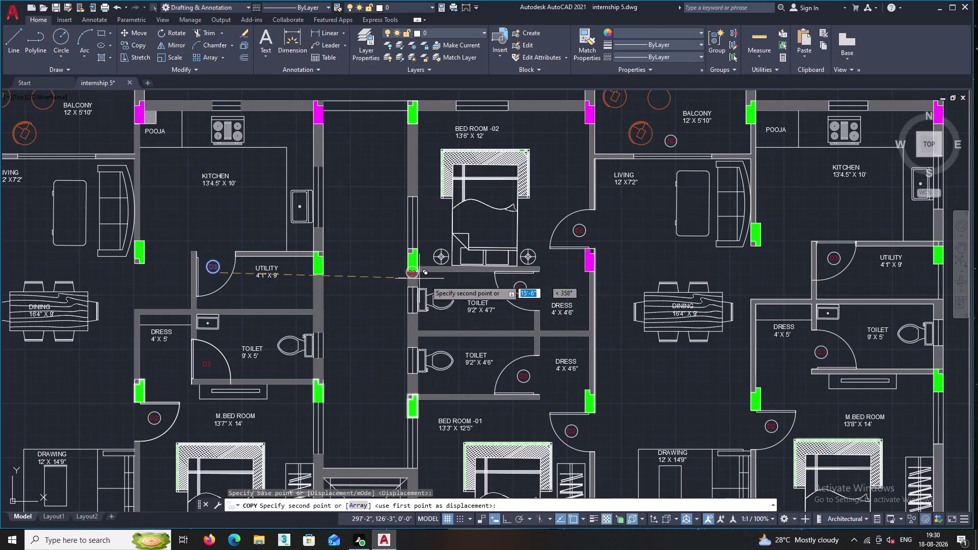
middle_drag(460, 285, 375, 278)
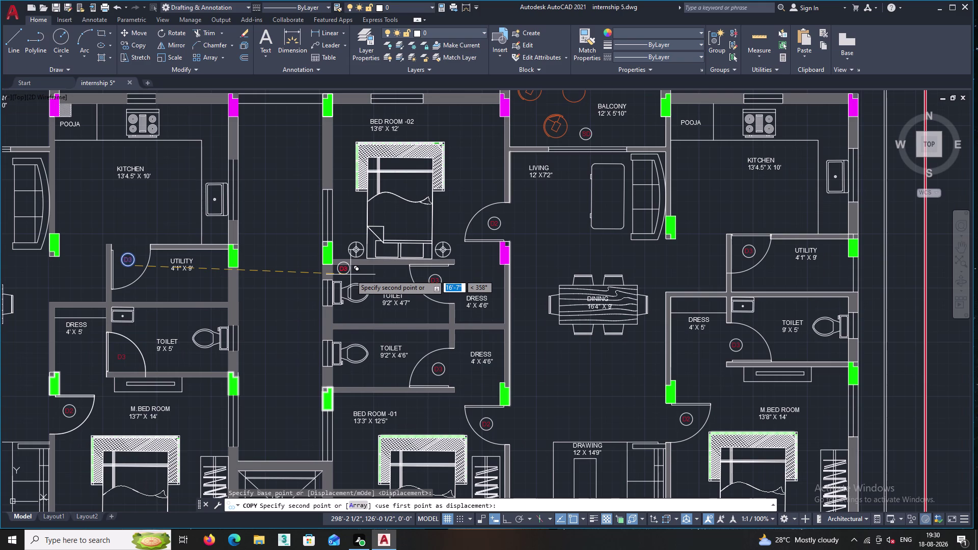
middle_drag(441, 241, 216, 368)
middle_drag(472, 298, 283, 353)
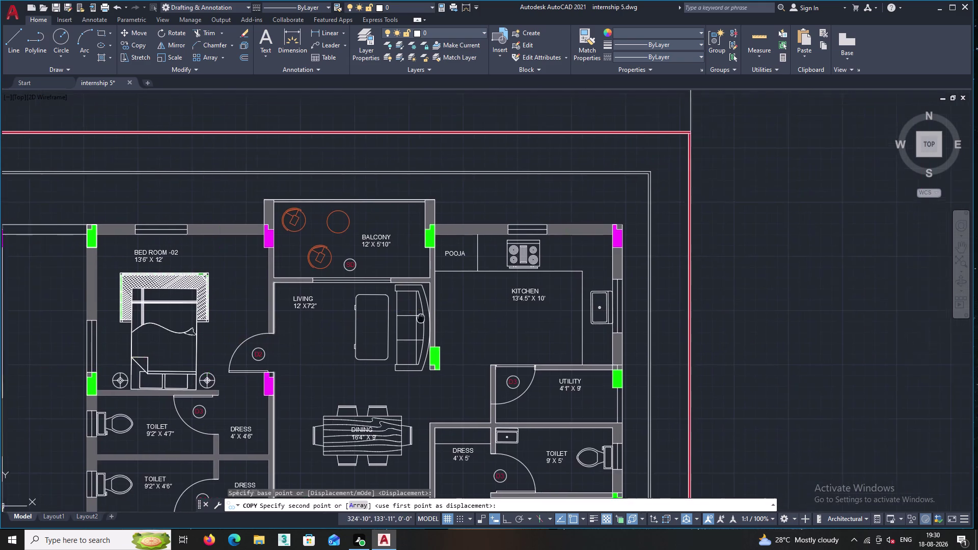
middle_drag(282, 353, 245, 360)
scroll(up, 3)
scroll(up, 3)
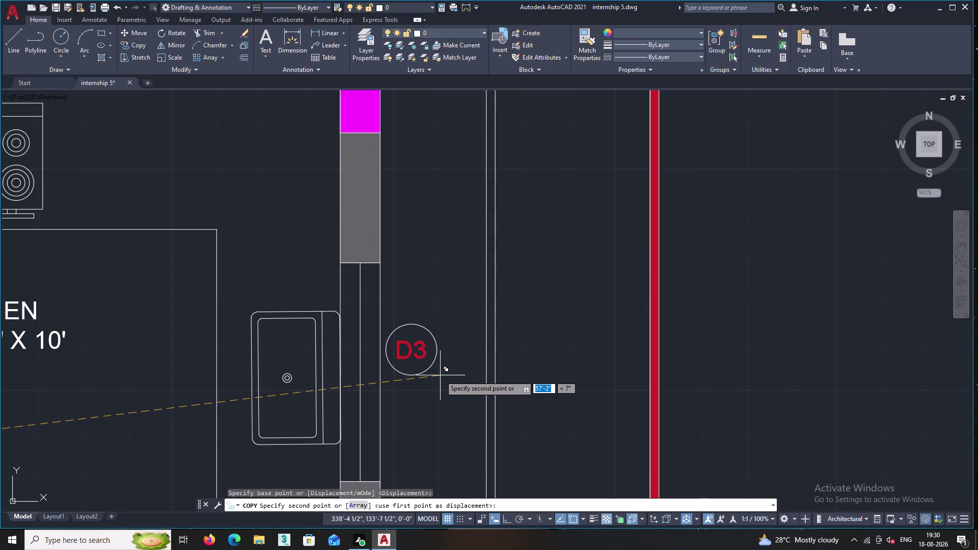
click(440, 376)
Copy the D3 tag beside the toilet and master bedroom outer walls.
middle_drag(442, 232, 442, 95)
middle_drag(418, 442, 419, 187)
middle_drag(436, 390, 416, 236)
middle_drag(434, 385, 411, 234)
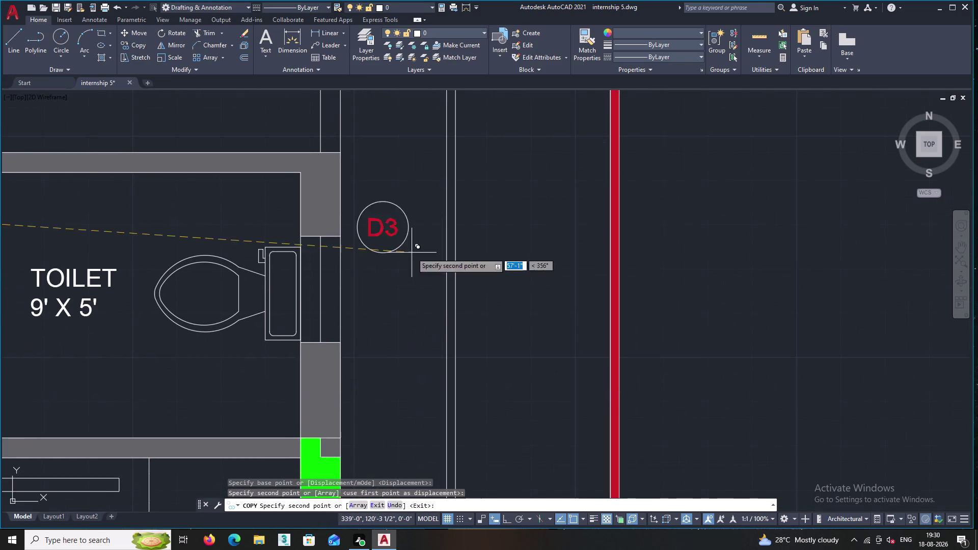
scroll(down, 3)
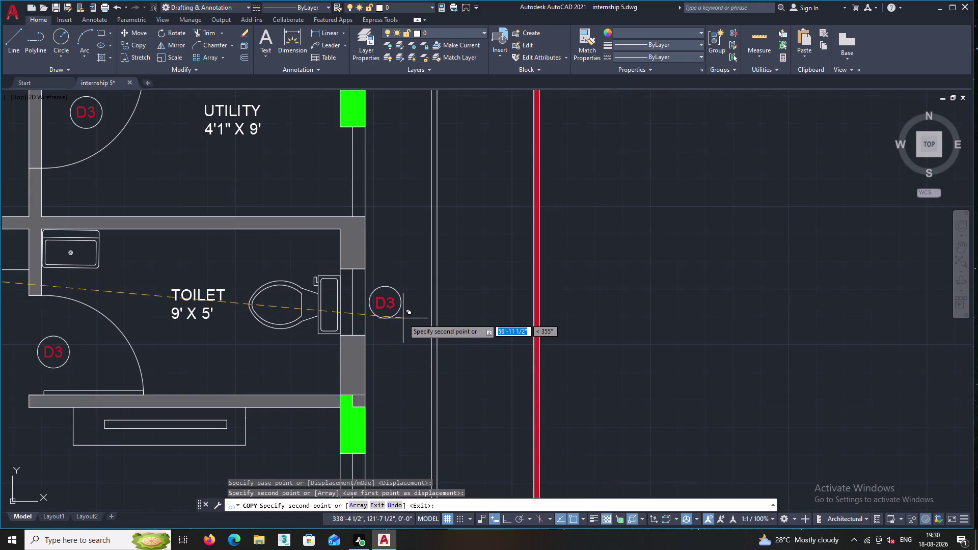
click(403, 318)
middle_drag(406, 396, 398, 294)
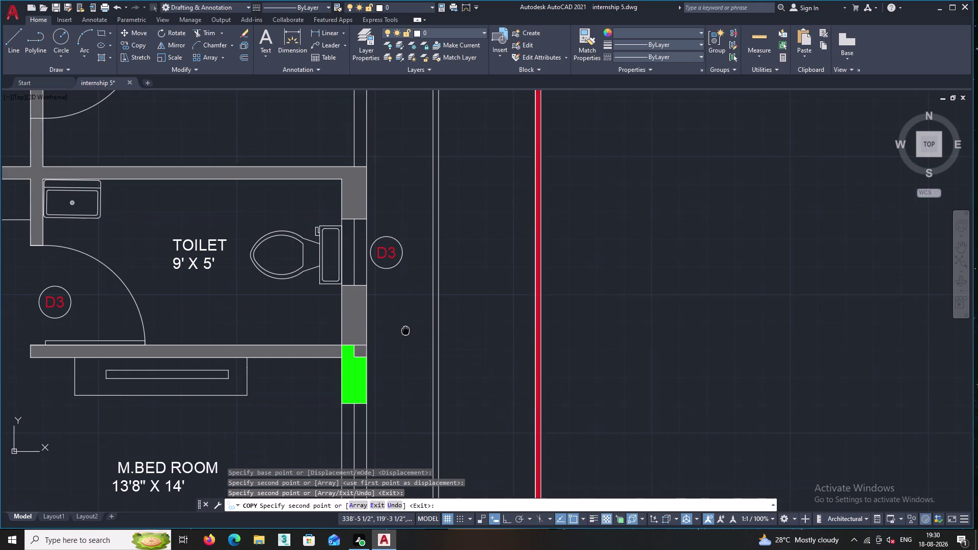
middle_drag(398, 294, 394, 262)
middle_drag(392, 377, 376, 284)
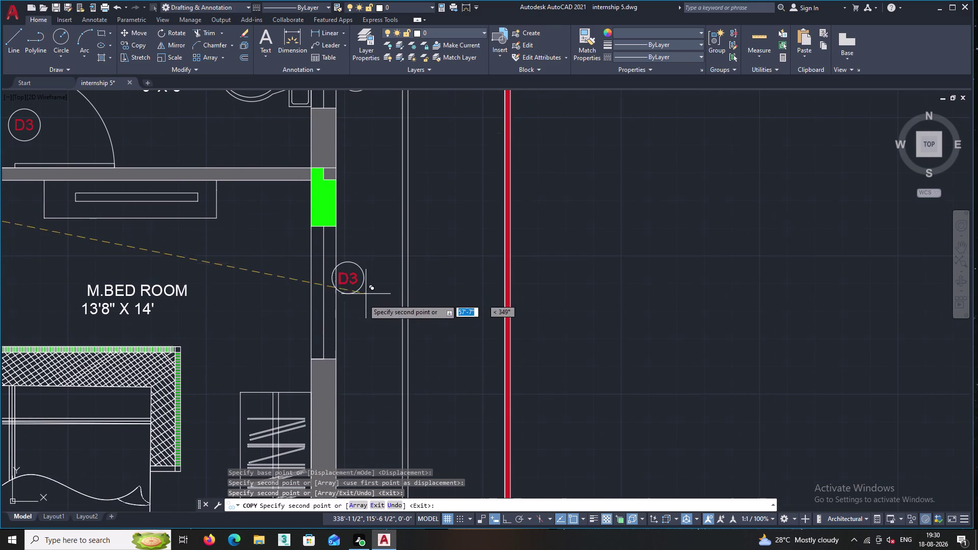
scroll(up, 3)
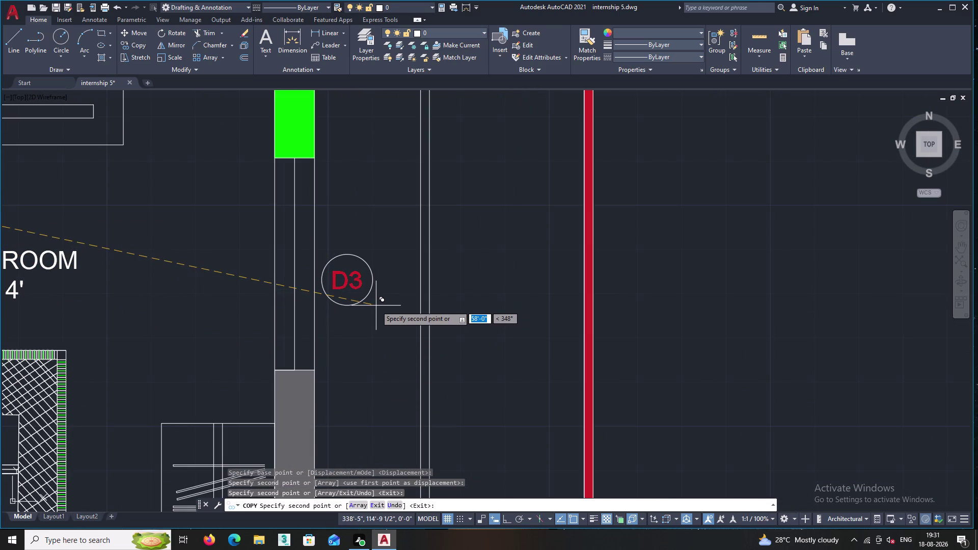
click(379, 304)
Copy the D3 tag beside the staircase and the next unit's kitchen wall.
middle_drag(390, 396, 379, 259)
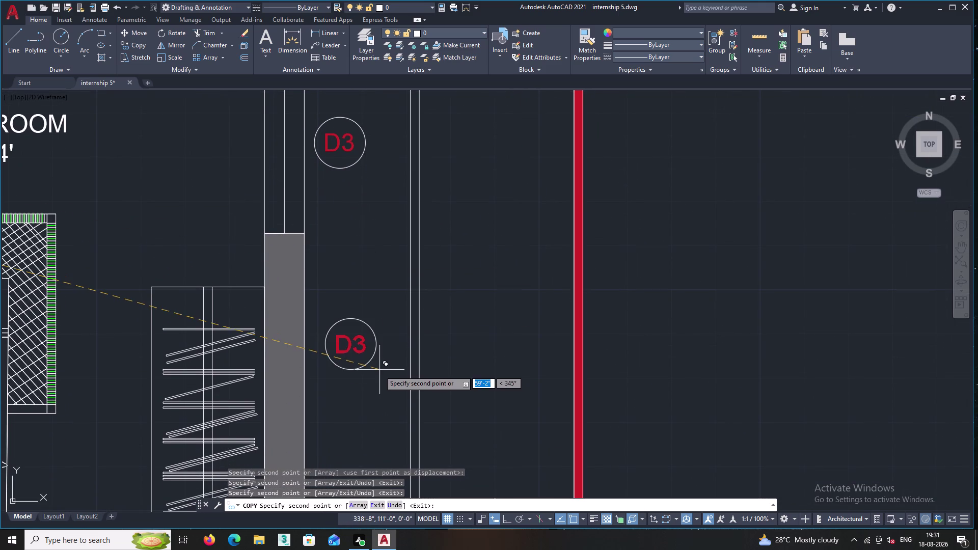
middle_drag(378, 370, 383, 236)
scroll(down, 3)
scroll(down, 3)
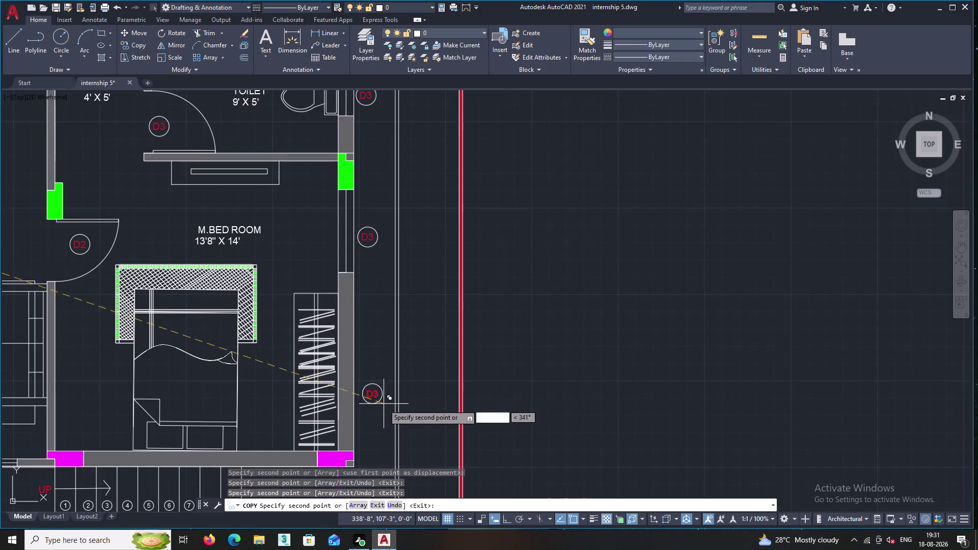
middle_drag(384, 404, 372, 195)
middle_drag(353, 361, 346, 267)
scroll(up, 3)
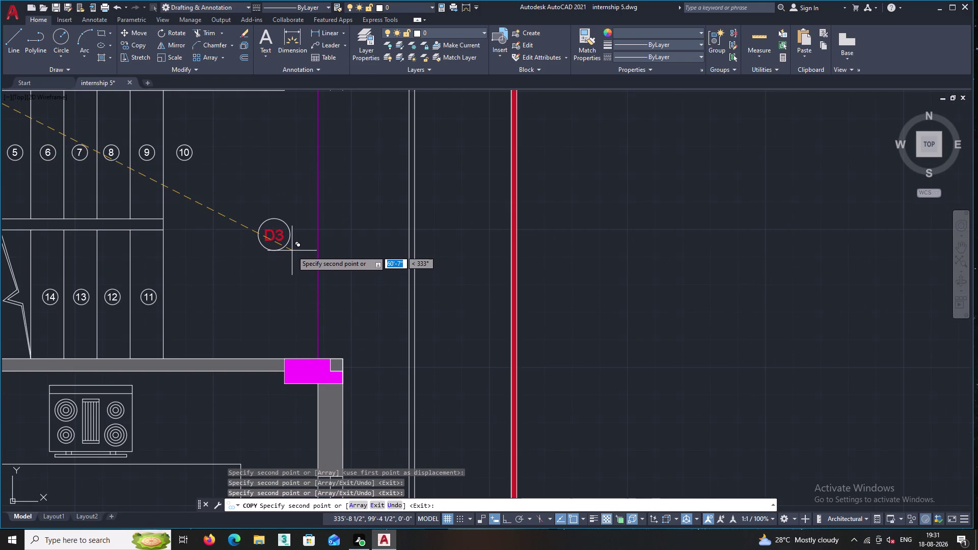
click(292, 250)
middle_drag(360, 347, 335, 203)
middle_drag(345, 313, 333, 205)
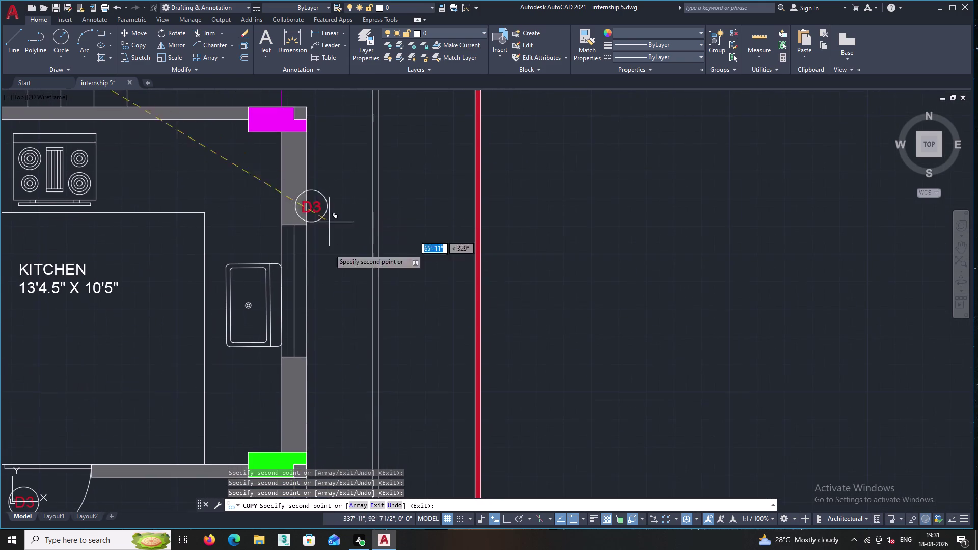
middle_drag(355, 331, 340, 213)
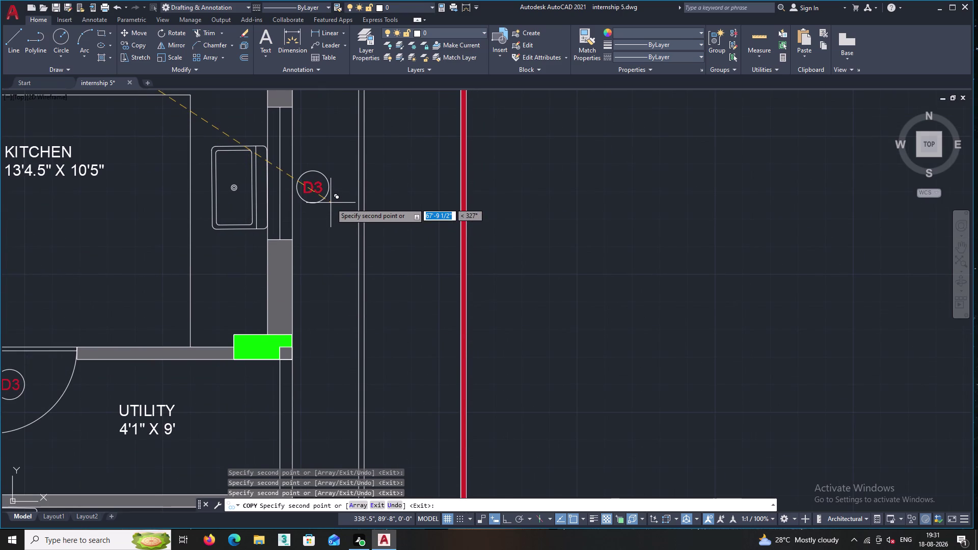
click(330, 201)
Copy the D3 tag beside the second toilet and master bedroom walls, then end copying.
middle_drag(341, 315, 321, 186)
scroll(down, 3)
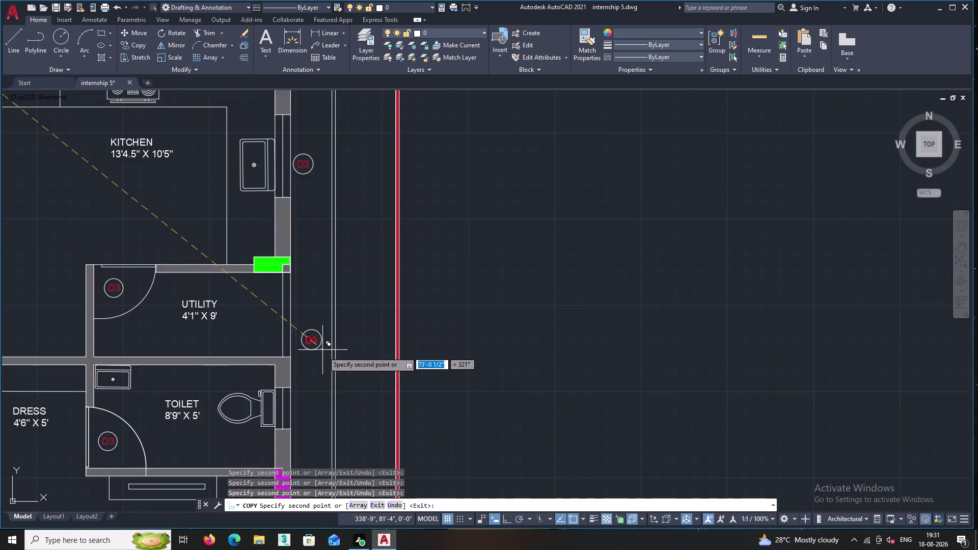
middle_drag(324, 353, 310, 230)
scroll(up, 3)
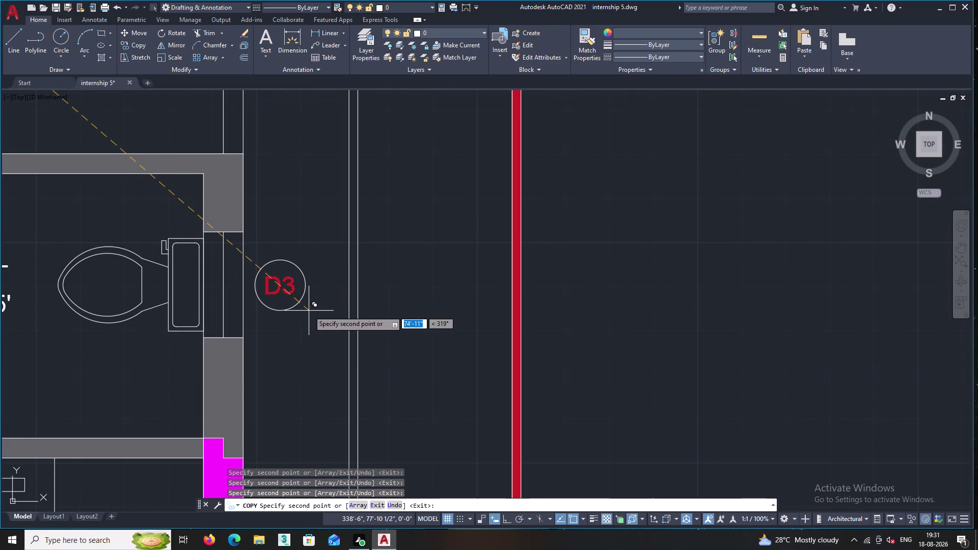
click(308, 311)
middle_drag(310, 366, 316, 200)
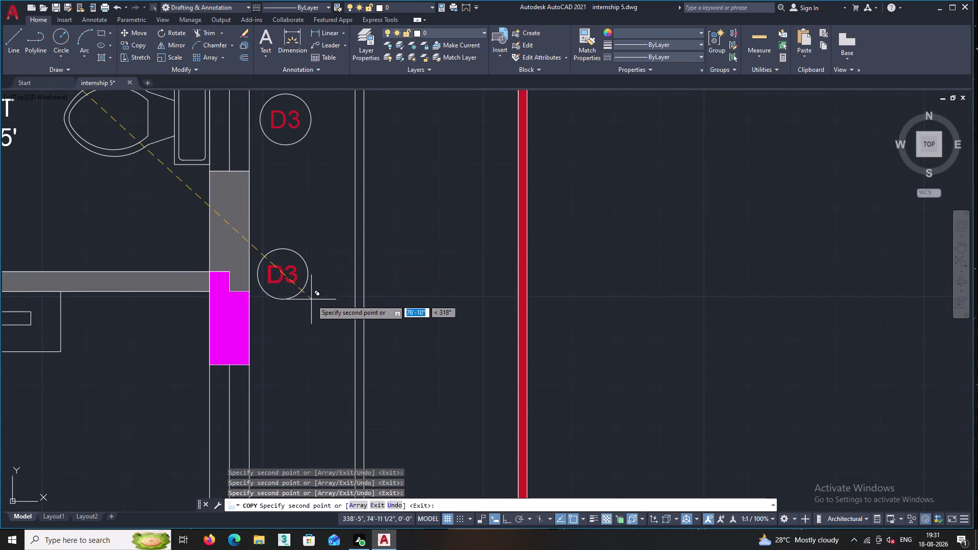
middle_drag(311, 299, 317, 146)
middle_drag(307, 251, 309, 146)
scroll(down, 3)
scroll(down, 3)
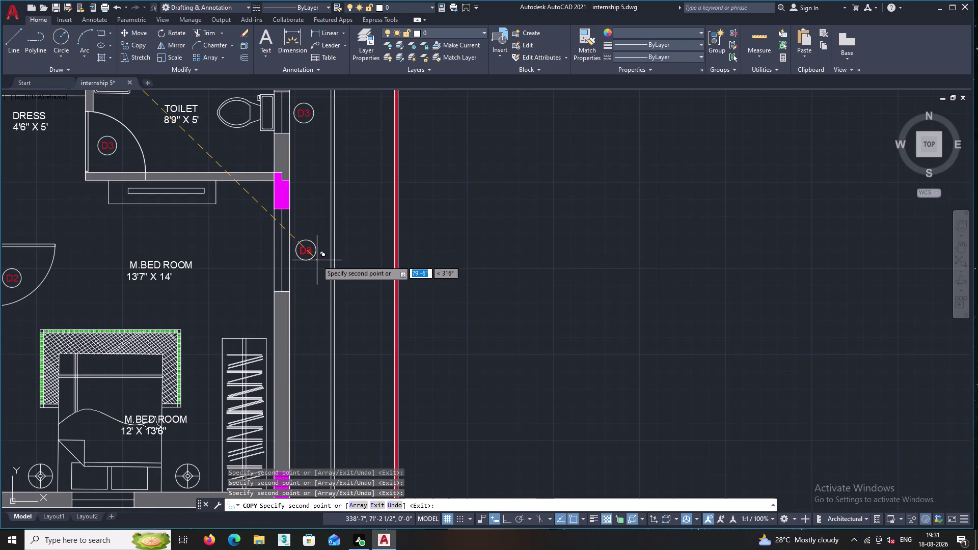
click(316, 260)
middle_drag(307, 304, 302, 209)
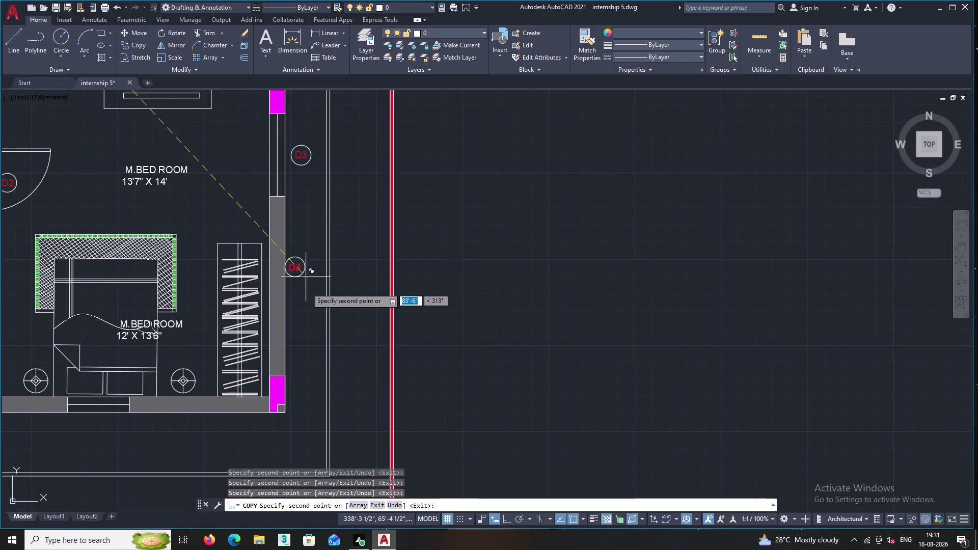
middle_drag(308, 291, 308, 237)
scroll(up, 3)
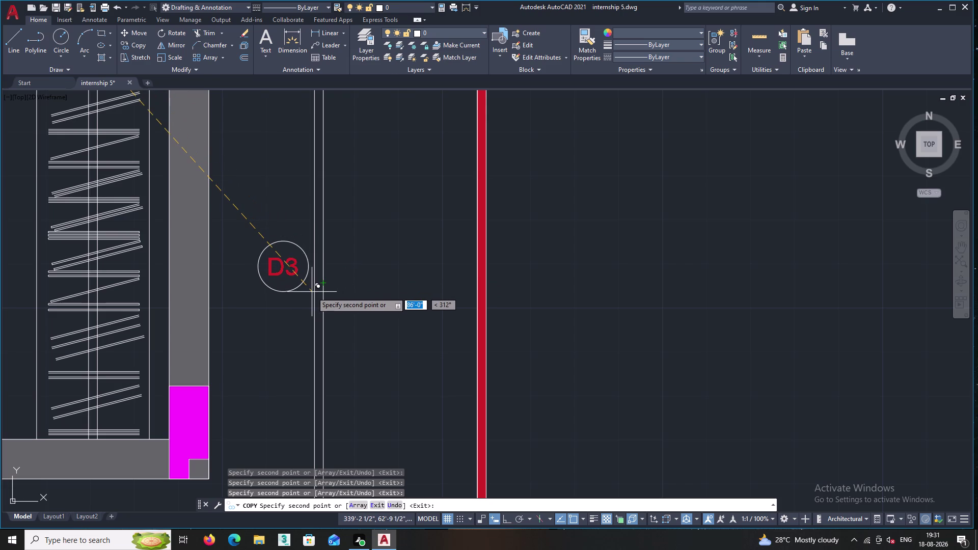
key(Escape)
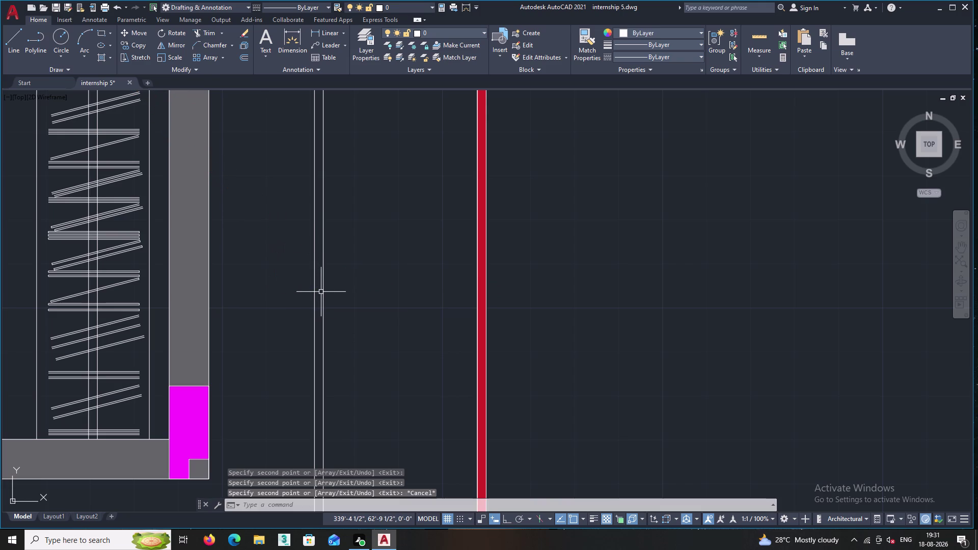
Zoom to a copied D3 tag and delete its D3 text in the Text Editor.
scroll(down, 3)
scroll(down, 3)
middle_drag(282, 227, 290, 393)
scroll(up, 3)
middle_drag(297, 310, 292, 414)
scroll(up, 3)
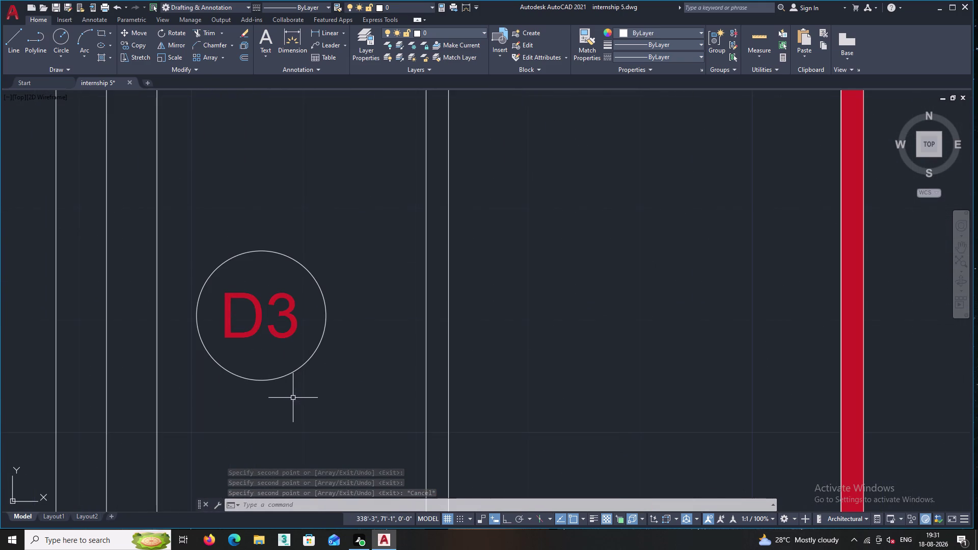
middle_drag(293, 397, 292, 473)
scroll(up, 3)
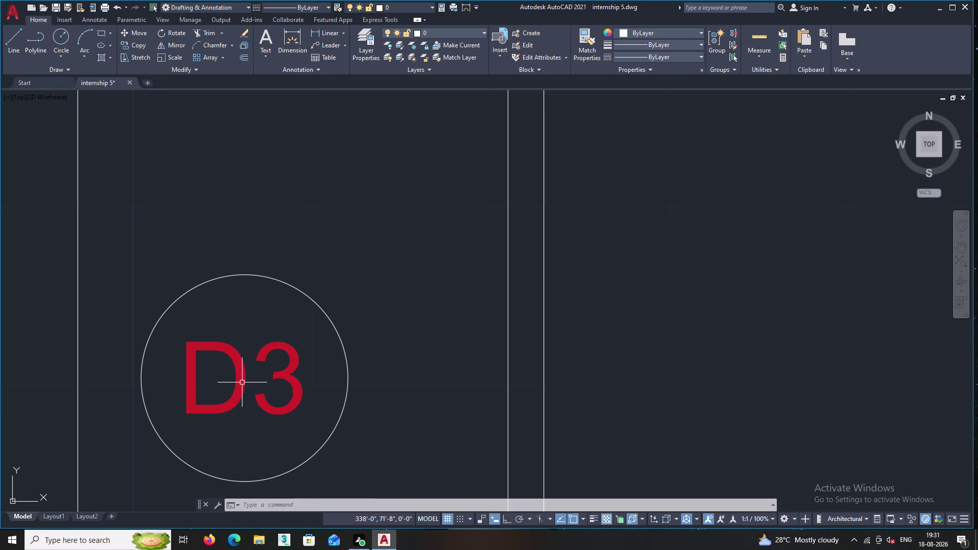
double_click(237, 374)
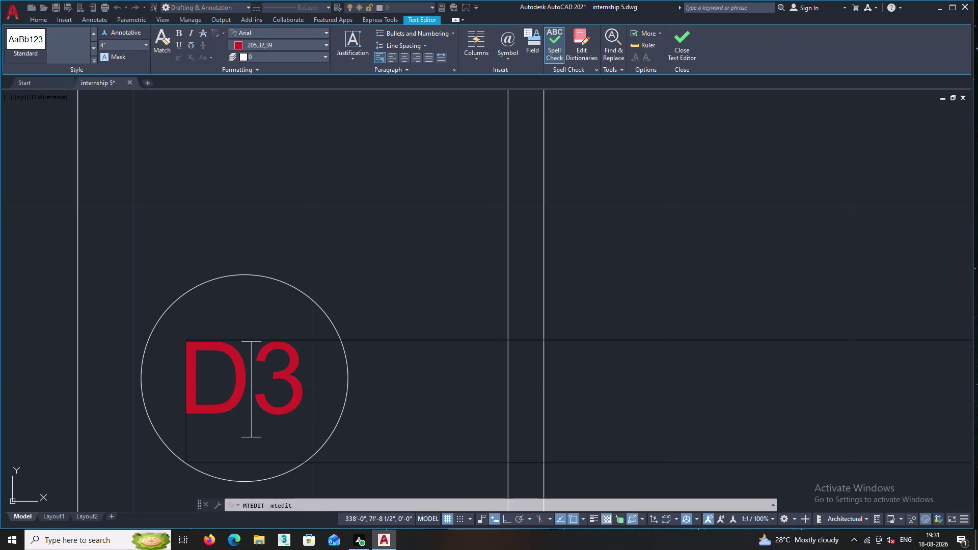
click(305, 374)
key(BackSpace)
key(BackSpace)
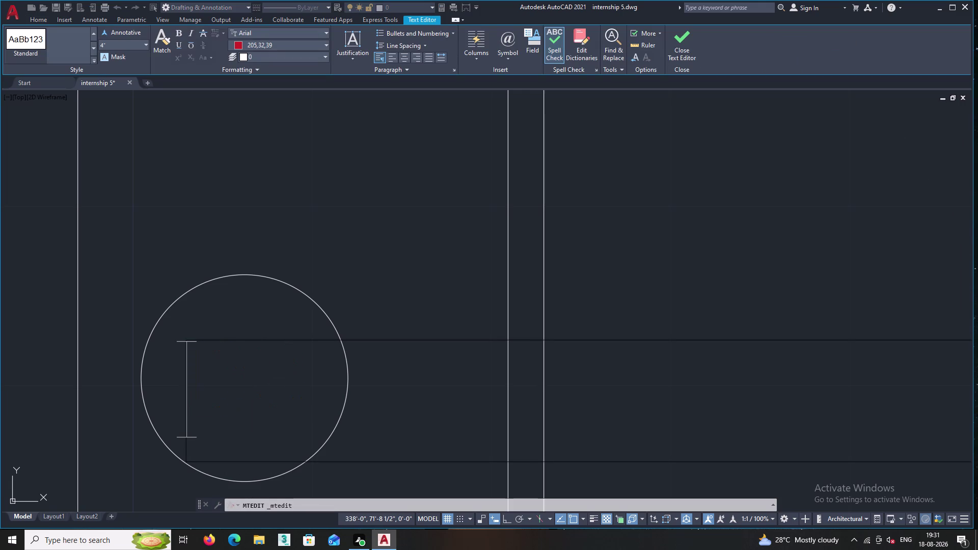
Label the first copied tag W5 and pan to the toilet wall's tag.
key(w)
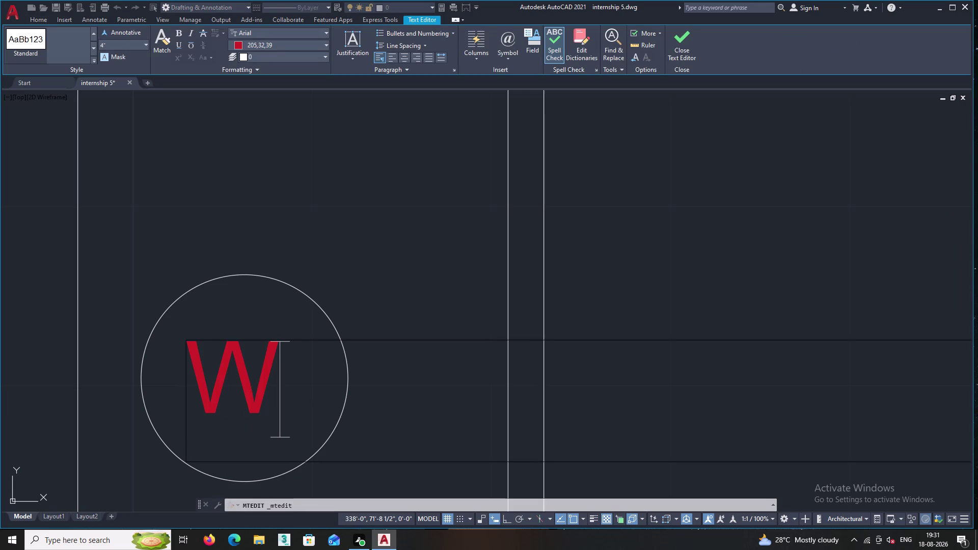
key(5)
click(321, 234)
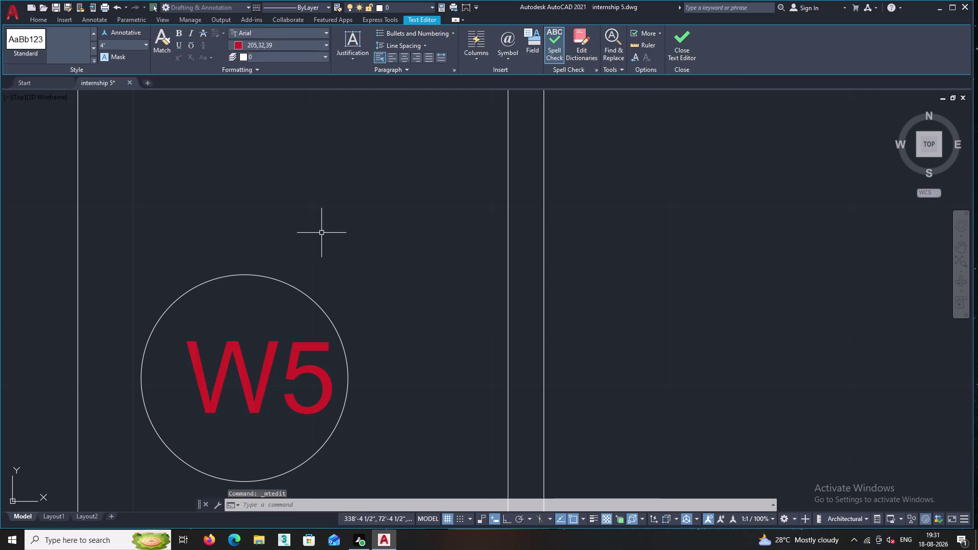
scroll(down, 3)
middle_drag(322, 235, 356, 462)
scroll(down, 3)
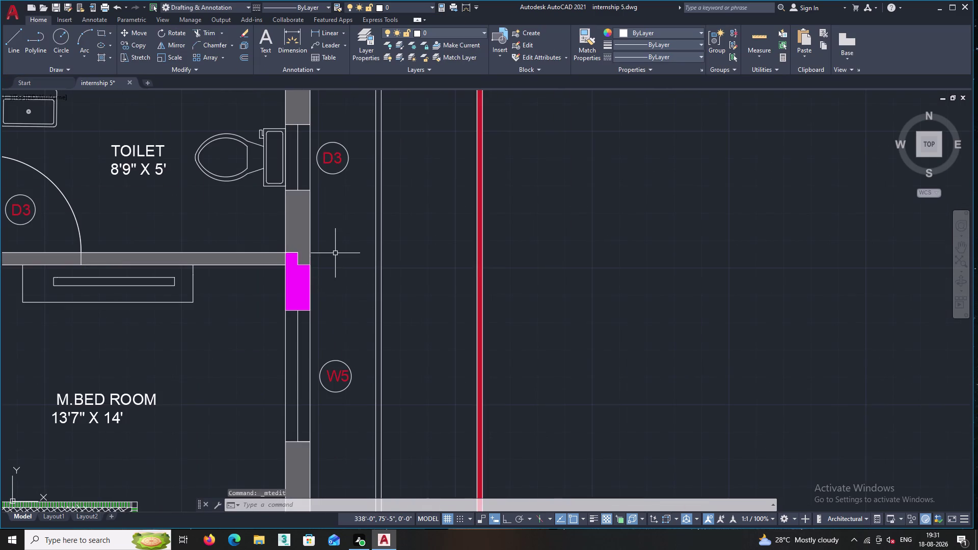
middle_drag(335, 253, 346, 467)
scroll(up, 3)
Change the D3 tag beside the toilet wall to V using Mtext Edit.
click(336, 386)
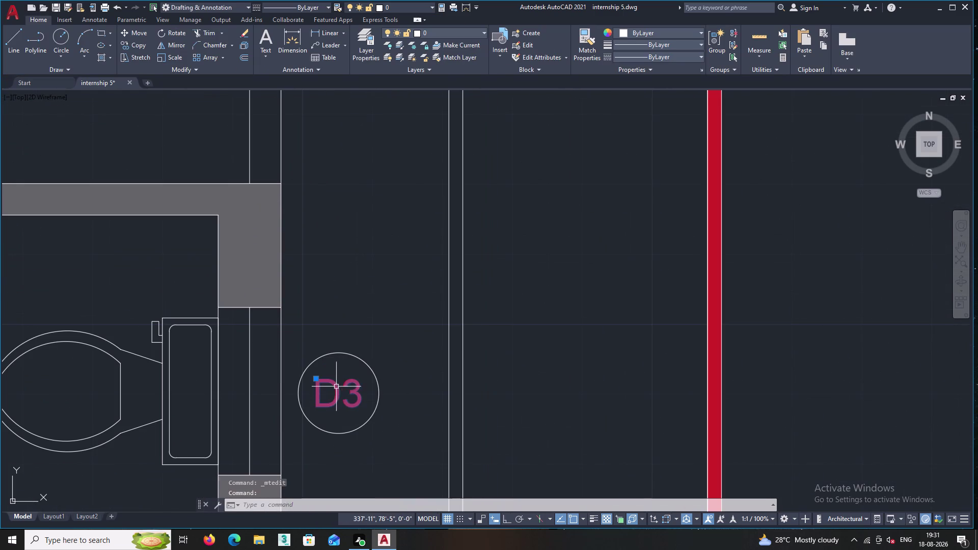
scroll(up, 3)
right_click(341, 349)
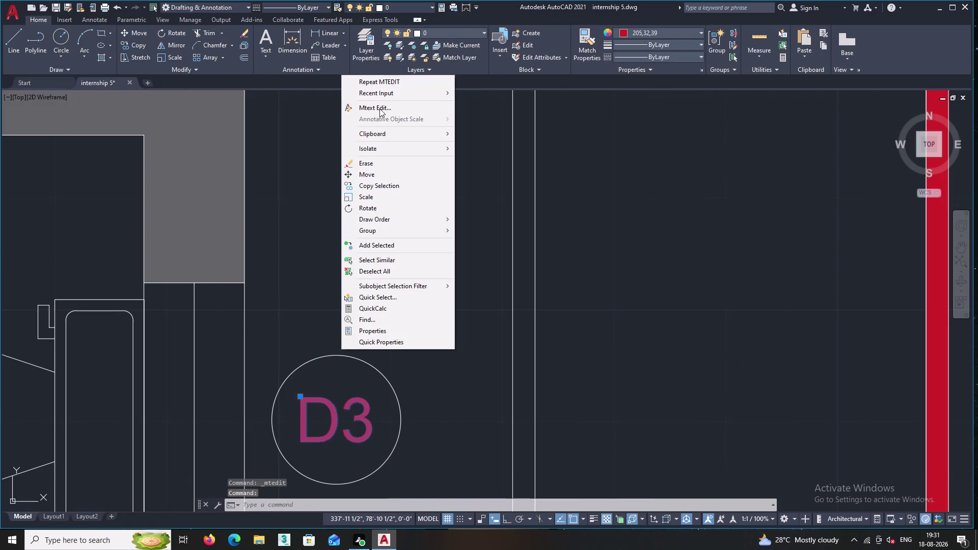
click(379, 108)
click(377, 408)
key(BackSpace)
key(BackSpace)
key(BackSpace)
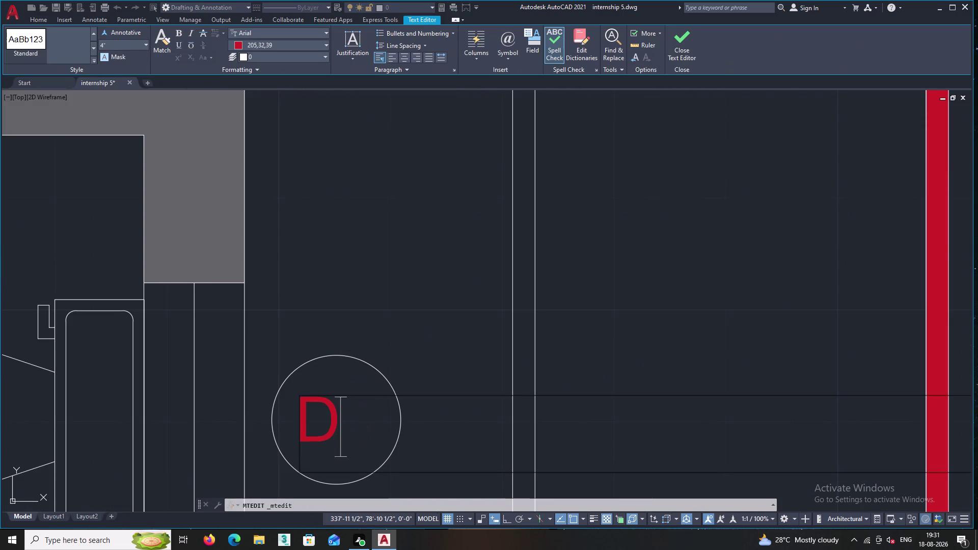
key(v)
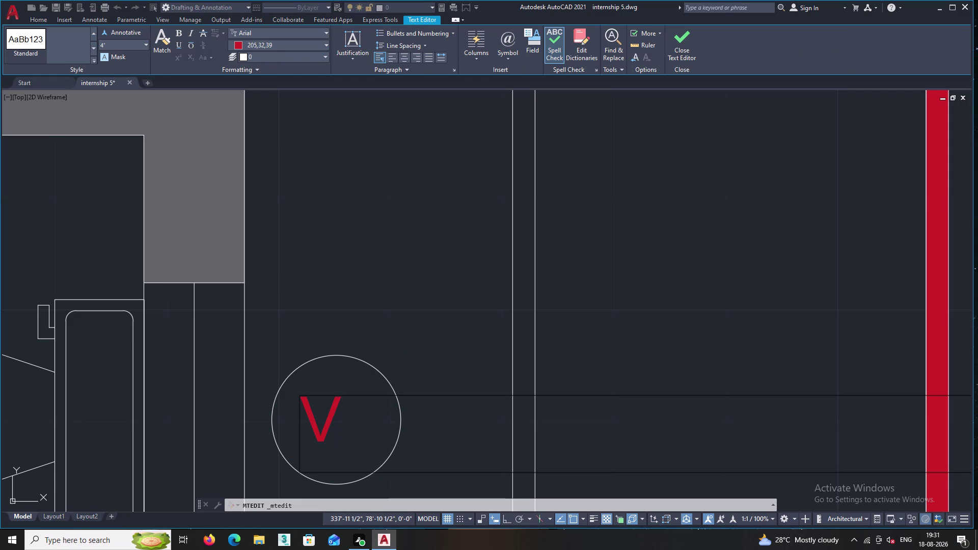
click(429, 272)
middle_click(340, 276)
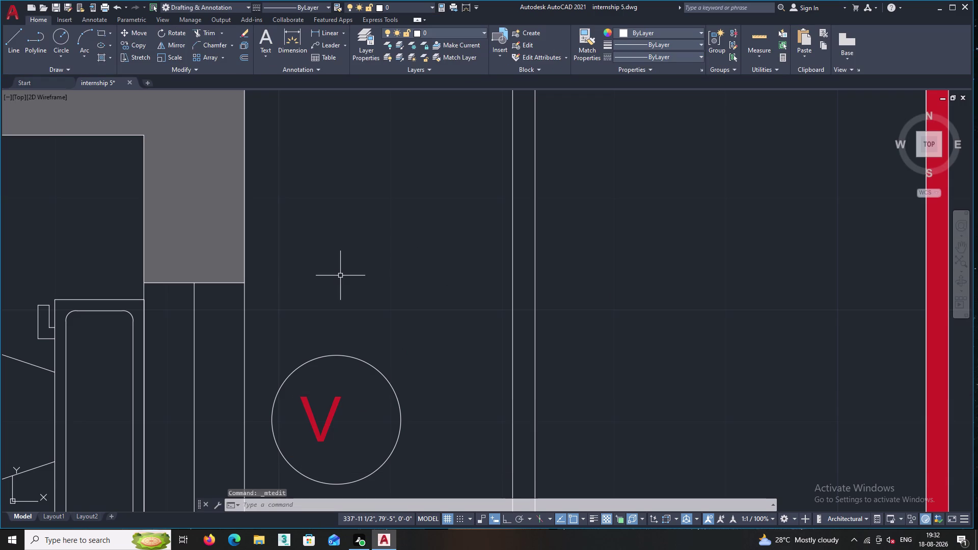
Change the D3 tag beside the kitchen wall to KW.
middle_drag(322, 259, 289, 296)
scroll(down, 3)
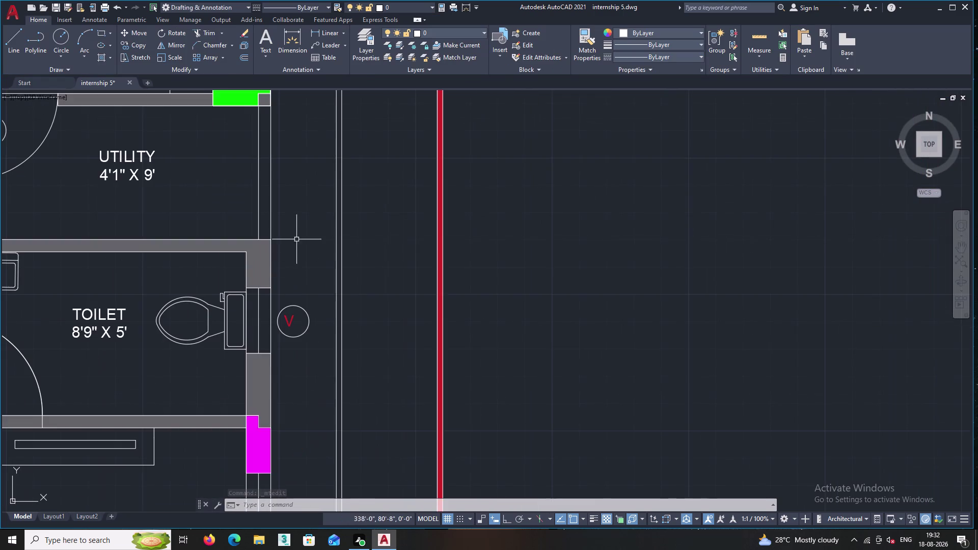
middle_drag(295, 225, 286, 297)
scroll(down, 3)
middle_drag(280, 204, 272, 270)
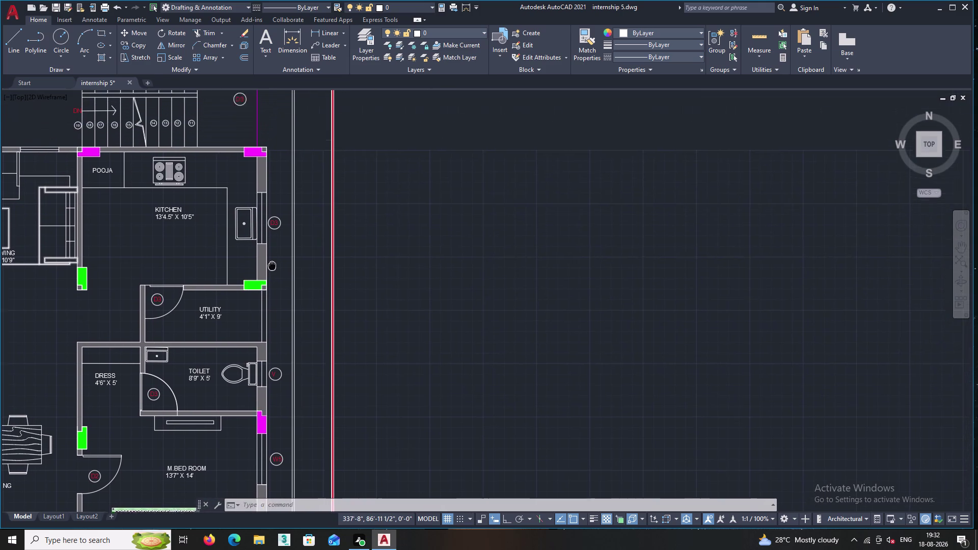
middle_drag(272, 270, 310, 286)
scroll(up, 3)
scroll(up, 3)
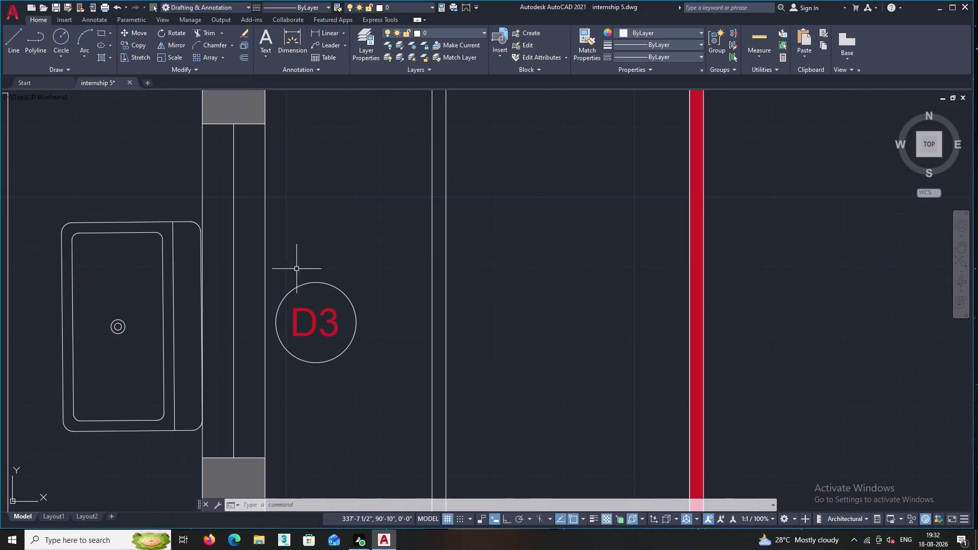
middle_drag(303, 280, 290, 222)
scroll(up, 3)
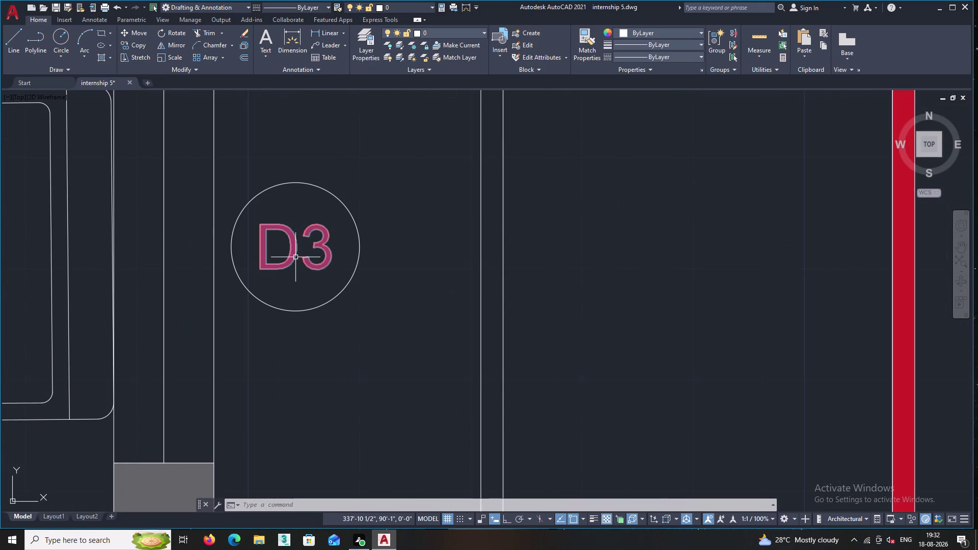
double_click(293, 255)
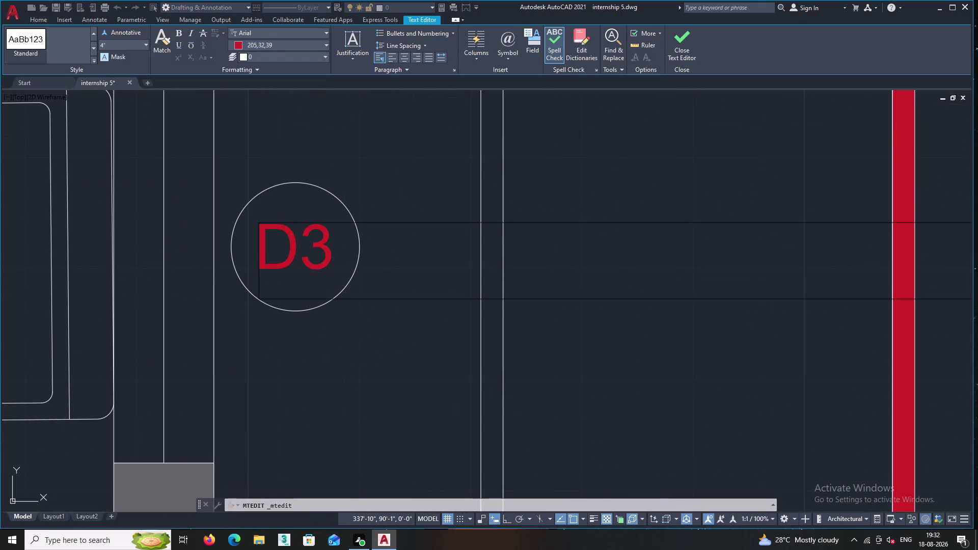
click(334, 248)
key(BackSpace)
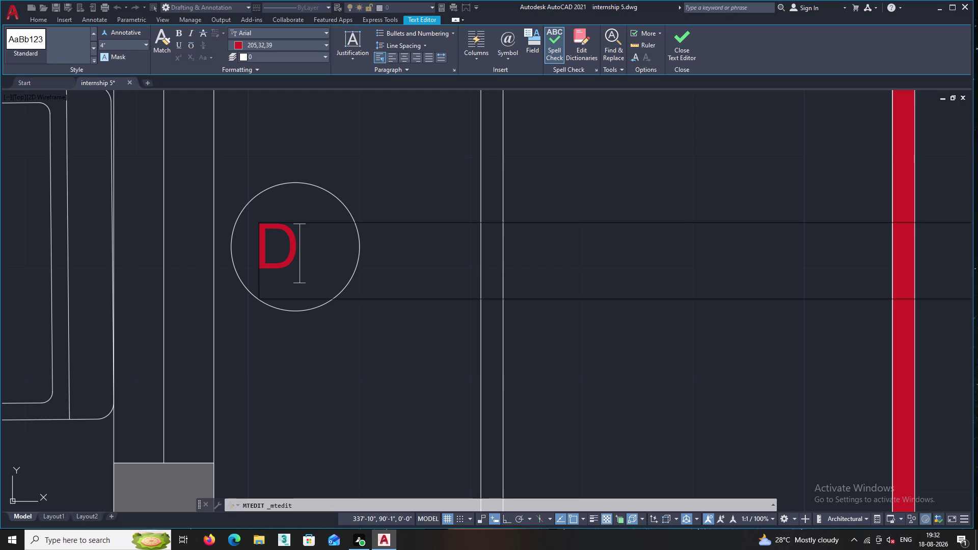
key(BackSpace)
key(k)
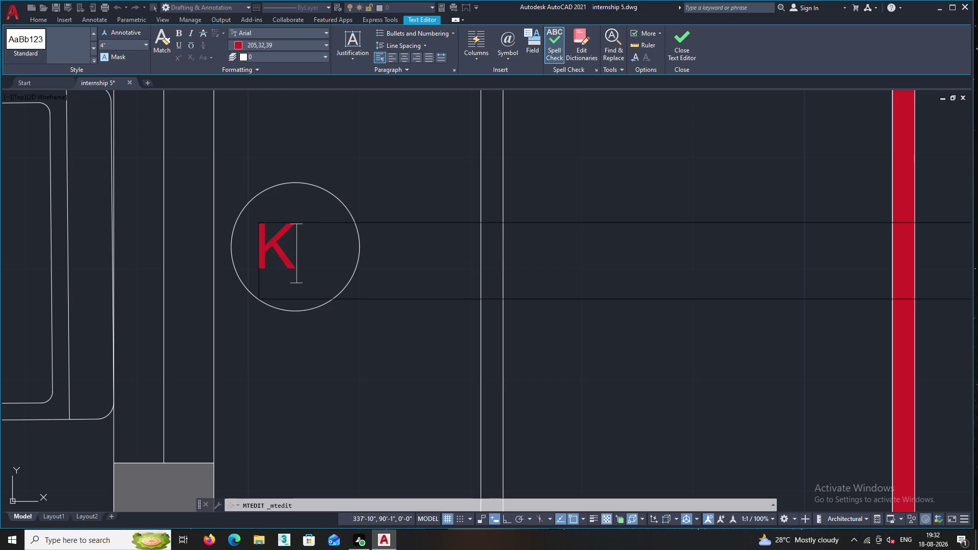
key(w)
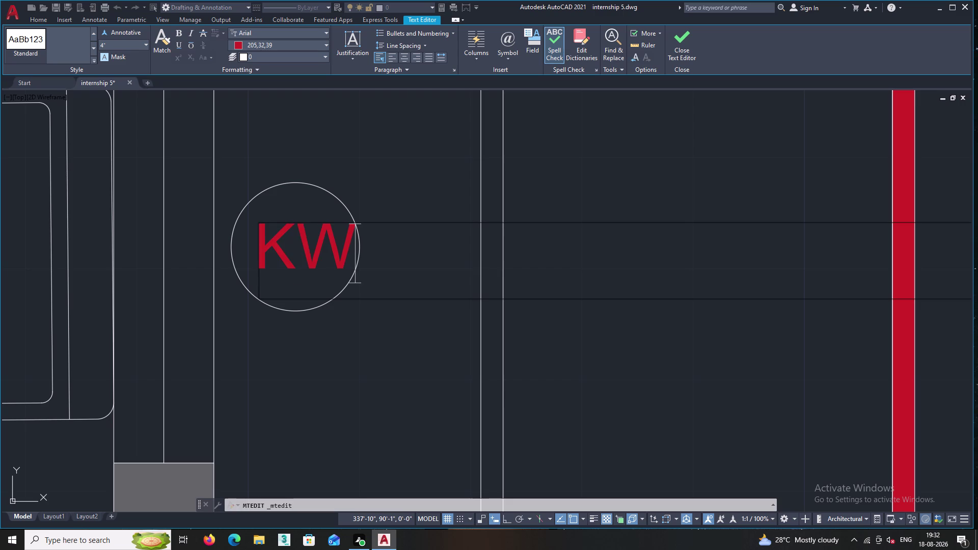
click(351, 156)
Move the KW label slightly to a new position beside the wall.
middle_drag(337, 173, 328, 275)
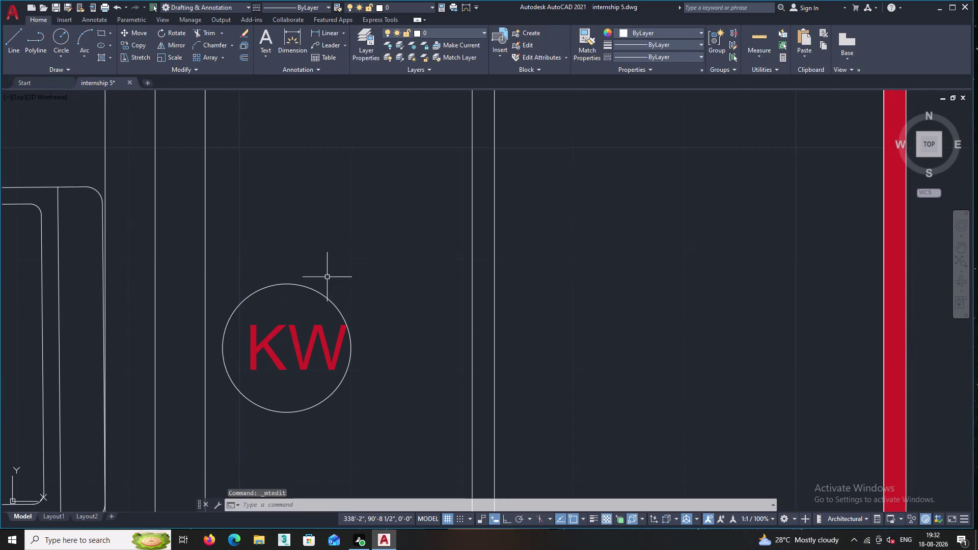
click(268, 344)
right_click(285, 296)
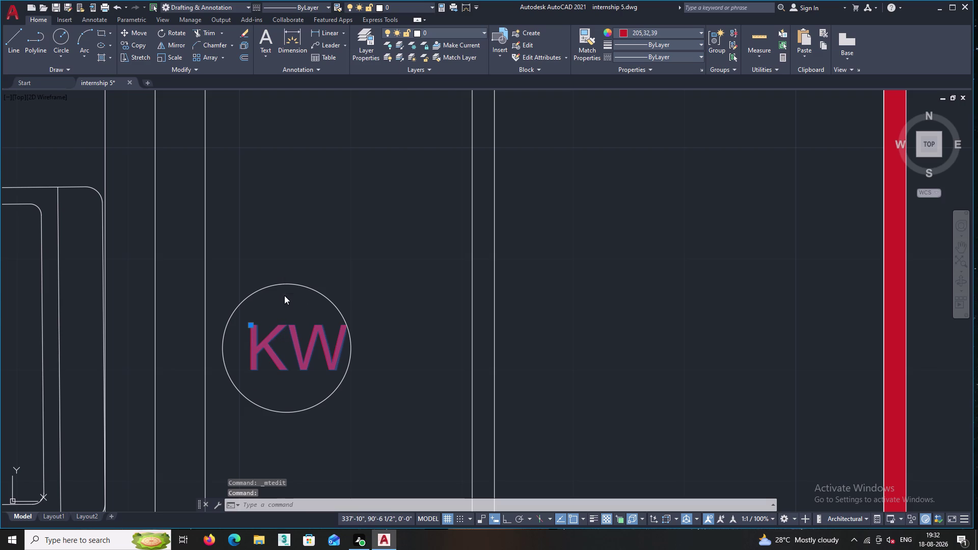
click(305, 122)
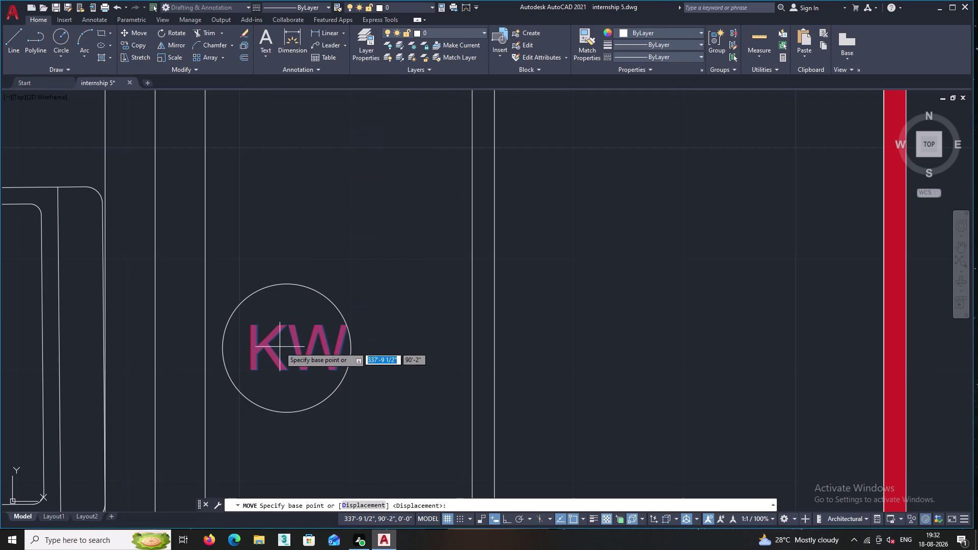
click(279, 346)
click(269, 347)
middle_drag(326, 239, 319, 293)
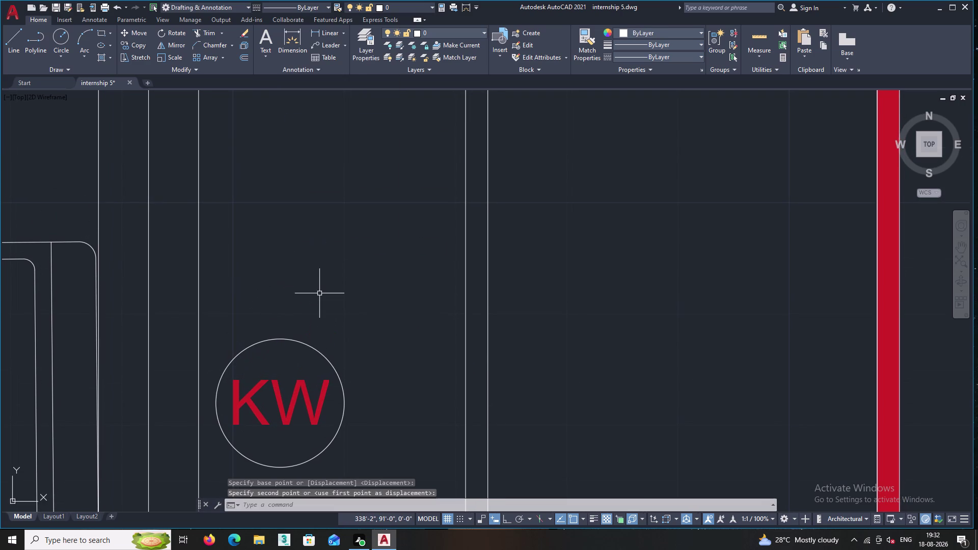
Locate and select the next copied D3 tag beside the wall.
middle_drag(319, 293, 304, 411)
middle_drag(269, 339, 326, 379)
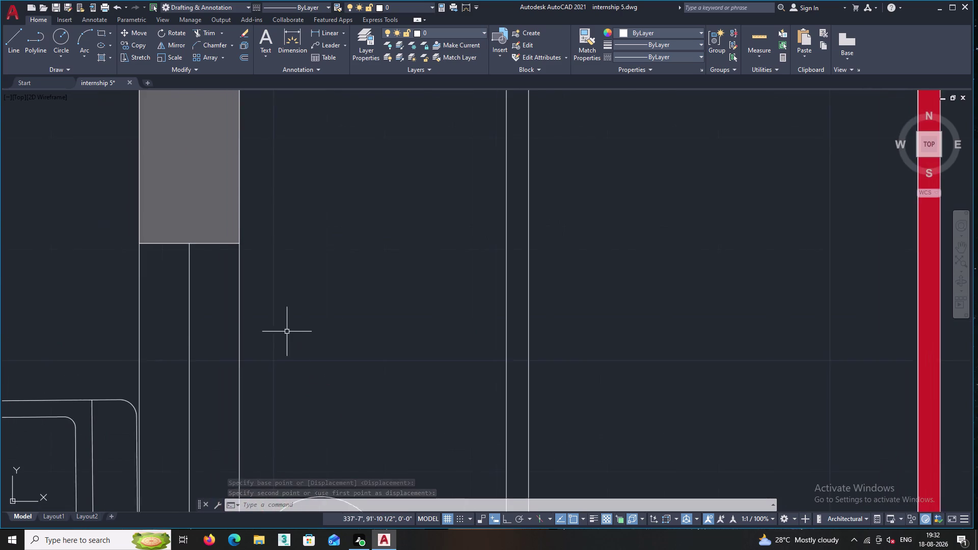
scroll(down, 3)
scroll(down, 3)
scroll(down, 3)
middle_drag(206, 395, 298, 230)
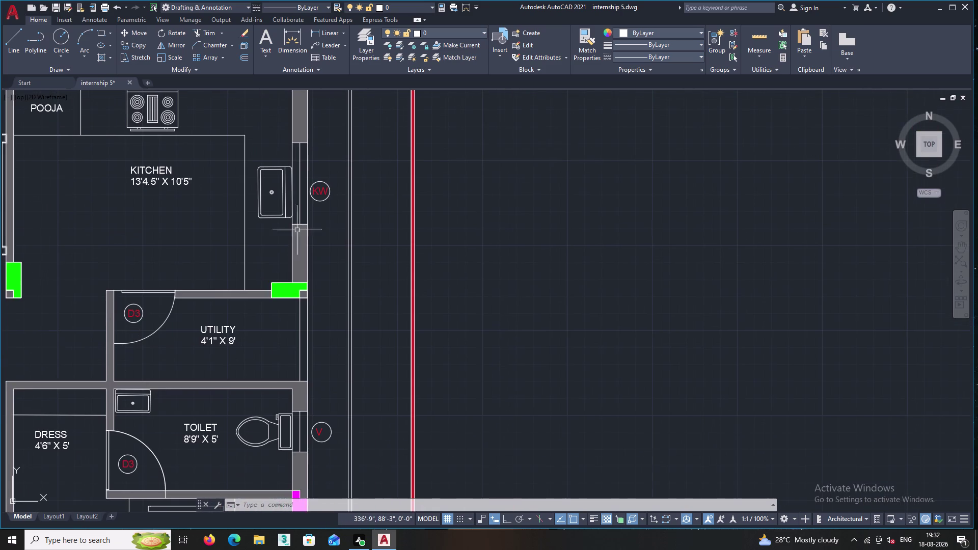
middle_drag(269, 238, 342, 443)
middle_drag(327, 225, 340, 354)
scroll(up, 3)
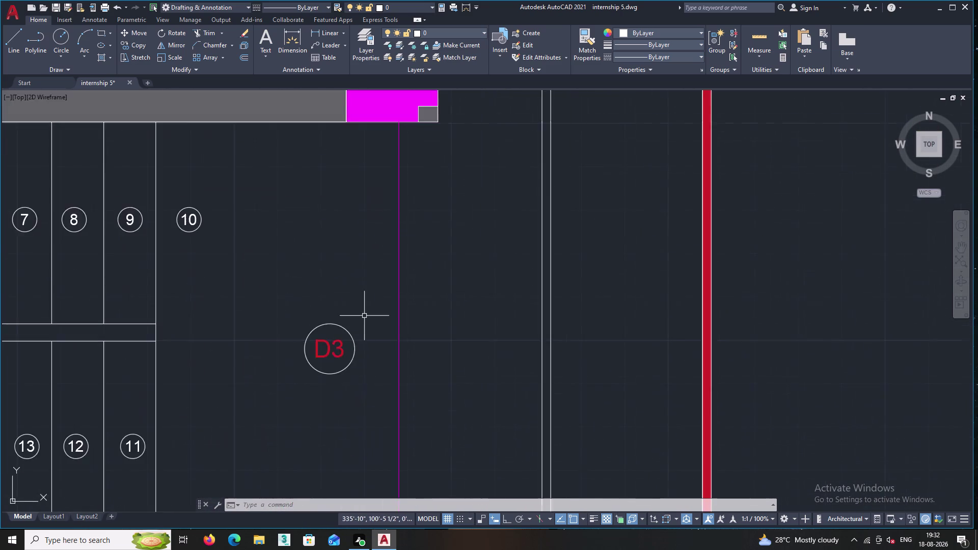
scroll(up, 3)
click(305, 364)
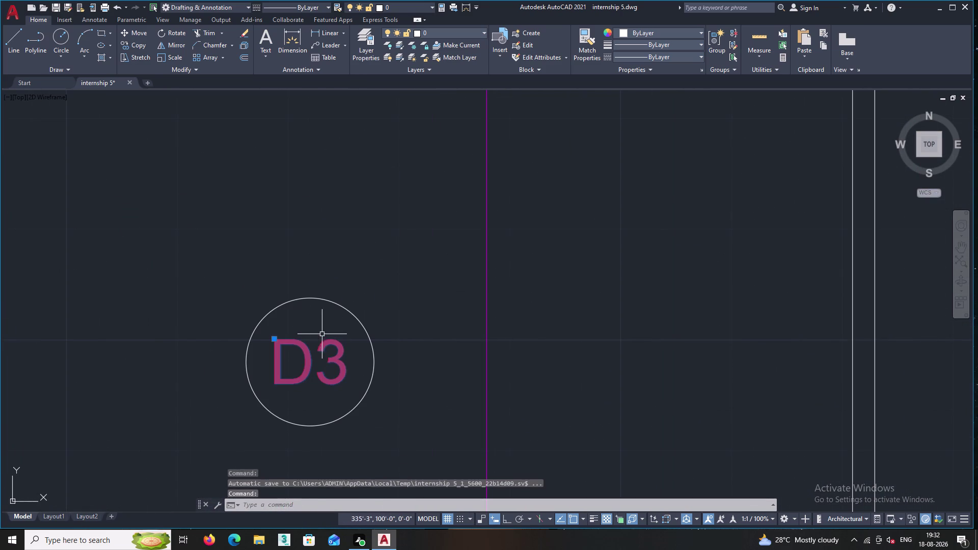
click(348, 353)
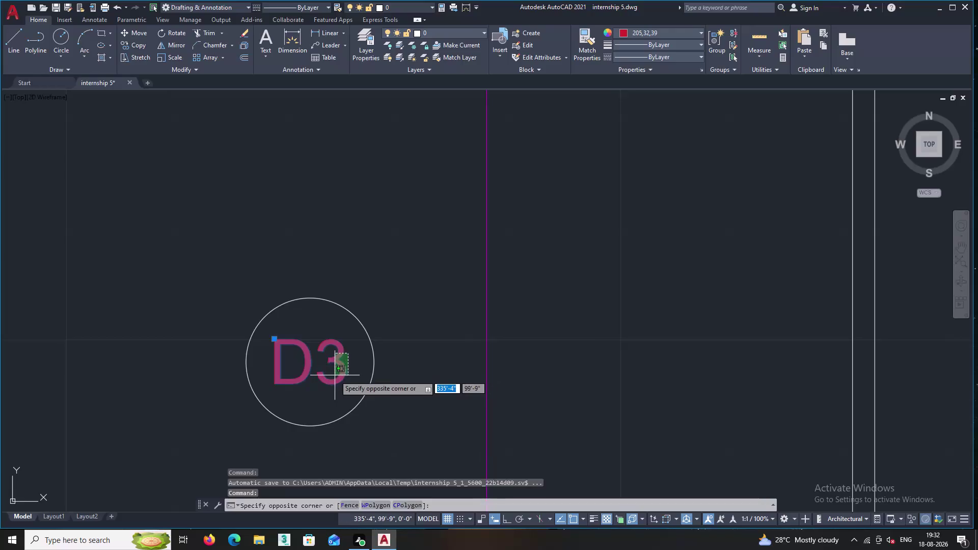
click(336, 374)
right_click(346, 356)
double_click(382, 115)
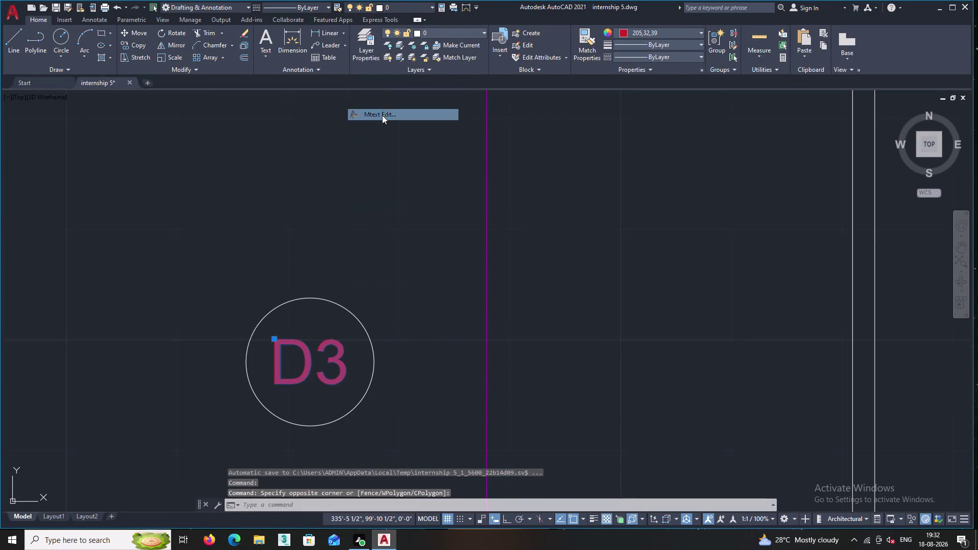
click(346, 367)
Change that tag's text from D3 to ST.
right_click(333, 351)
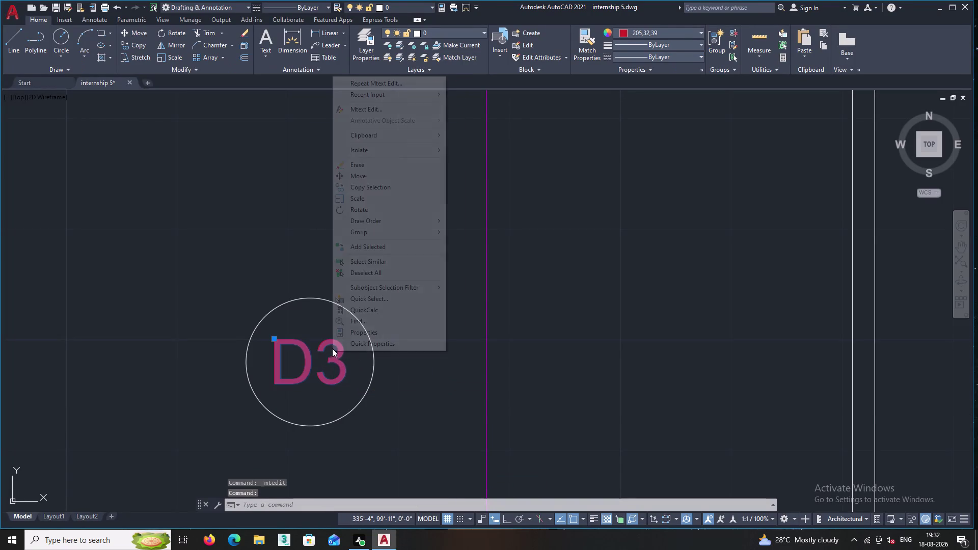
click(352, 113)
click(348, 359)
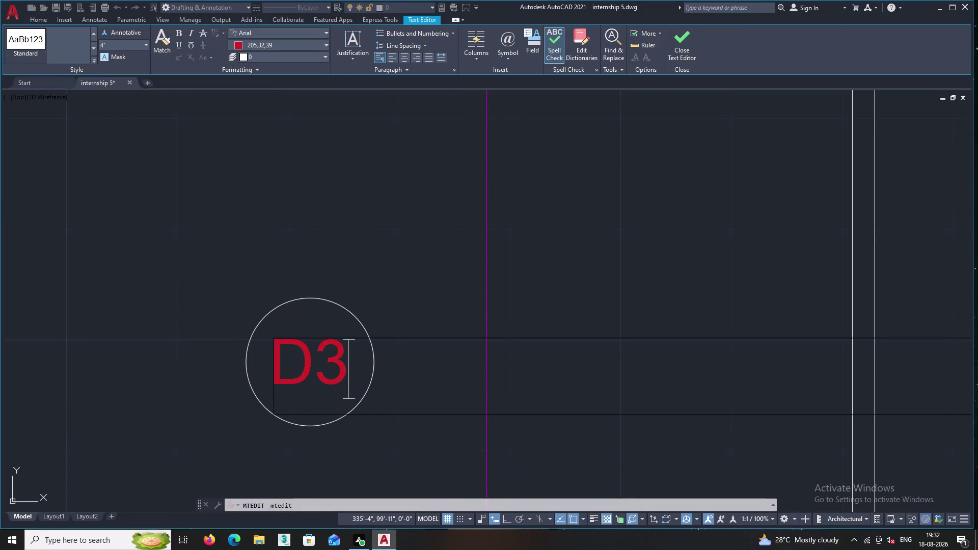
key(BackSpace)
key(BackSpace)
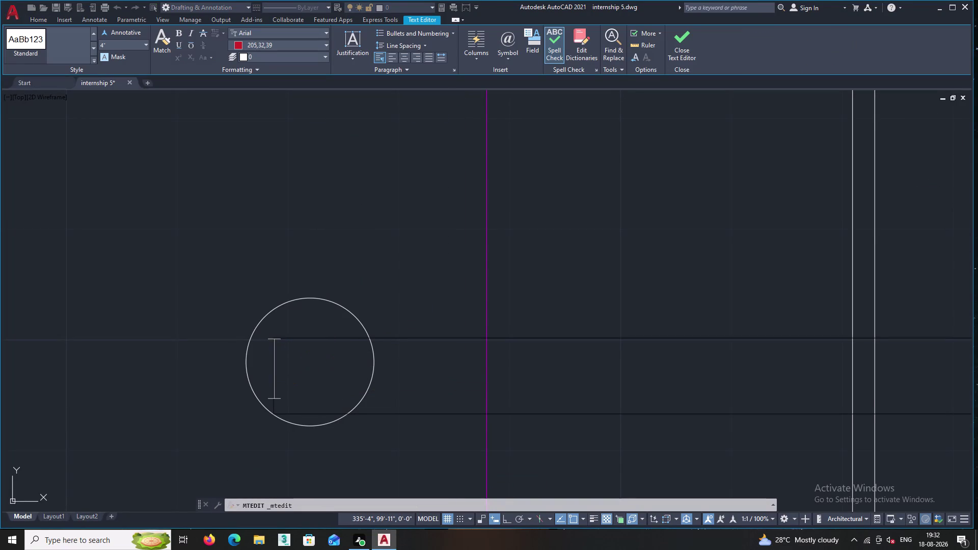
text(ST)
click(324, 272)
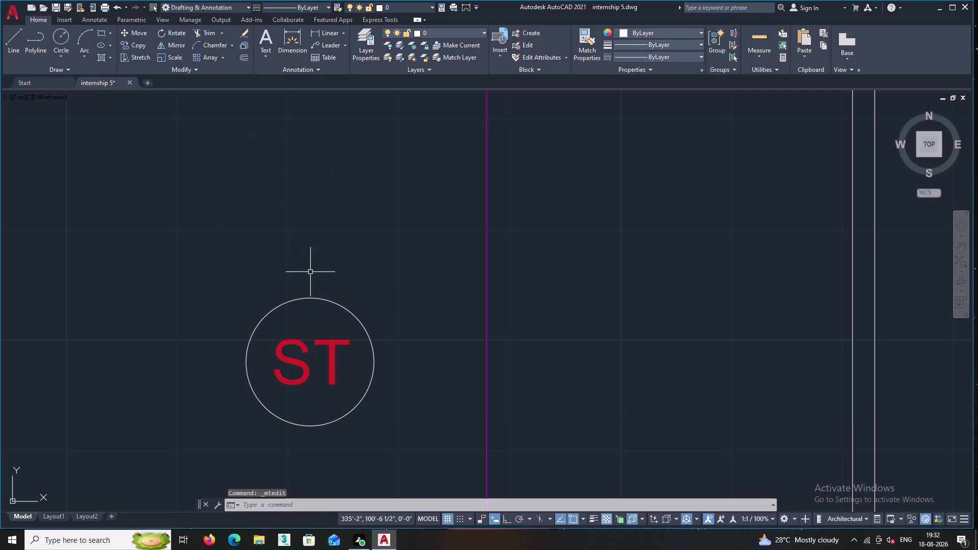
Rotate the ST label and its circle 90 degrees to read vertically.
middle_drag(330, 306, 308, 241)
click(378, 379)
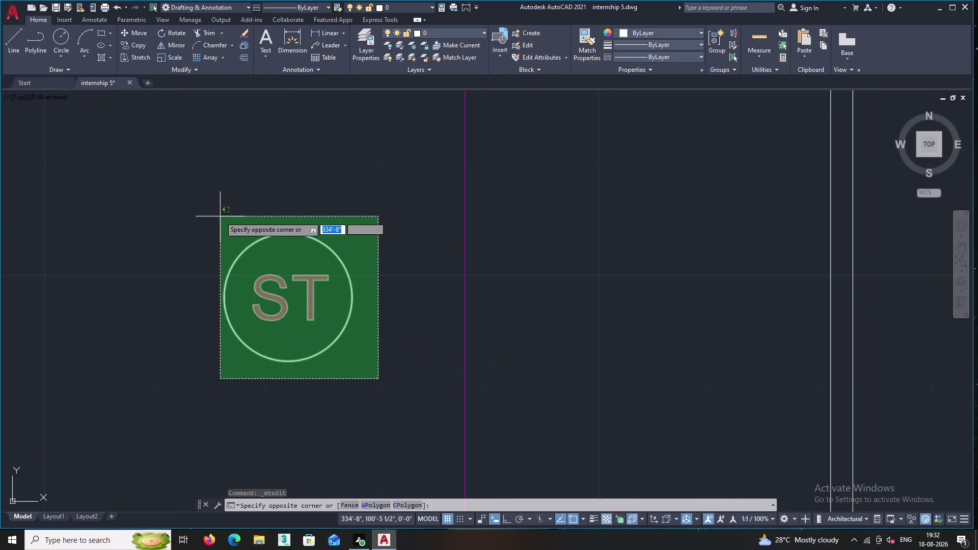
click(220, 216)
right_click(236, 184)
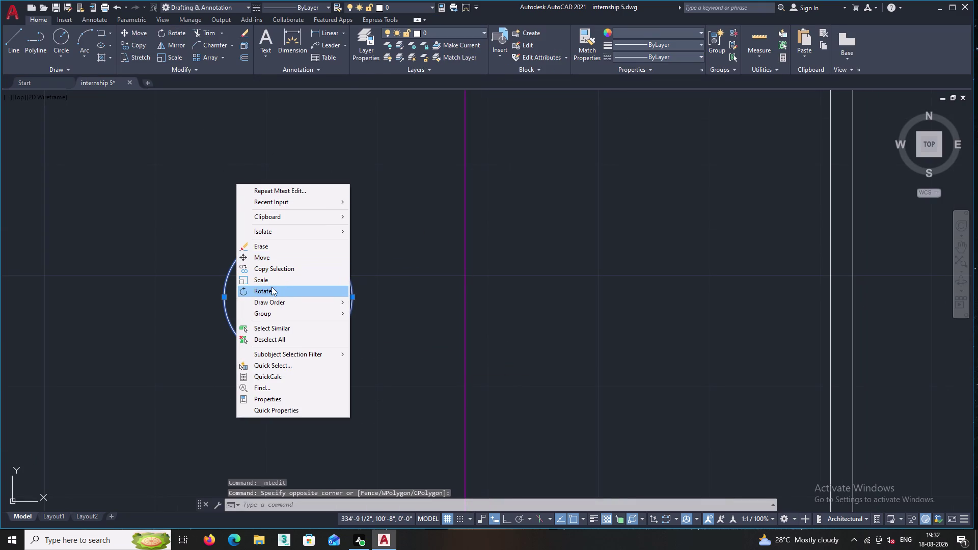
click(270, 290)
double_click(283, 285)
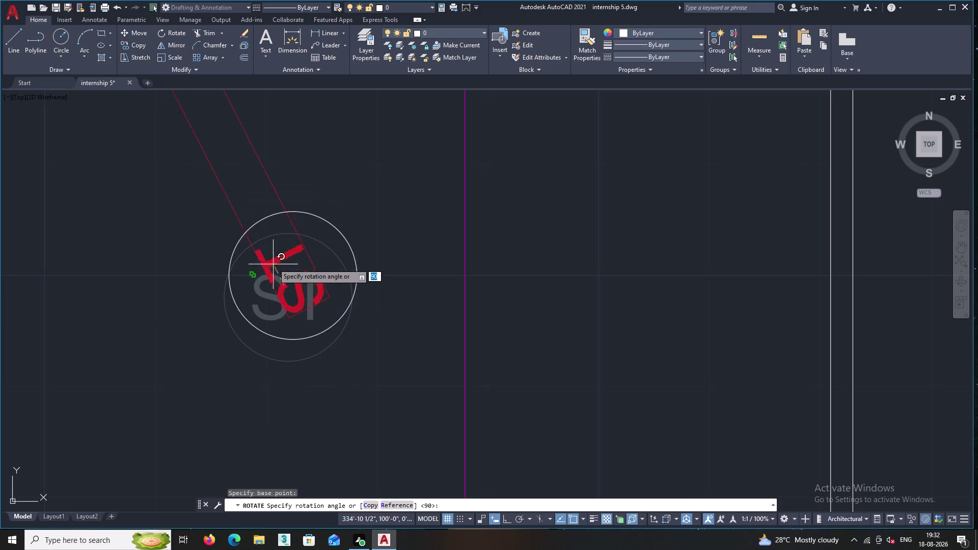
click(283, 368)
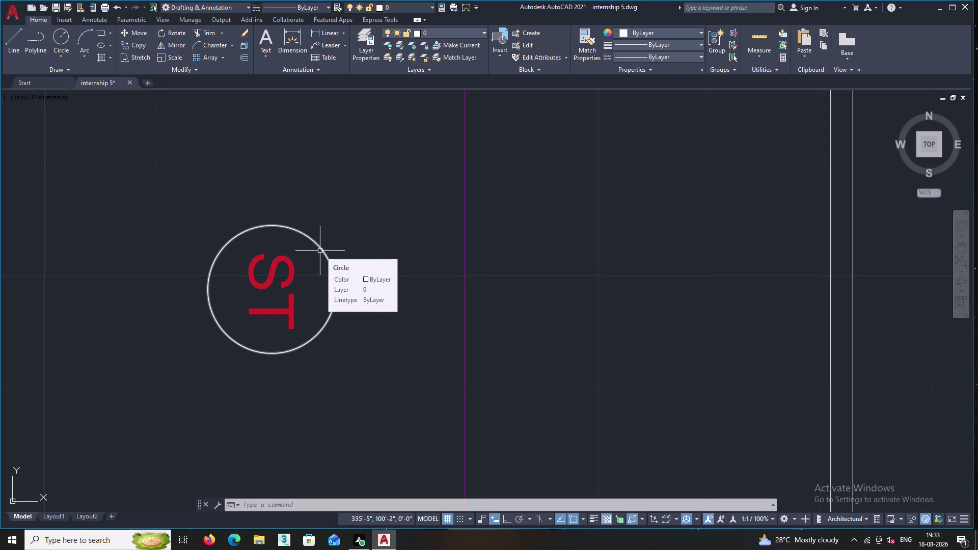
Zoom in on the first D3 tag by the master bedroom wall and select it for editing.
scroll(down, 3)
middle_drag(342, 234, 341, 262)
scroll(down, 3)
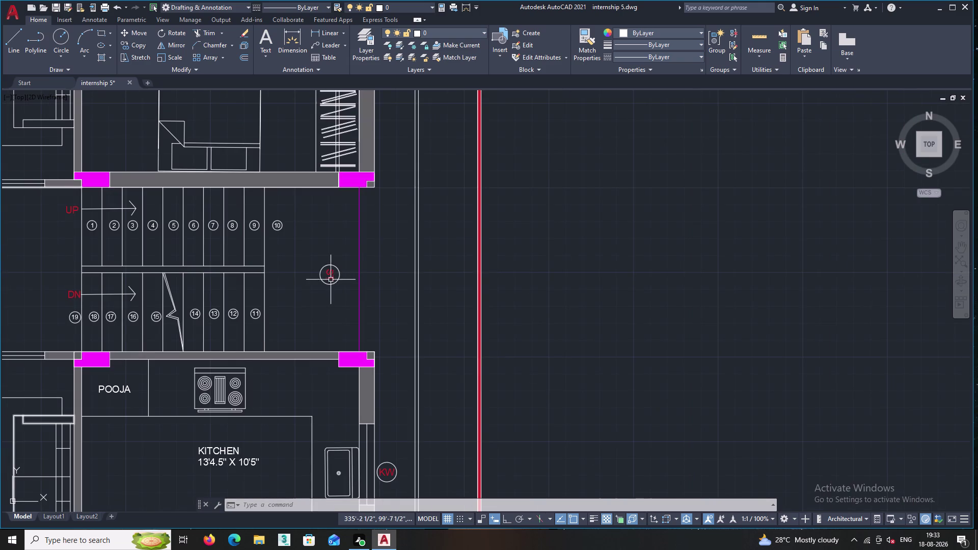
middle_drag(327, 275, 313, 436)
middle_drag(401, 202, 372, 400)
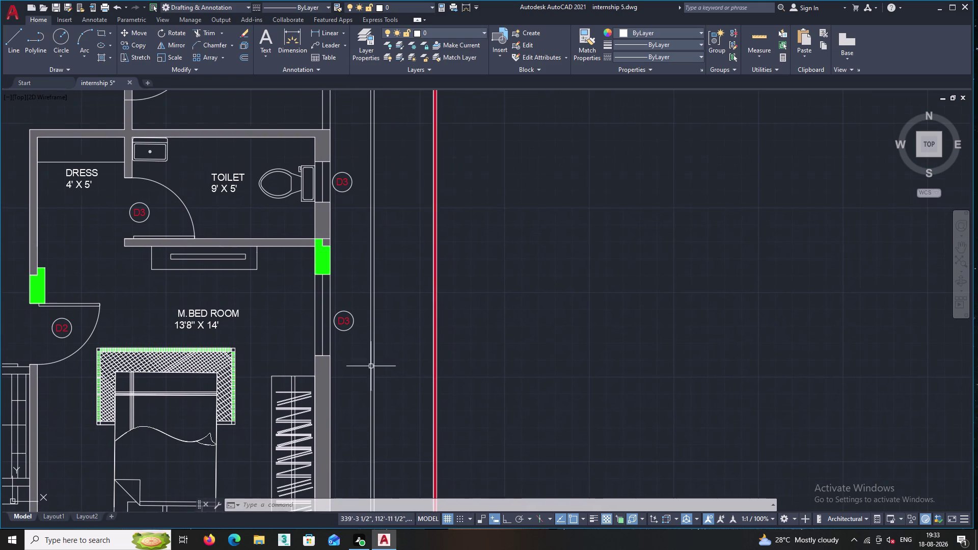
scroll(up, 3)
scroll(up, 3)
middle_drag(340, 339, 328, 304)
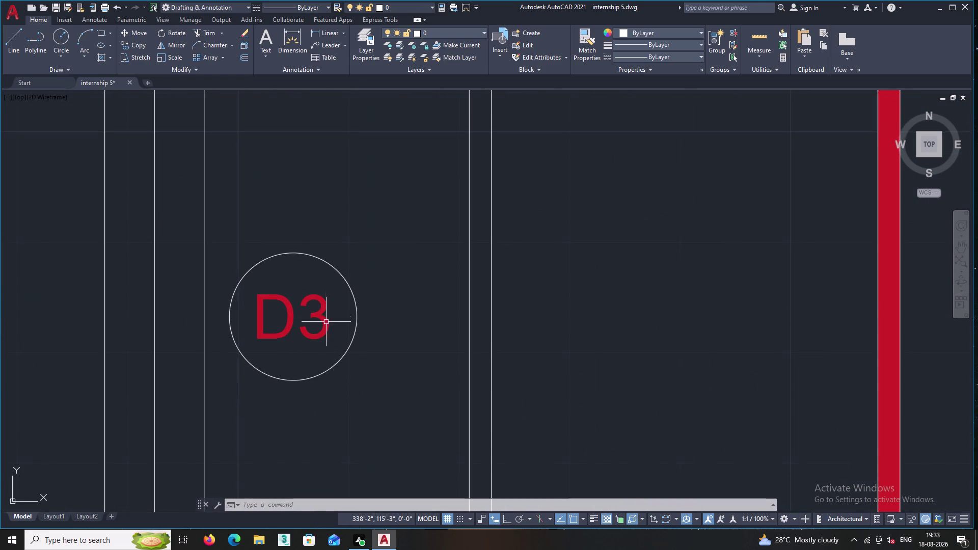
scroll(up, 3)
click(335, 356)
double_click(257, 287)
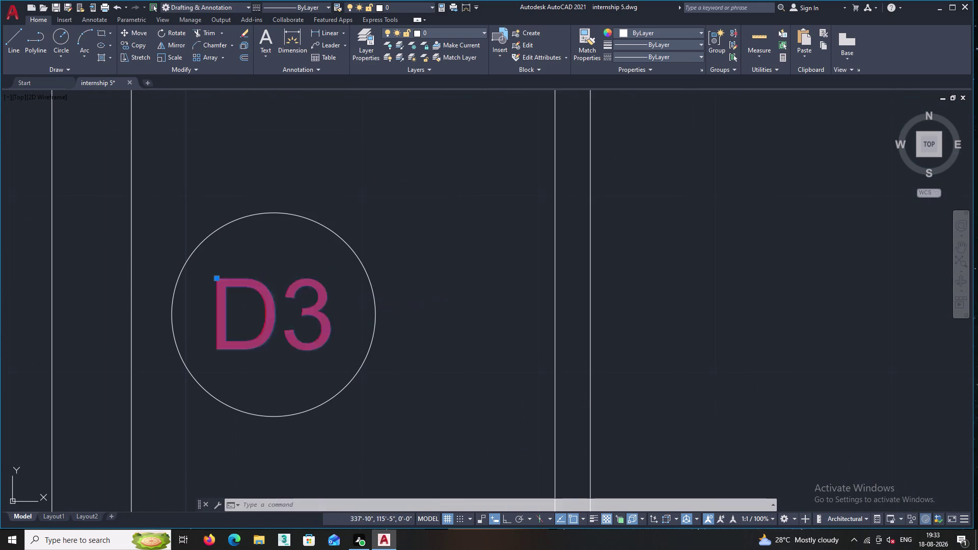
right_click(262, 268)
click(251, 265)
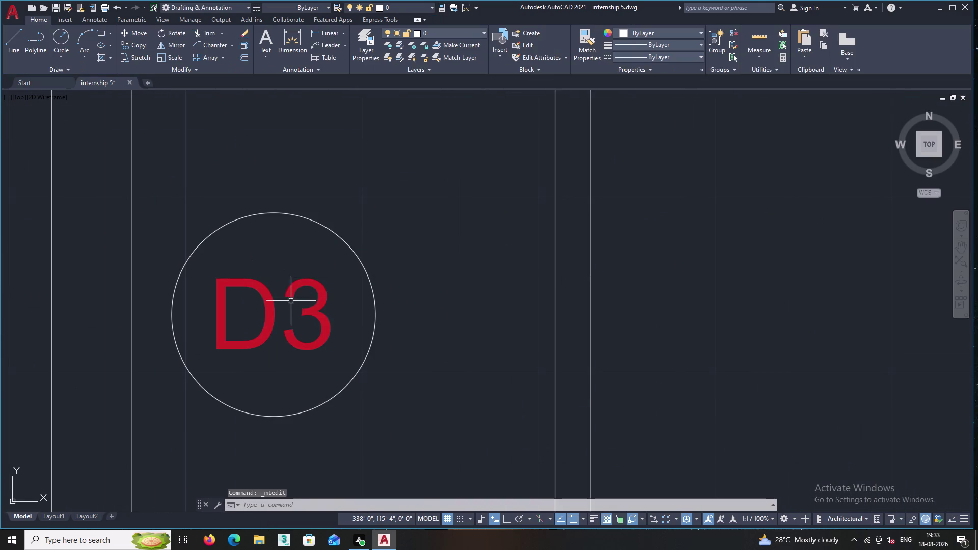
click(327, 308)
right_click(327, 308)
click(358, 314)
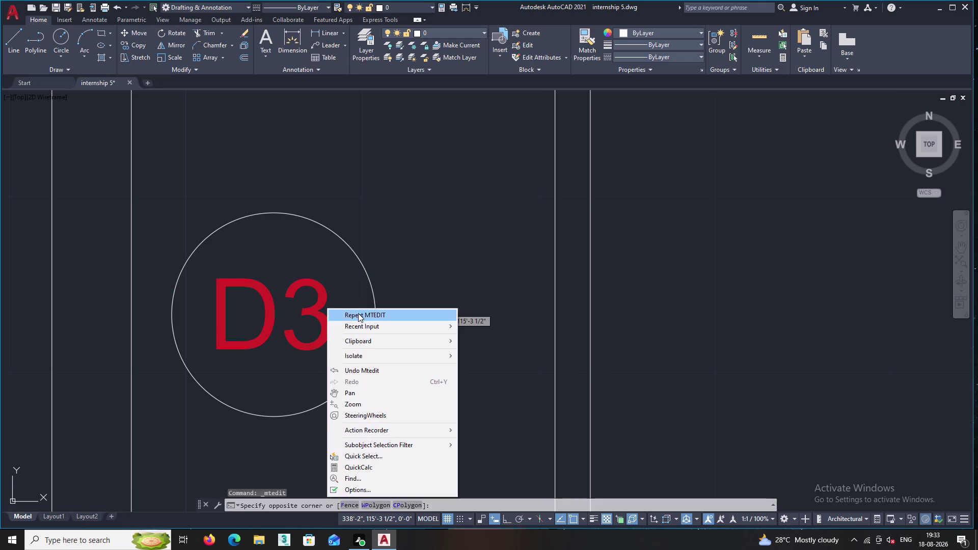
click(336, 304)
click(319, 303)
right_click(333, 299)
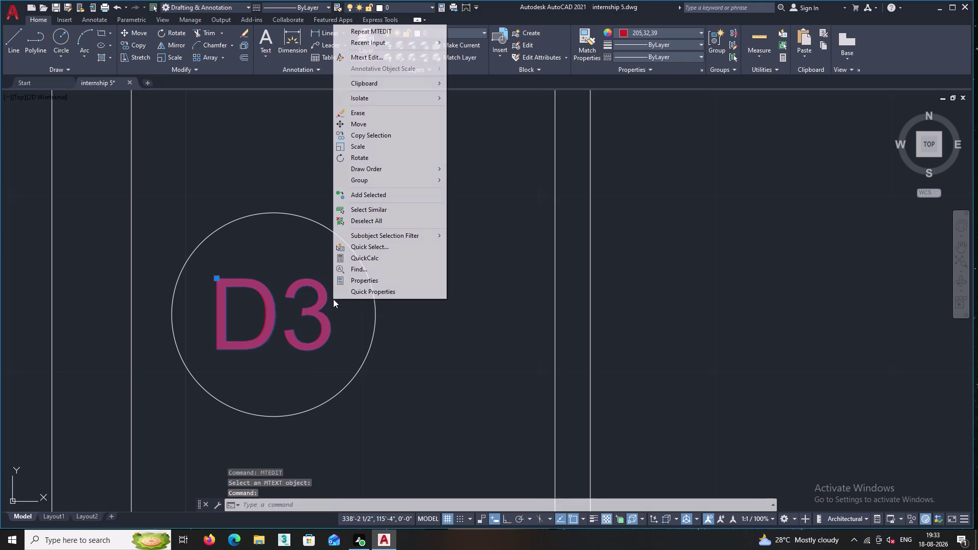
Change the first D3 tag's text to W5.
click(362, 37)
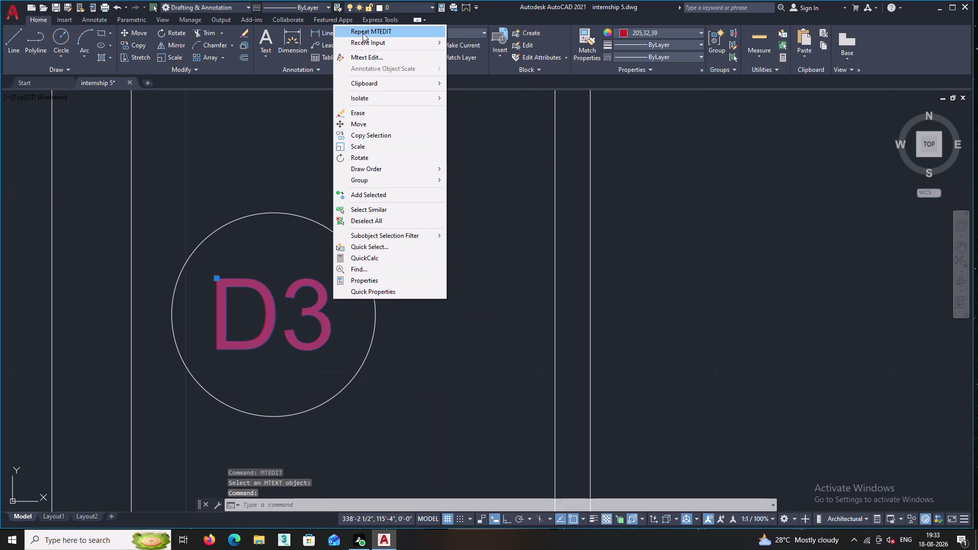
click(362, 34)
click(327, 306)
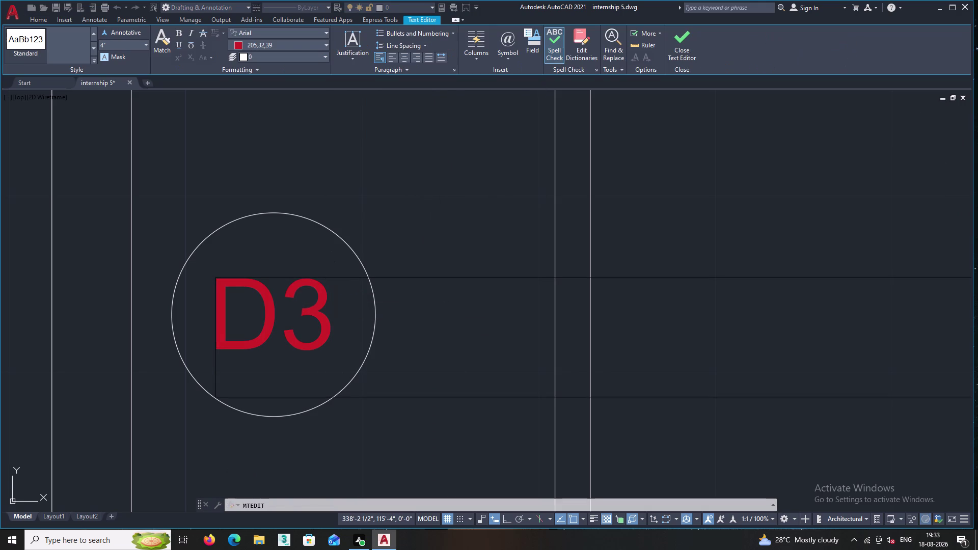
key(BackSpace)
key(BackSpace)
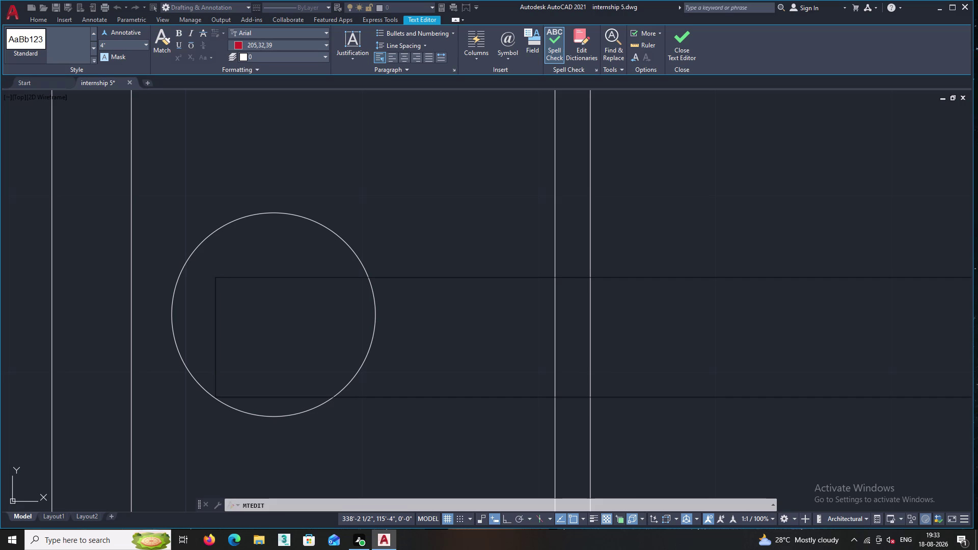
key(w)
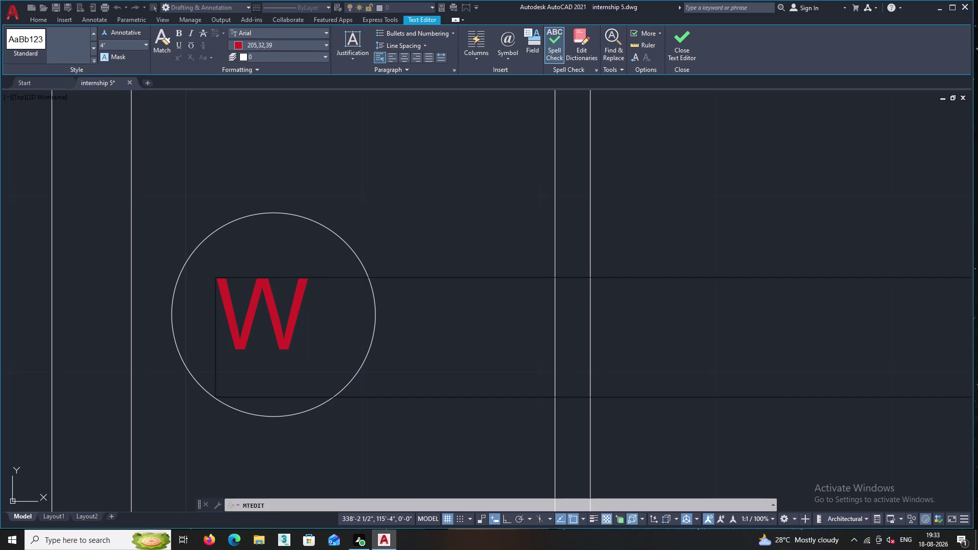
key(5)
scroll(up, 3)
click(326, 176)
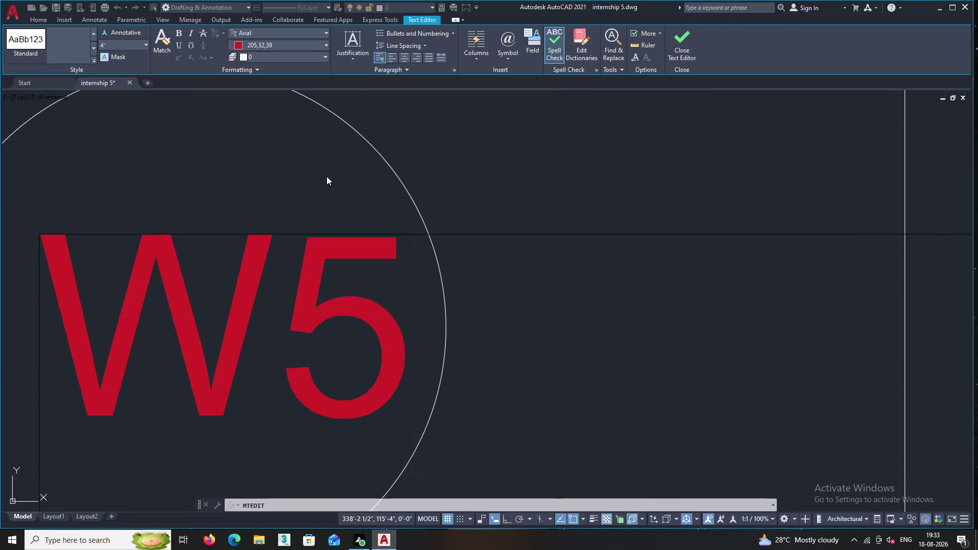
Find the second D3 tag along the wall and change its text to KW.
scroll(down, 3)
middle_drag(324, 194, 334, 388)
middle_drag(338, 283, 333, 386)
scroll(down, 3)
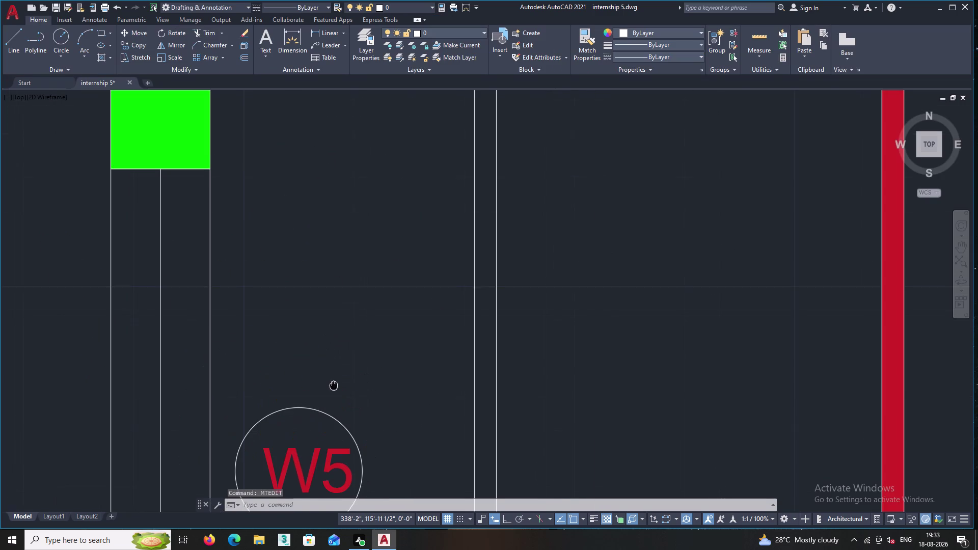
middle_drag(333, 385, 336, 448)
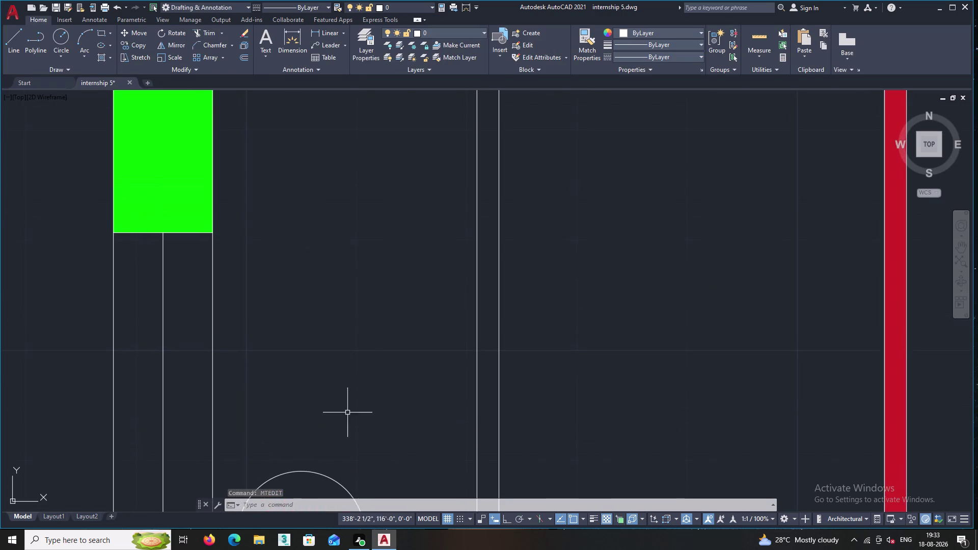
scroll(down, 3)
middle_drag(340, 290, 334, 420)
scroll(up, 3)
scroll(up, 3)
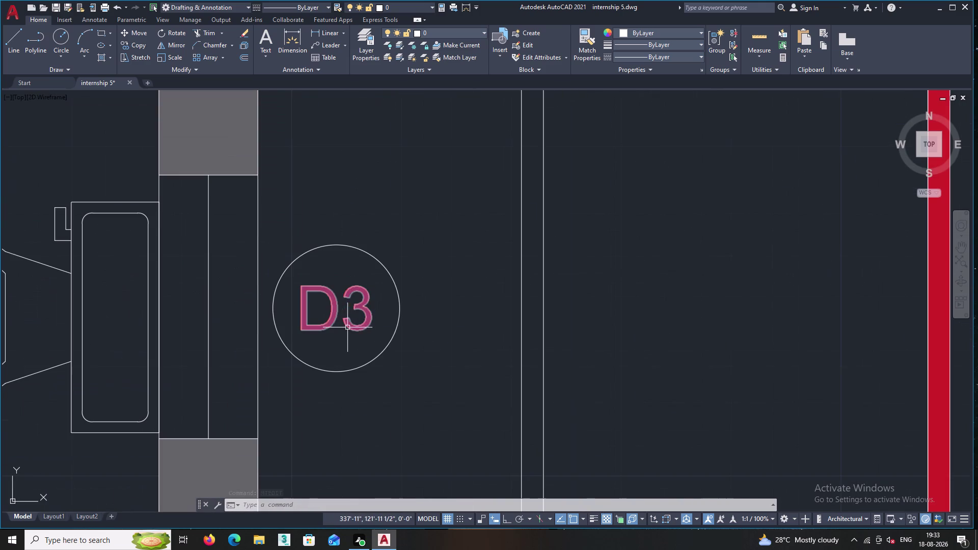
double_click(358, 322)
double_click(314, 295)
right_click(320, 285)
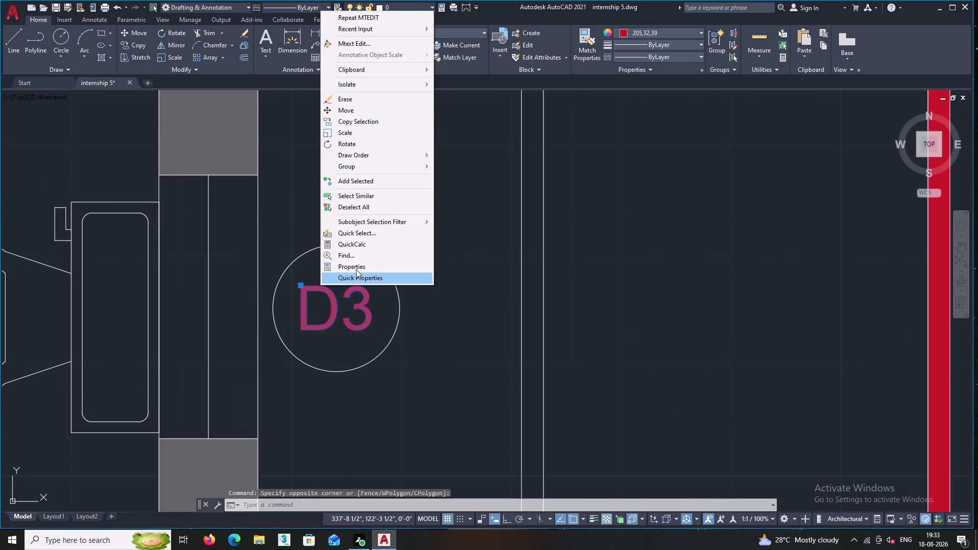
click(353, 46)
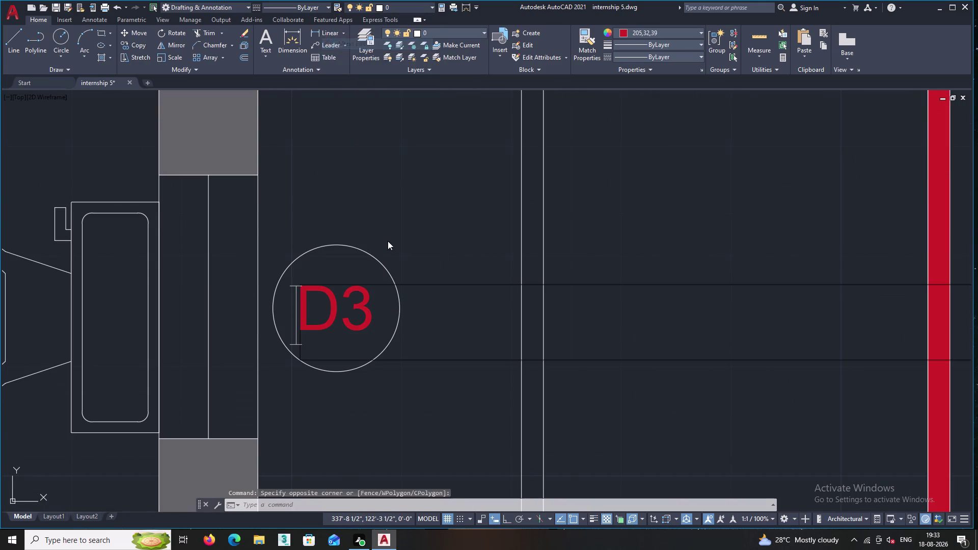
click(384, 315)
key(BackSpace)
key(BackSpace)
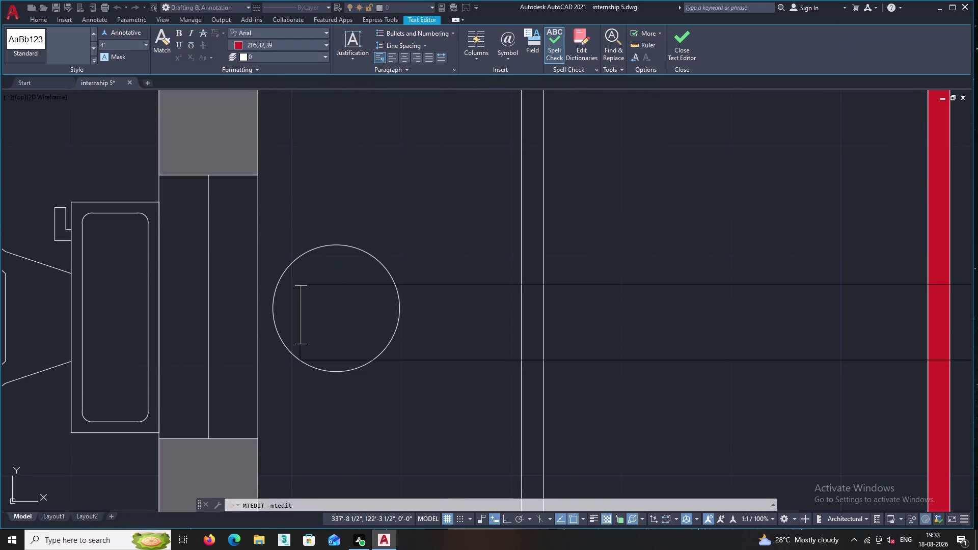
text(KW)
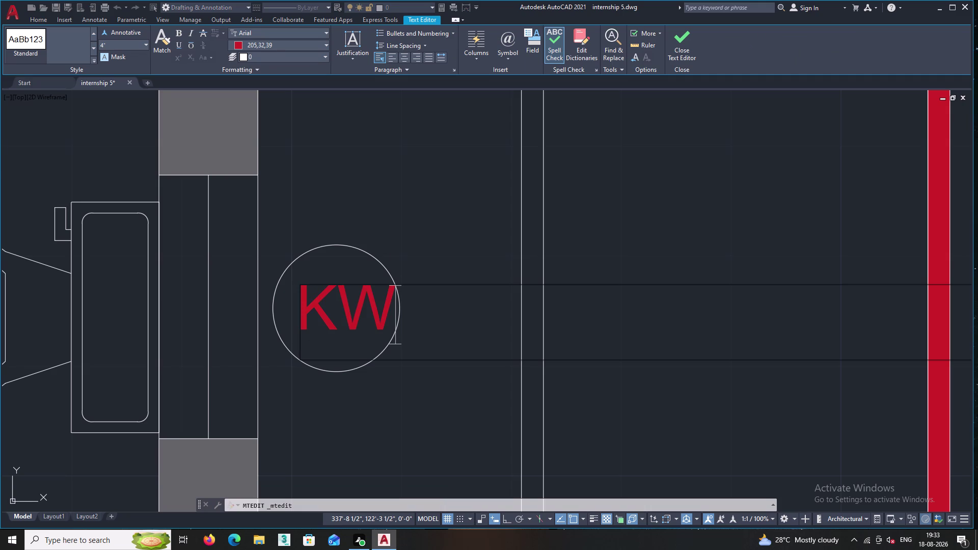
click(389, 199)
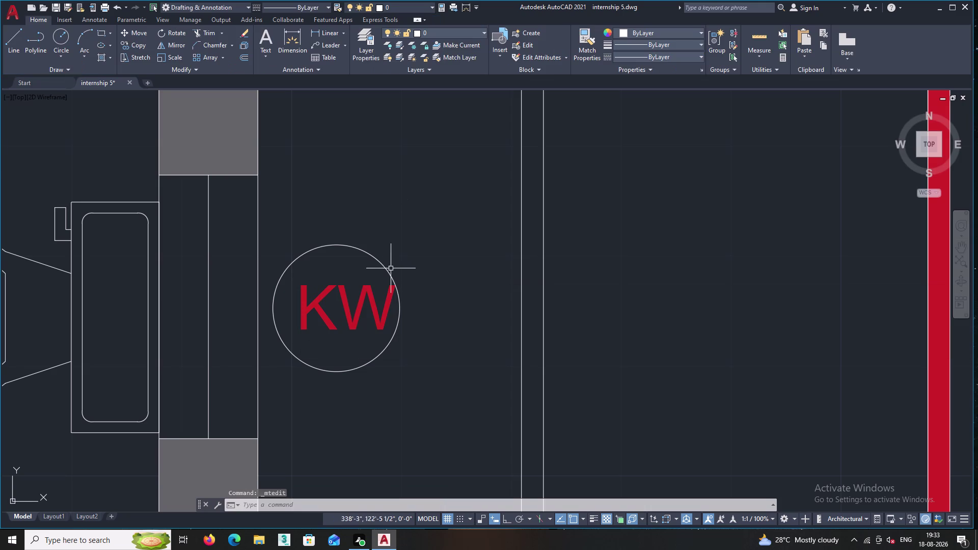
Pan around to confirm the KW tag sits beside the toilet's outer wall.
middle_drag(400, 314, 354, 281)
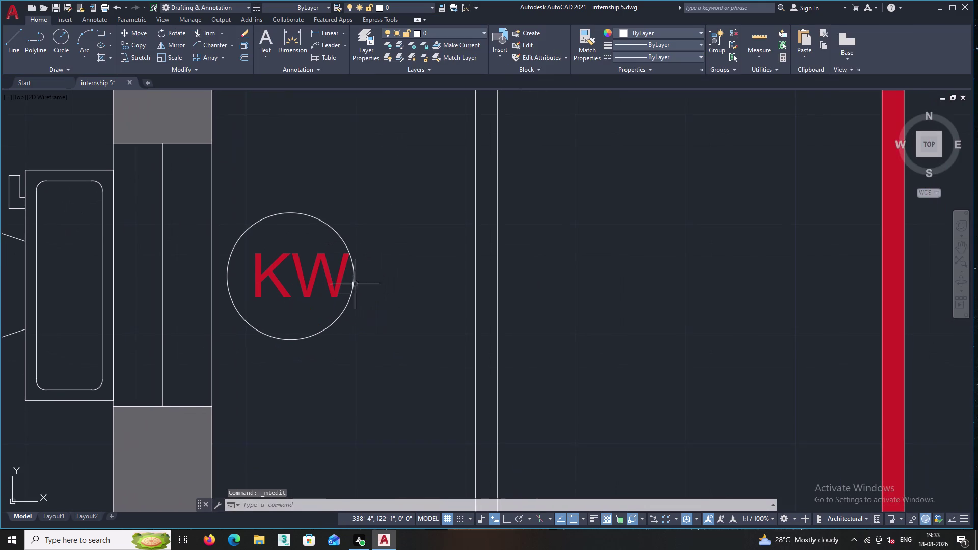
middle_drag(344, 362, 374, 336)
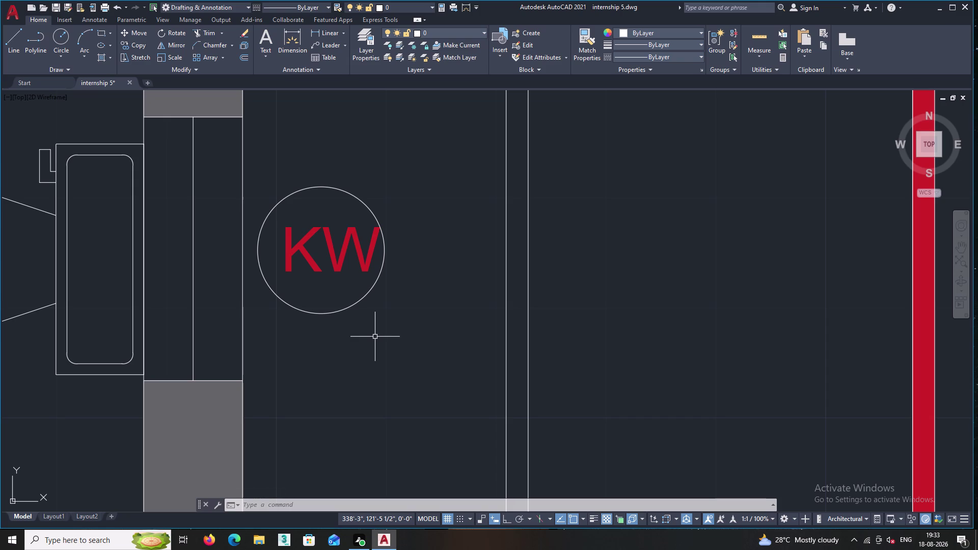
scroll(down, 3)
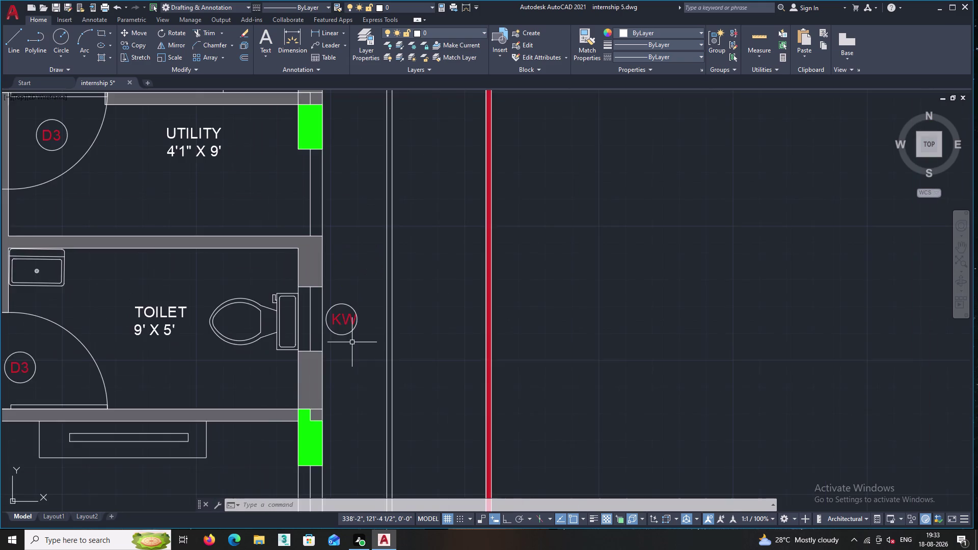
middle_drag(352, 342, 351, 173)
scroll(up, 3)
Select the W5 tag and start copying it from a base point on the tag.
scroll(up, 3)
click(369, 408)
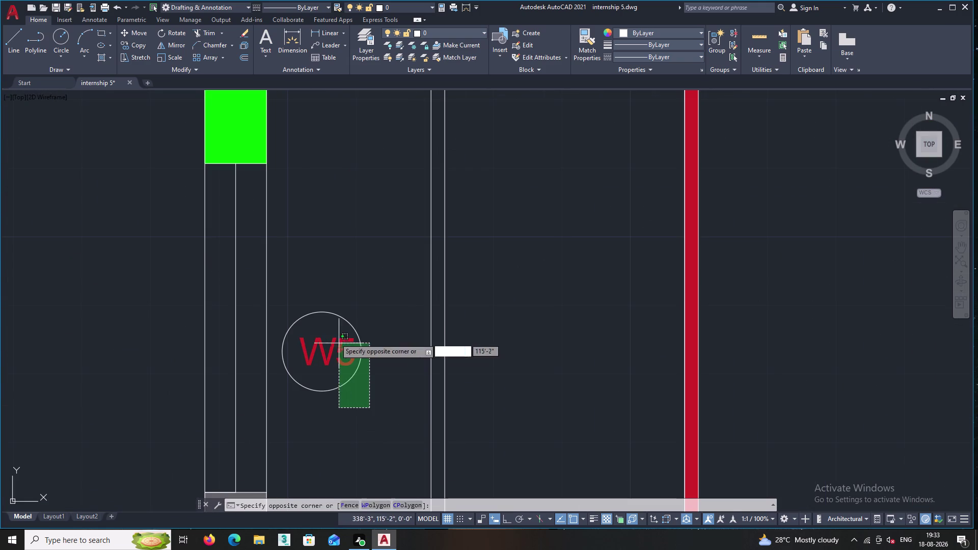
click(300, 245)
right_click(303, 226)
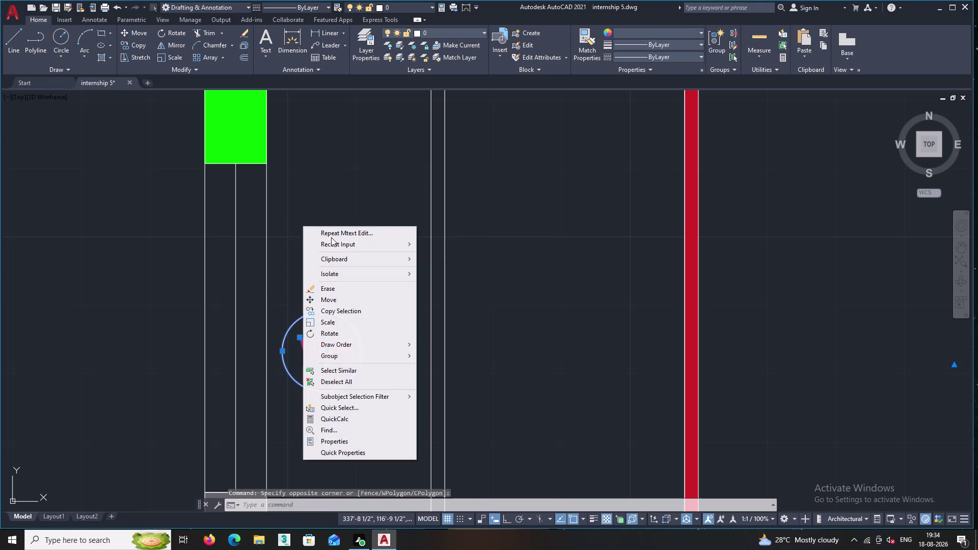
click(347, 308)
click(337, 364)
Place a W5 tag copy above the kitchen wall.
scroll(up, 3)
middle_drag(278, 232, 389, 478)
scroll(down, 3)
middle_drag(262, 235, 386, 535)
middle_drag(343, 307, 343, 313)
scroll(down, 3)
middle_drag(312, 266, 395, 493)
scroll(down, 3)
scroll(up, 3)
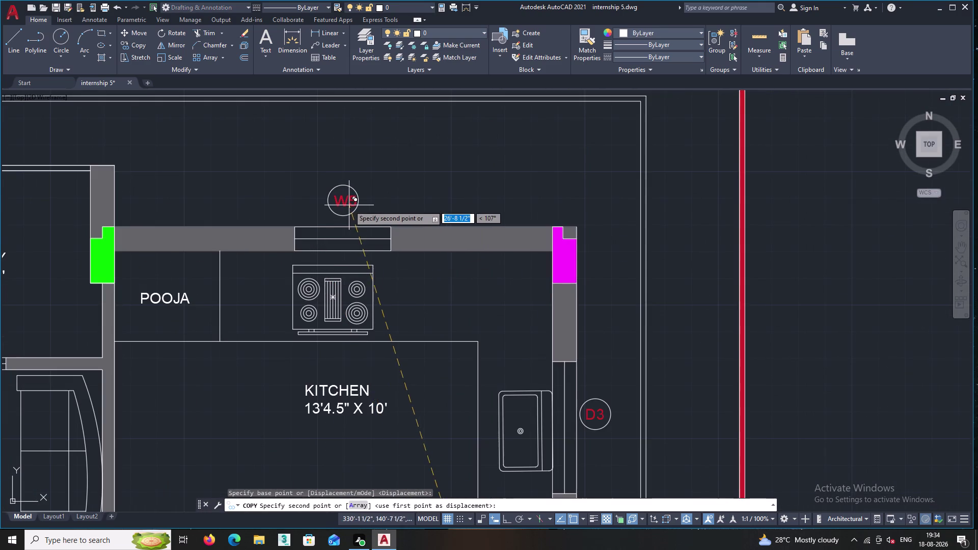
click(349, 209)
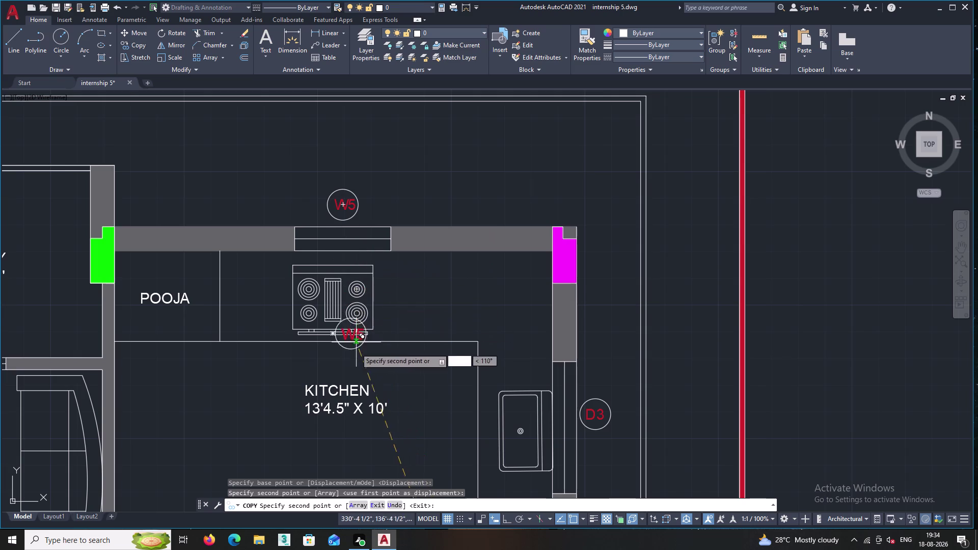
Place a W5 tag copy above the BED ROOM -02 window in the top wall.
middle_drag(349, 403, 366, 291)
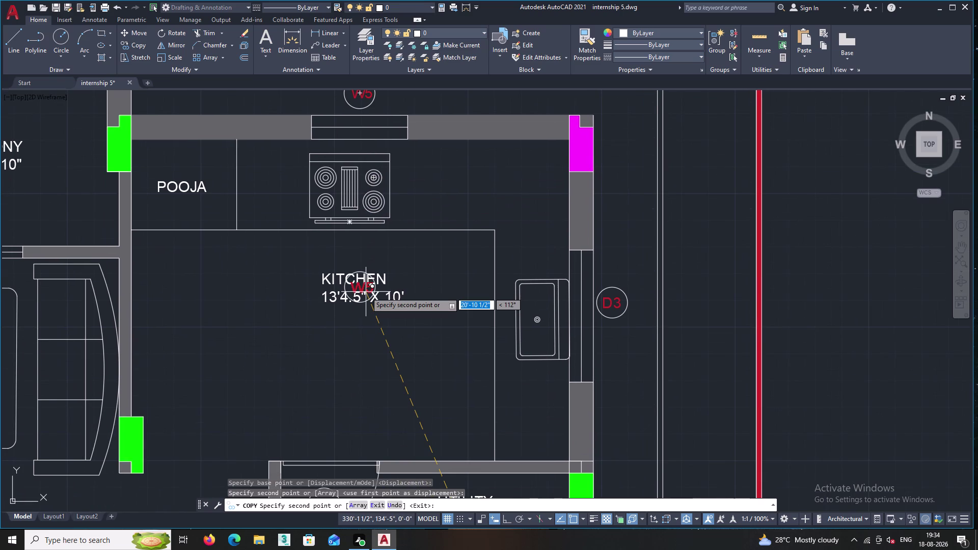
middle_drag(151, 245, 281, 401)
scroll(down, 3)
scroll(down, 3)
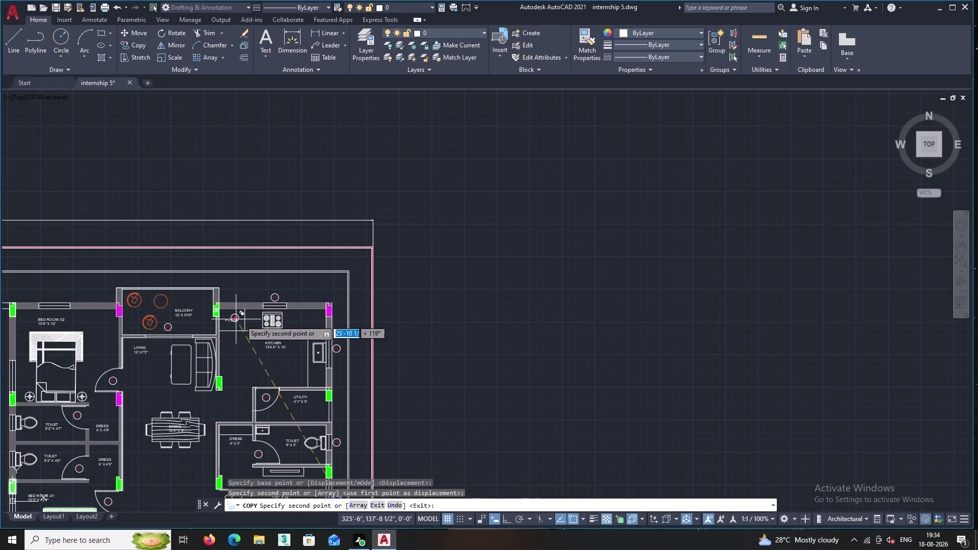
middle_drag(236, 321, 286, 296)
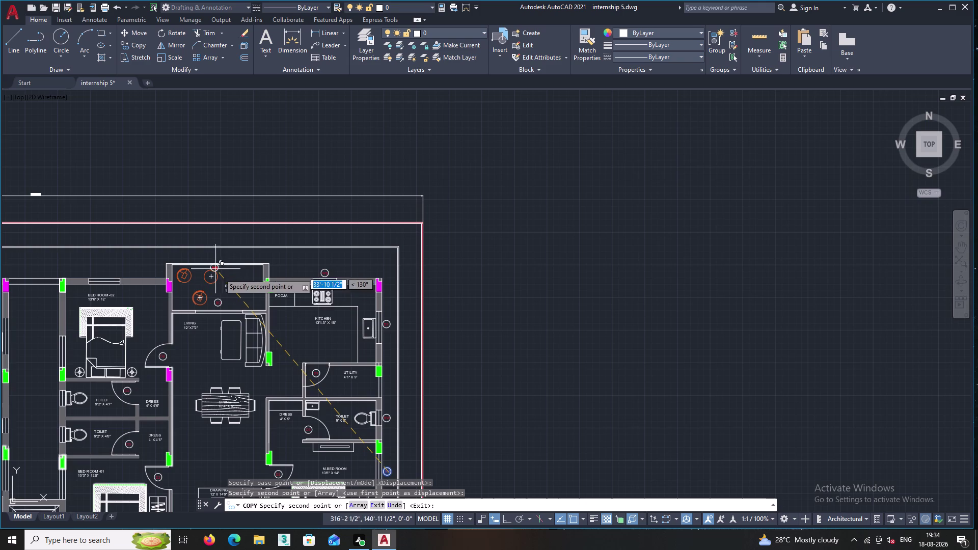
scroll(up, 3)
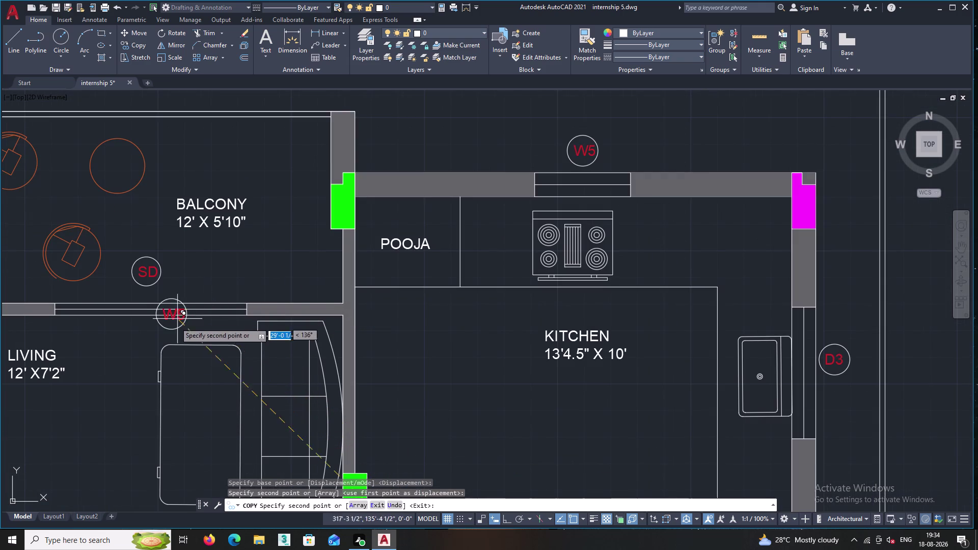
middle_drag(184, 285, 361, 274)
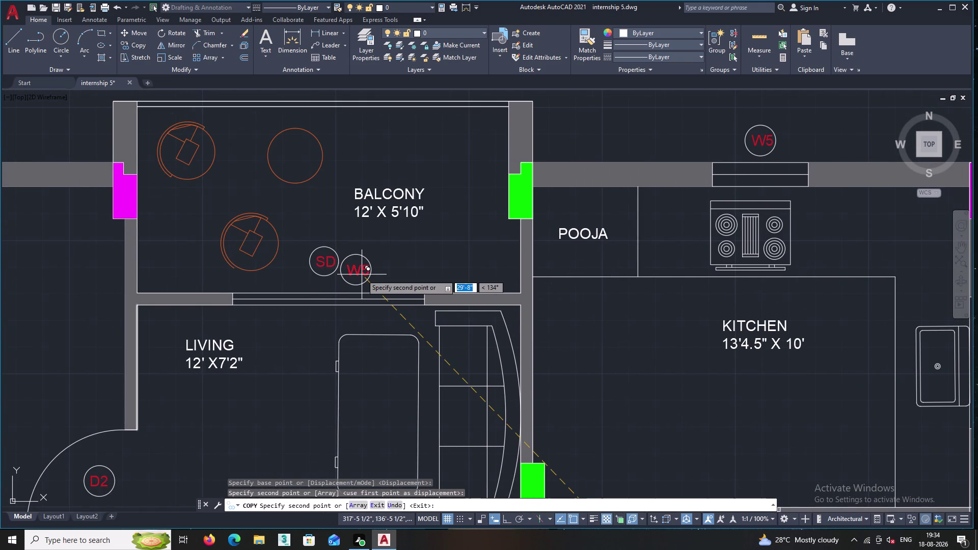
scroll(down, 3)
middle_drag(341, 273, 346, 274)
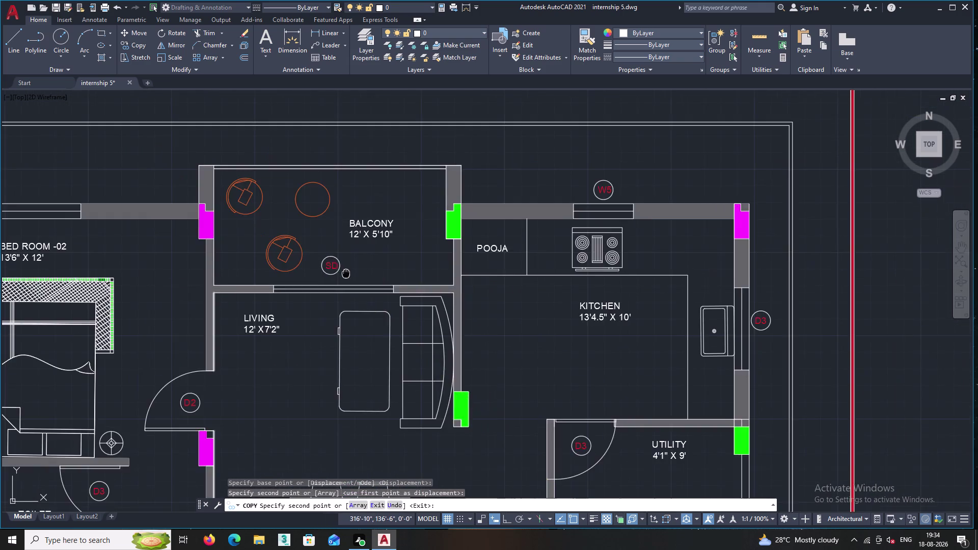
middle_drag(346, 274, 578, 269)
triple_click(281, 190)
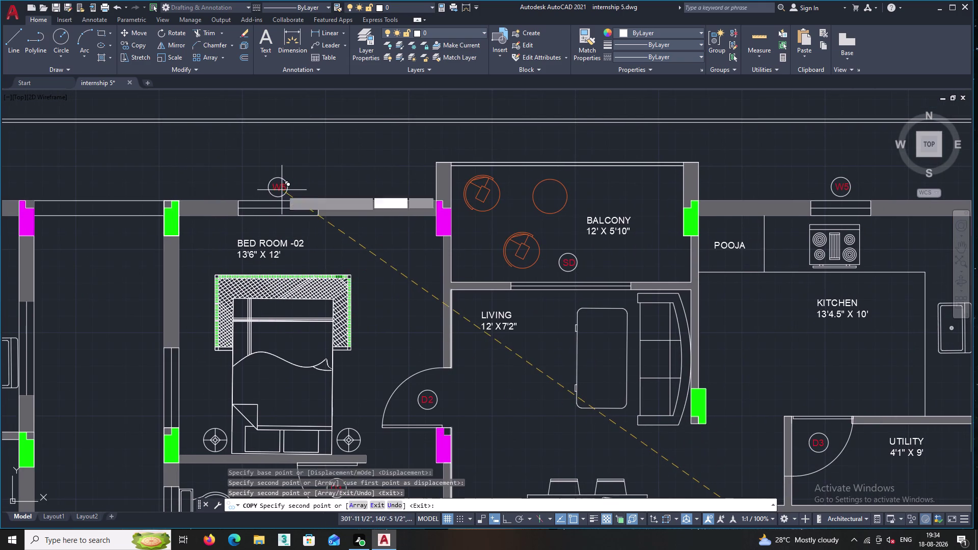
middle_drag(221, 234, 442, 251)
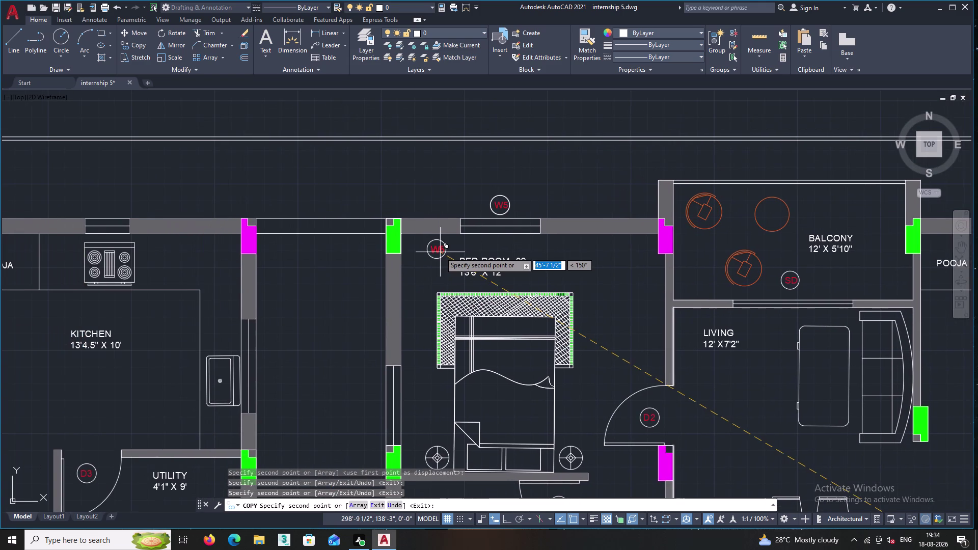
middle_drag(237, 226, 298, 246)
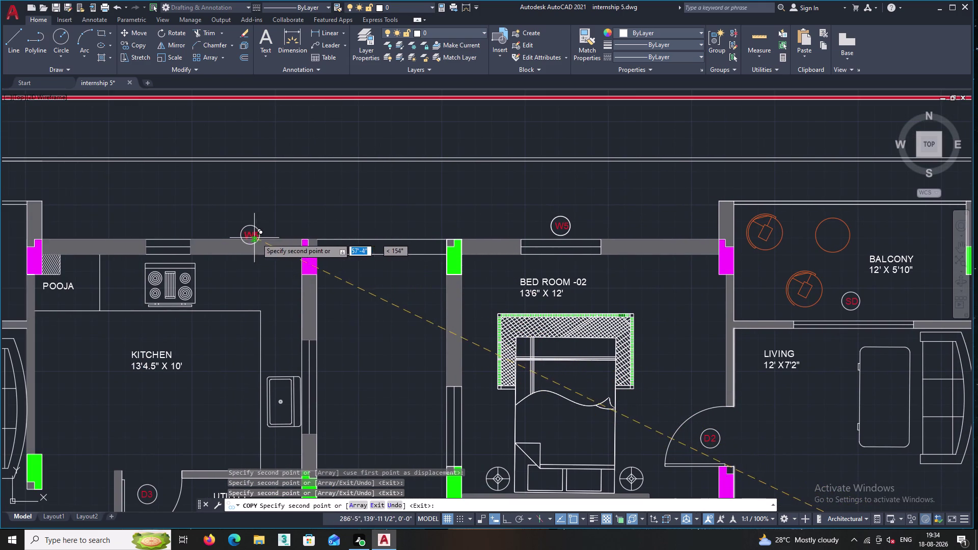
Drop W5 copies at the kitchen window, the balcony's lower window and the bedroom's top window.
click(170, 226)
middle_drag(170, 282, 312, 292)
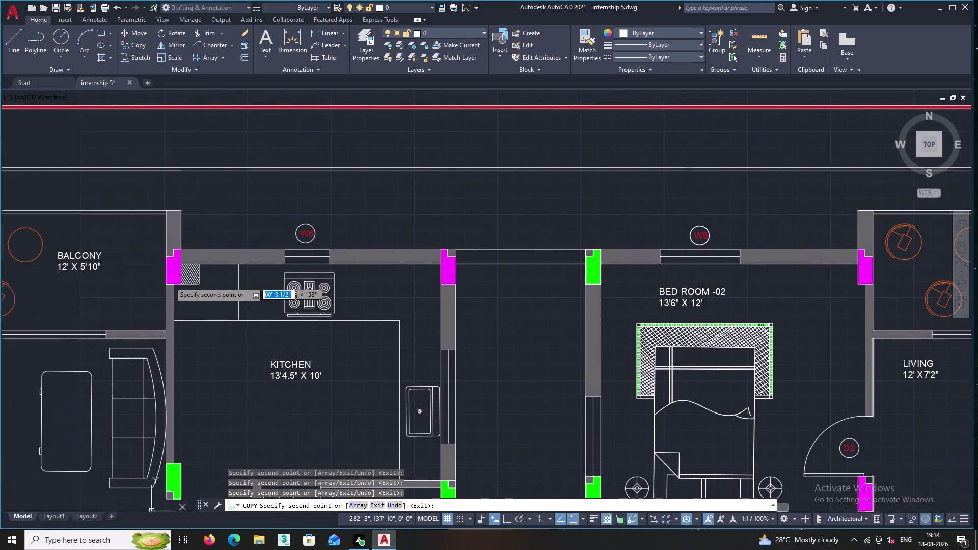
middle_drag(312, 292, 313, 292)
scroll(down, 3)
scroll(up, 3)
scroll(up, 3)
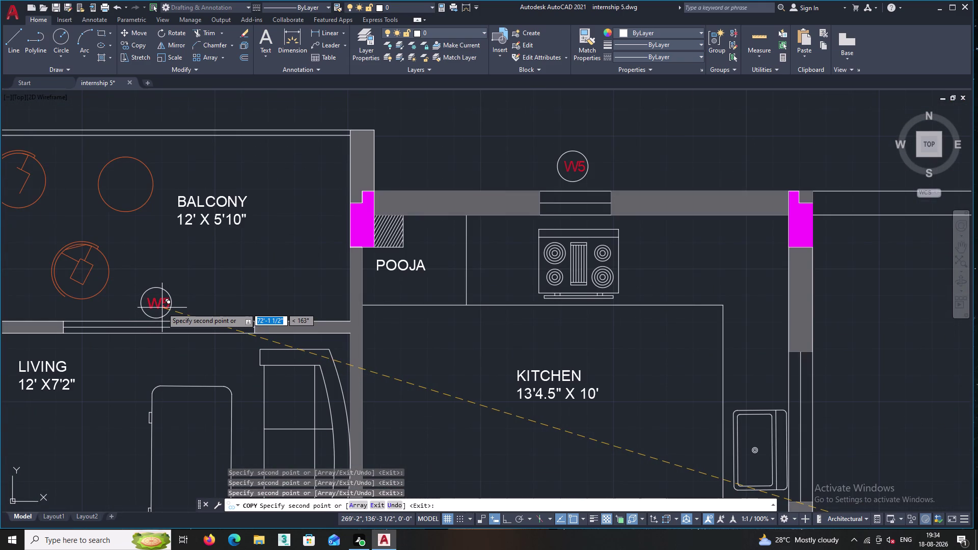
click(162, 308)
middle_drag(105, 302, 275, 368)
middle_drag(182, 269, 388, 349)
middle_drag(162, 333, 355, 295)
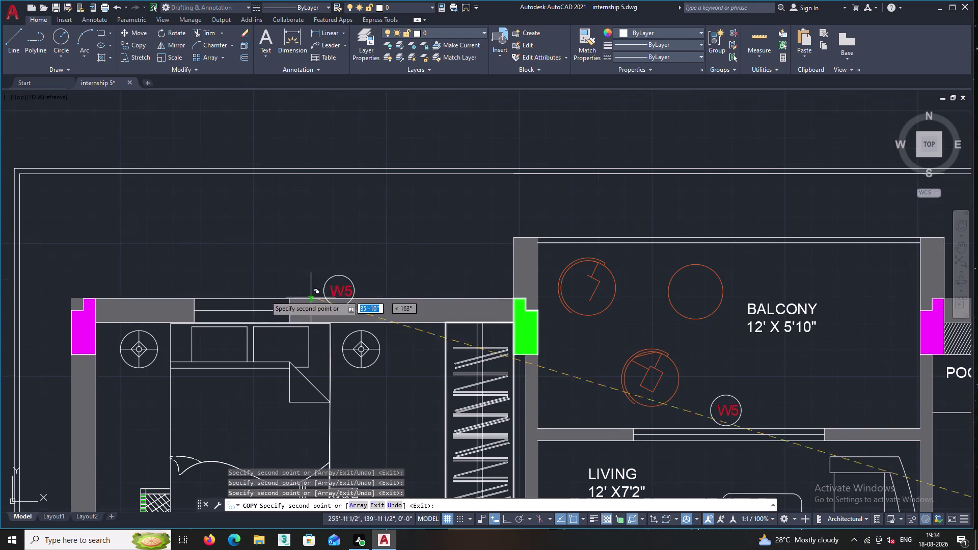
click(243, 285)
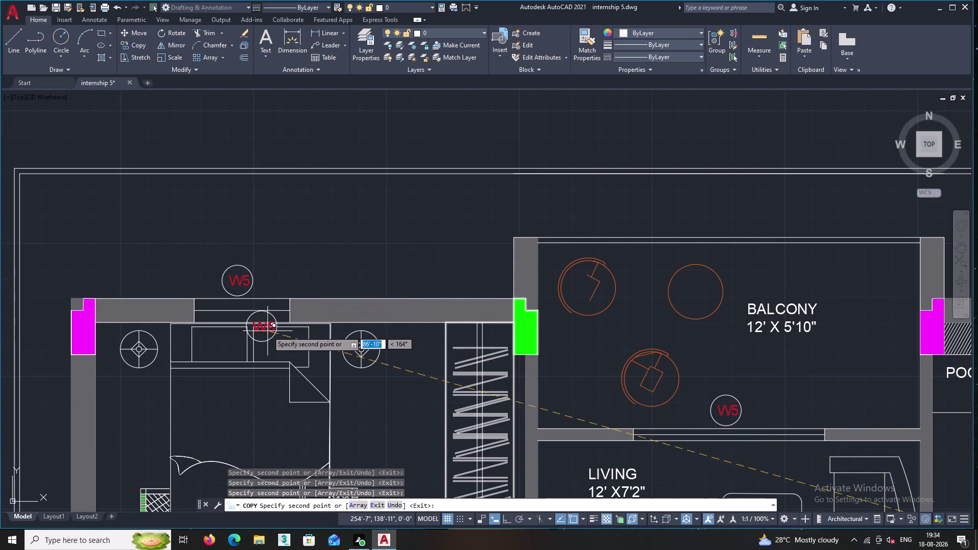
Add W5 tags beside the left exterior wall and both toilet windows.
middle_drag(267, 331, 260, 265)
middle_drag(232, 326, 234, 255)
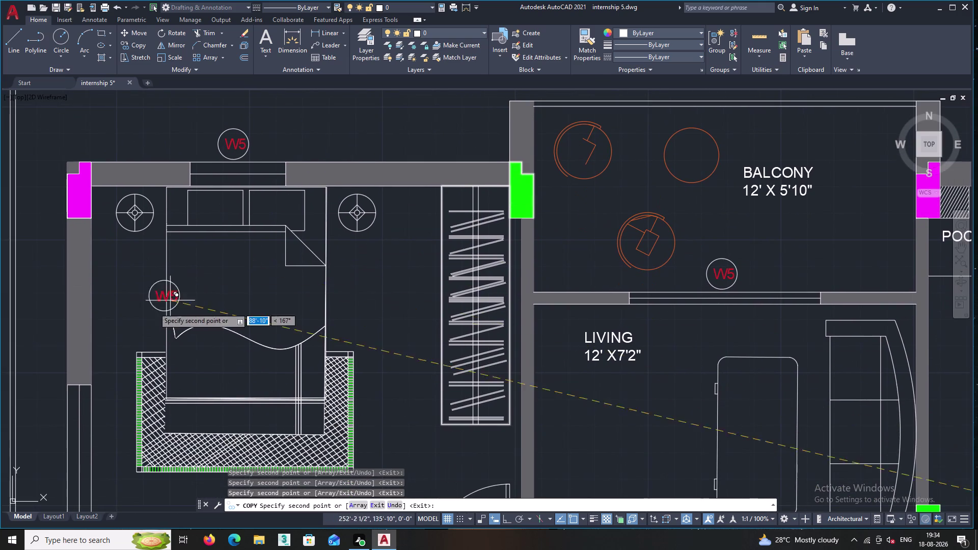
middle_drag(111, 313, 219, 260)
scroll(up, 3)
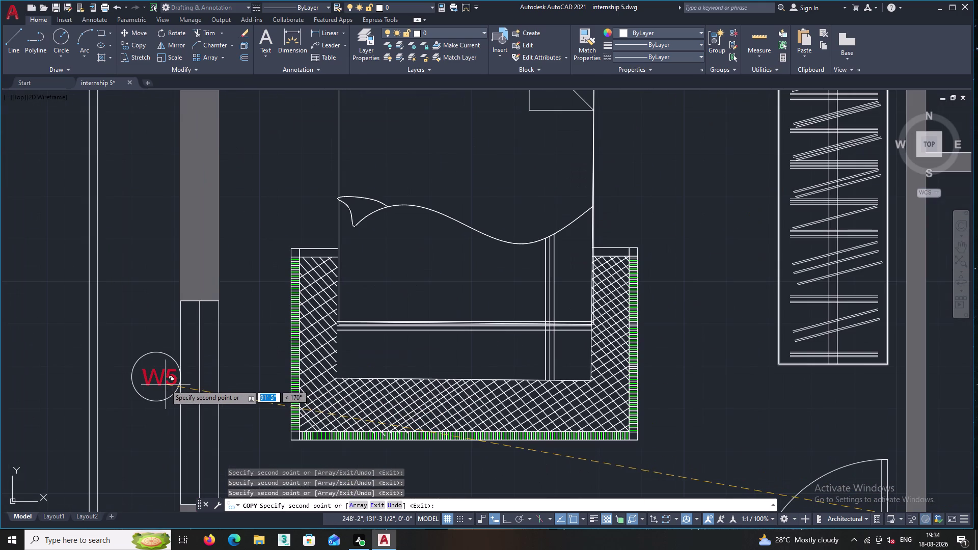
click(163, 386)
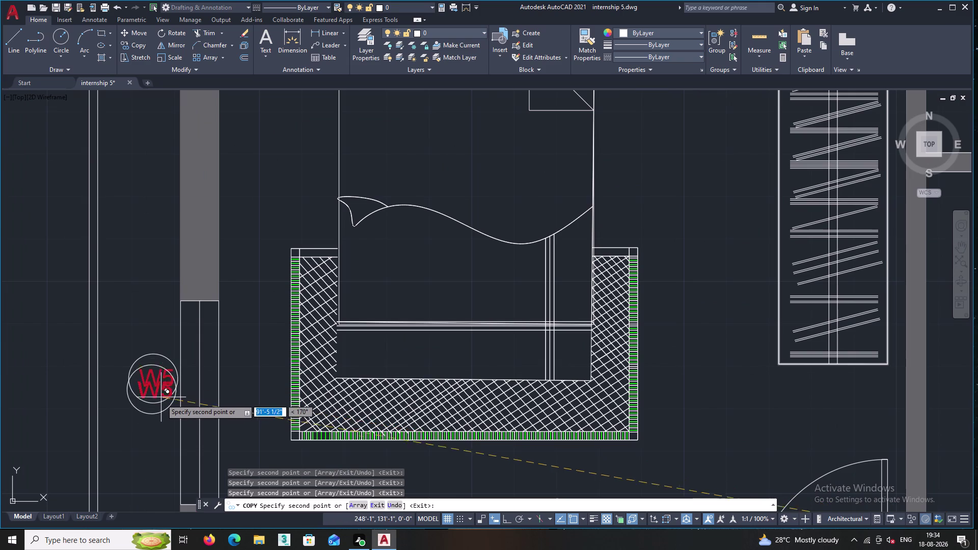
middle_drag(163, 421, 198, 246)
middle_drag(184, 366, 194, 212)
middle_drag(195, 351, 207, 164)
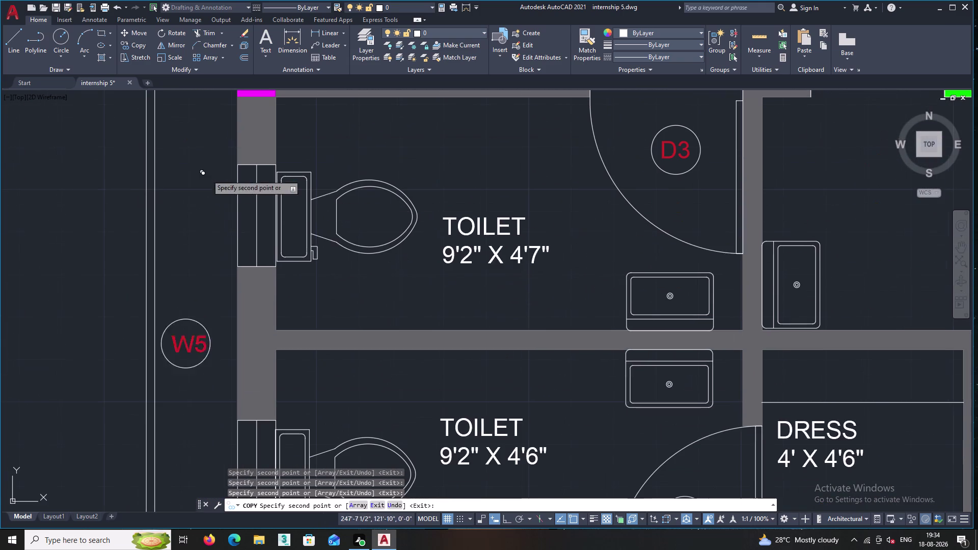
click(214, 227)
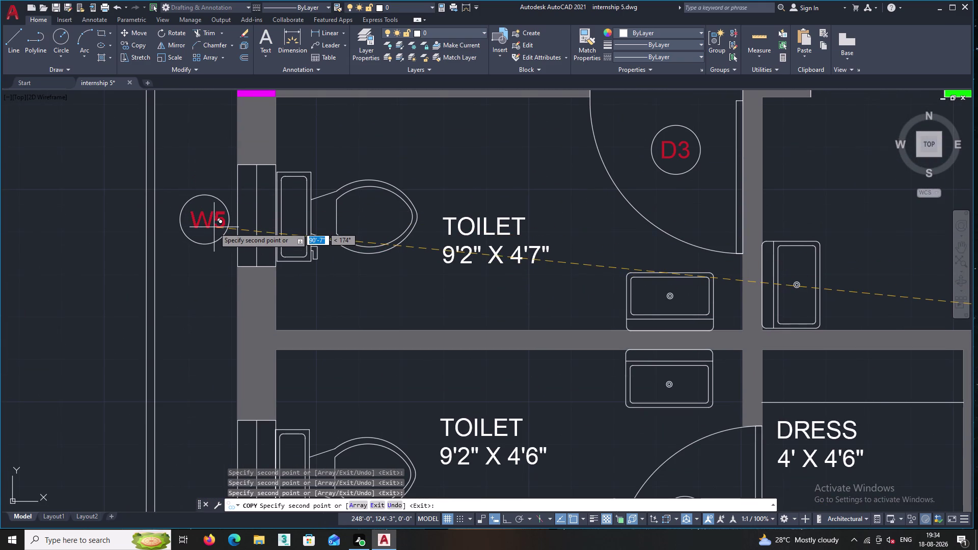
middle_drag(206, 297, 216, 131)
scroll(down, 3)
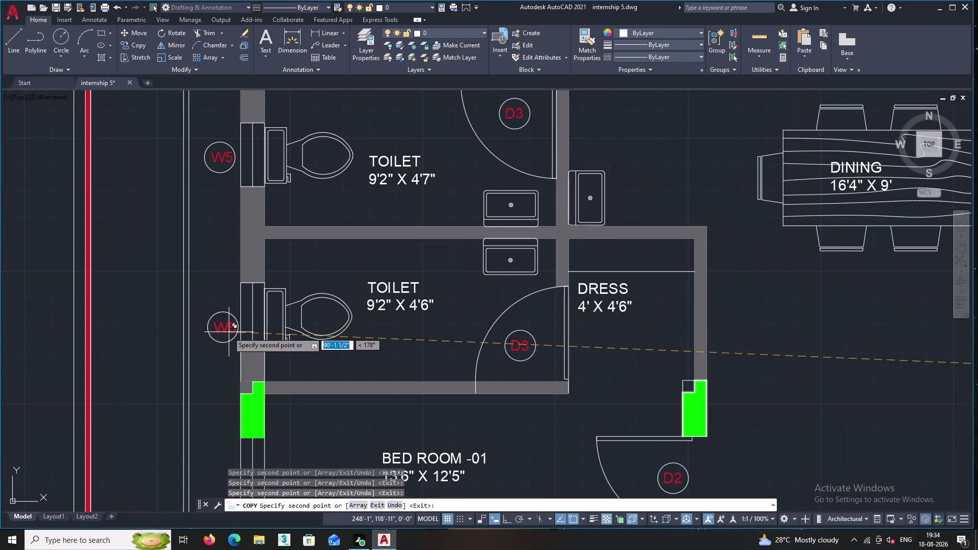
click(228, 328)
Place a W5 tag beside the BED ROOM -01 window on the left wall.
middle_drag(223, 351, 196, 174)
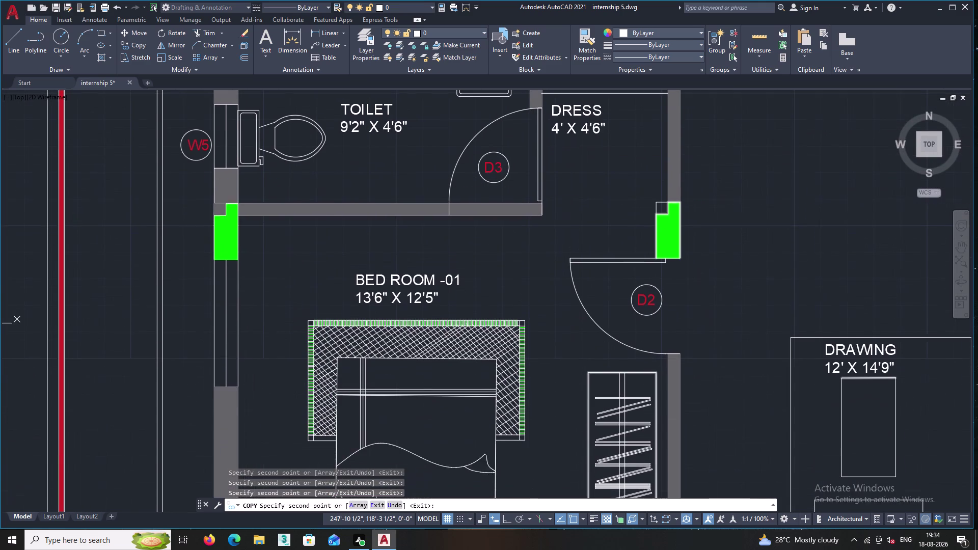
middle_drag(191, 272, 198, 181)
scroll(down, 3)
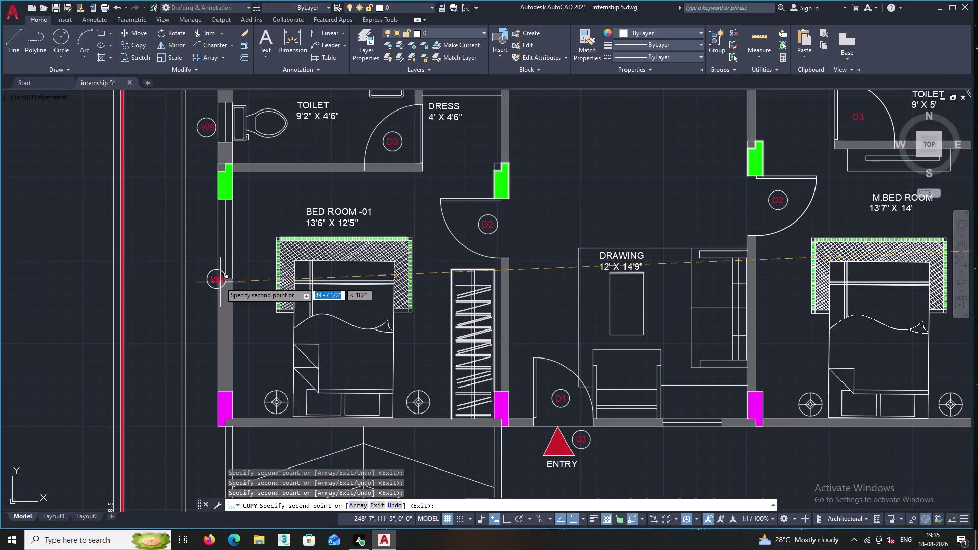
scroll(up, 3)
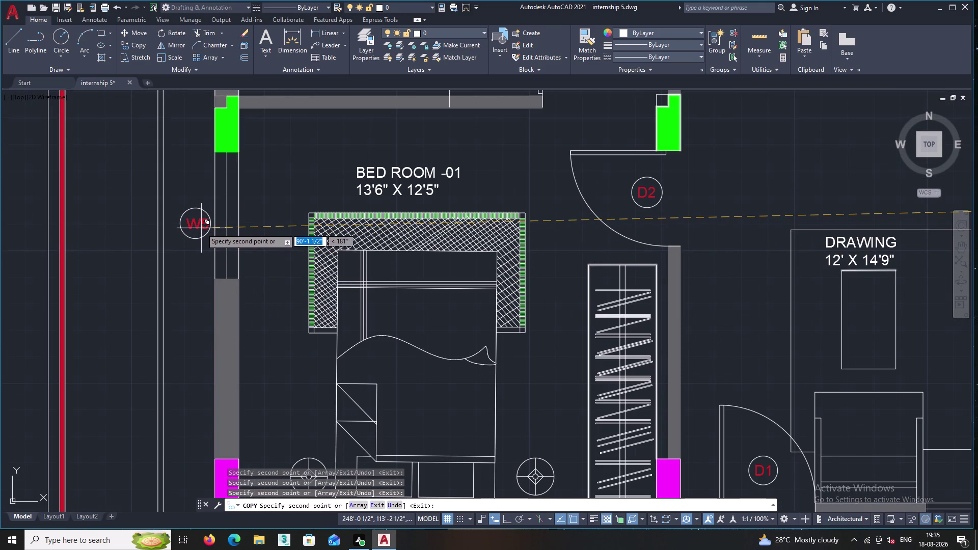
double_click(201, 229)
middle_drag(202, 322, 206, 220)
scroll(down, 3)
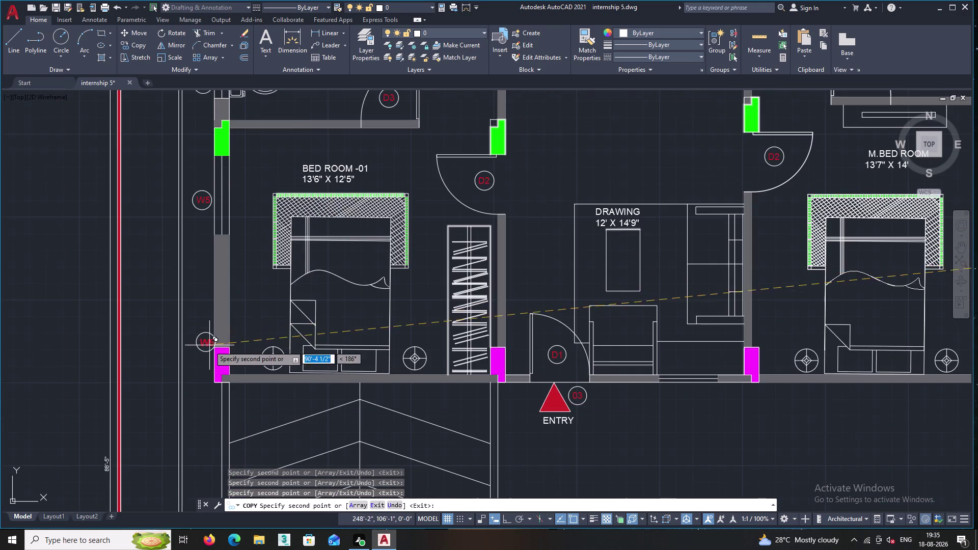
scroll(down, 3)
middle_drag(214, 394, 213, 244)
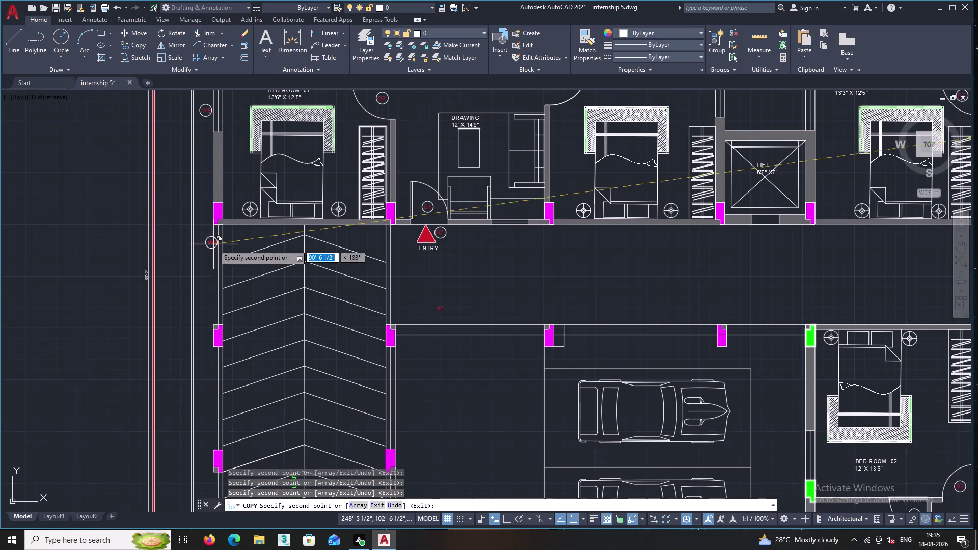
Place a W5 tag copy below the corridor-side window near ENTRY.
middle_drag(219, 351, 227, 273)
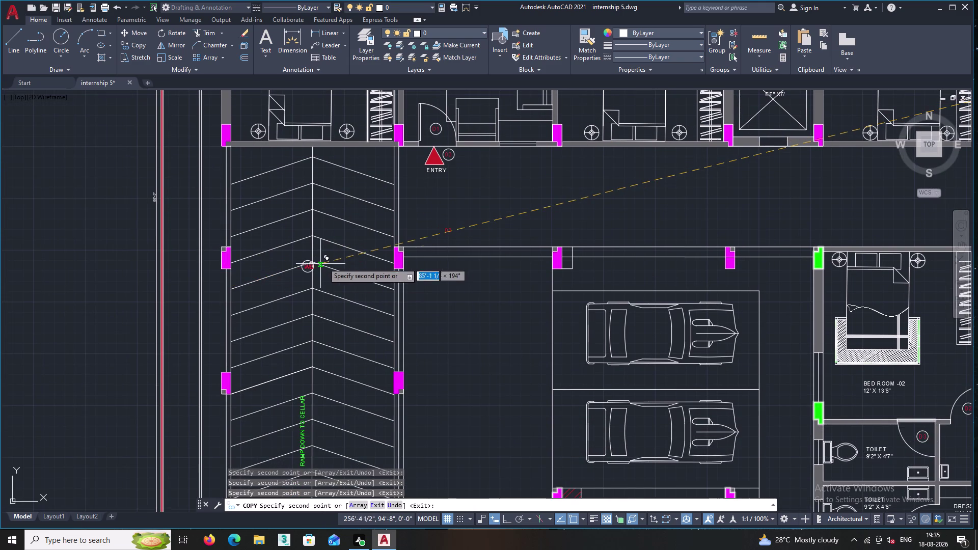
middle_drag(354, 254, 287, 338)
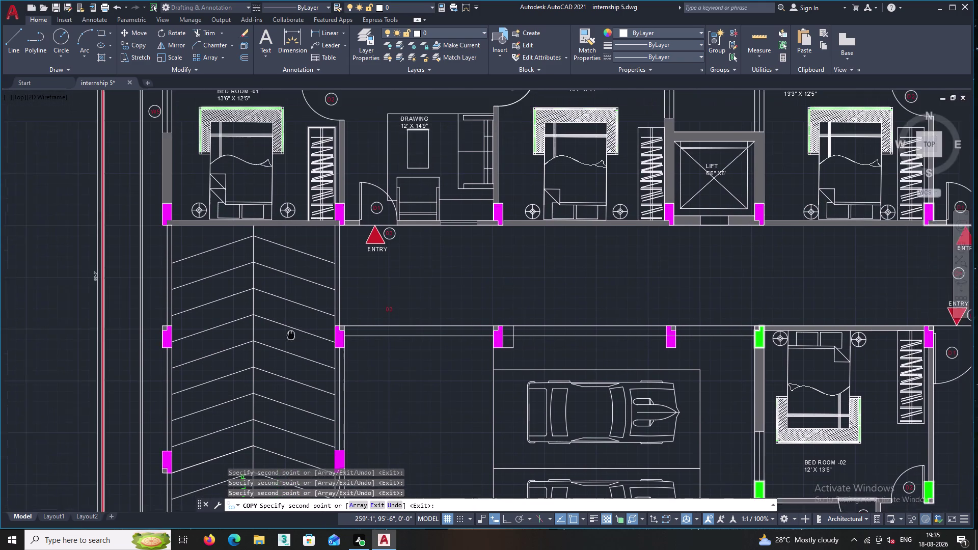
middle_drag(288, 338, 278, 343)
middle_drag(478, 294, 404, 312)
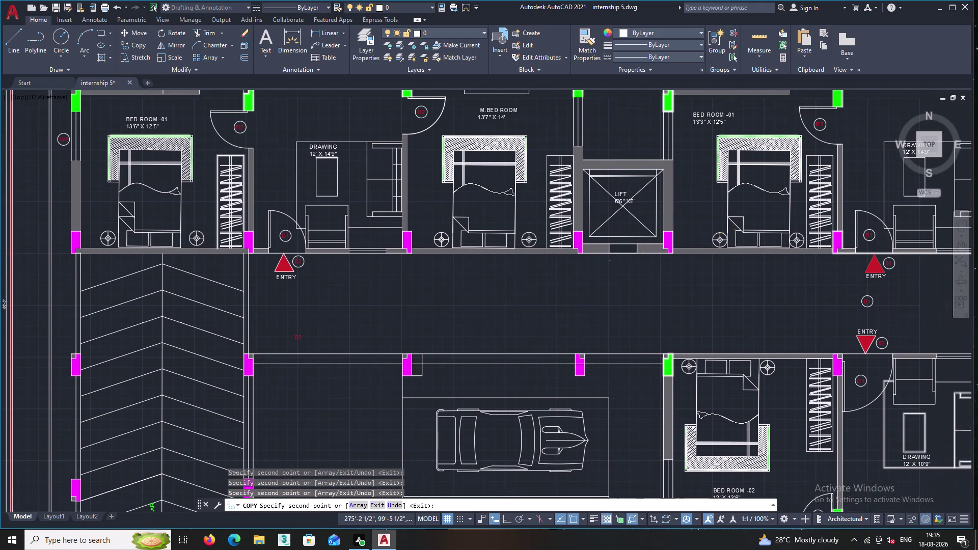
middle_drag(459, 289, 313, 341)
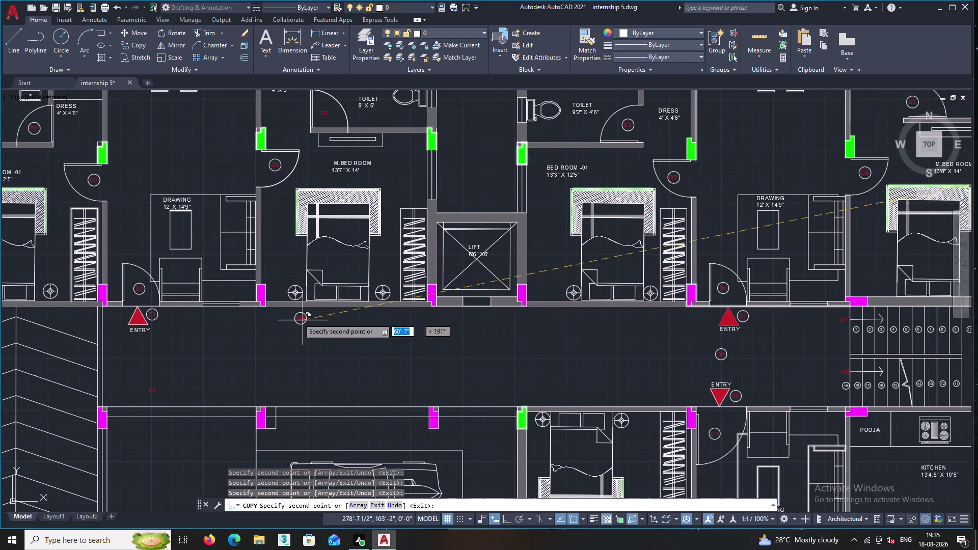
scroll(up, 3)
middle_drag(198, 321, 302, 331)
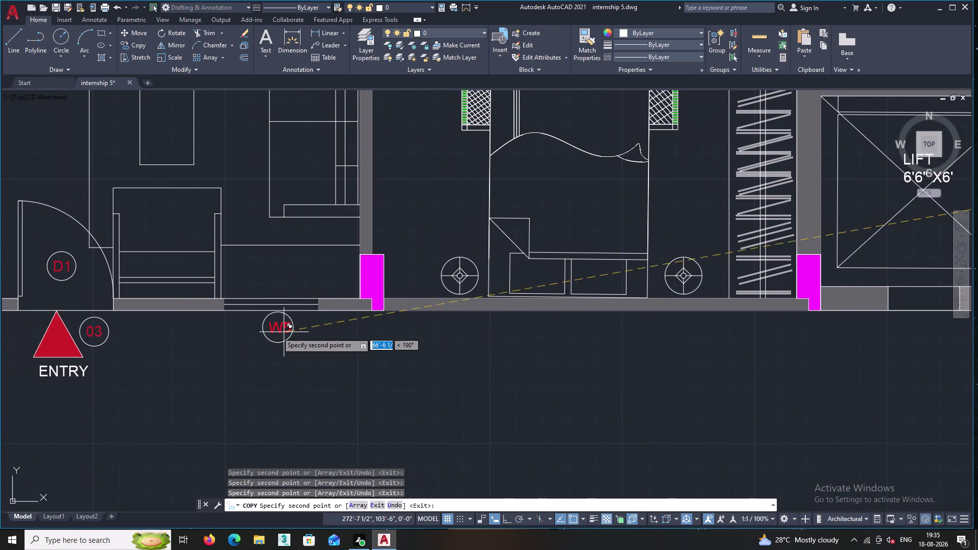
scroll(up, 3)
double_click(287, 336)
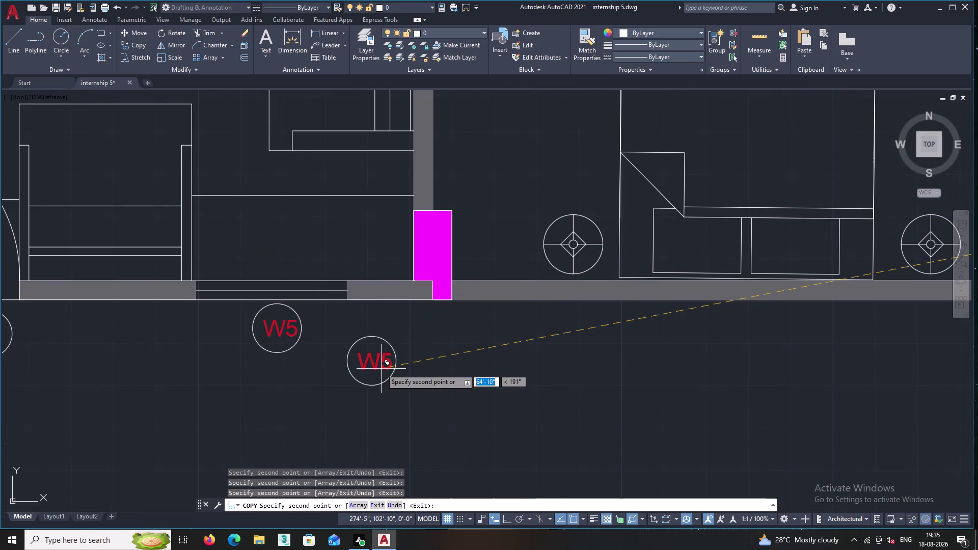
Place a W5 tag copy below the master bedroom window on the lower wall.
middle_drag(381, 369, 346, 378)
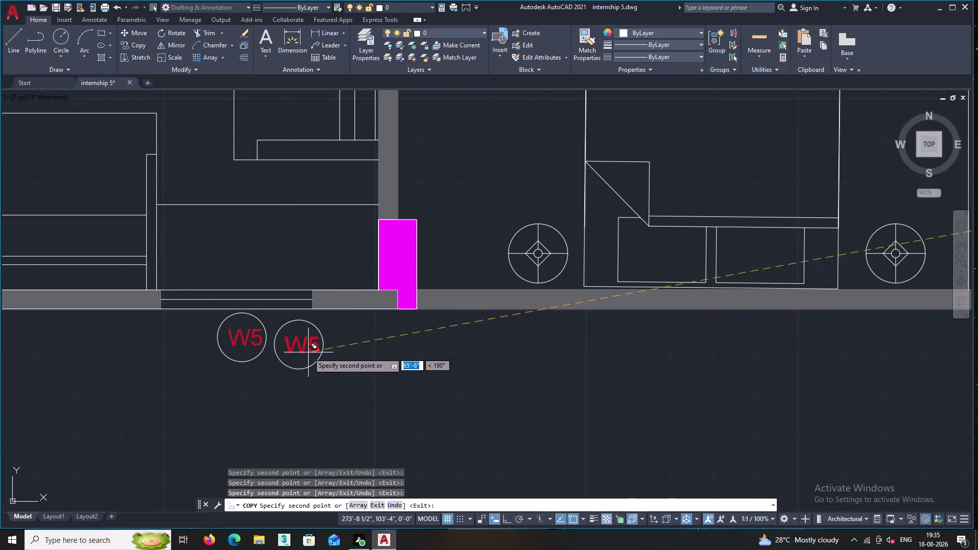
scroll(down, 3)
scroll(down, 3)
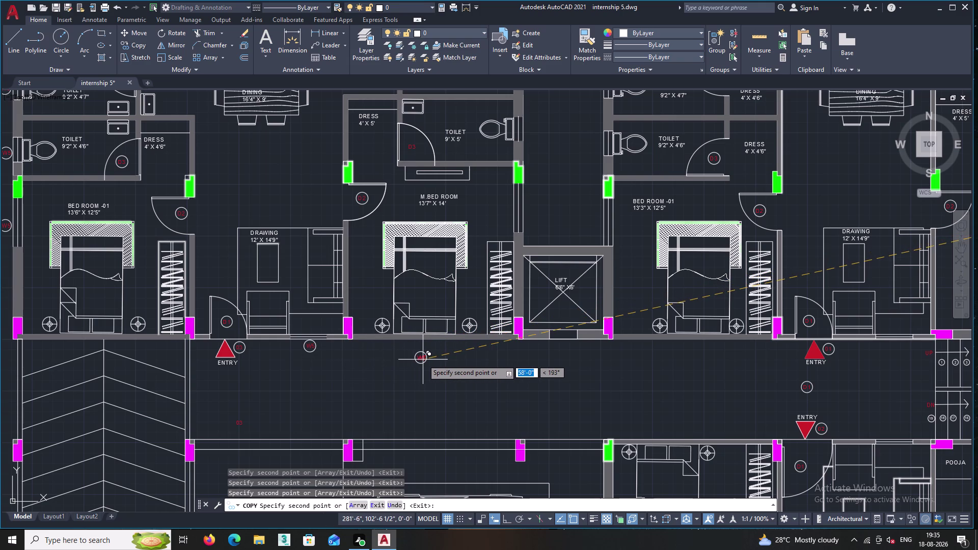
scroll(down, 3)
middle_drag(459, 366, 379, 382)
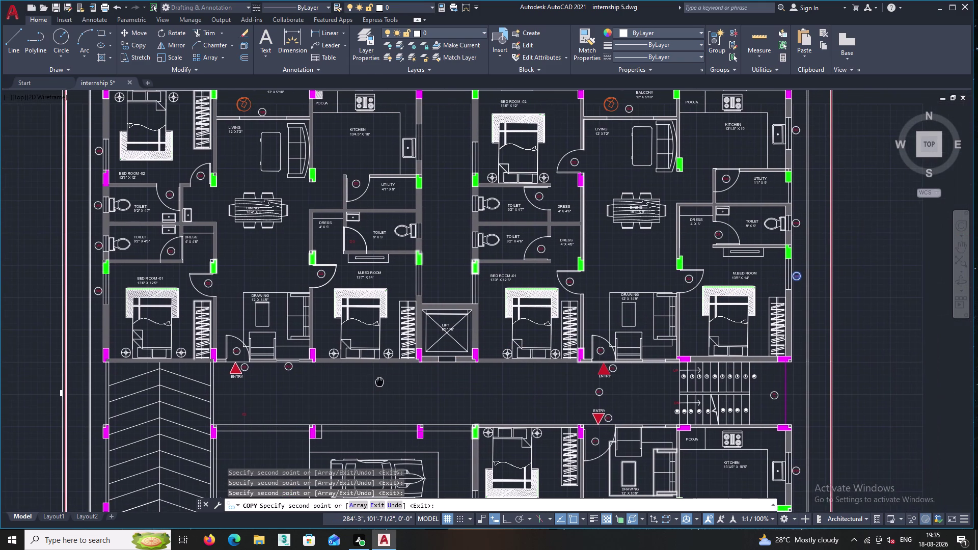
middle_drag(379, 382, 346, 312)
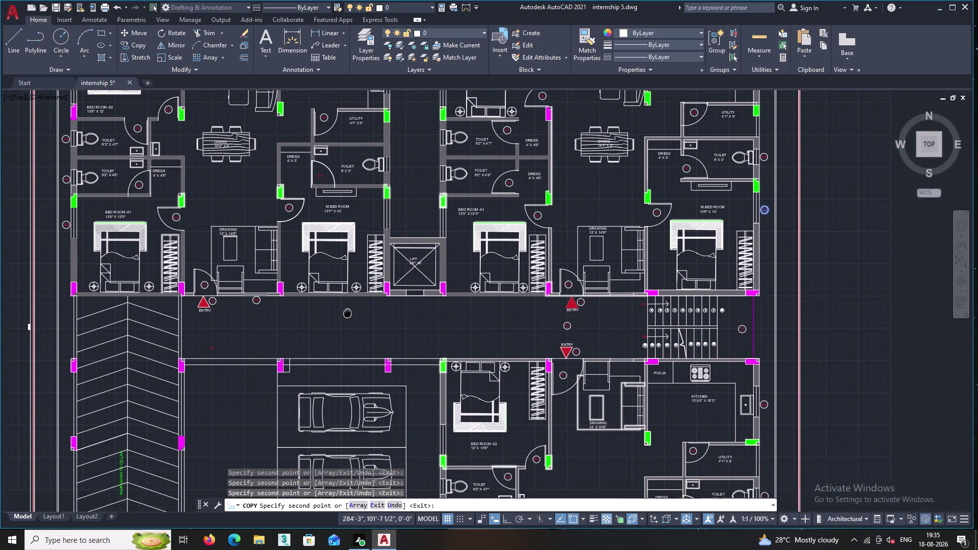
middle_drag(346, 312, 342, 303)
middle_drag(641, 407, 483, 318)
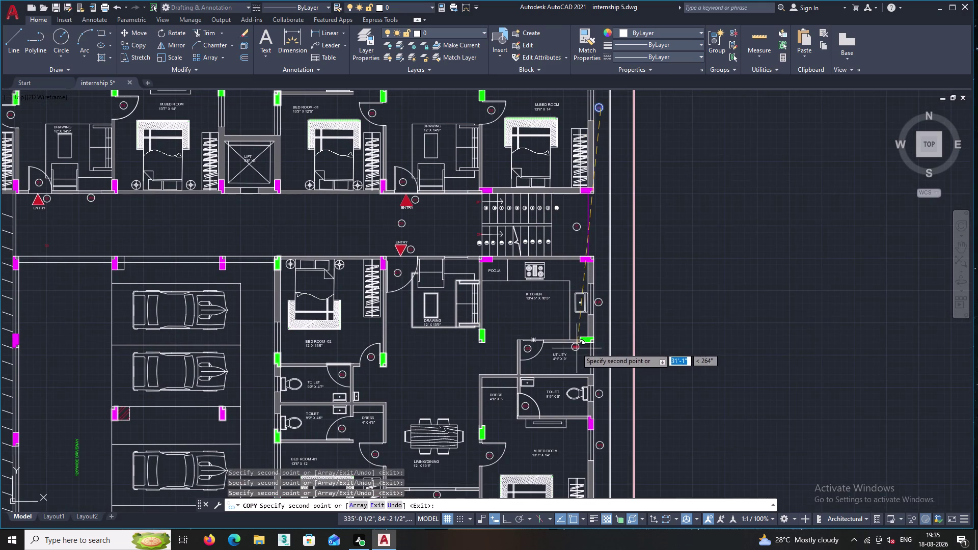
middle_drag(575, 347, 527, 335)
middle_drag(326, 353, 640, 258)
scroll(down, 3)
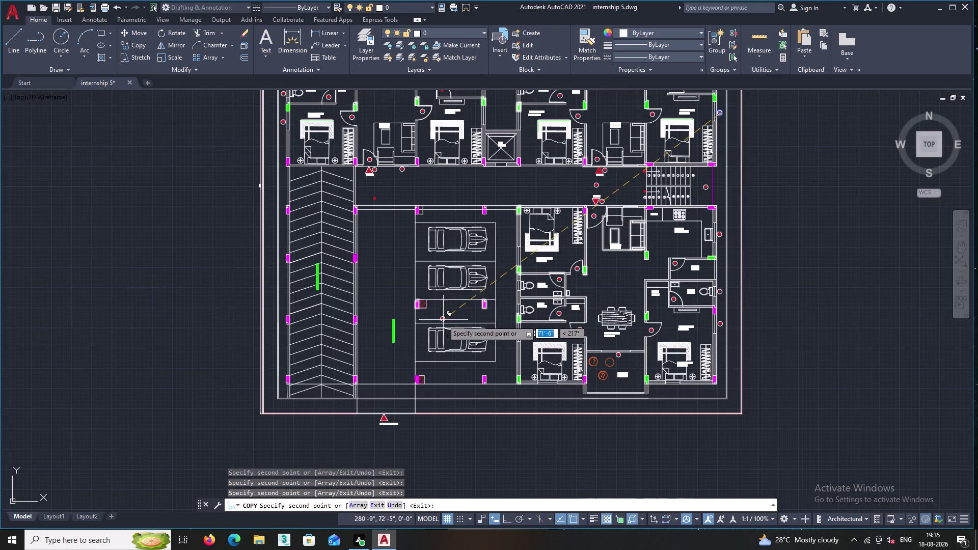
middle_drag(554, 402, 524, 347)
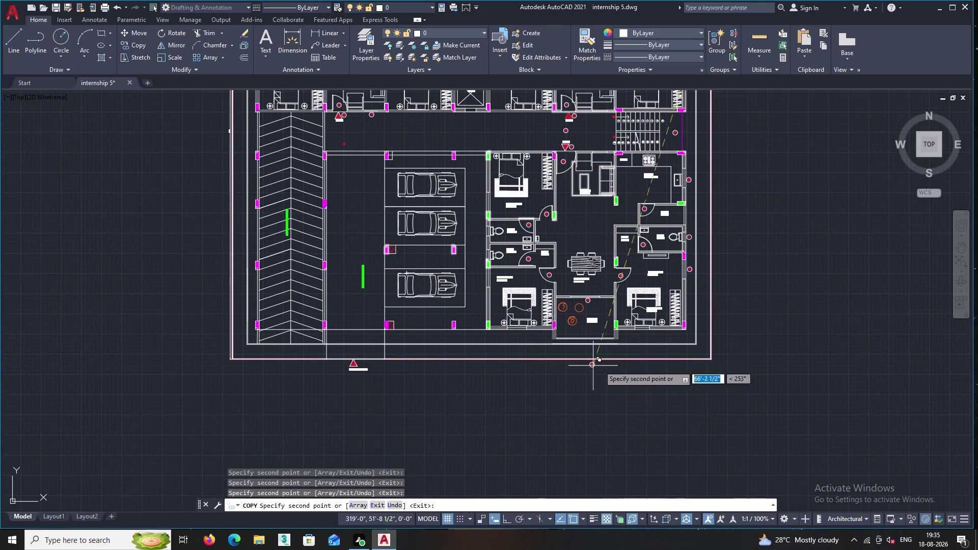
scroll(up, 3)
middle_drag(700, 317, 521, 360)
scroll(up, 3)
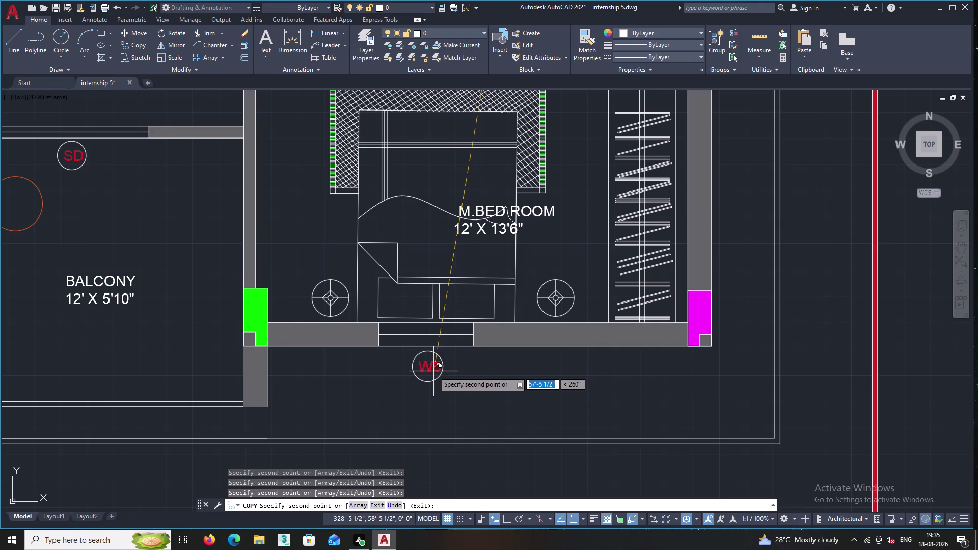
double_click(433, 371)
Place another W5 tag copy below the next bedroom window.
middle_drag(398, 411, 498, 383)
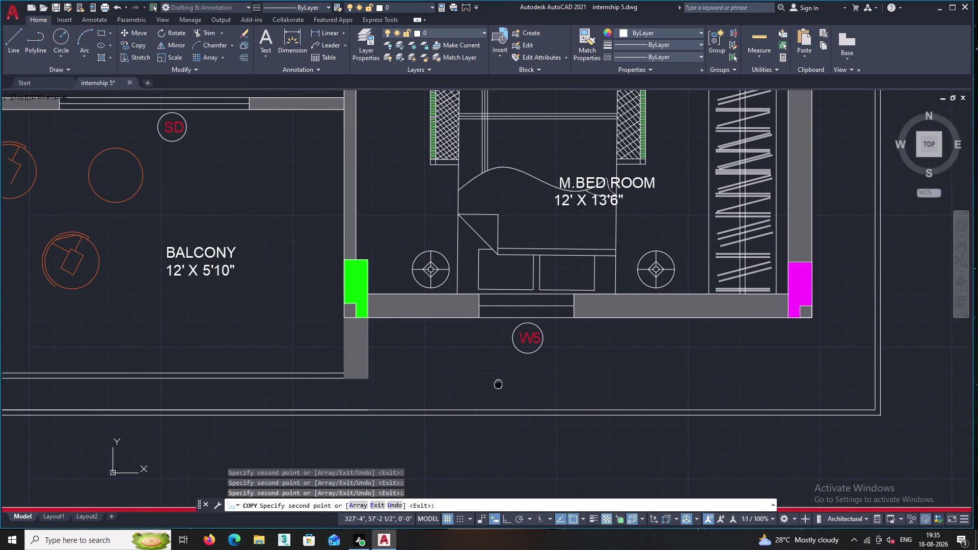
middle_drag(497, 383, 548, 375)
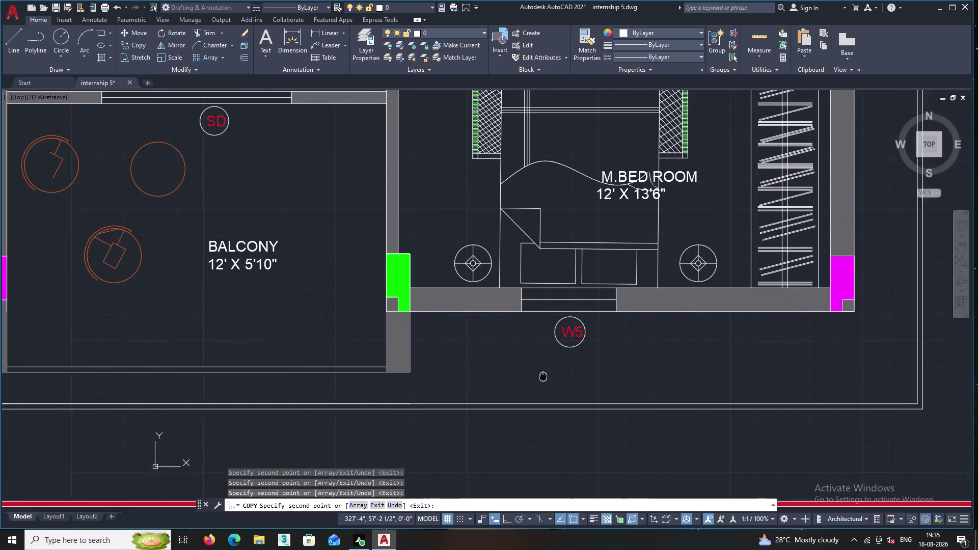
middle_drag(548, 375, 595, 372)
scroll(down, 3)
middle_drag(429, 377, 580, 352)
scroll(up, 3)
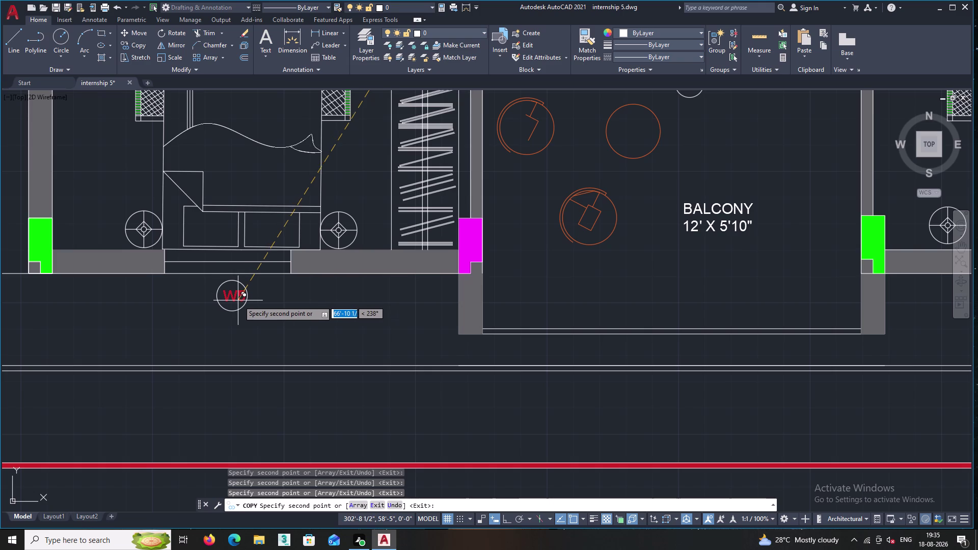
click(244, 301)
Bring the Bed Room-01 window into view and end the COPY command.
middle_drag(245, 353, 267, 350)
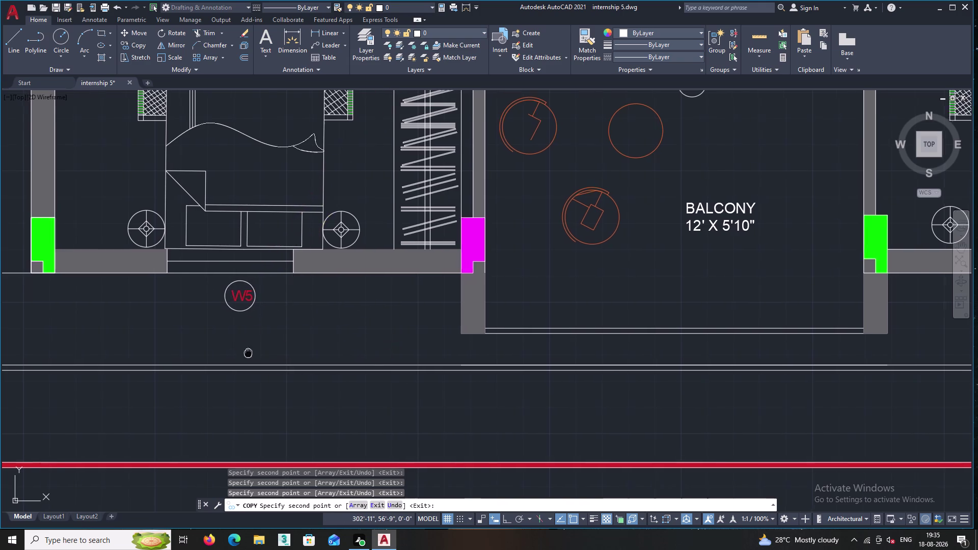
middle_drag(267, 350, 369, 348)
scroll(down, 3)
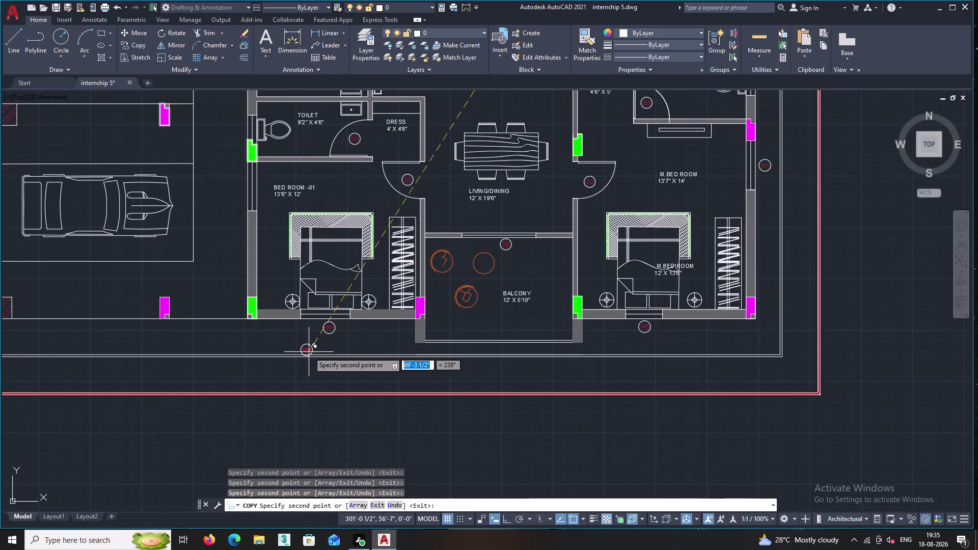
middle_drag(309, 352, 386, 345)
scroll(down, 3)
middle_drag(330, 351, 406, 344)
key(Return)
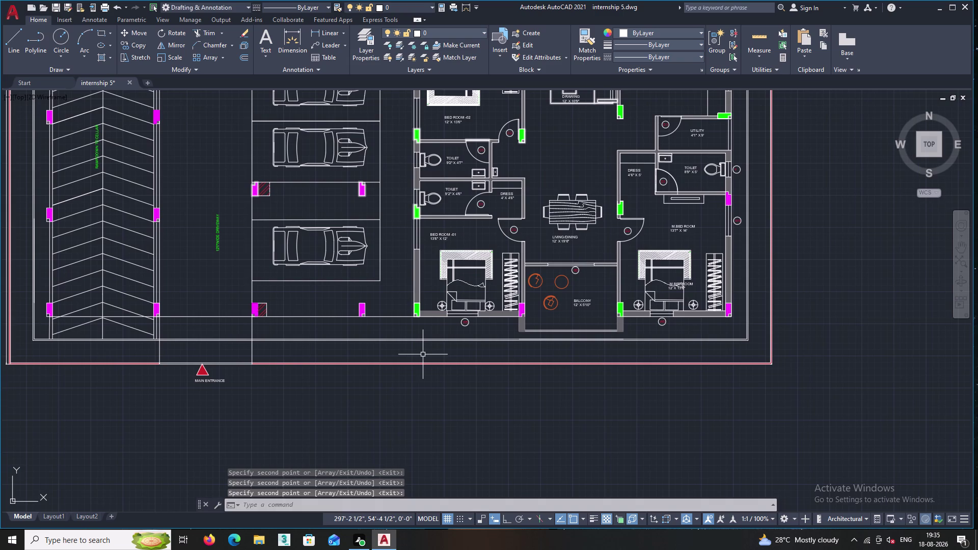
Pan and zoom to check the W5 tags below the bedrooms.
scroll(up, 3)
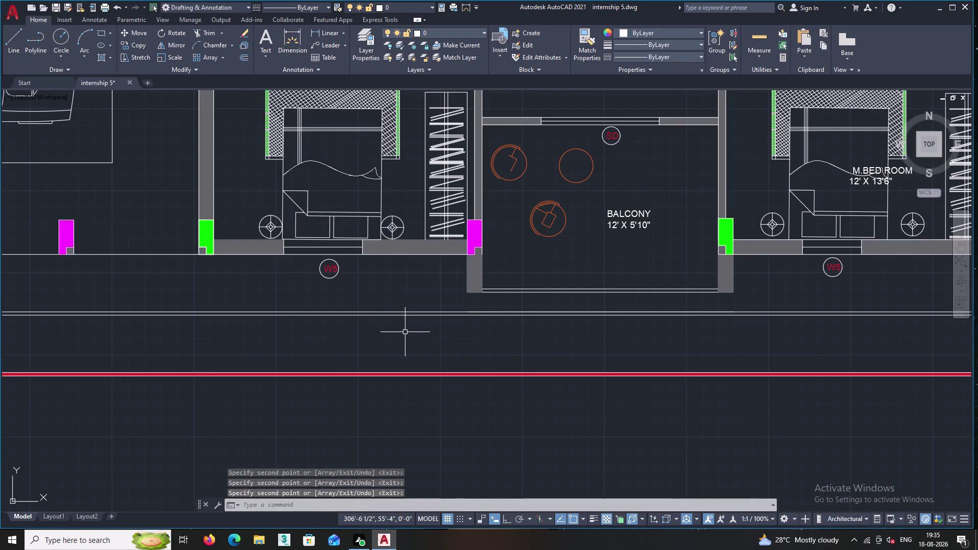
middle_drag(419, 358, 601, 514)
scroll(down, 3)
middle_drag(426, 360, 618, 549)
scroll(down, 3)
middle_drag(496, 271, 487, 454)
scroll(up, 3)
scroll(up, 3)
scroll(up, 3)
scroll(up, 3)
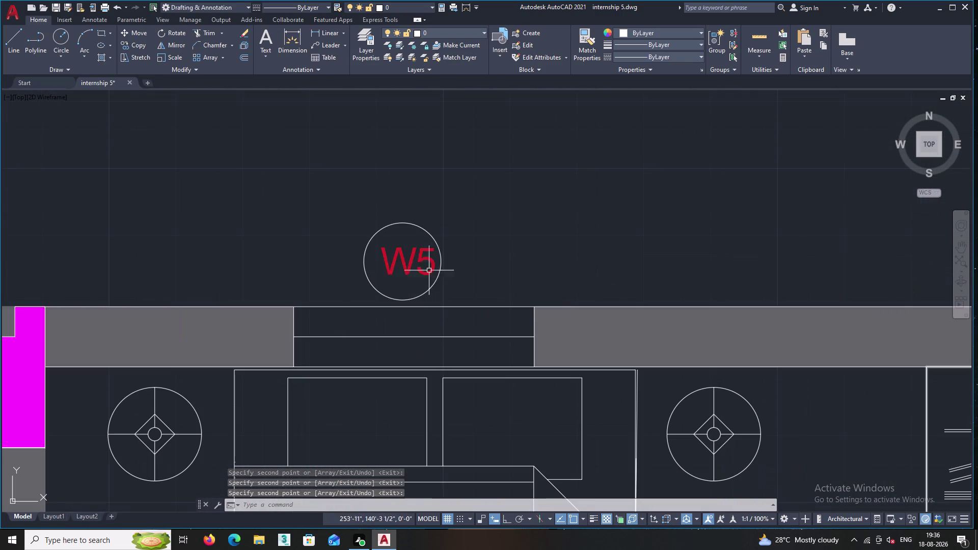
Renumber the first window tag from W5 to W2.
click(431, 266)
right_click(429, 264)
click(472, 288)
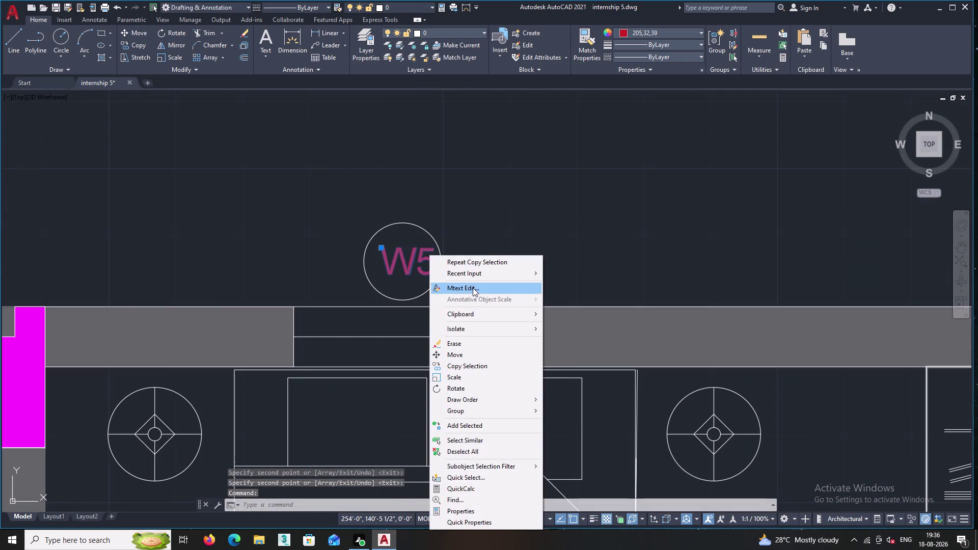
click(435, 265)
key(BackSpace)
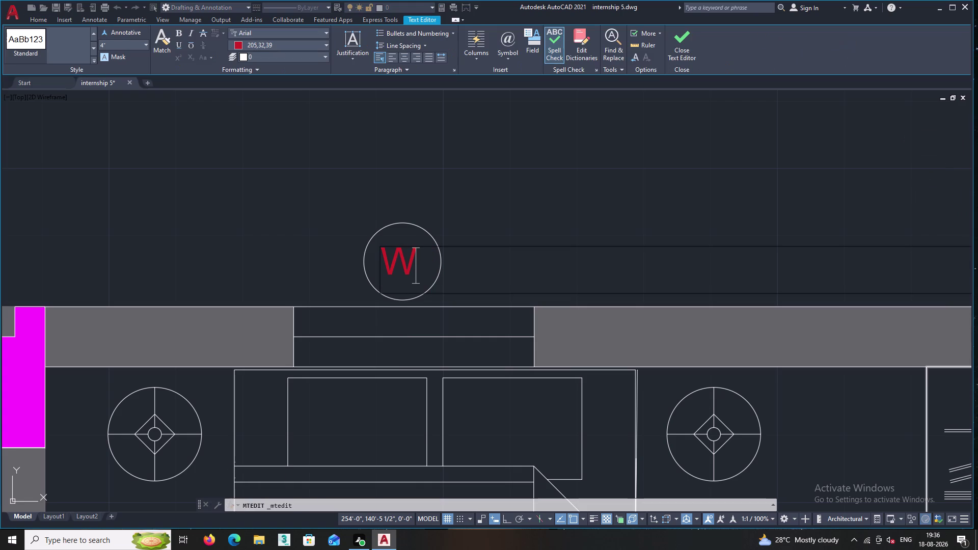
key(2)
click(456, 216)
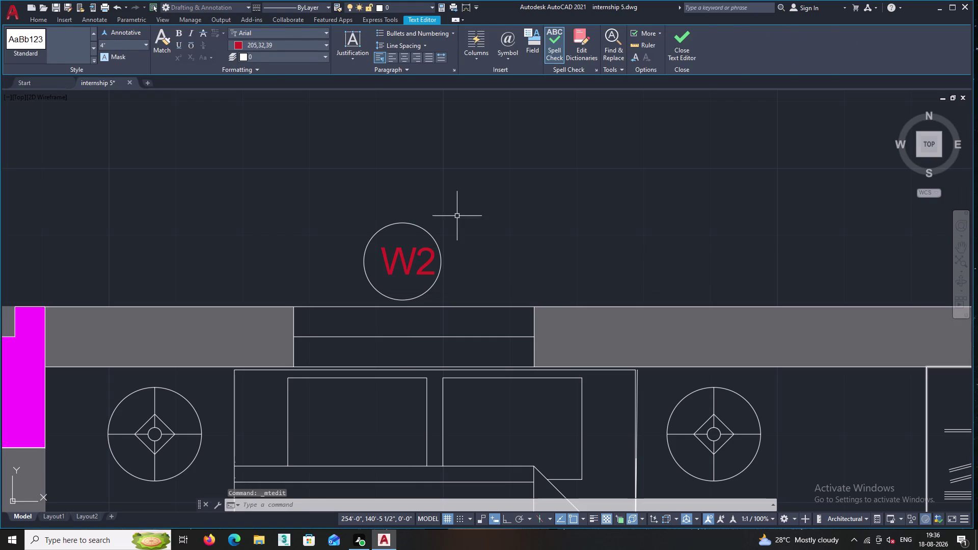
Change a second W5 tag above the wall to W2.
scroll(down, 3)
middle_drag(487, 247, 289, 269)
middle_drag(576, 266, 501, 270)
scroll(down, 3)
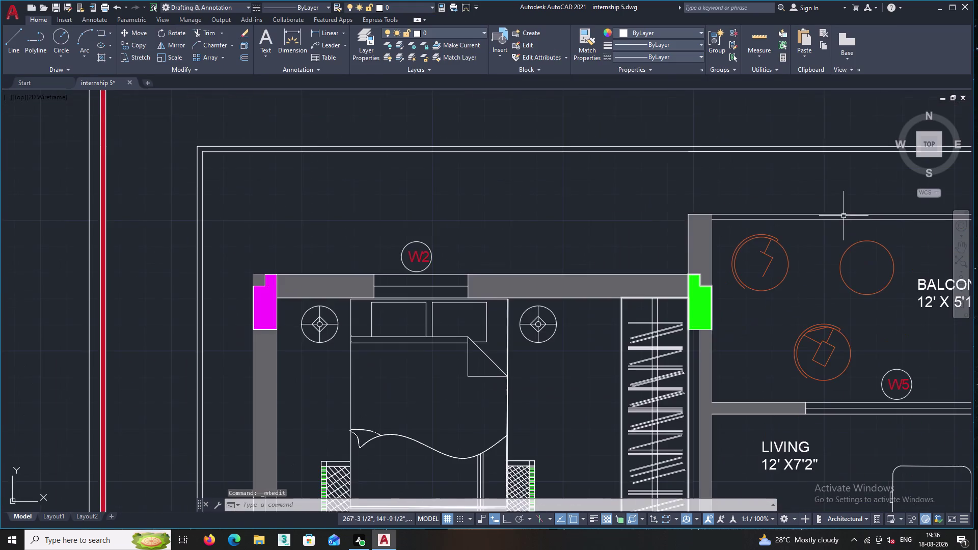
middle_drag(850, 219, 474, 310)
middle_drag(690, 316, 463, 285)
scroll(up, 3)
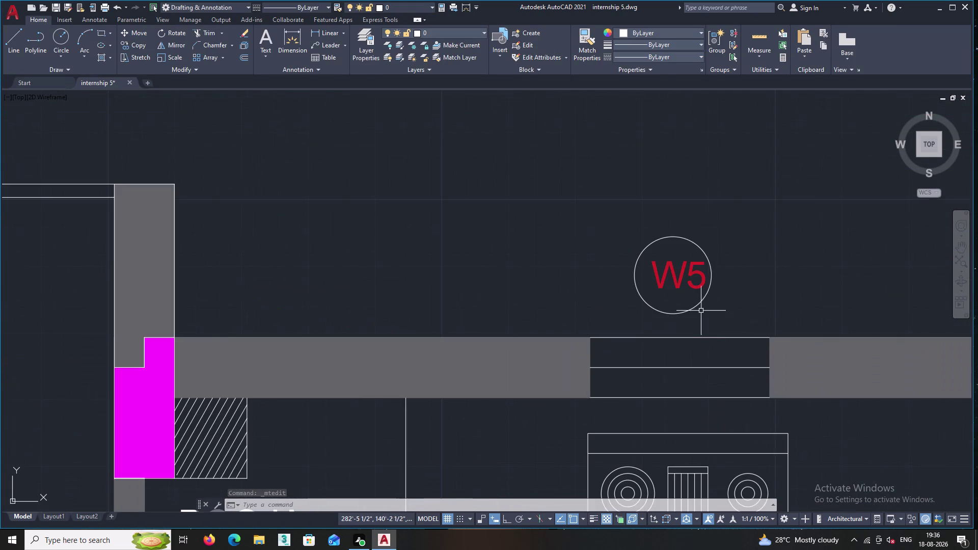
scroll(up, 3)
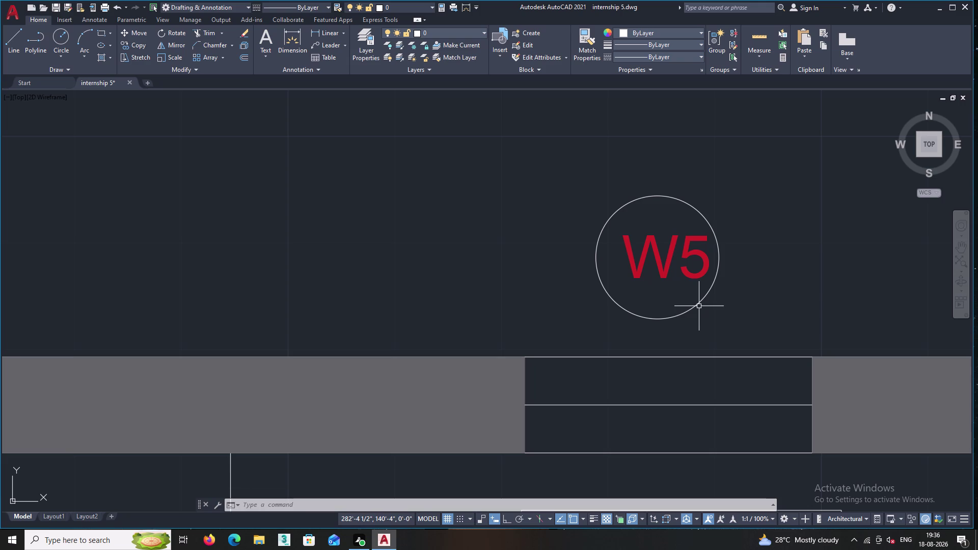
click(695, 261)
click(691, 245)
right_click(687, 239)
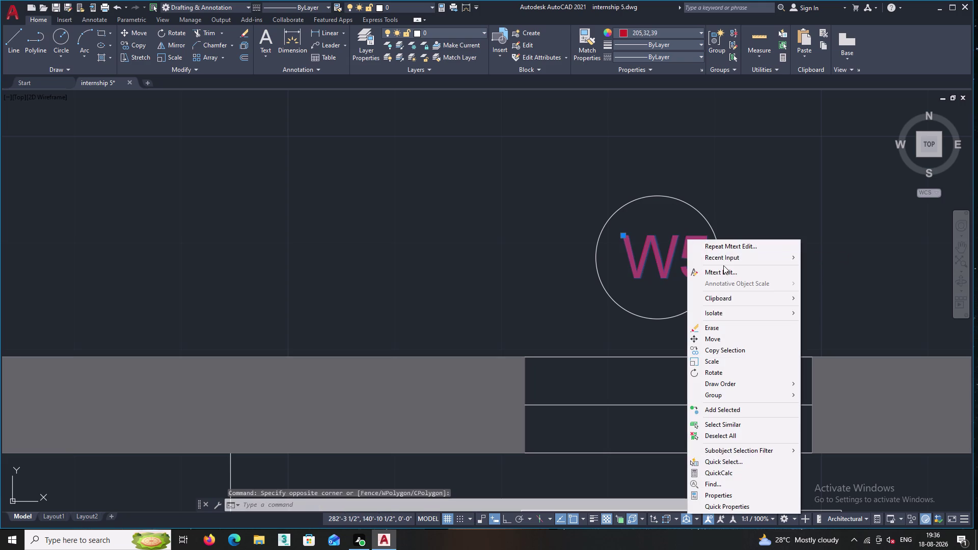
double_click(723, 247)
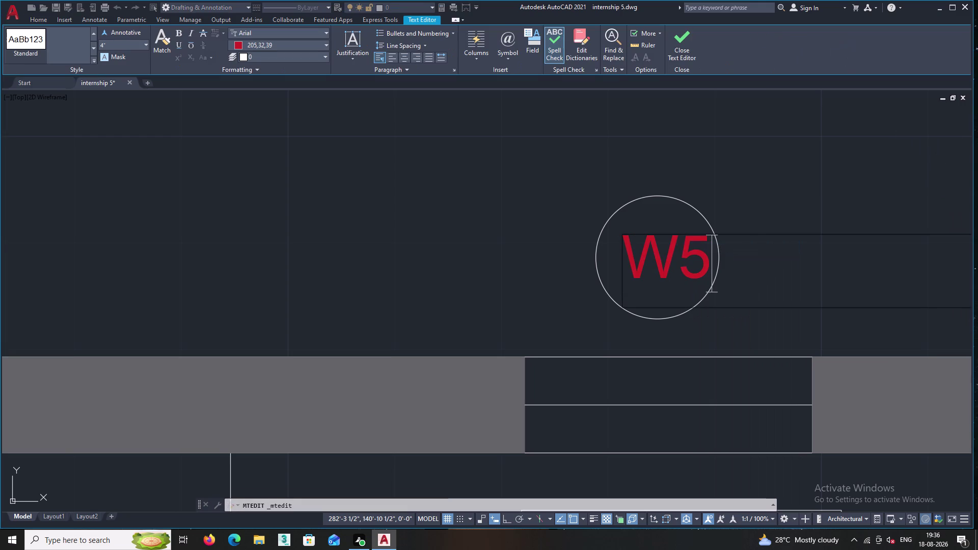
key(BackSpace)
key(2)
click(742, 213)
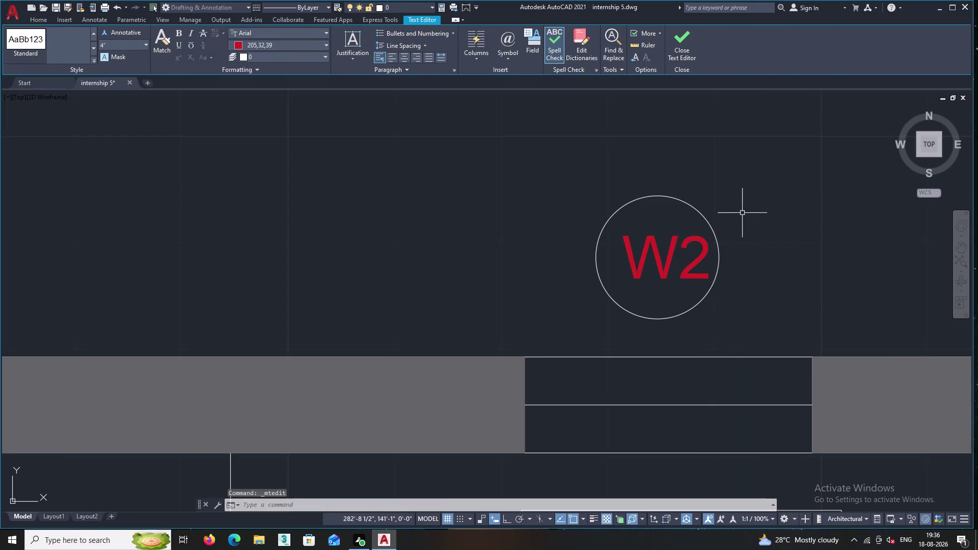
Open the Bed Room-02 W5 tag text in the text editor.
middle_drag(742, 213, 411, 264)
scroll(down, 3)
middle_click(411, 263)
middle_click(494, 274)
scroll(down, 3)
middle_drag(518, 267, 416, 288)
middle_drag(700, 292, 631, 309)
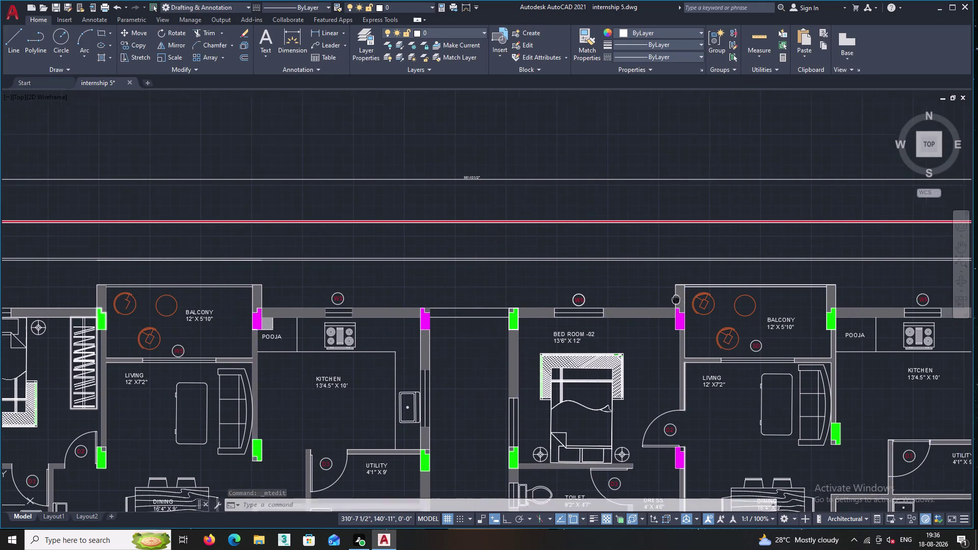
middle_drag(631, 309, 577, 316)
scroll(up, 3)
scroll(up, 3)
click(481, 296)
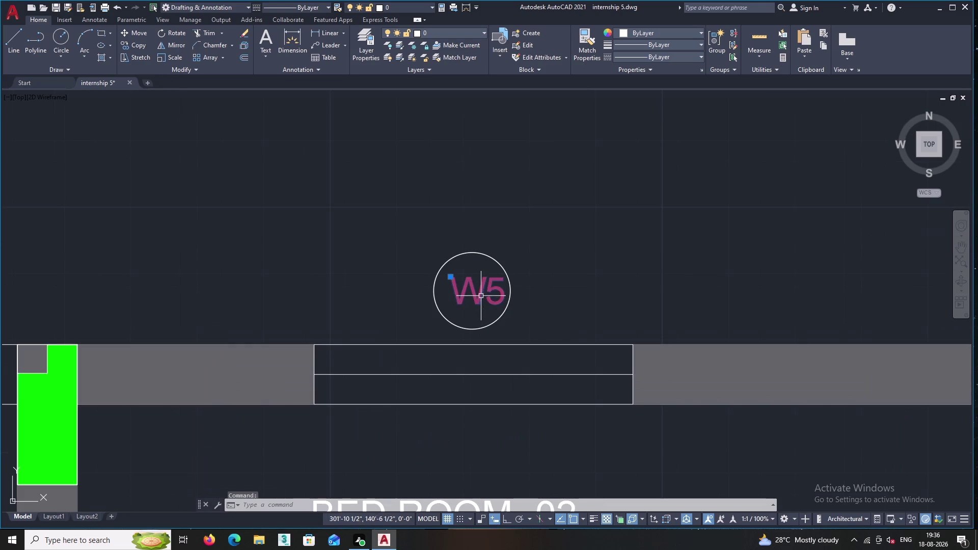
right_click(497, 294)
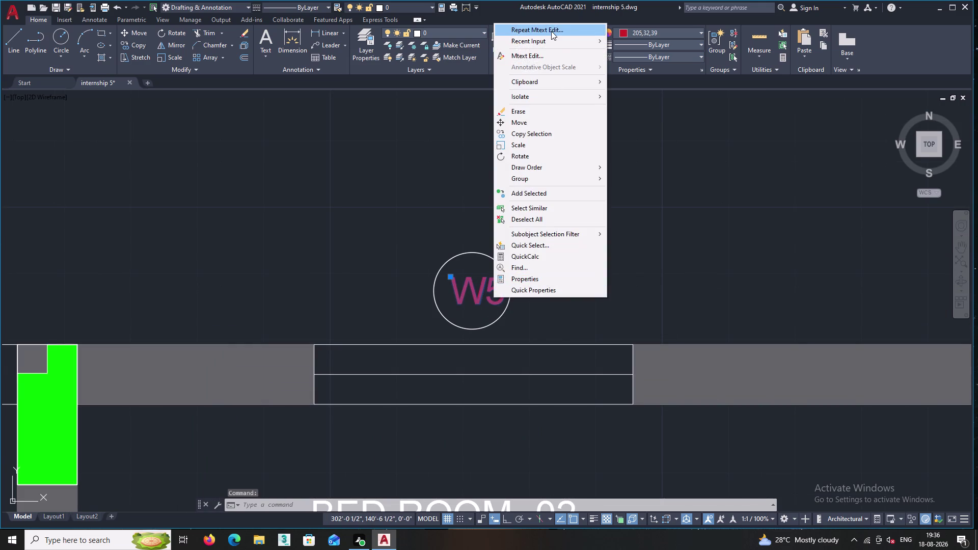
click(551, 31)
click(506, 293)
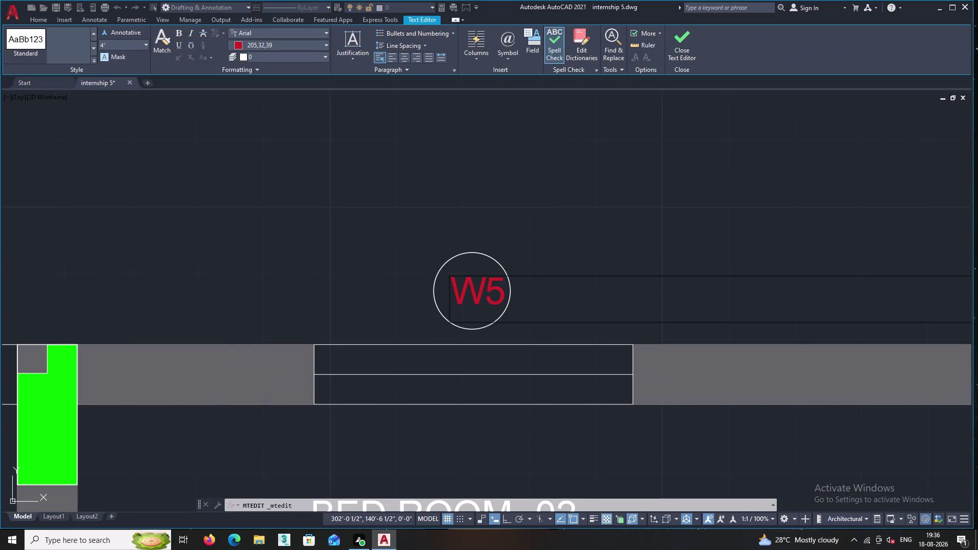
Try selecting the tag text, then exit the editor, discarding changes.
key(BackSpace)
key(Right)
key(Right)
key(Right)
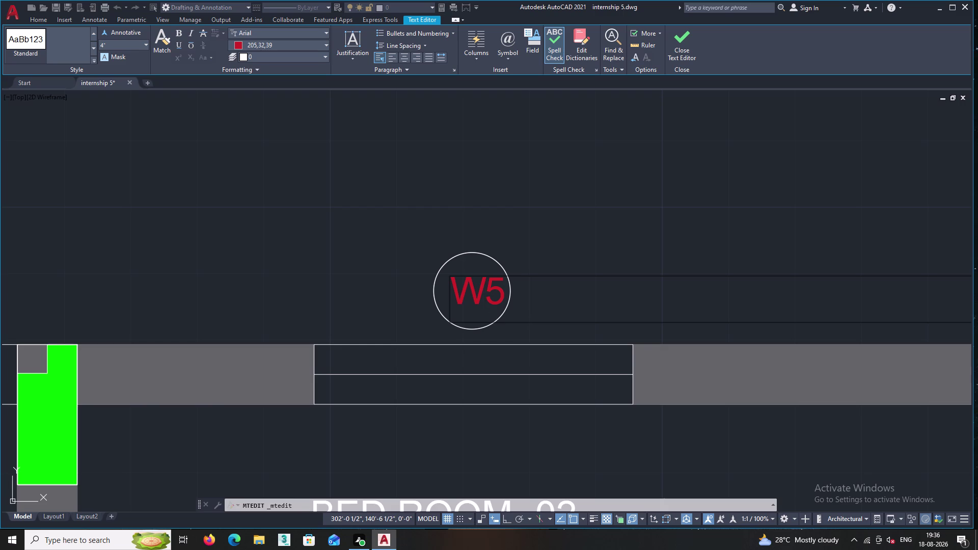
triple_click(504, 290)
double_click(504, 289)
triple_click(504, 286)
triple_click(504, 287)
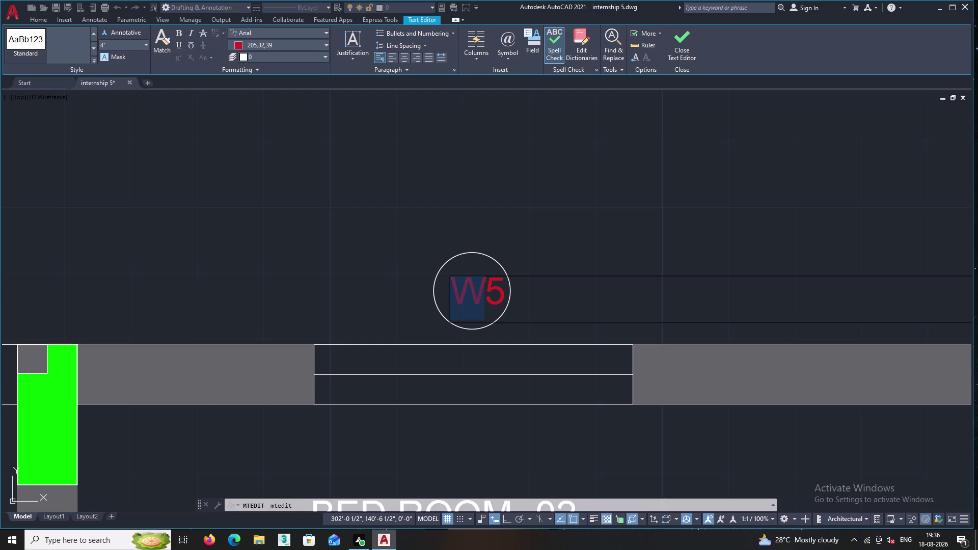
key(Escape)
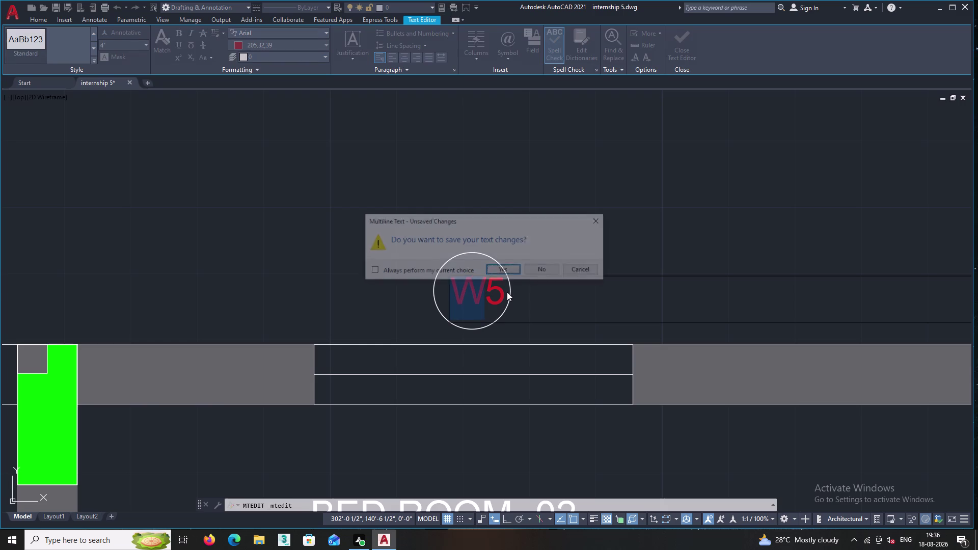
double_click(508, 266)
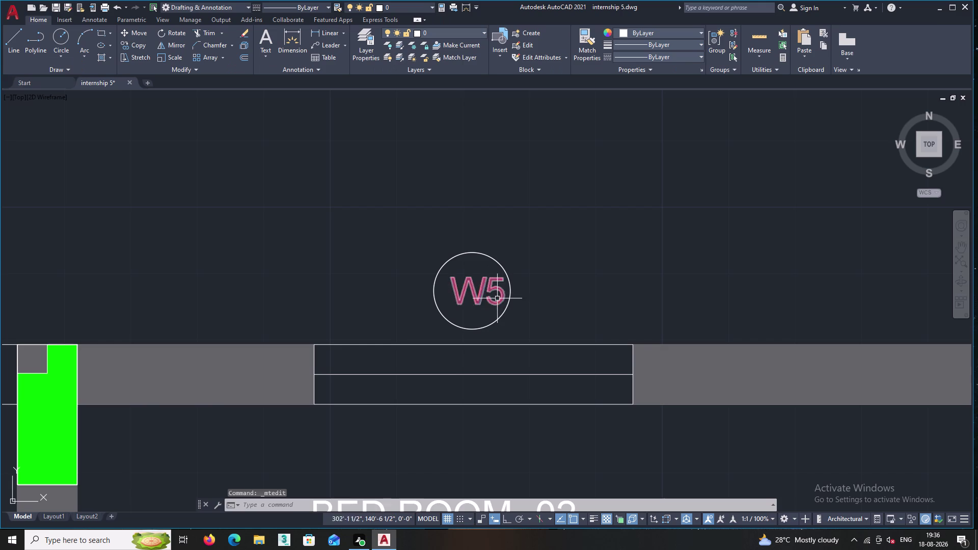
Reopen the Bed Room-02 tag and change it from W5 to W2.
click(483, 296)
double_click(497, 286)
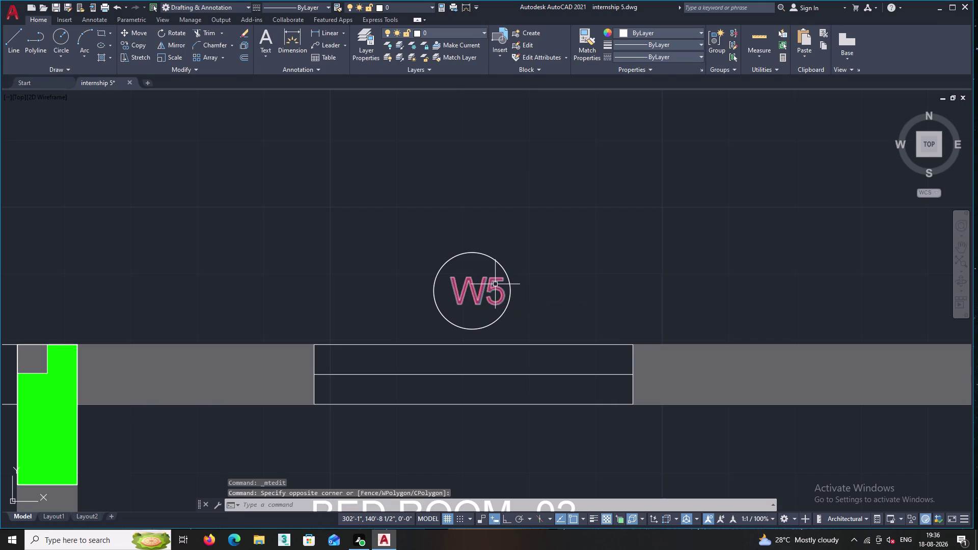
right_click(525, 237)
click(542, 245)
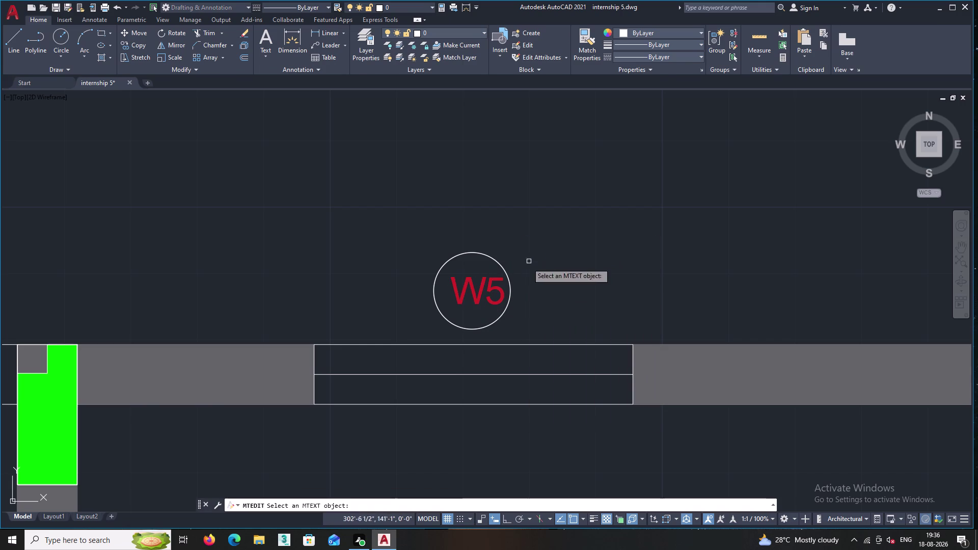
double_click(496, 297)
click(494, 282)
right_click(523, 258)
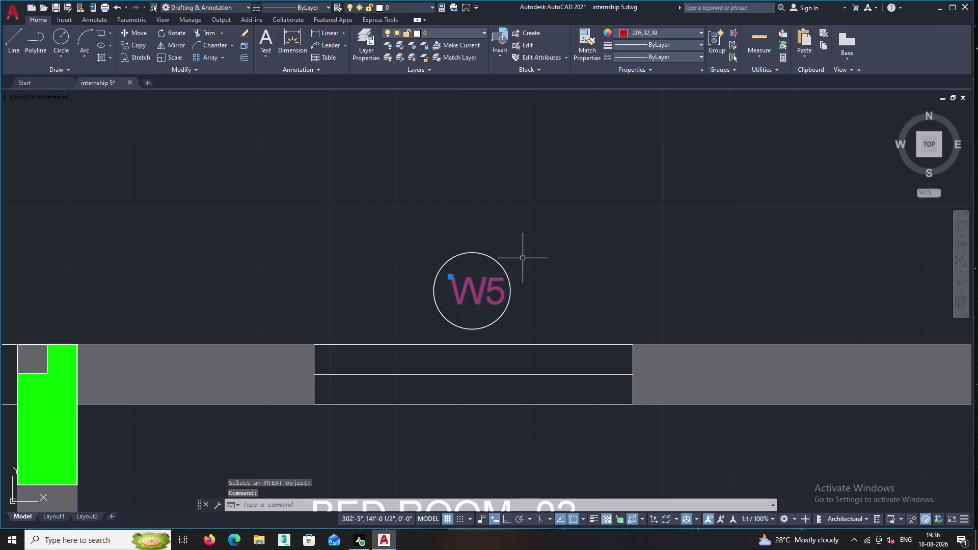
click(552, 257)
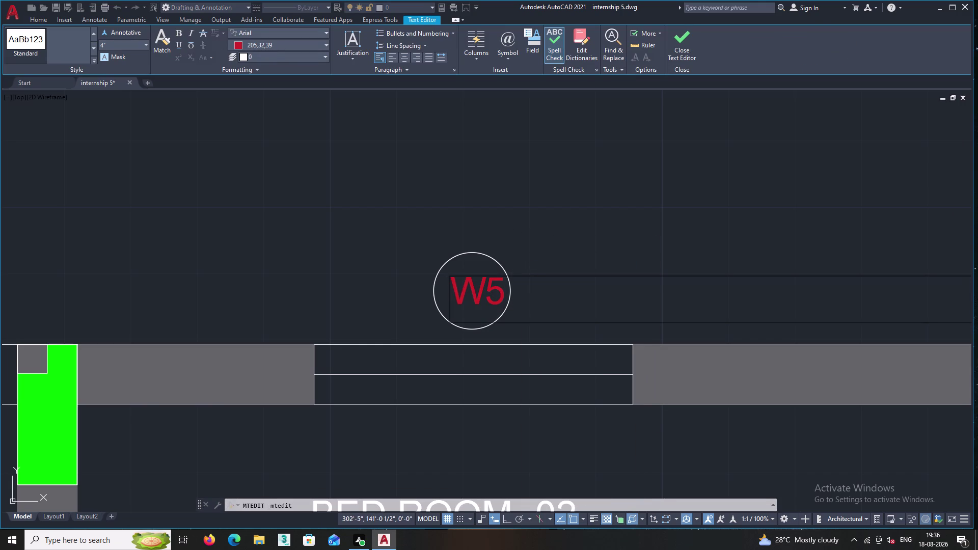
click(505, 289)
key(BackSpace)
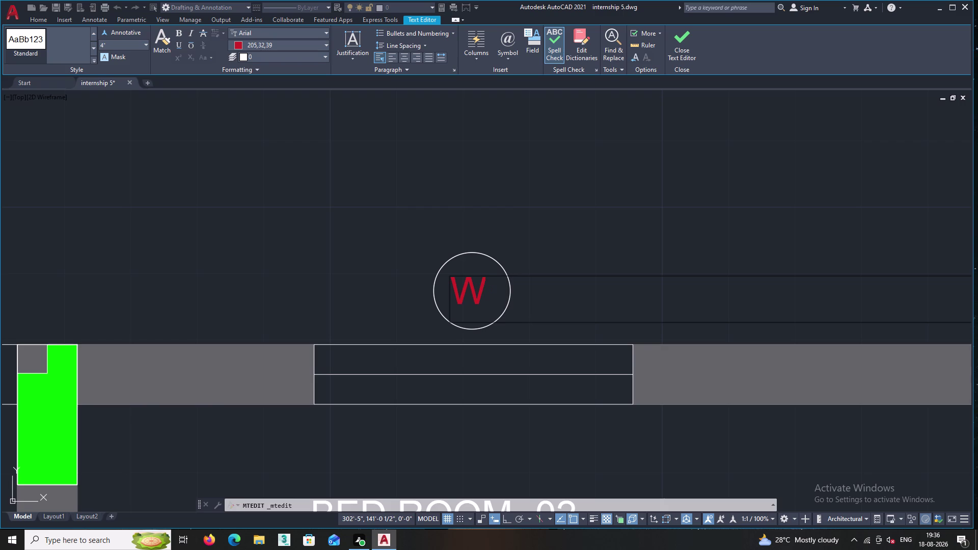
key(2)
click(651, 243)
middle_drag(651, 243, 498, 285)
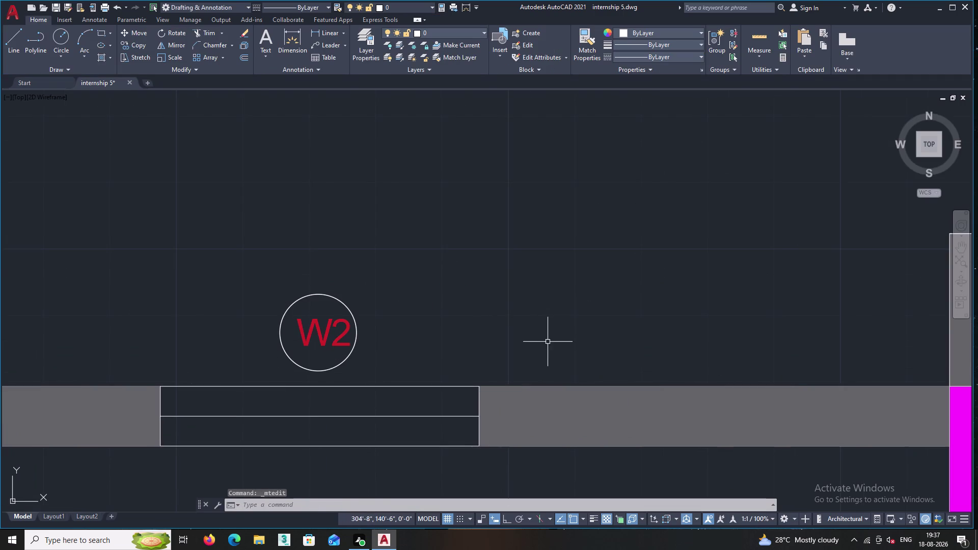
Delete the W5 text from the circle beneath the balcony dimensions.
scroll(down, 3)
middle_drag(549, 344, 305, 201)
scroll(down, 3)
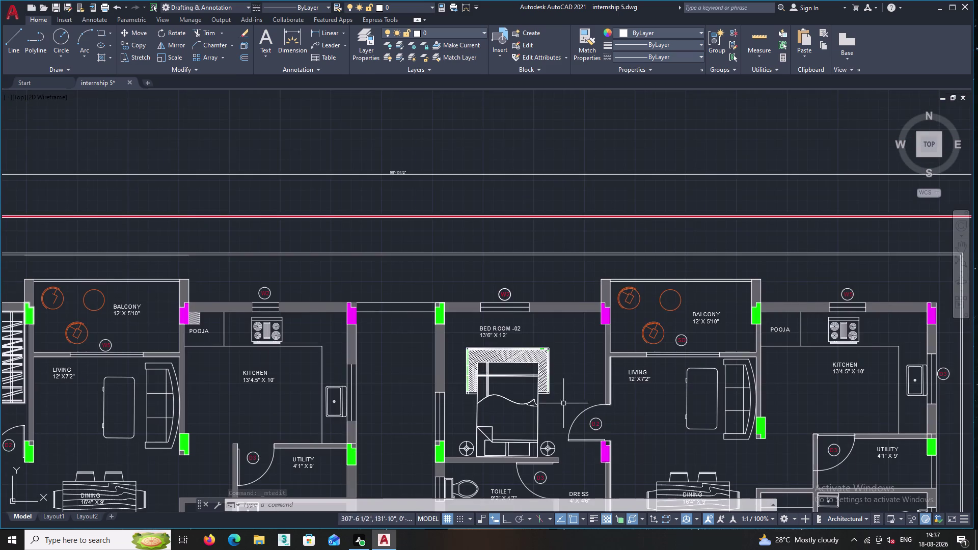
middle_drag(542, 400, 619, 395)
middle_drag(254, 360, 401, 388)
scroll(up, 3)
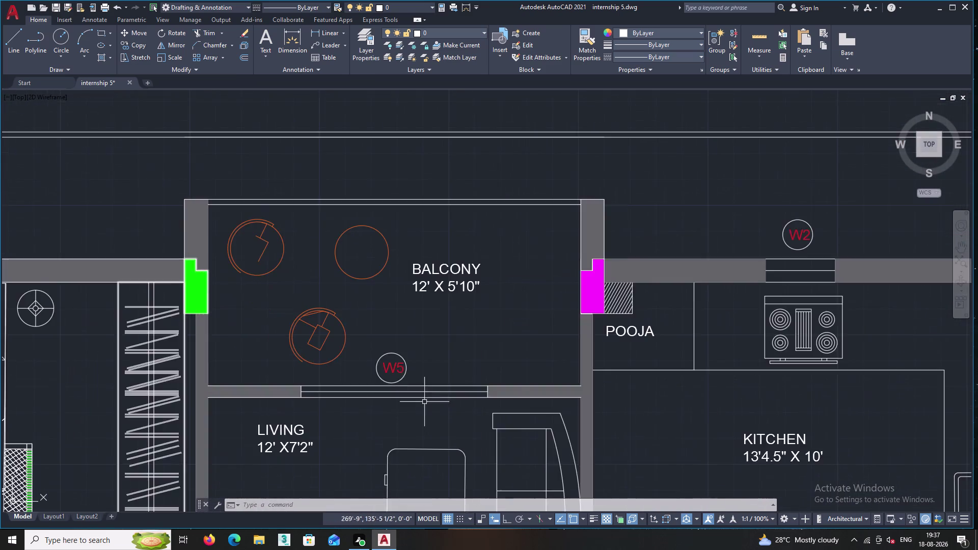
scroll(up, 3)
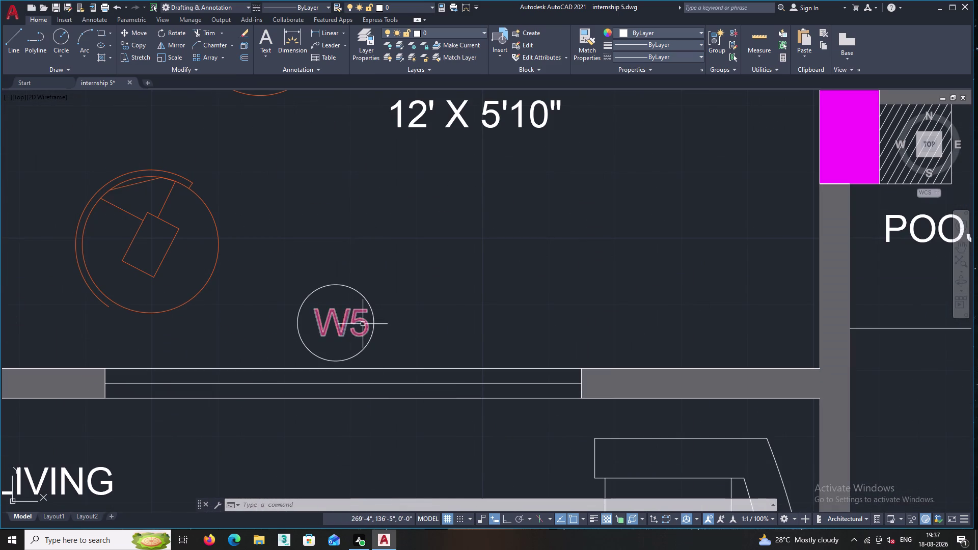
click(363, 324)
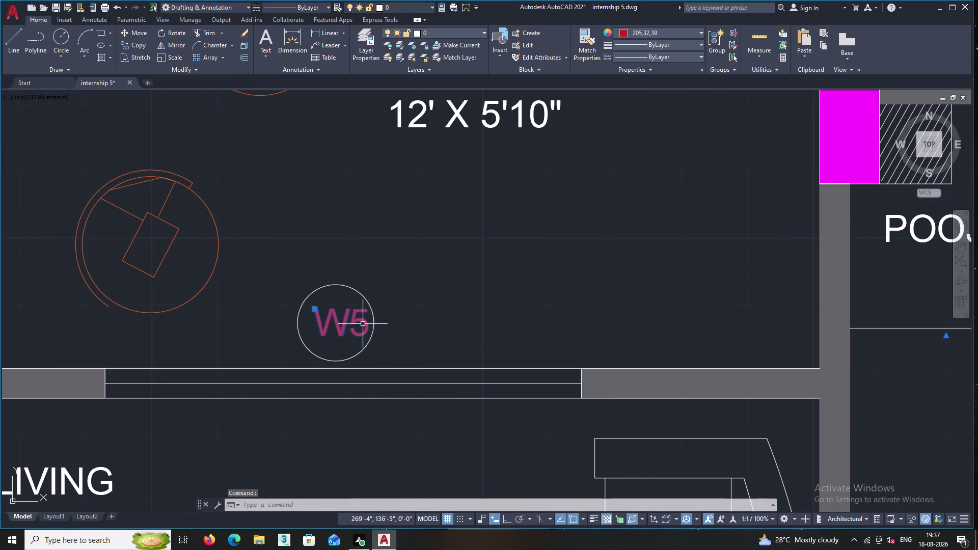
key(Delete)
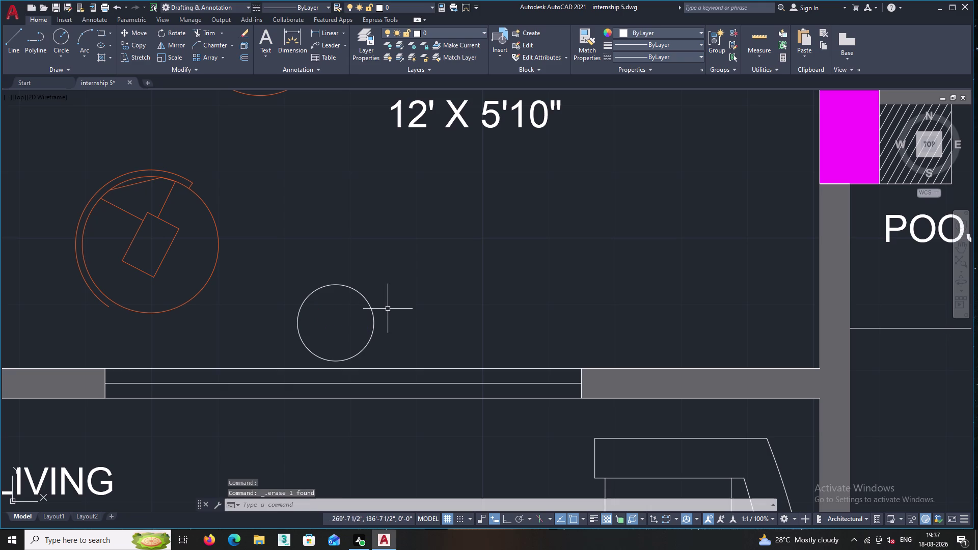
Start copying the SD tag from its base point, after cancelling an accidental move.
scroll(down, 3)
scroll(down, 3)
middle_drag(614, 345, 441, 371)
scroll(down, 3)
middle_drag(798, 372, 723, 350)
scroll(up, 3)
scroll(up, 3)
scroll(up, 3)
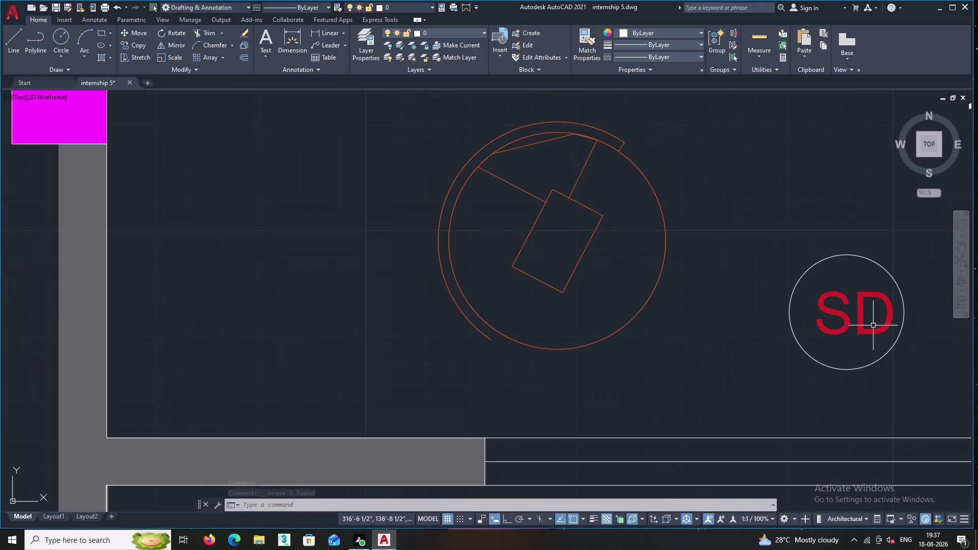
click(863, 322)
right_click(839, 321)
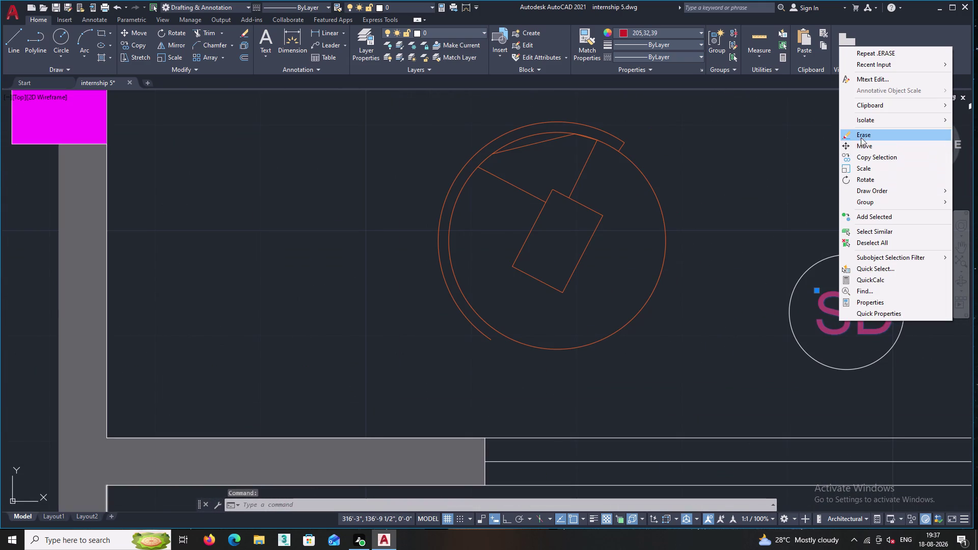
click(865, 143)
key(Escape)
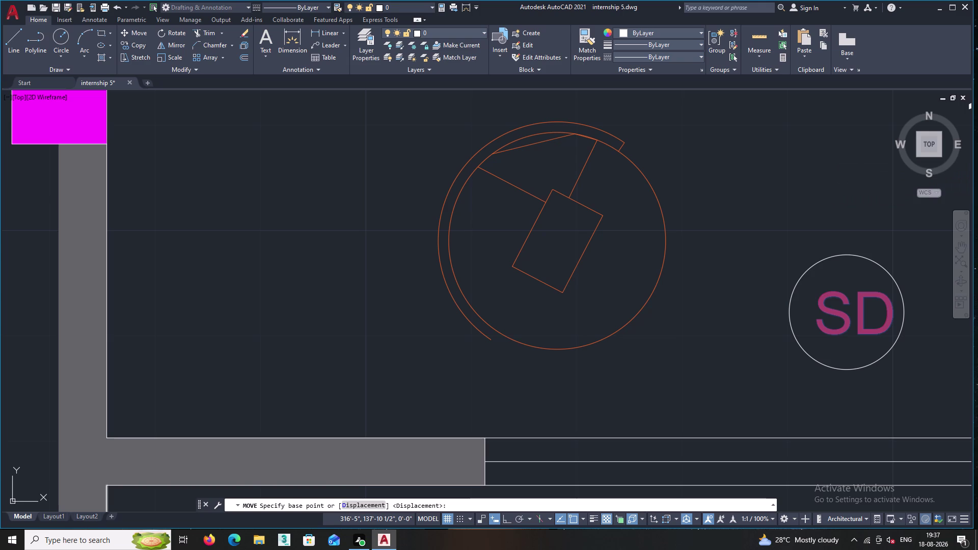
click(830, 307)
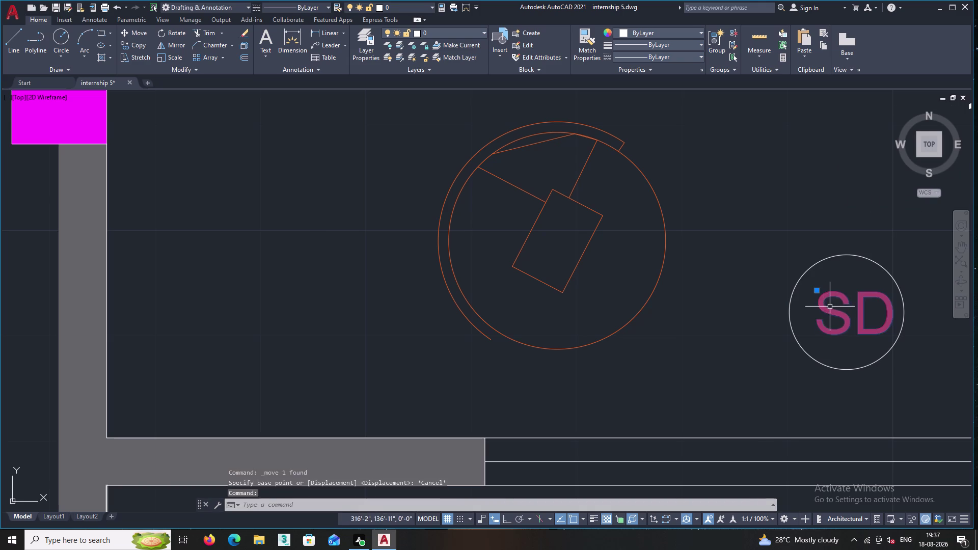
right_click(819, 210)
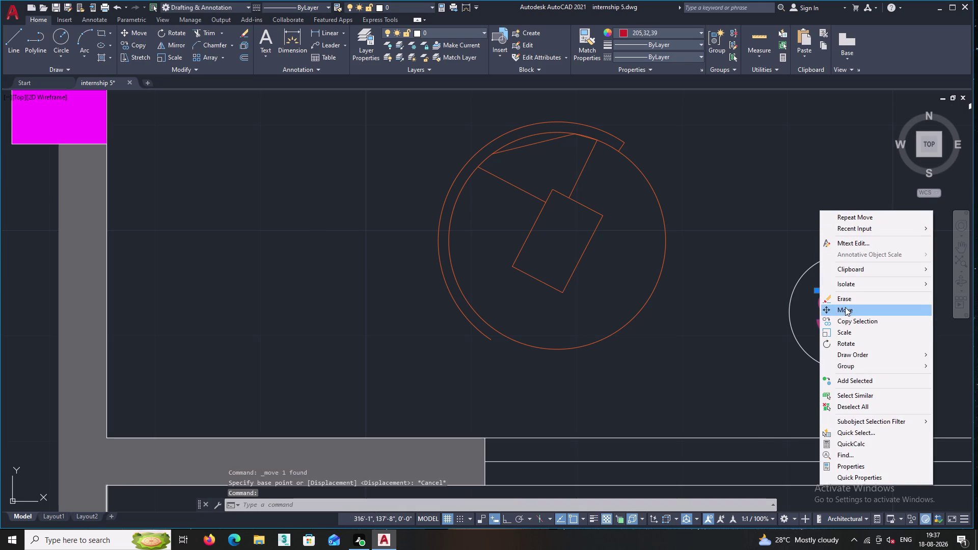
click(851, 321)
click(850, 321)
Place the SD copy inside the empty balcony circle and end copying.
middle_drag(693, 324, 702, 325)
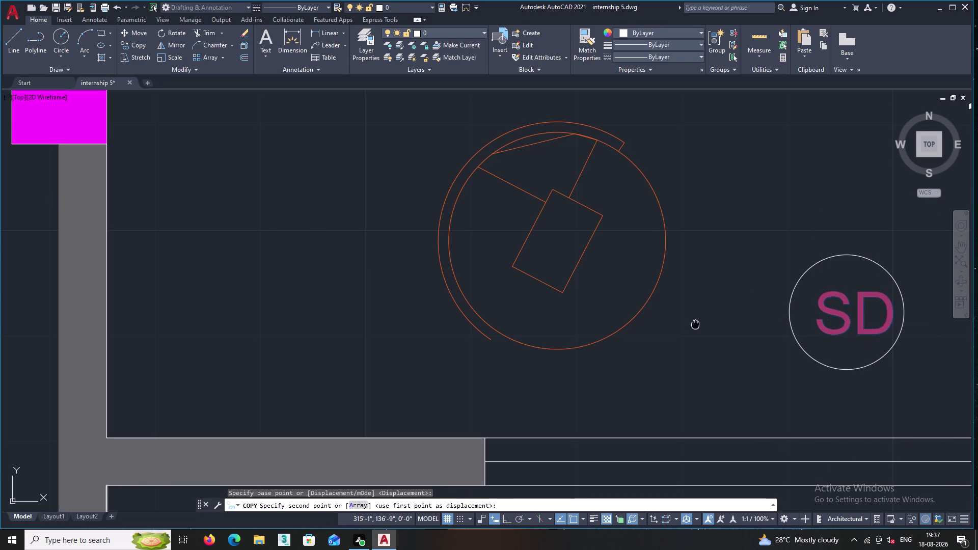
middle_drag(702, 324, 977, 338)
middle_drag(520, 339, 977, 398)
scroll(down, 3)
middle_drag(584, 381, 977, 377)
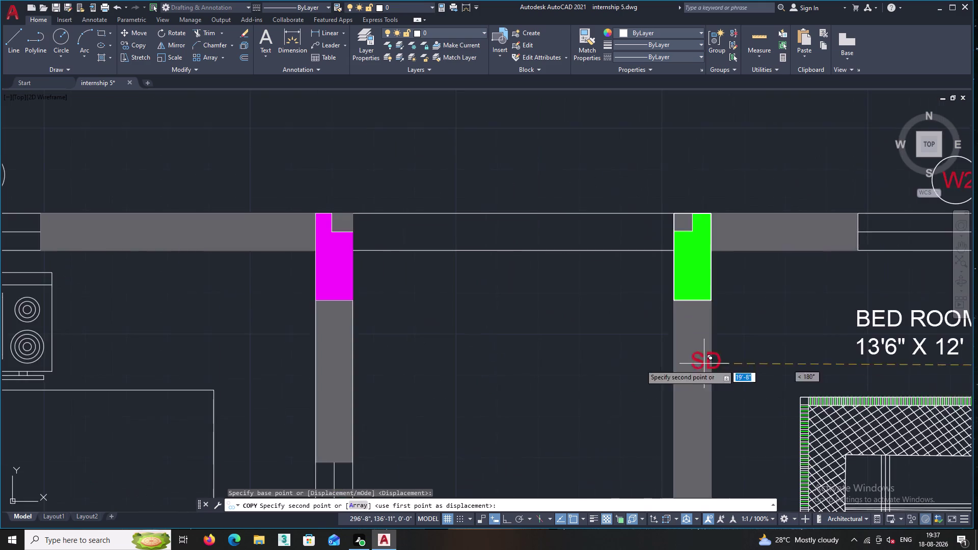
scroll(down, 3)
middle_drag(561, 384, 977, 389)
scroll(up, 3)
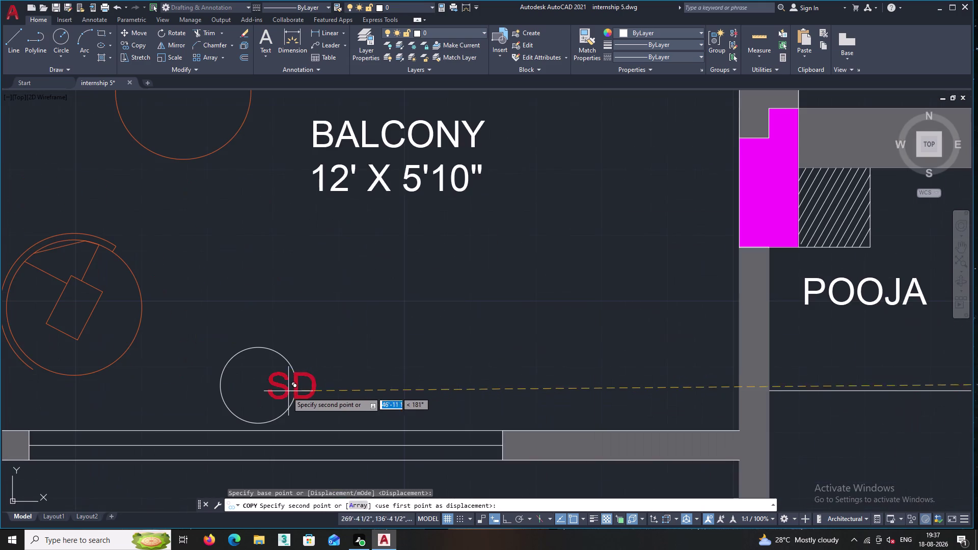
click(256, 389)
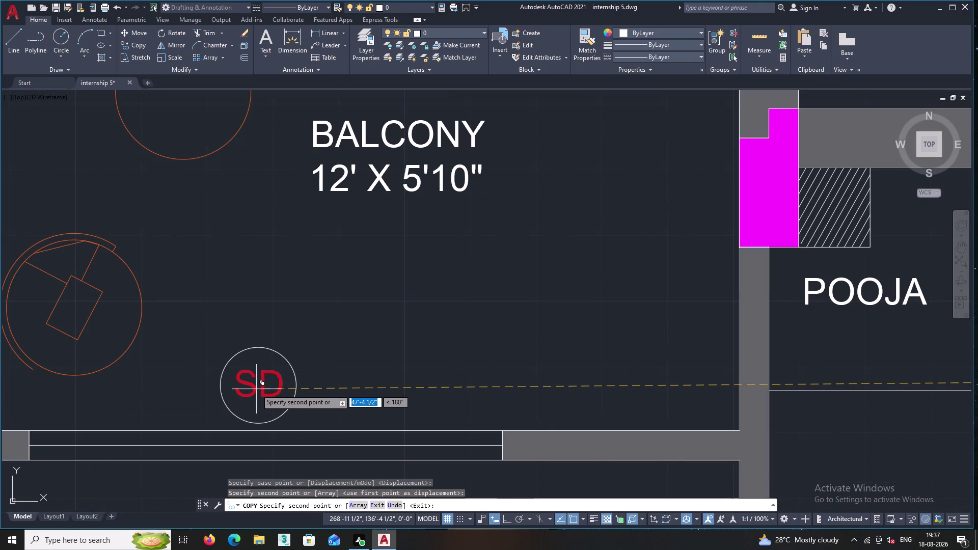
key(Escape)
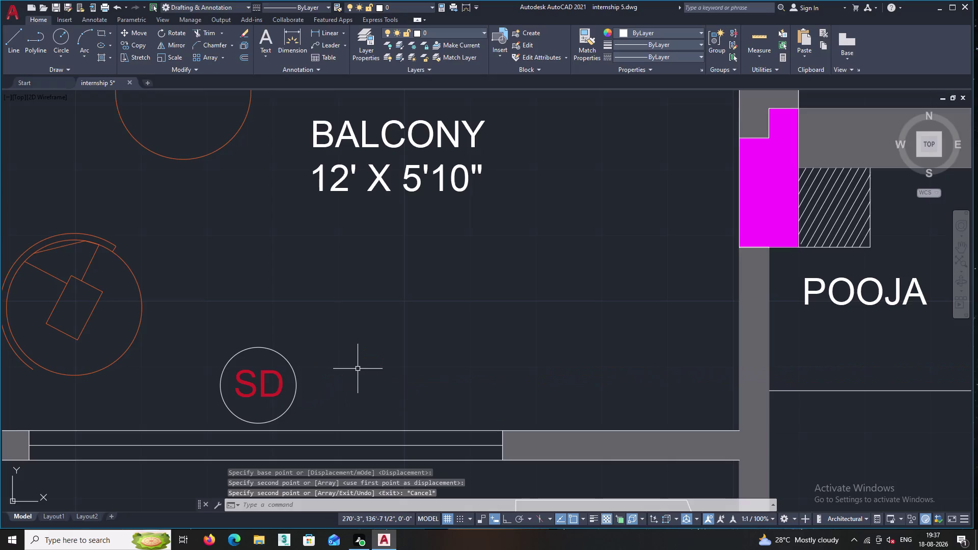
scroll(down, 3)
middle_drag(423, 355, 353, 231)
middle_drag(684, 315, 507, 287)
scroll(down, 3)
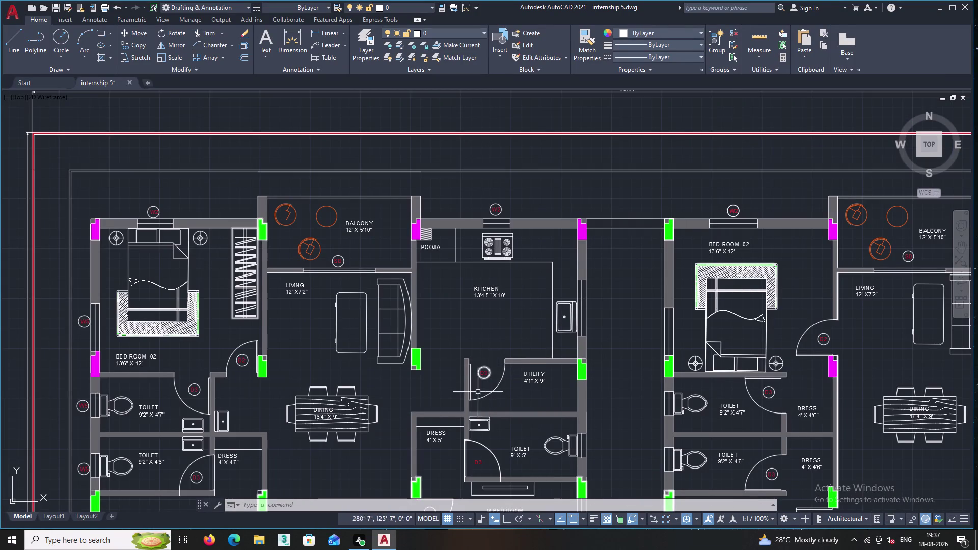
Zoom in on the D3 tag beside the kitchen's right wall.
middle_drag(510, 343, 423, 363)
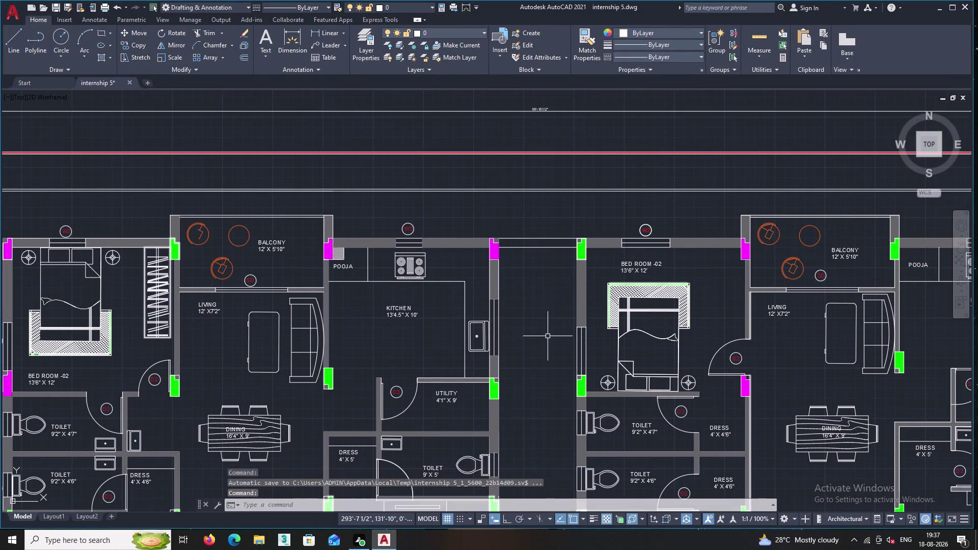
middle_drag(547, 337, 411, 386)
middle_drag(589, 352, 497, 339)
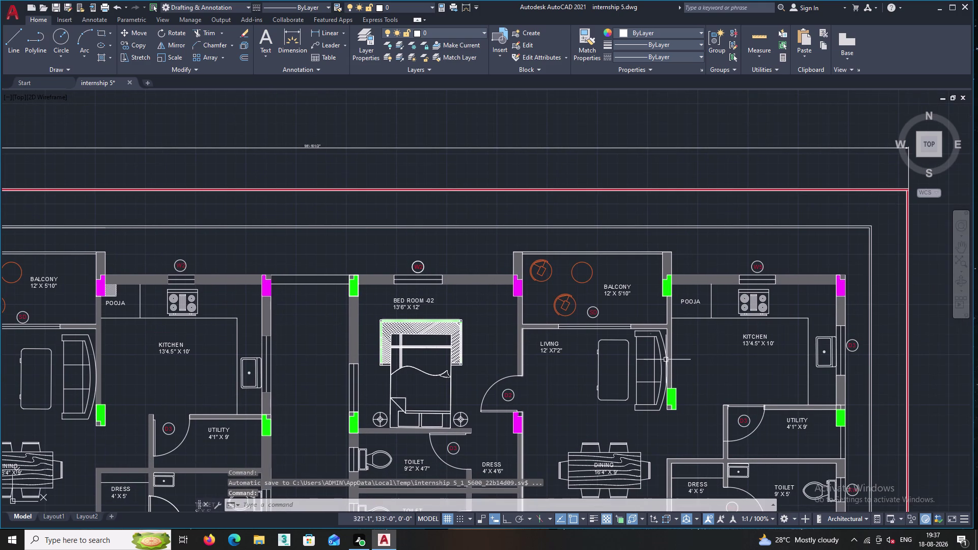
middle_drag(693, 359, 462, 338)
scroll(up, 3)
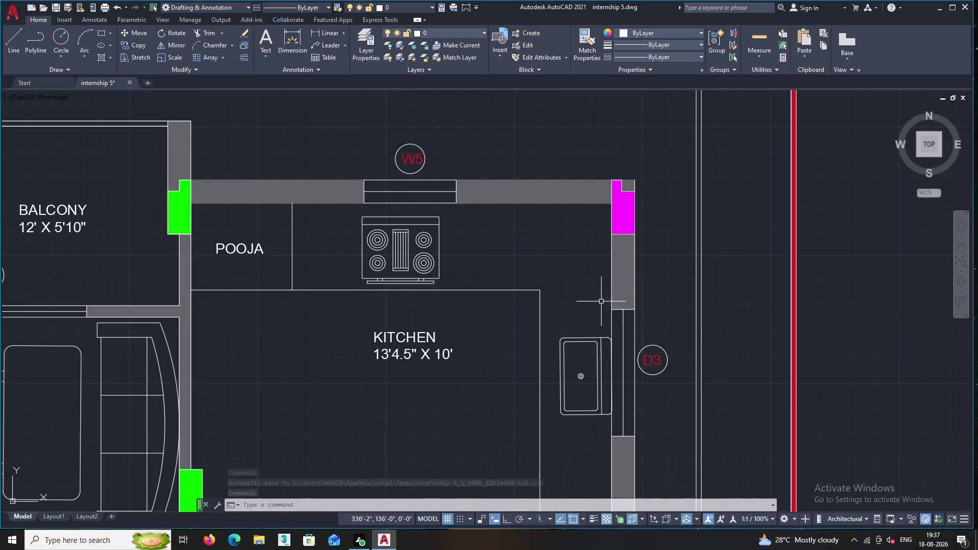
middle_drag(677, 373, 584, 307)
scroll(up, 3)
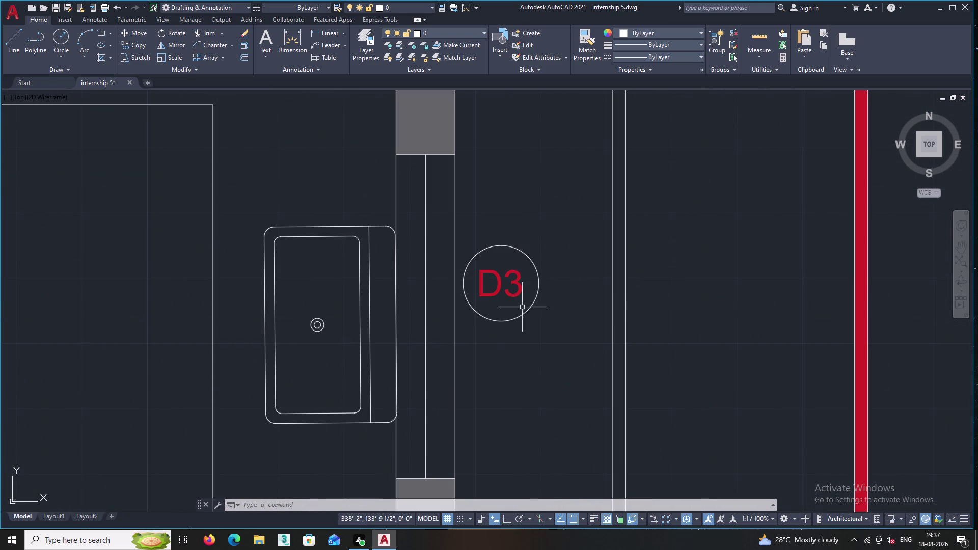
scroll(up, 3)
scroll(down, 3)
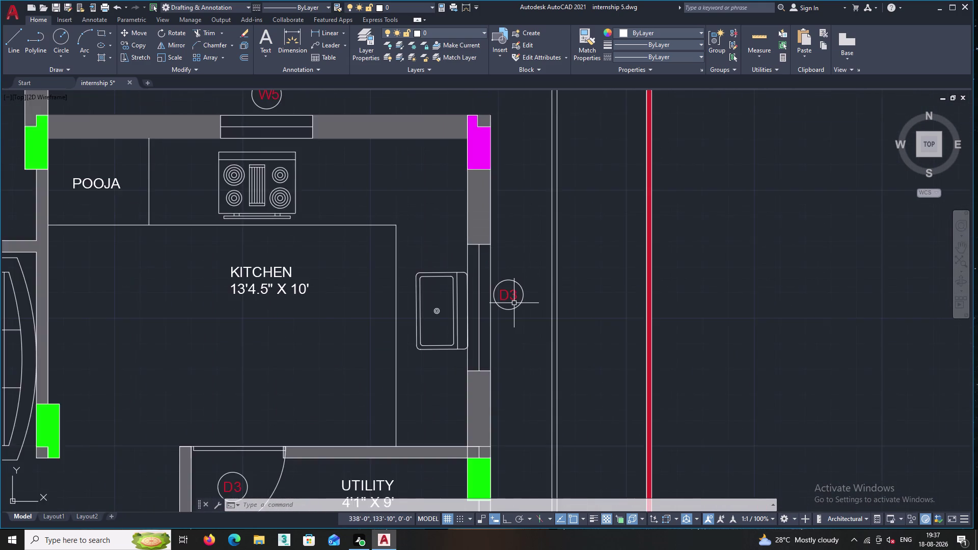
scroll(up, 3)
scroll(up, 3)
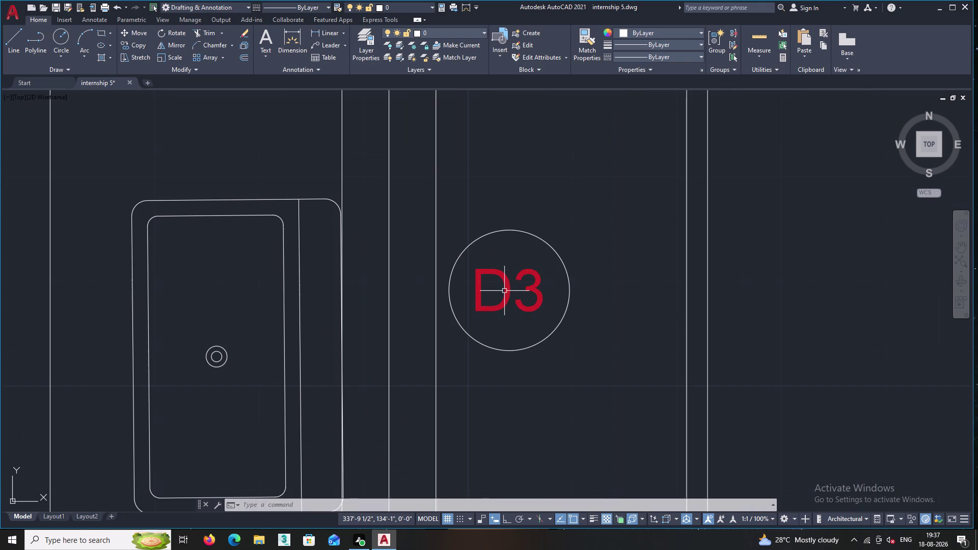
click(508, 291)
double_click(505, 290)
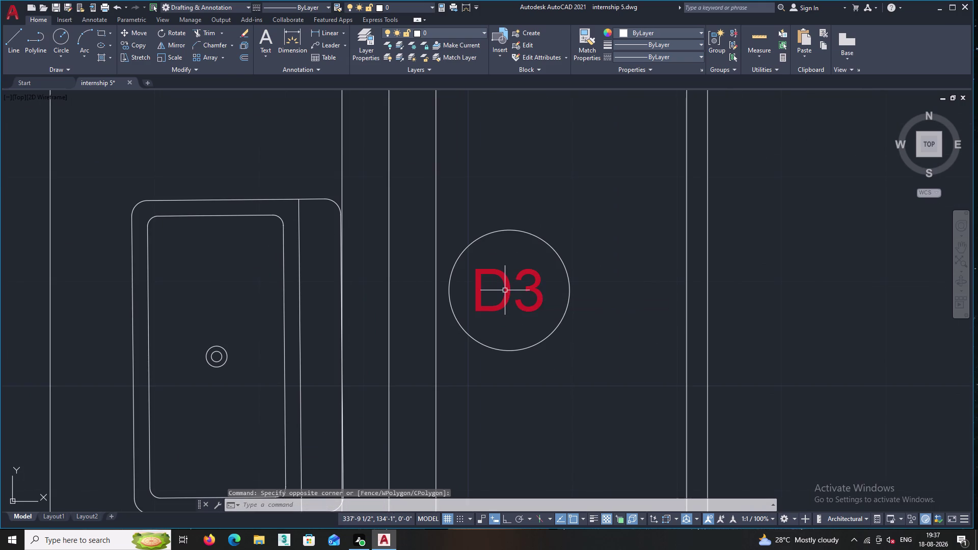
Select and erase the D3 text, leaving its circle empty.
scroll(down, 3)
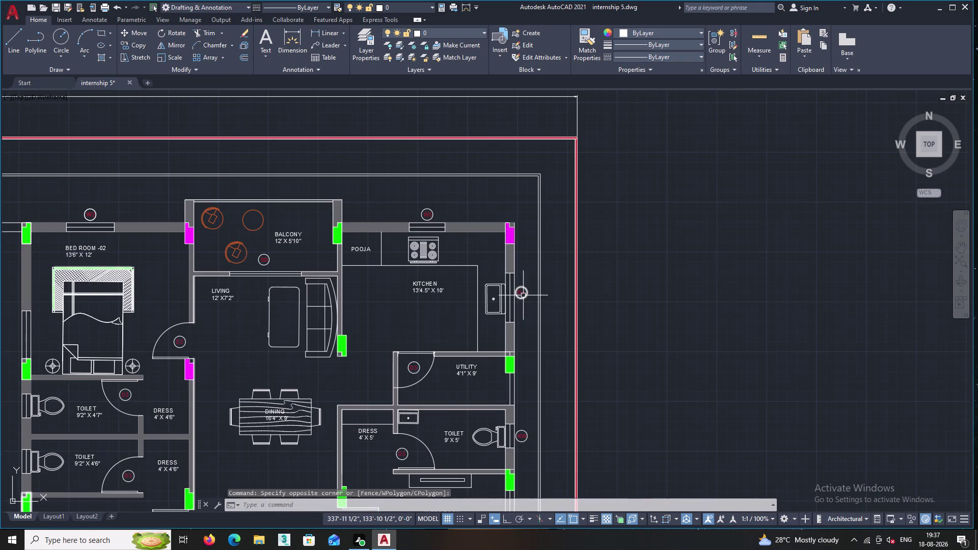
scroll(up, 3)
scroll(up, 3)
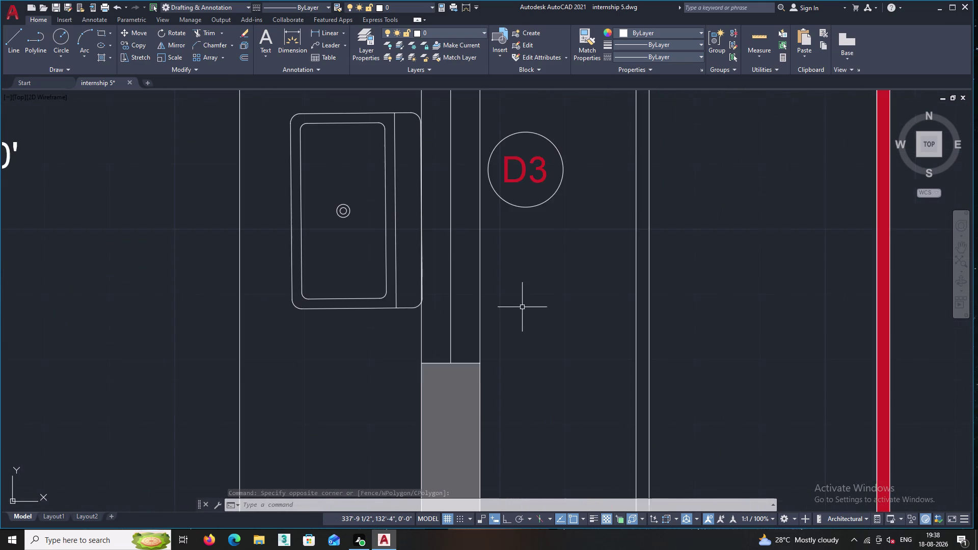
middle_drag(523, 304, 513, 438)
scroll(up, 3)
double_click(514, 307)
click(485, 273)
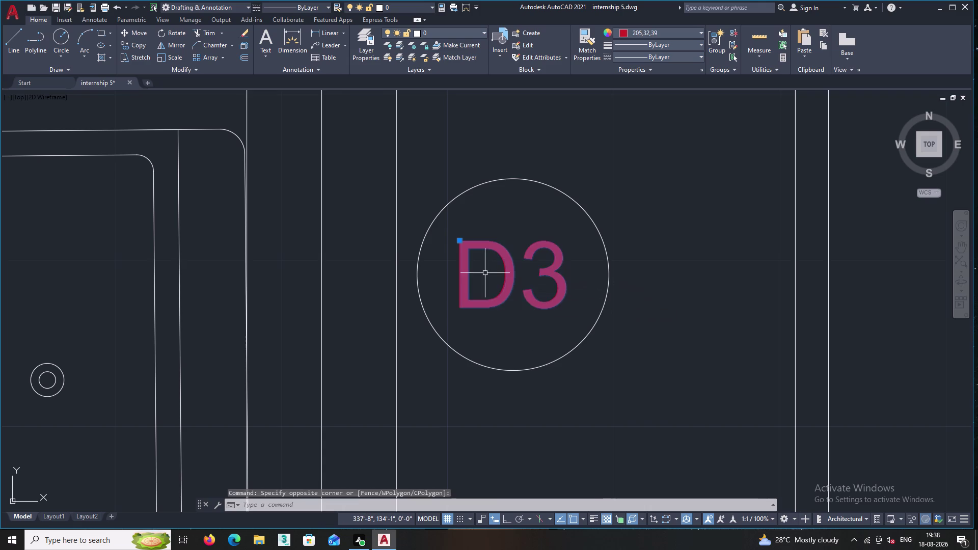
right_click(485, 273)
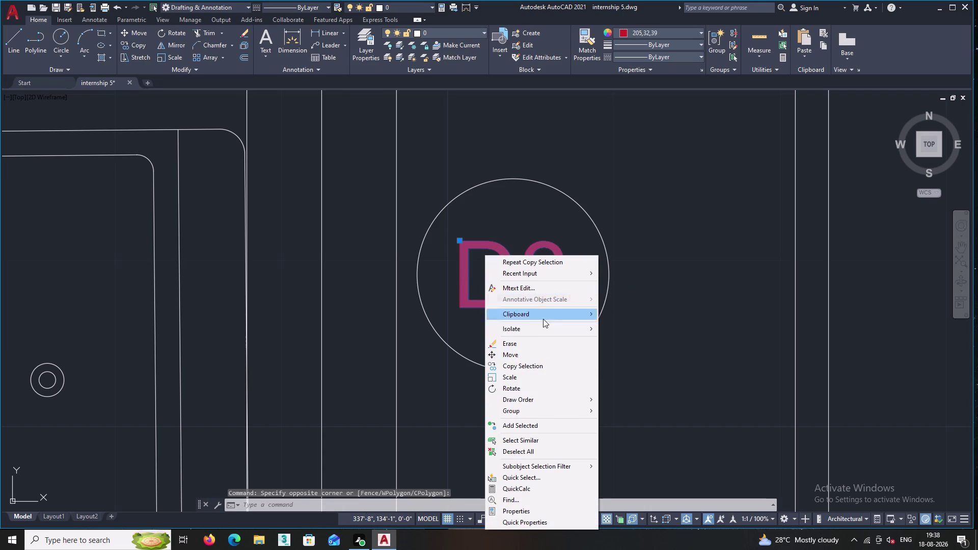
key(Escape)
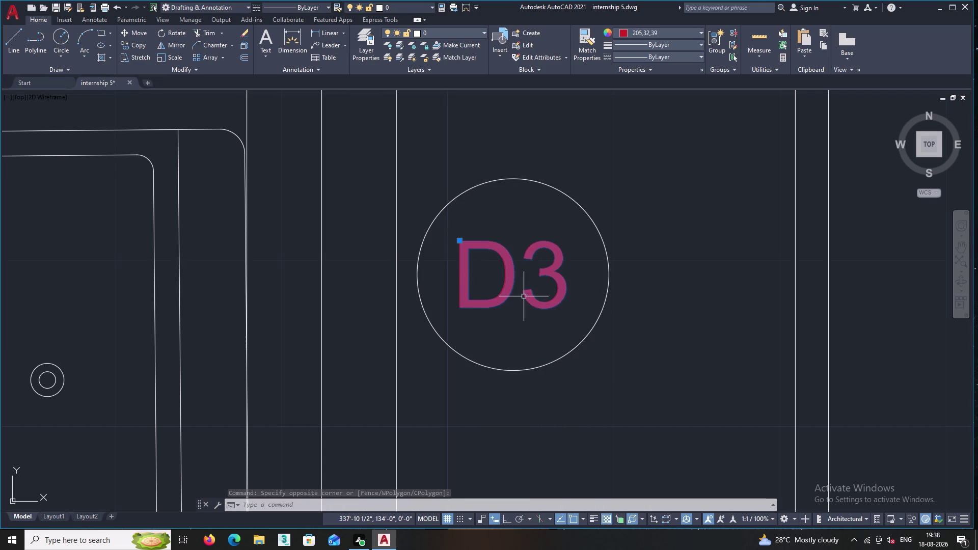
key(Delete)
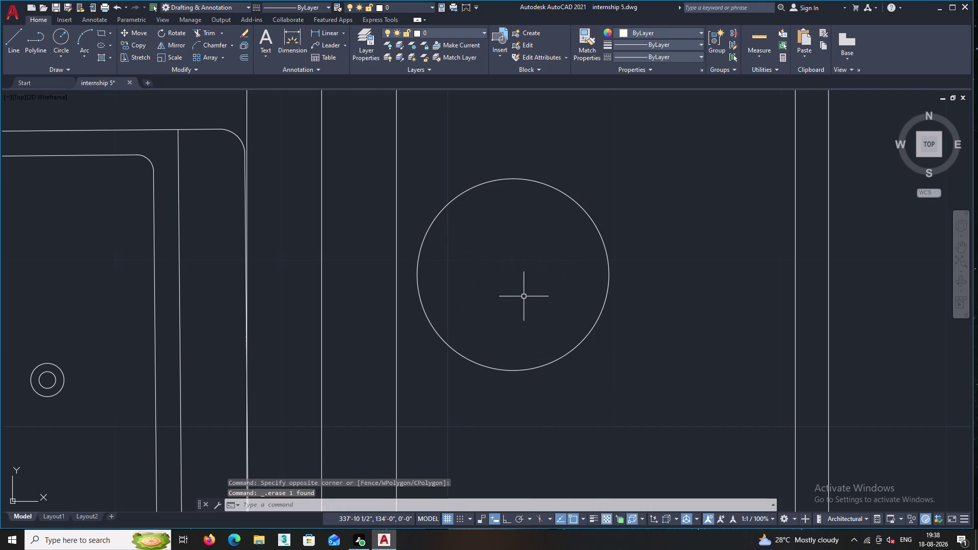
middle_drag(529, 296, 453, 194)
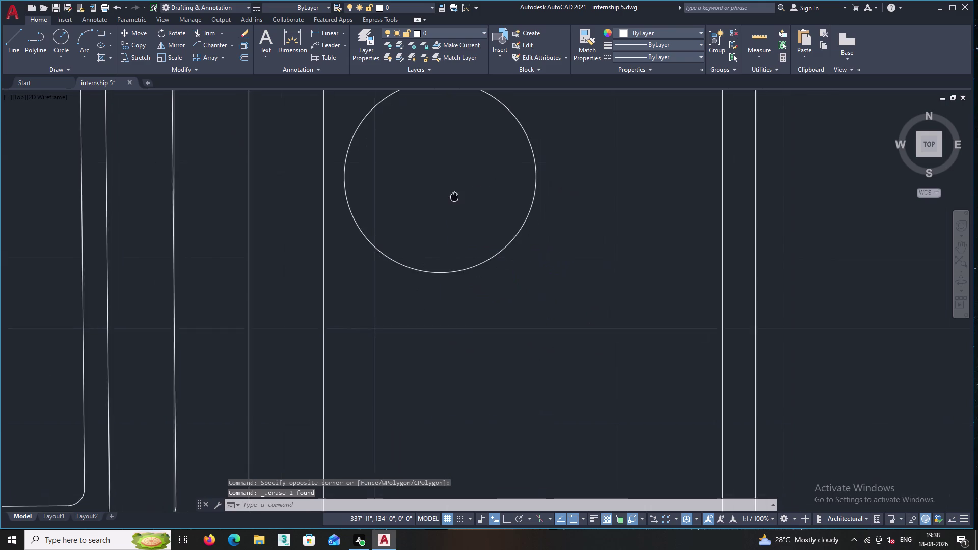
Open the KW label for editing twice, leaving its text unchanged.
middle_drag(452, 193, 451, 192)
scroll(down, 3)
middle_drag(483, 336, 467, 189)
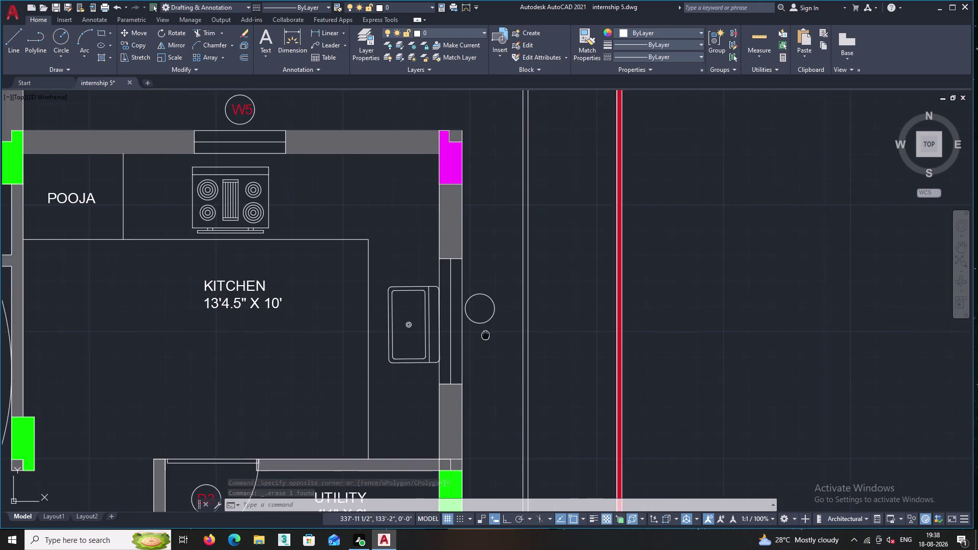
middle_drag(467, 189, 465, 58)
scroll(down, 3)
scroll(up, 3)
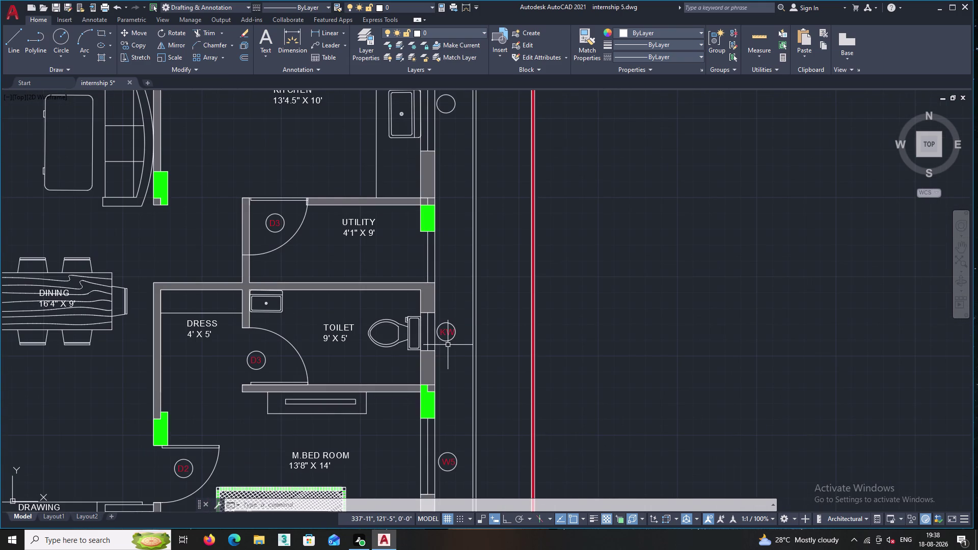
scroll(up, 3)
double_click(429, 323)
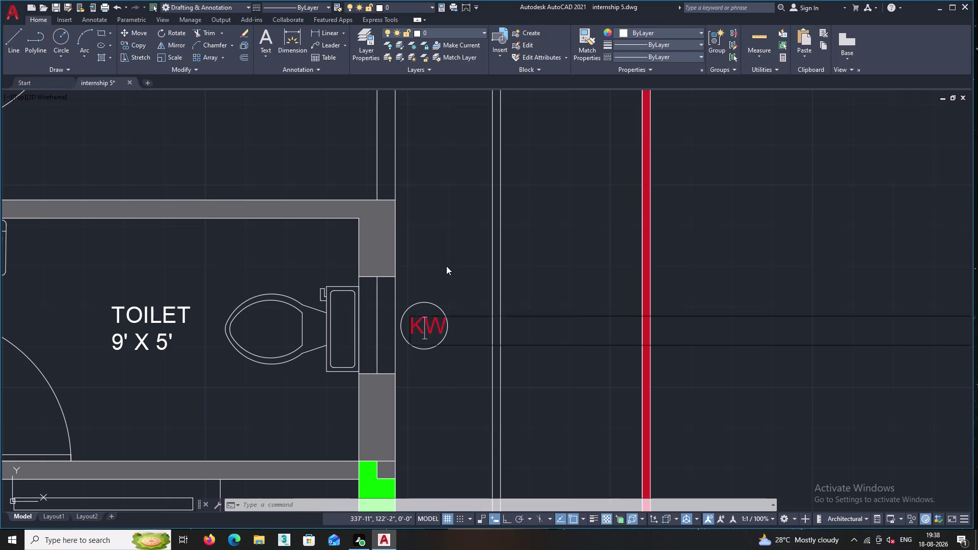
right_click(446, 261)
key(Escape)
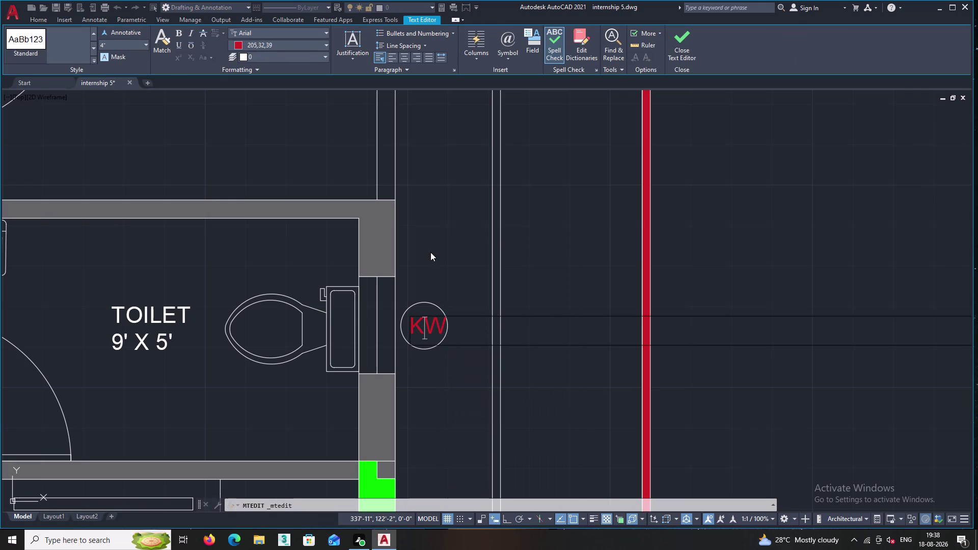
key(Escape)
scroll(up, 3)
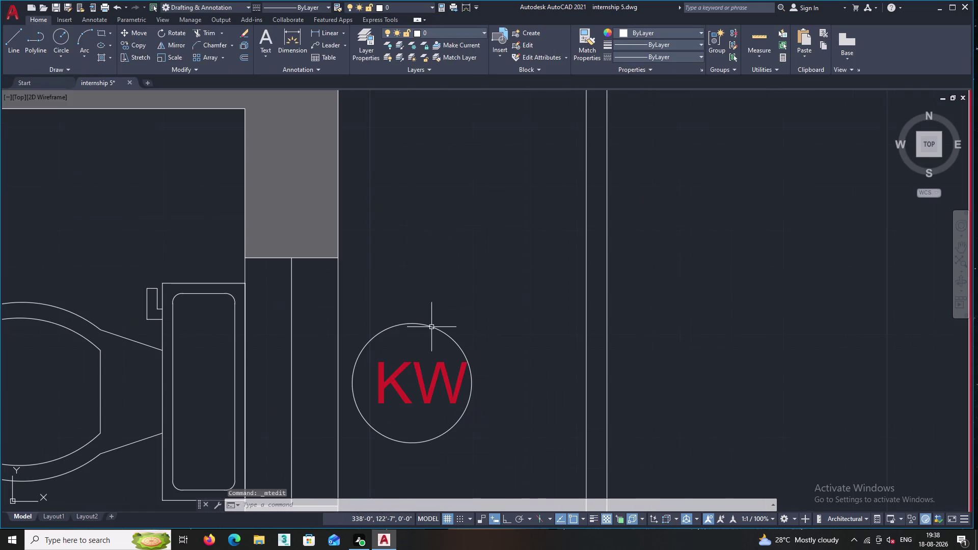
double_click(421, 386)
right_click(439, 293)
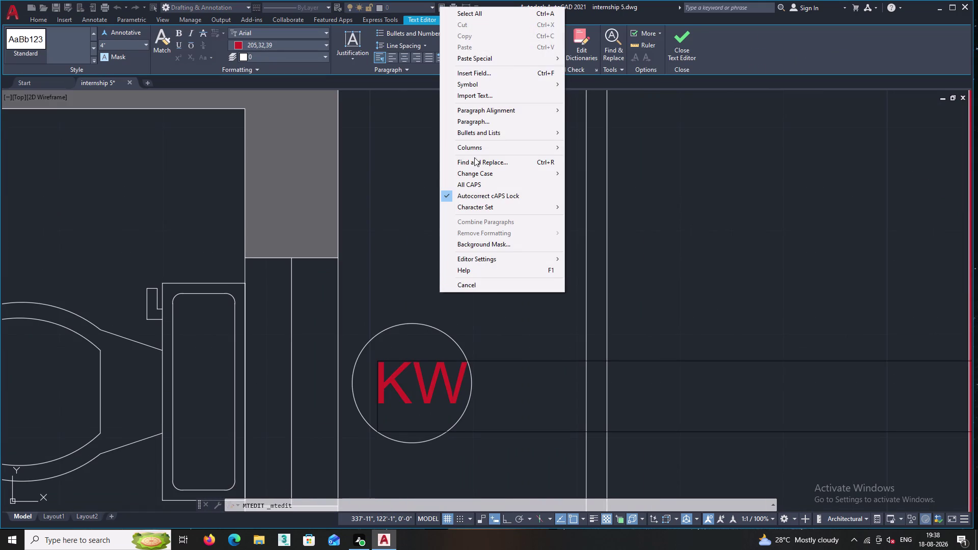
key(Escape)
key(Escape)
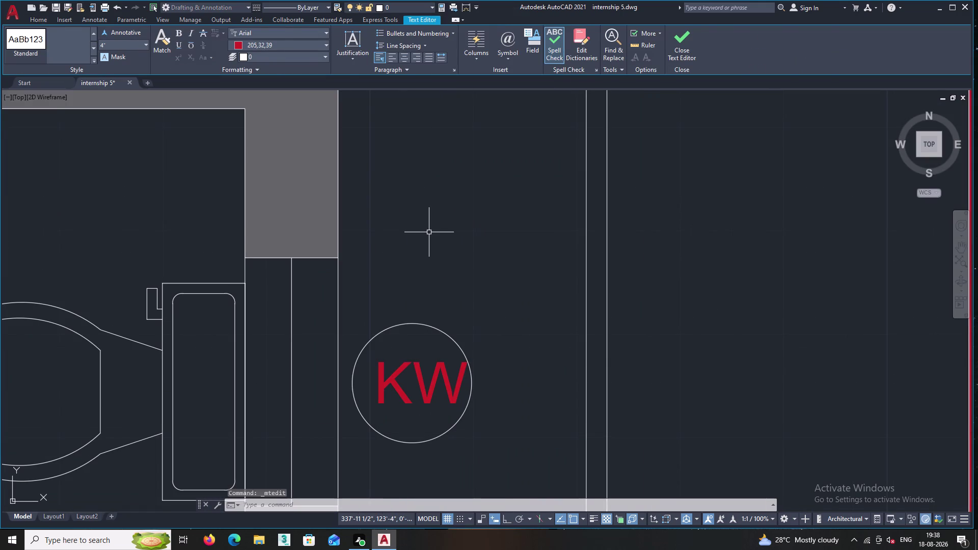
key(Escape)
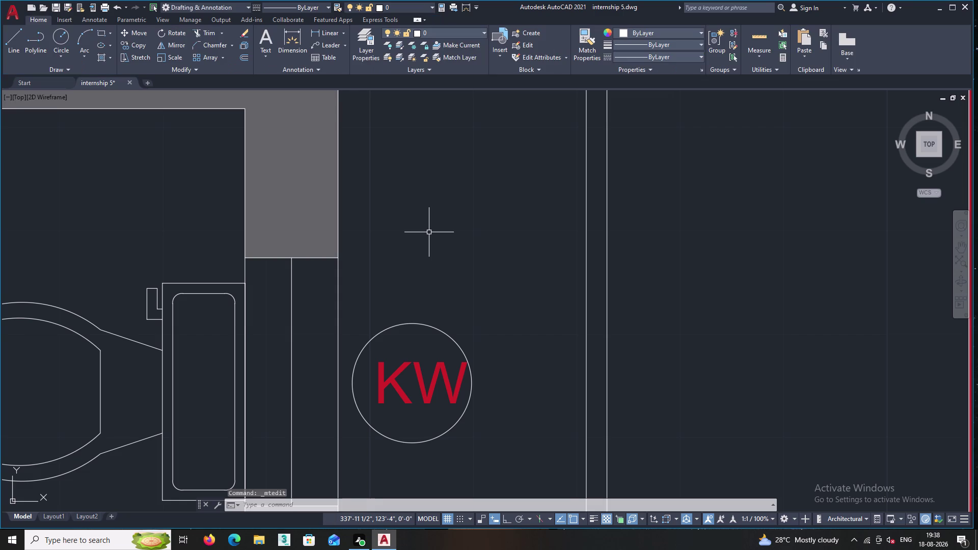
Move the red KW label into the emptied circle beside the kitchen wall.
click(393, 380)
right_click(420, 269)
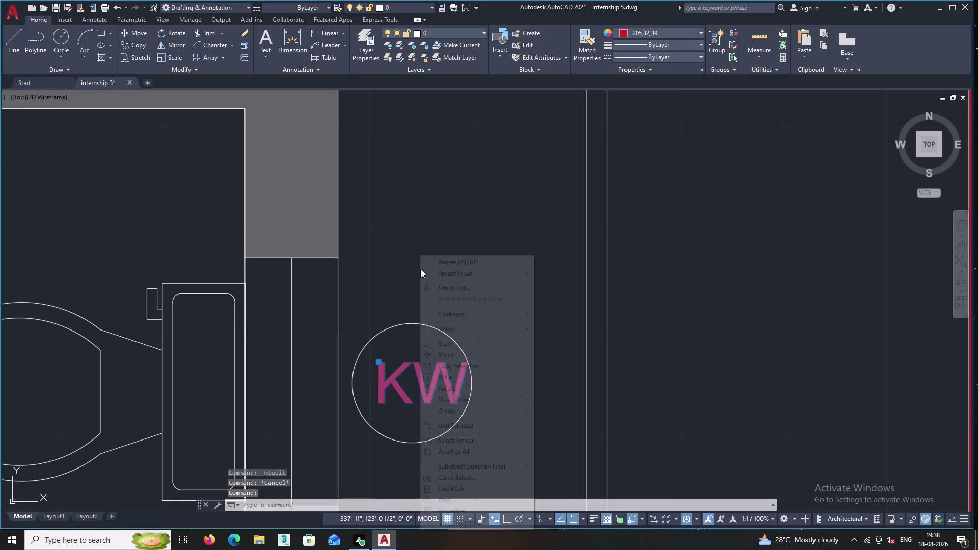
click(457, 354)
double_click(435, 376)
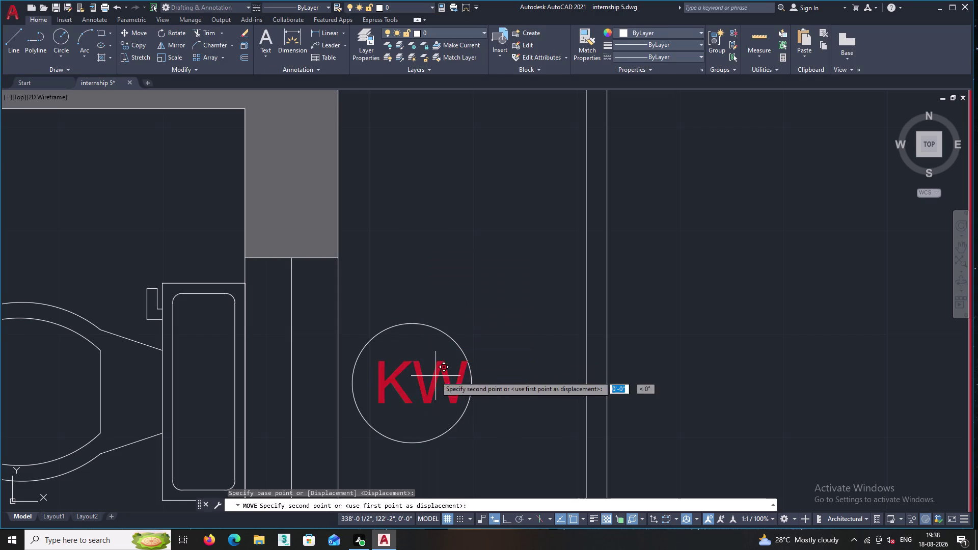
middle_drag(427, 231, 454, 401)
scroll(down, 3)
middle_drag(447, 190, 480, 499)
scroll(down, 3)
middle_drag(459, 125, 465, 348)
scroll(down, 3)
scroll(up, 3)
scroll(up, 3)
click(463, 308)
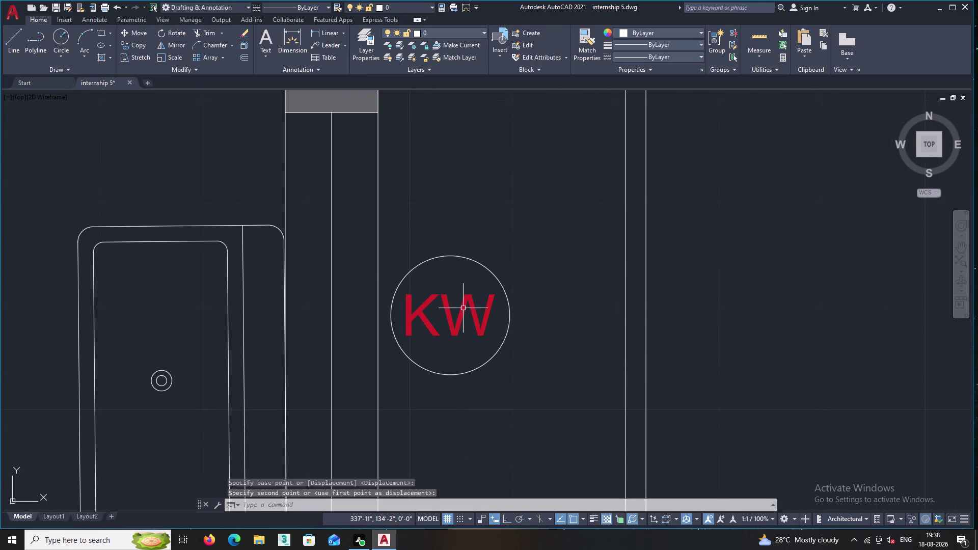
middle_drag(502, 433, 480, 277)
scroll(down, 3)
middle_drag(477, 329, 433, 129)
middle_drag(455, 343, 423, 243)
scroll(up, 3)
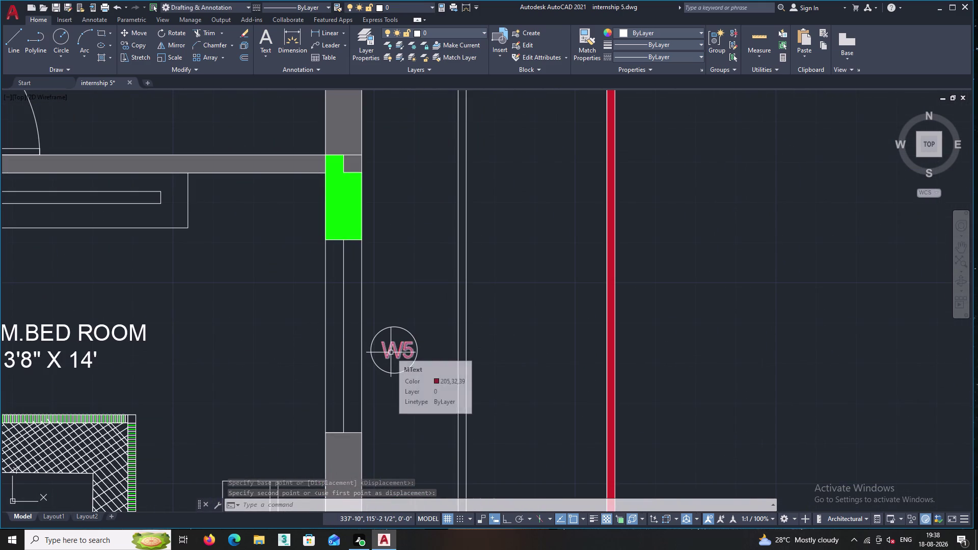
middle_drag(433, 222, 420, 339)
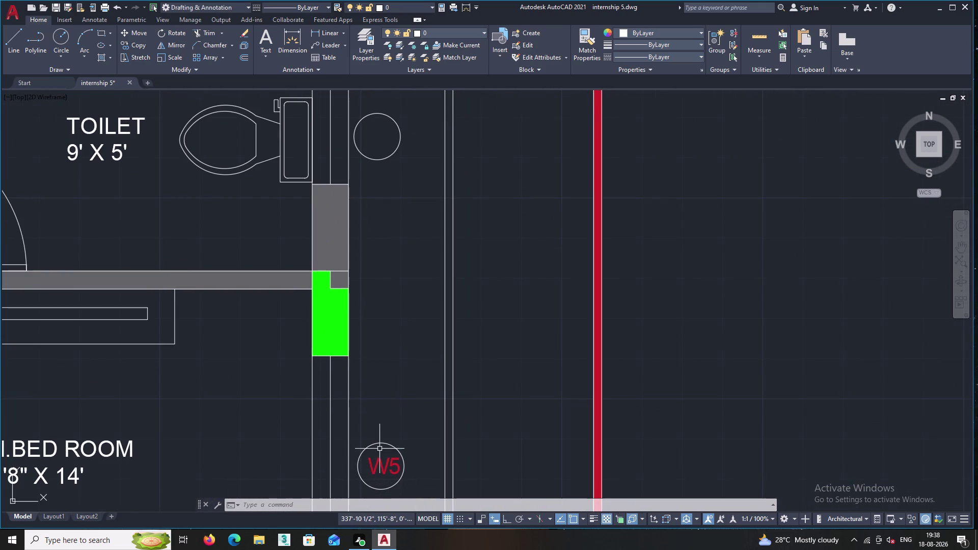
Open the W5 label for editing, then cancel without changes.
double_click(379, 465)
right_click(391, 374)
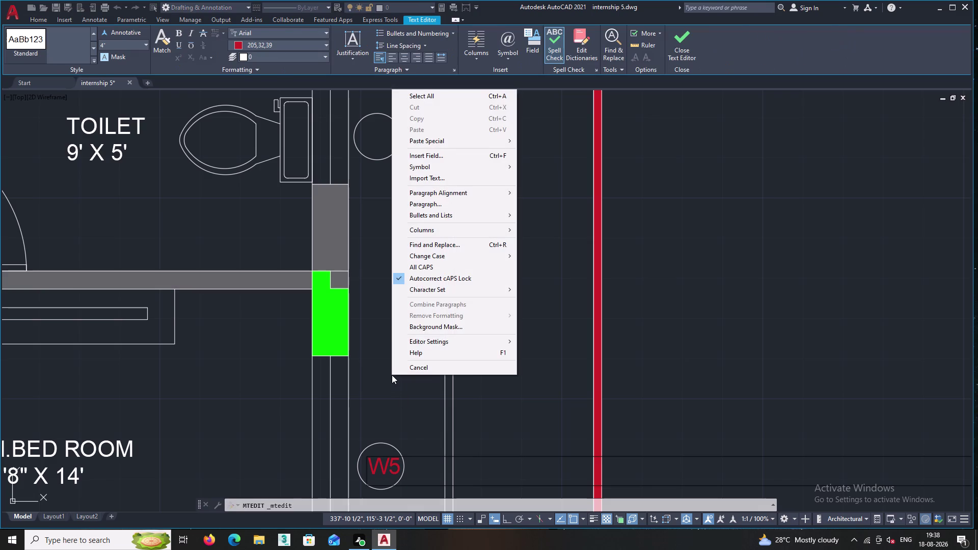
key(Escape)
key(Escape)
key(Escape)
key(Escape)
key(Escape)
key(Escape)
key(Escape)
key(Escape)
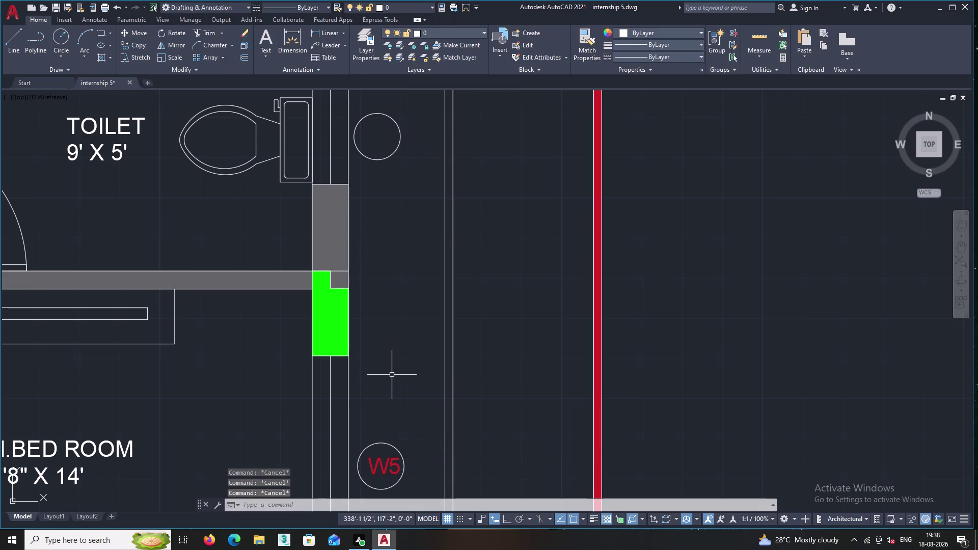
Copy the W5 label into the empty circle beside the toilet wall.
click(378, 474)
click(381, 464)
click(381, 463)
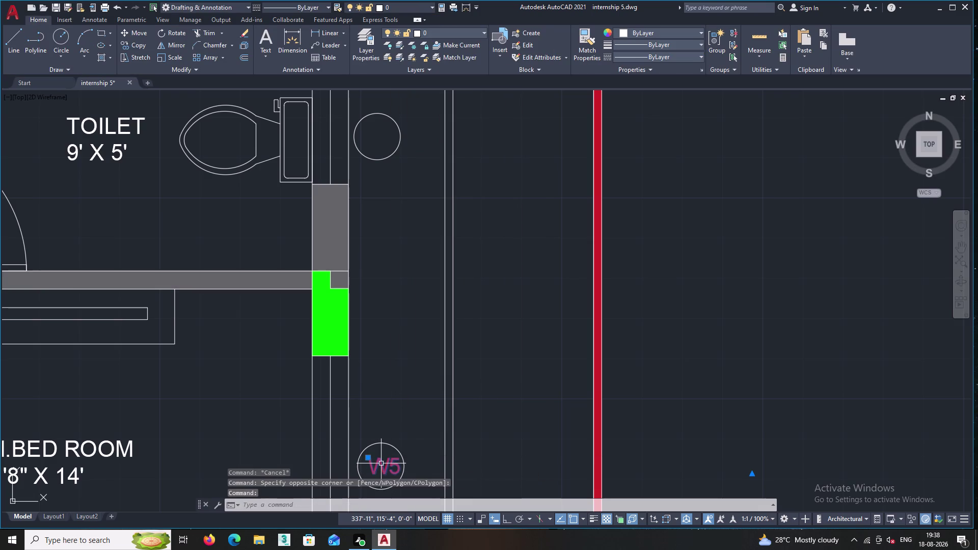
right_click(396, 390)
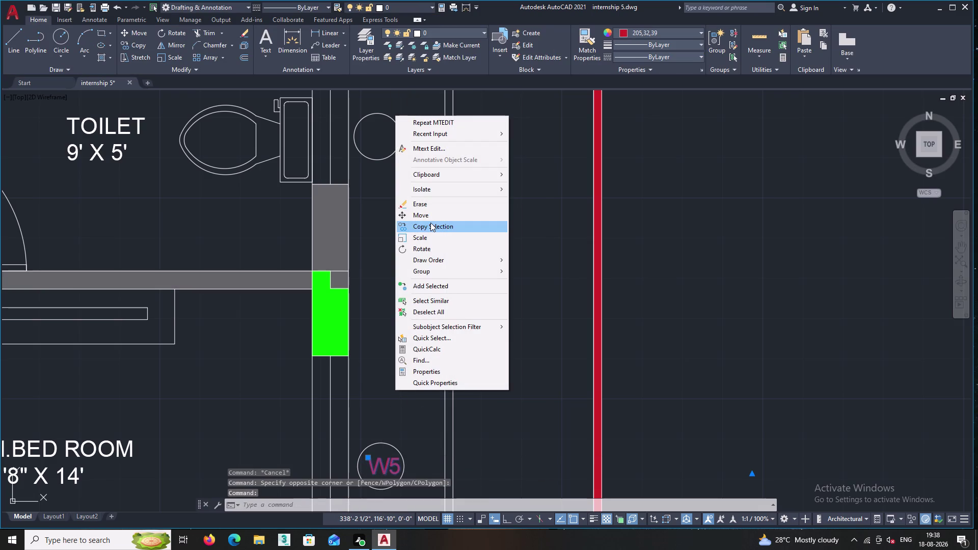
click(431, 223)
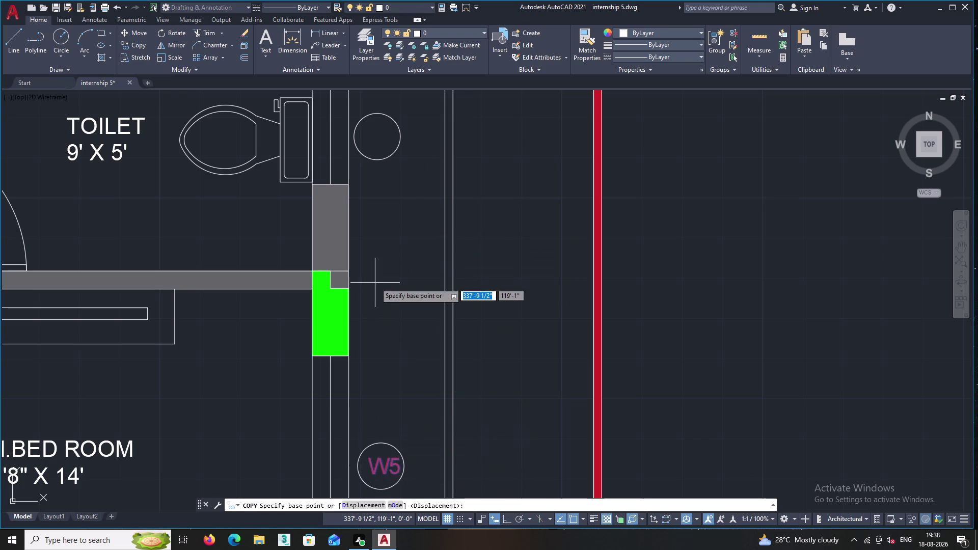
middle_drag(375, 282, 372, 340)
middle_drag(371, 411, 383, 227)
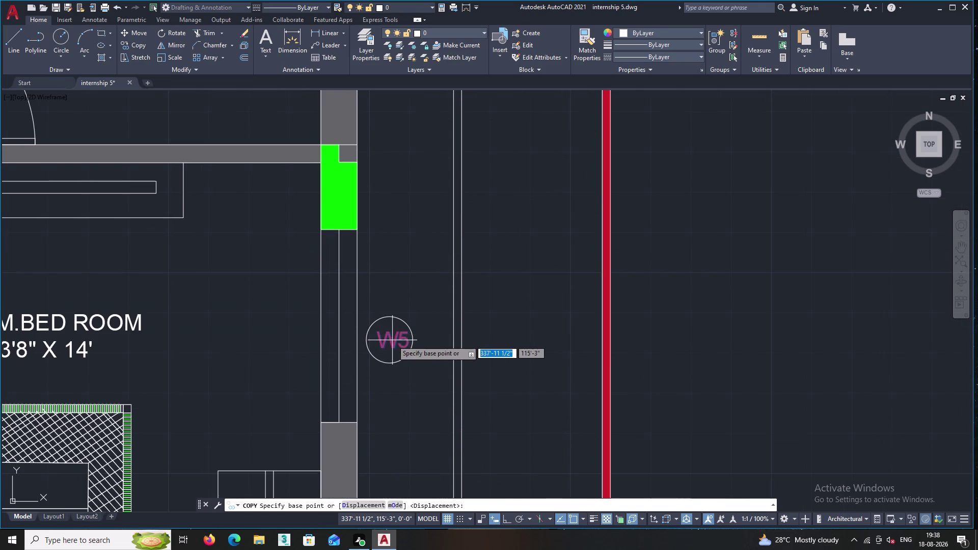
double_click(392, 341)
middle_drag(388, 228, 366, 497)
scroll(up, 3)
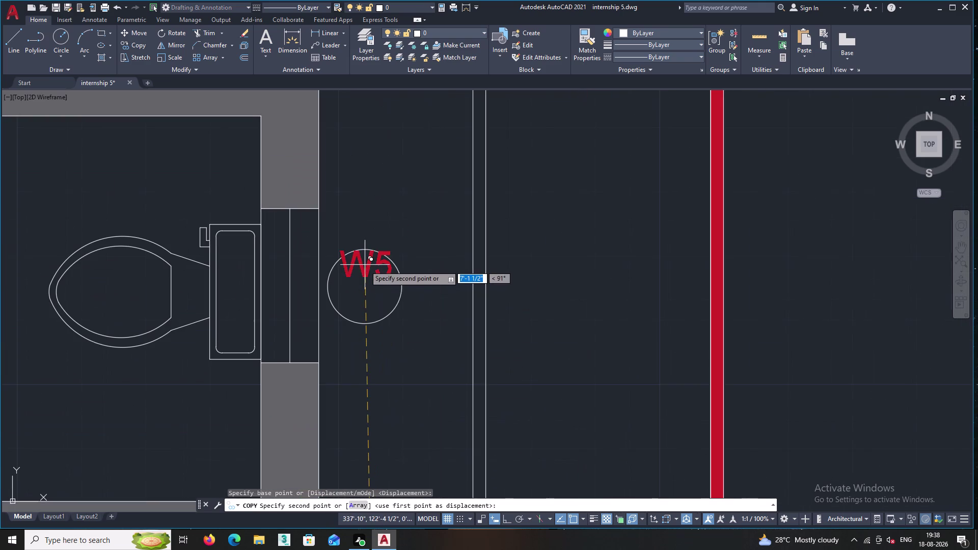
click(364, 289)
key(Escape)
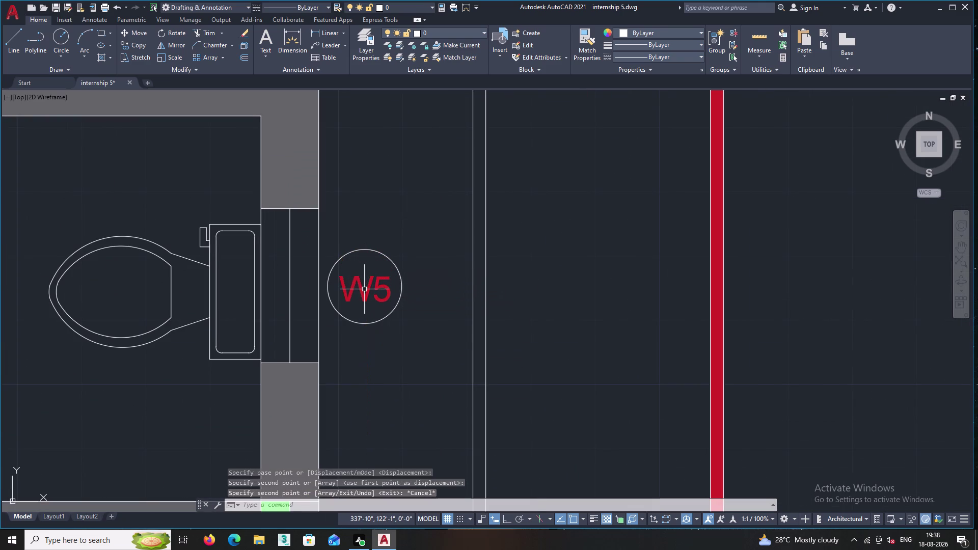
scroll(up, 3)
scroll(up, 3)
click(380, 303)
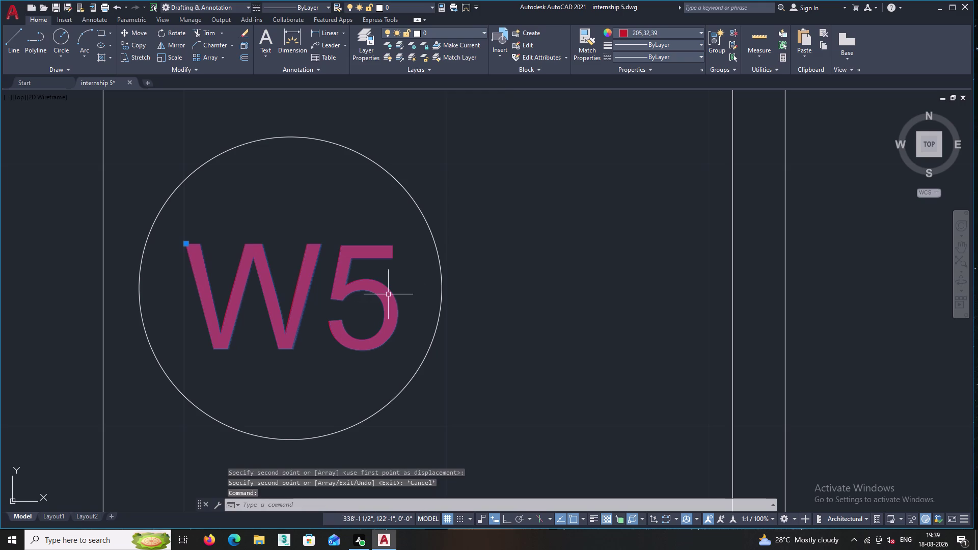
Replace the copied label's W5 text with the letter V.
right_click(389, 293)
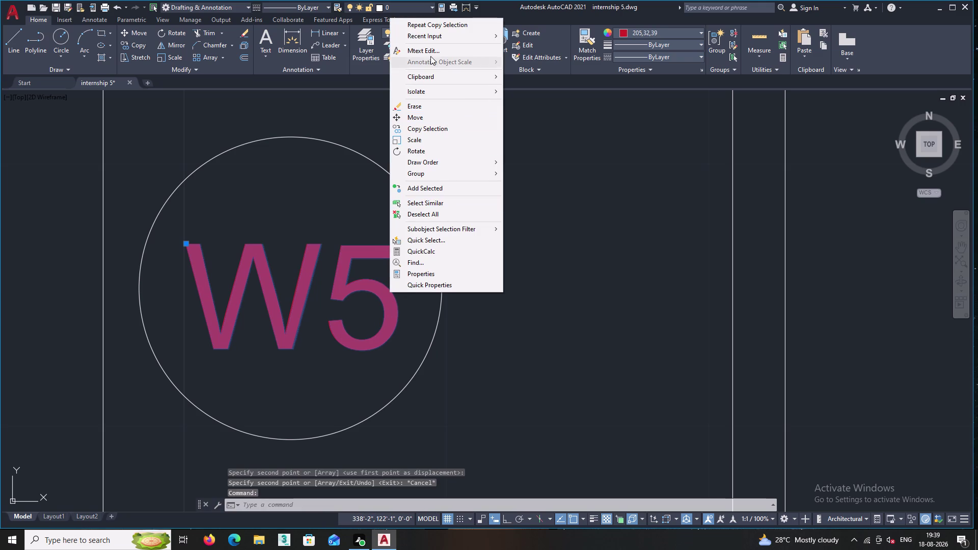
double_click(429, 46)
click(408, 289)
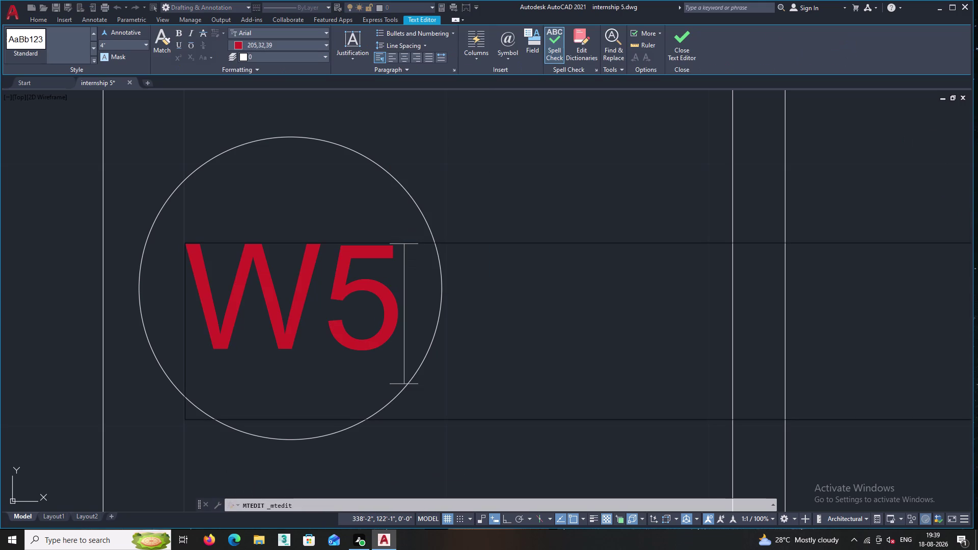
key(BackSpace)
key(BackSpace)
key(BackSpace)
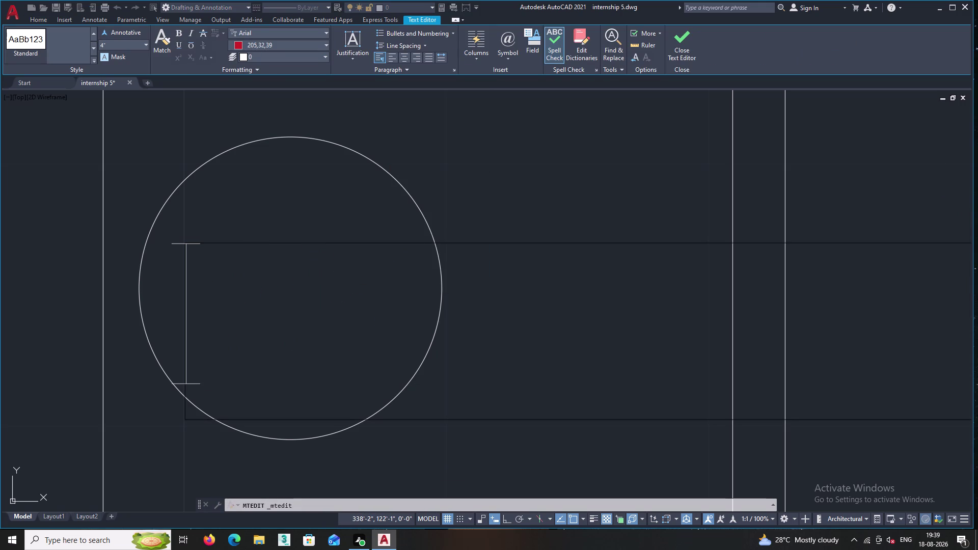
key(v)
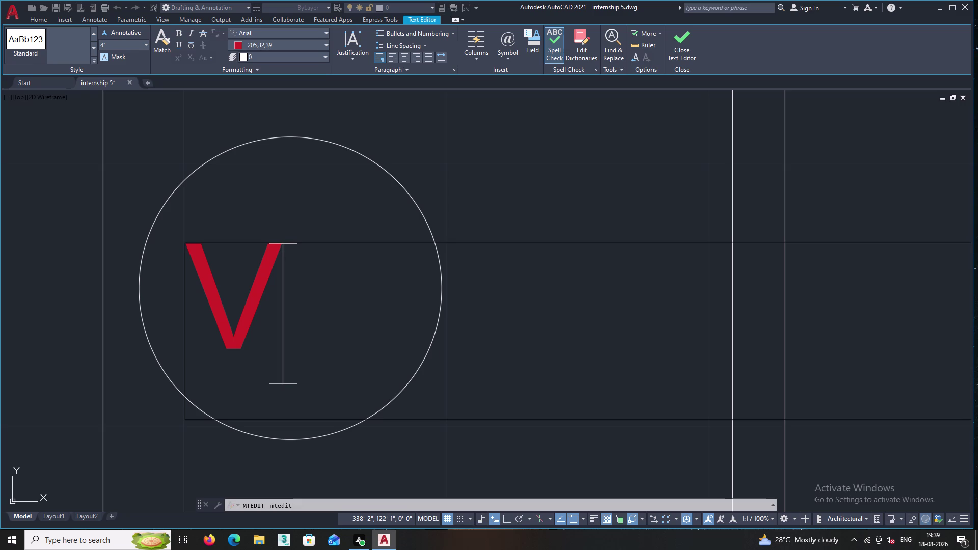
Adjust the spacing before V to centre it in the circle, then finish editing.
click(204, 295)
key(space)
key(space)
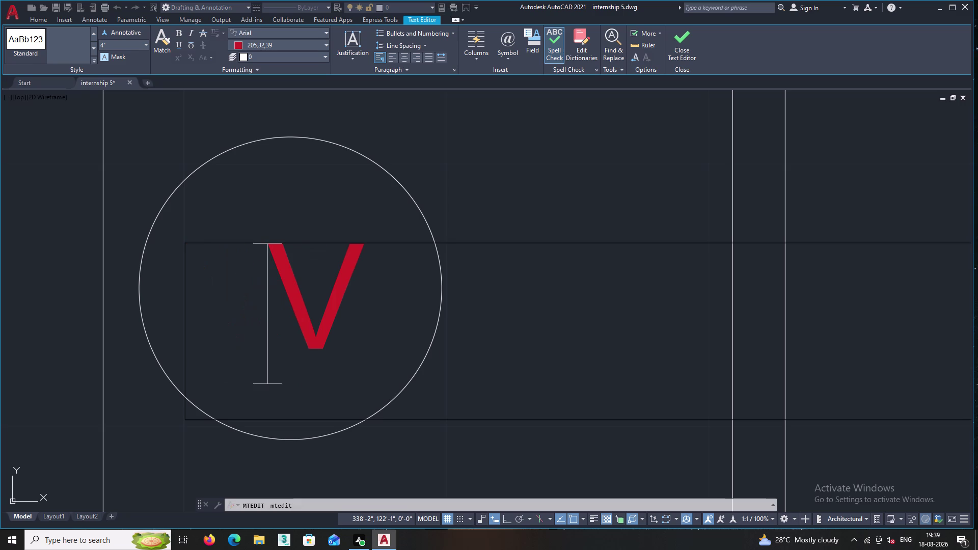
key(BackSpace)
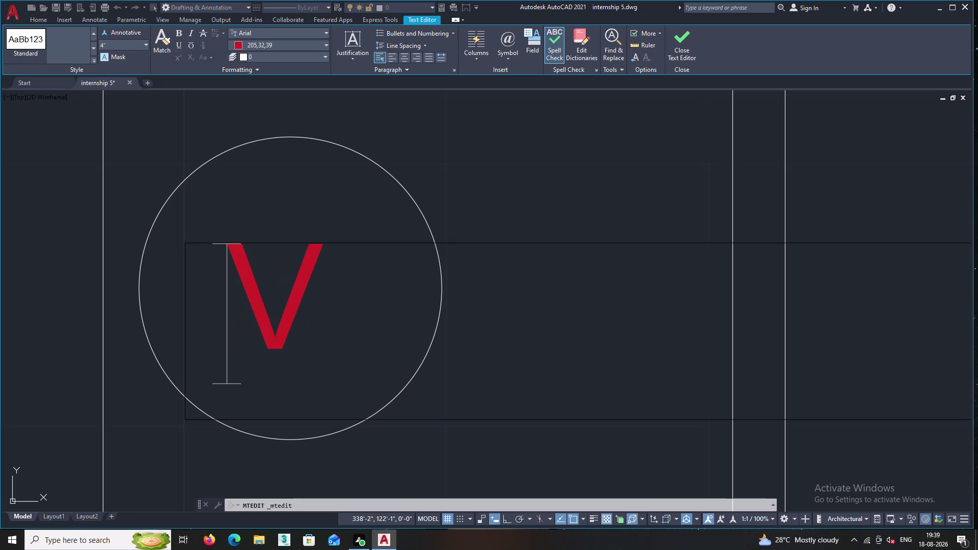
scroll(up, 3)
click(451, 375)
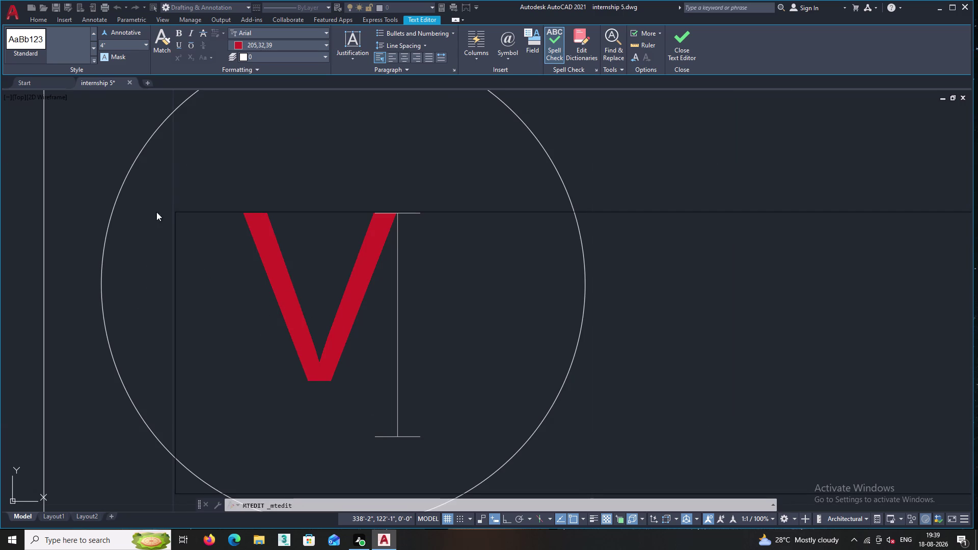
click(98, 190)
Pan over the plan to check the other W5 circle and the kitchen's outer wall.
scroll(down, 3)
middle_drag(218, 296, 278, 169)
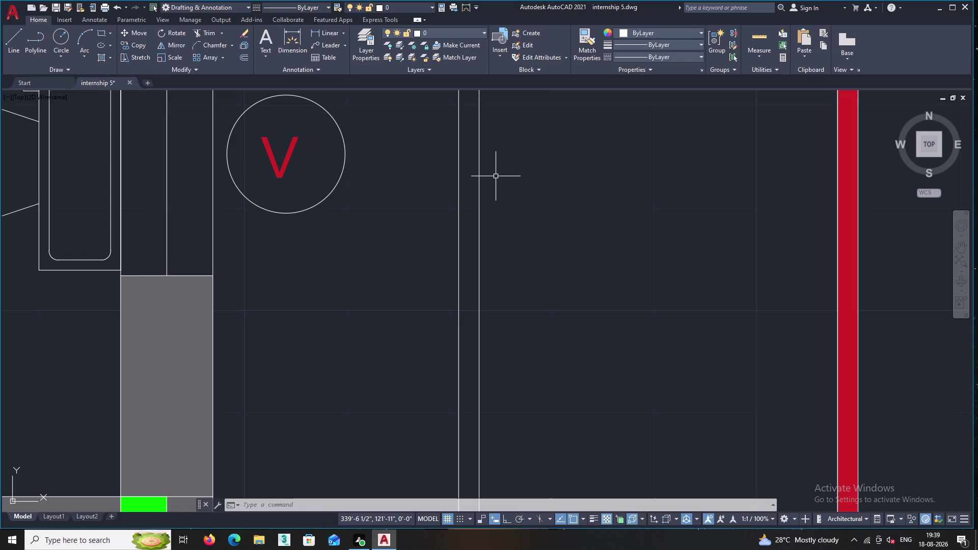
scroll(down, 3)
scroll(down, 3)
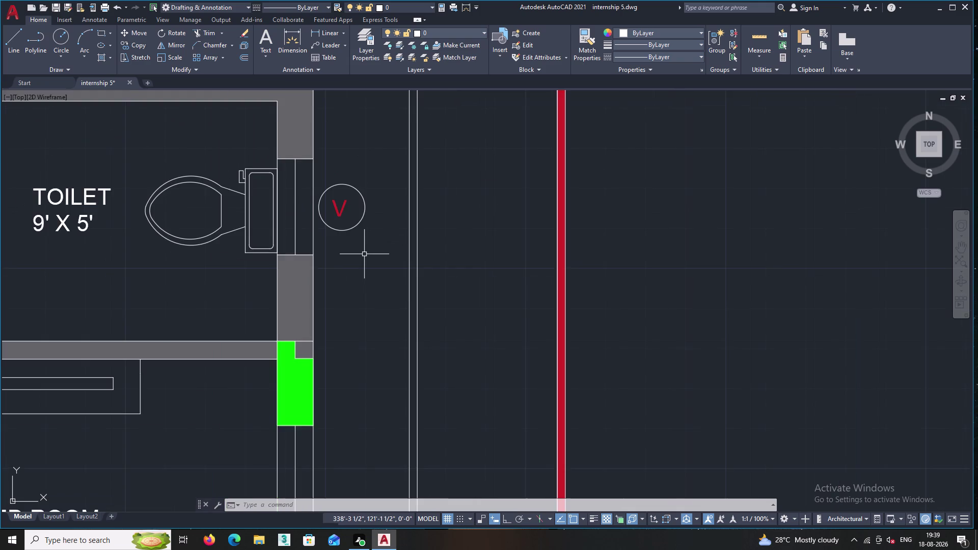
middle_drag(364, 254, 322, 85)
middle_drag(332, 177, 325, 129)
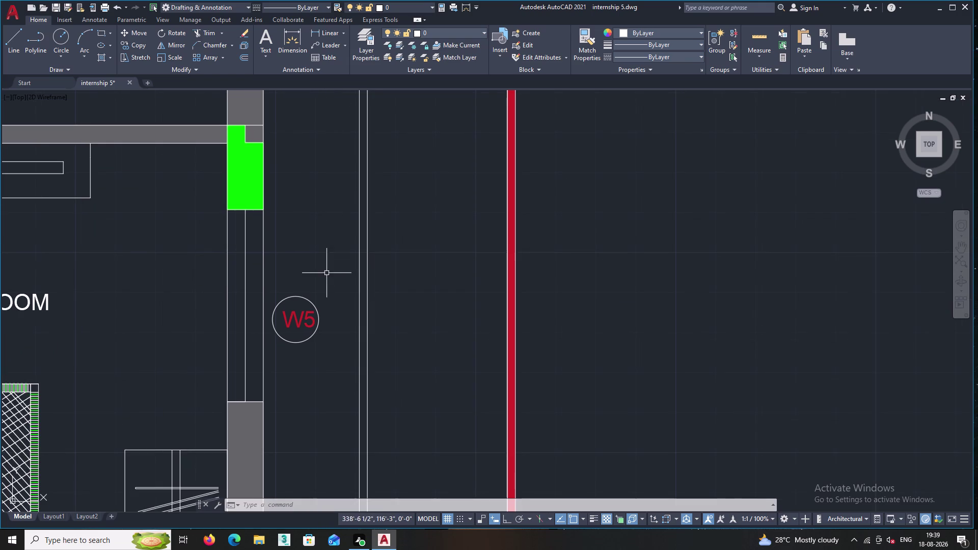
middle_drag(327, 273, 298, 155)
scroll(down, 3)
middle_drag(291, 239, 283, 75)
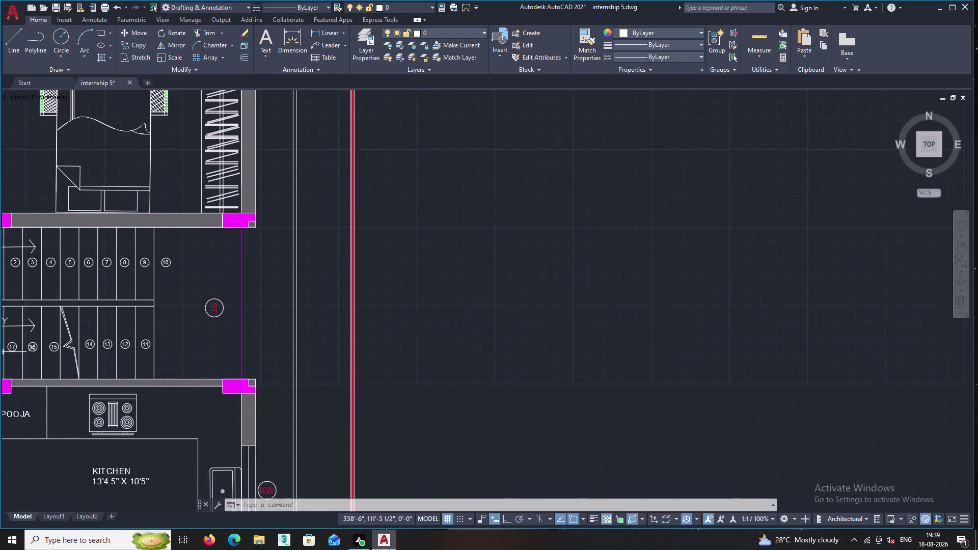
middle_drag(283, 75, 289, 60)
scroll(down, 3)
middle_drag(304, 211, 354, 33)
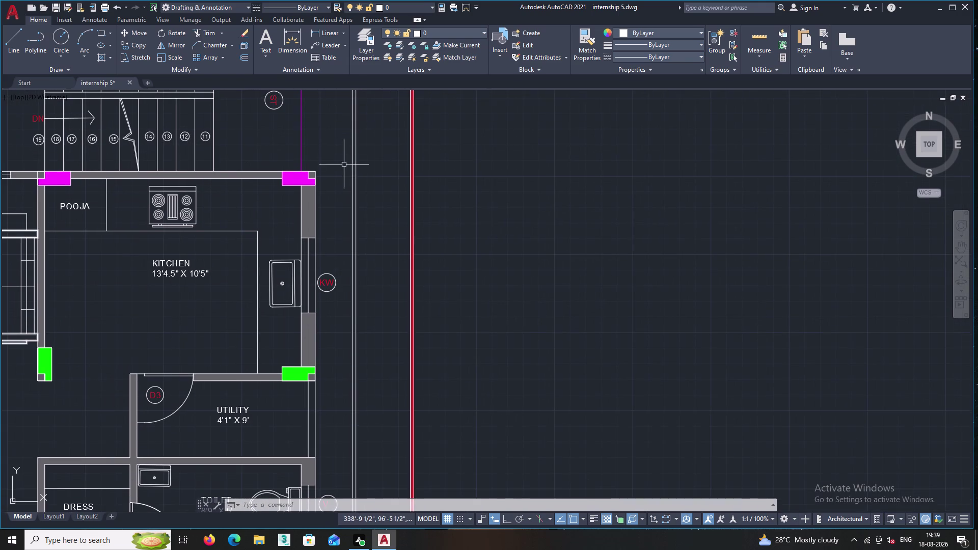
middle_click(344, 167)
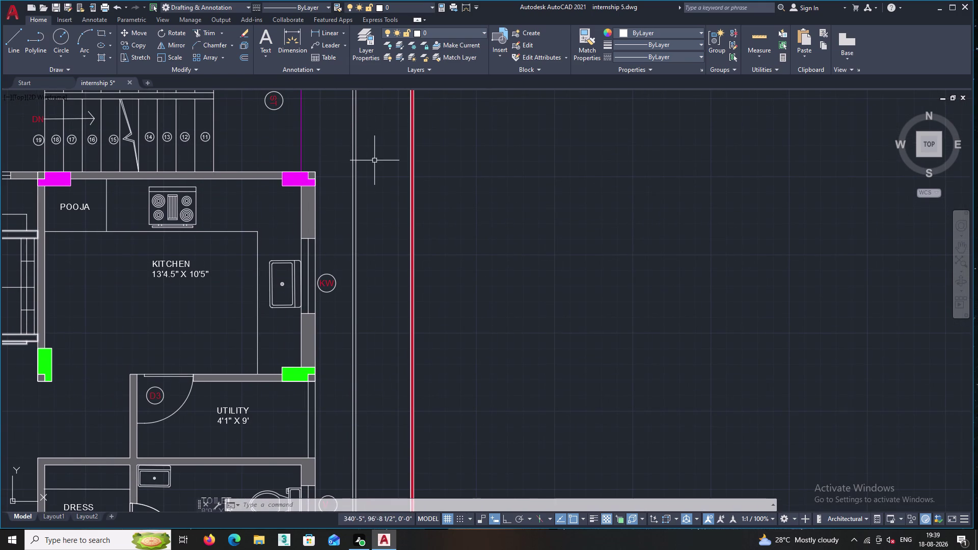
scroll(down, 3)
middle_drag(350, 253, 343, 174)
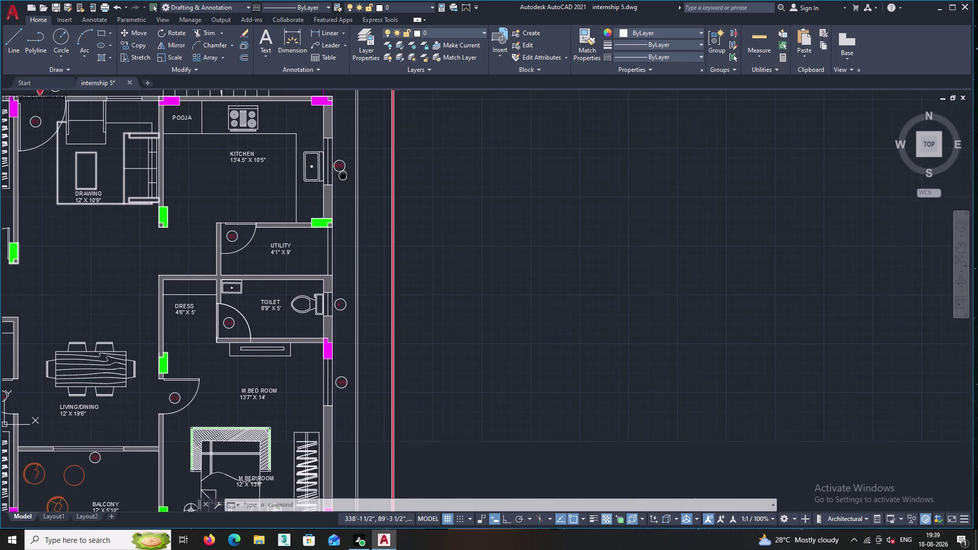
middle_drag(342, 174, 349, 134)
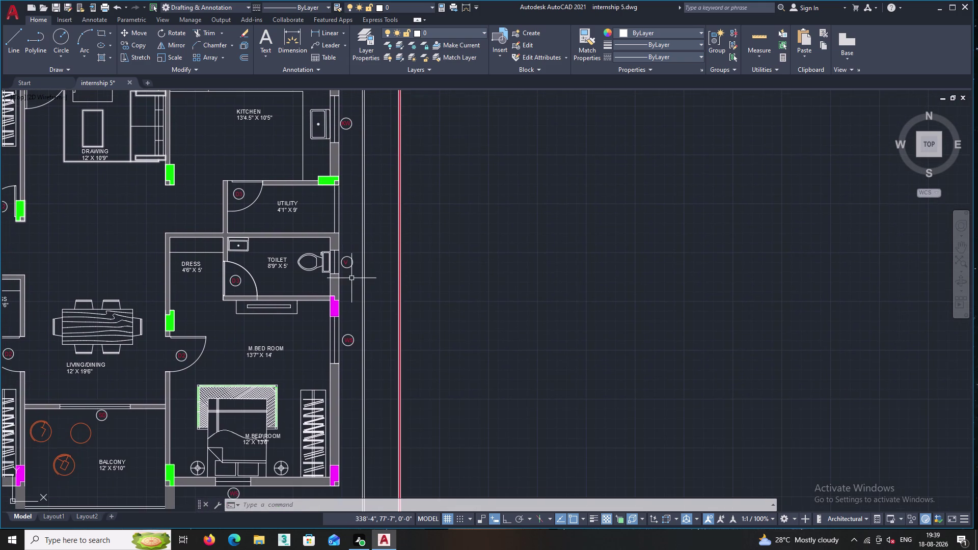
middle_drag(352, 293, 340, 178)
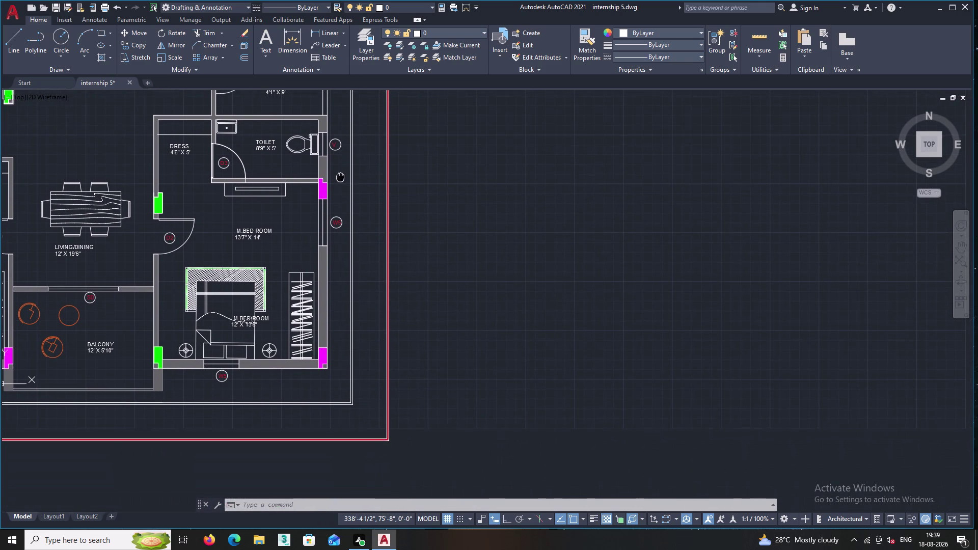
middle_drag(341, 177, 353, 321)
middle_drag(375, 197, 371, 348)
middle_drag(369, 149, 372, 346)
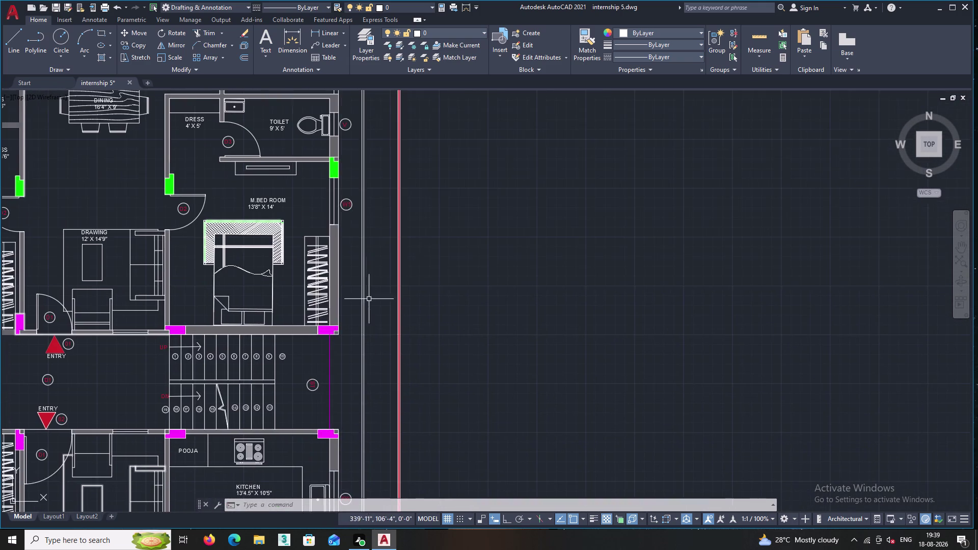
middle_drag(348, 216, 347, 295)
middle_drag(350, 277, 353, 308)
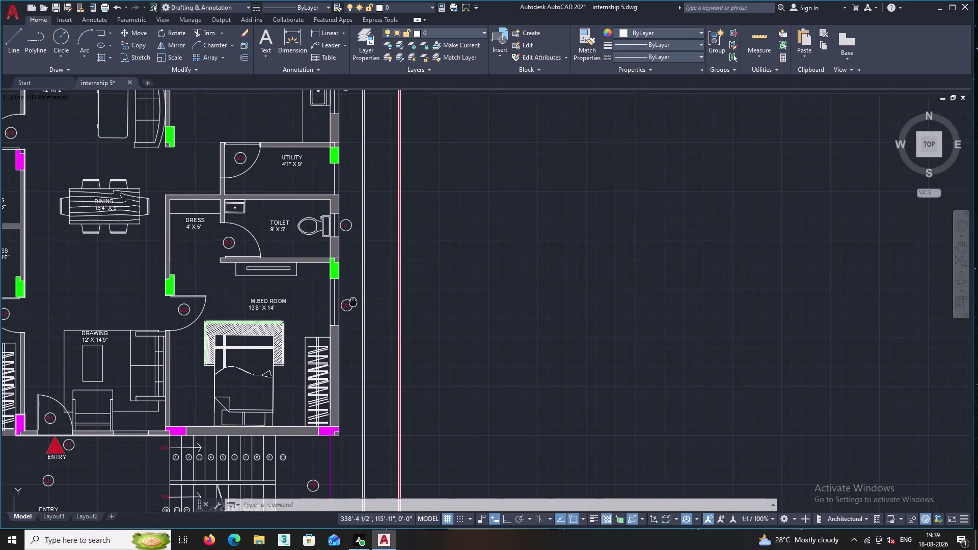
middle_drag(354, 309, 357, 336)
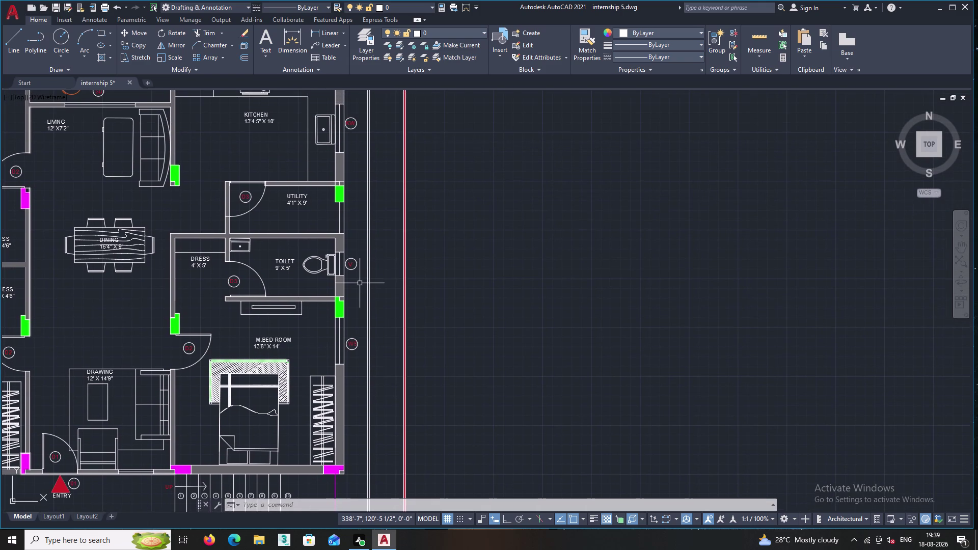
middle_drag(327, 47, 322, 62)
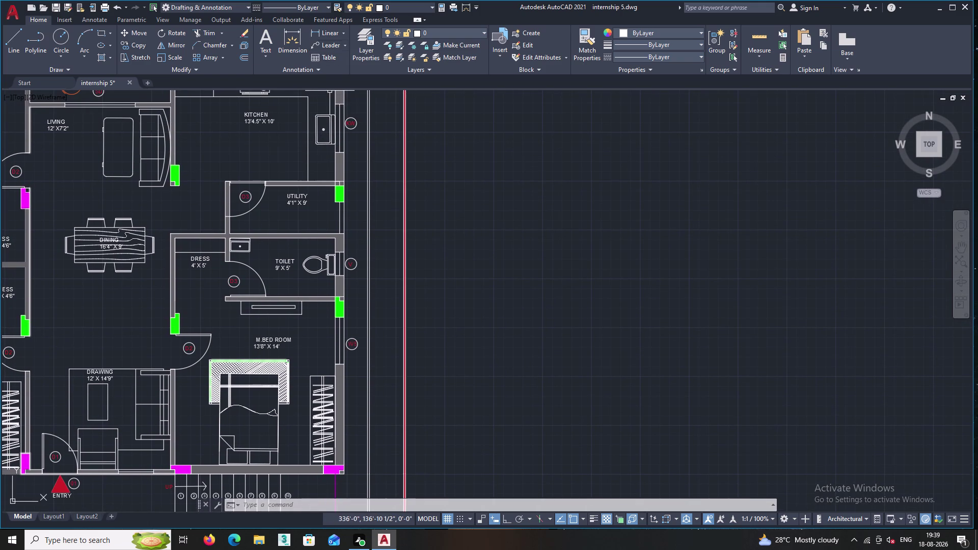
middle_drag(322, 61, 326, 208)
middle_drag(353, 224, 365, 310)
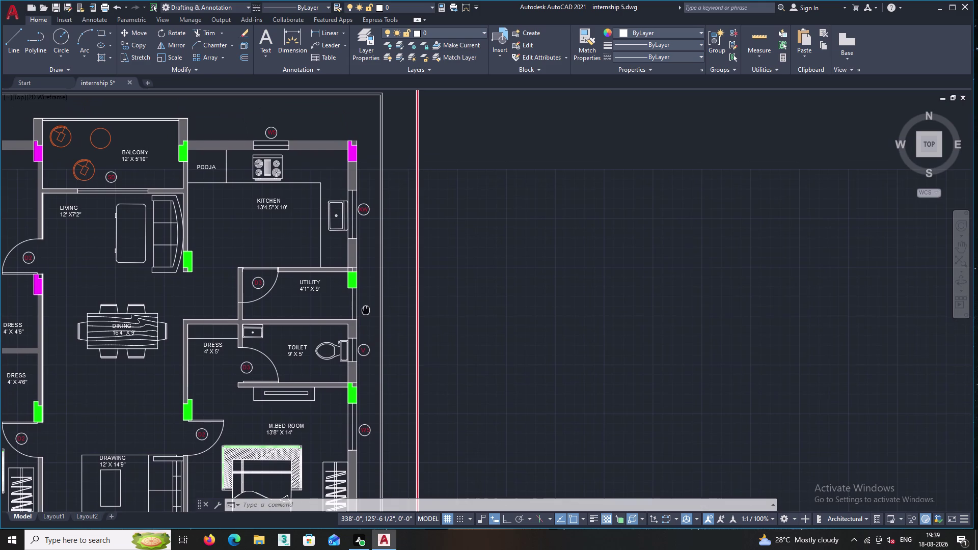
middle_drag(365, 311, 368, 310)
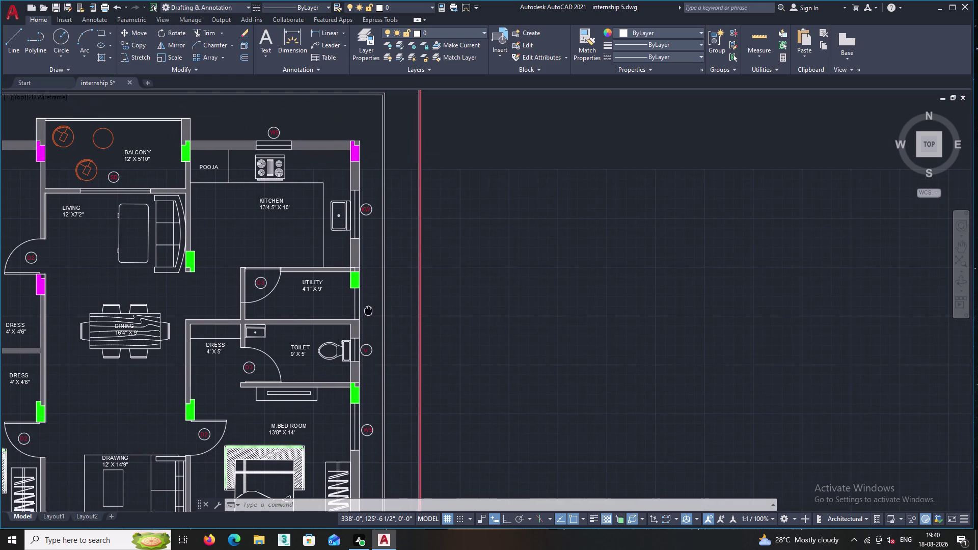
middle_drag(368, 310, 373, 295)
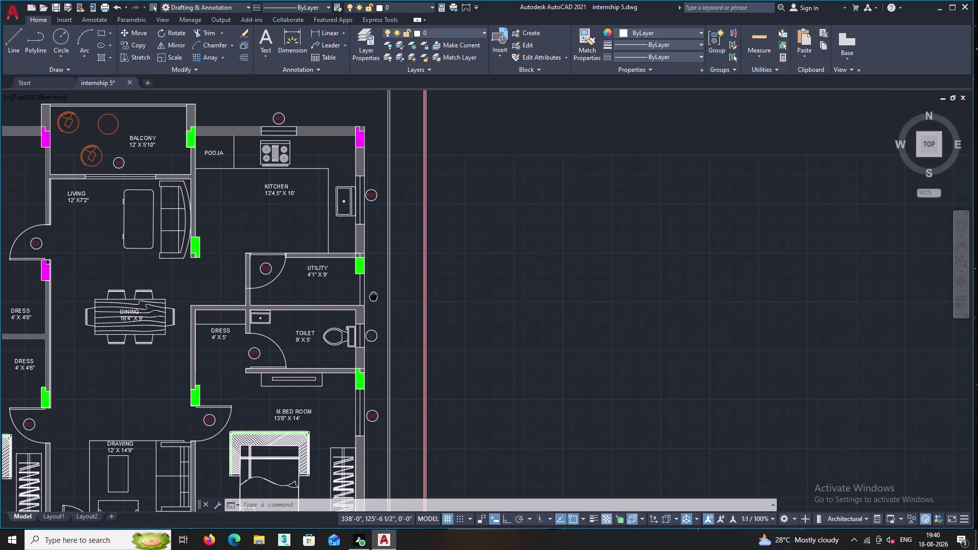
middle_drag(373, 296, 370, 219)
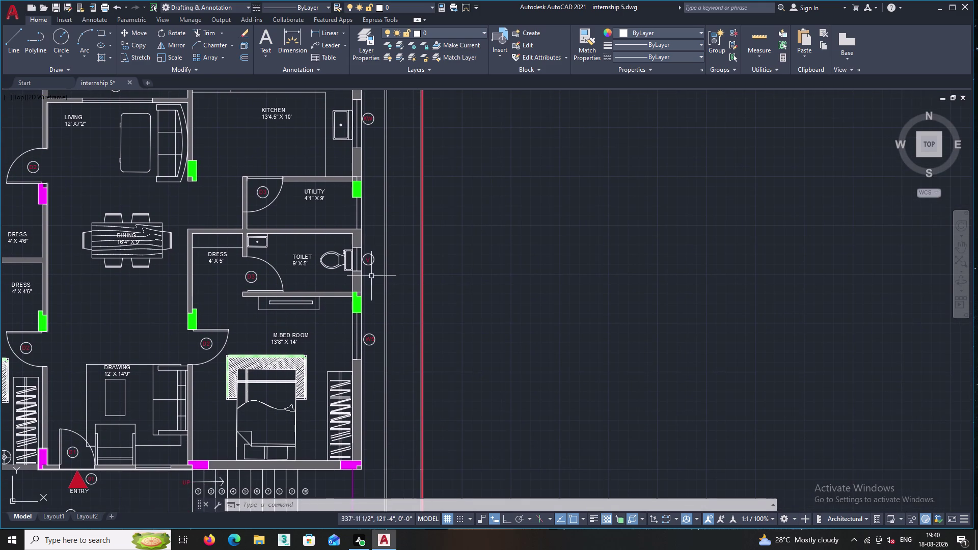
middle_drag(384, 353, 384, 347)
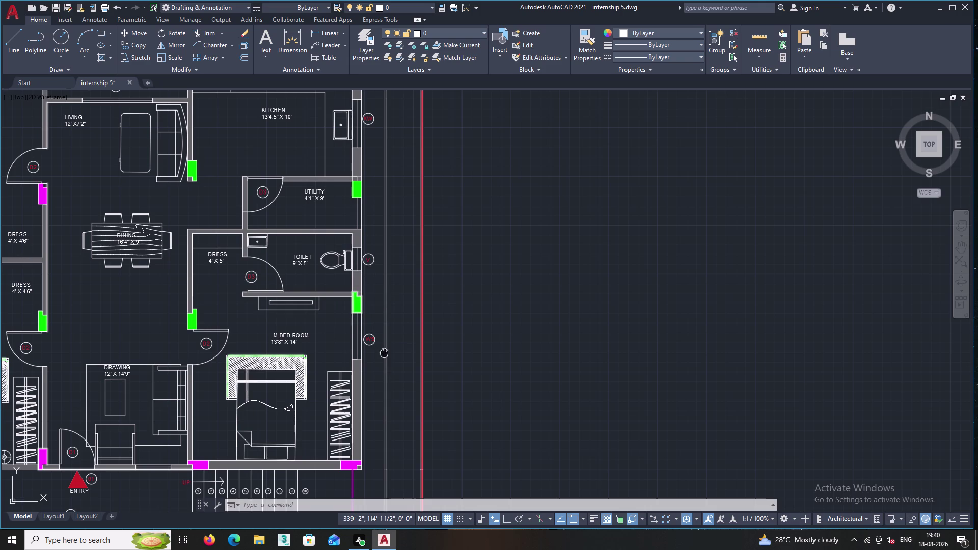
middle_drag(384, 347, 383, 302)
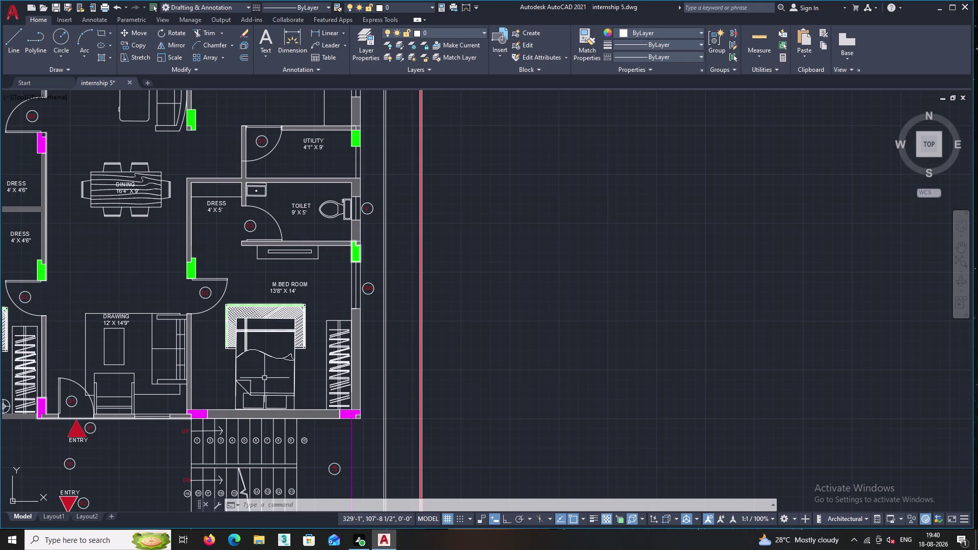
middle_drag(276, 370, 325, 363)
scroll(up, 3)
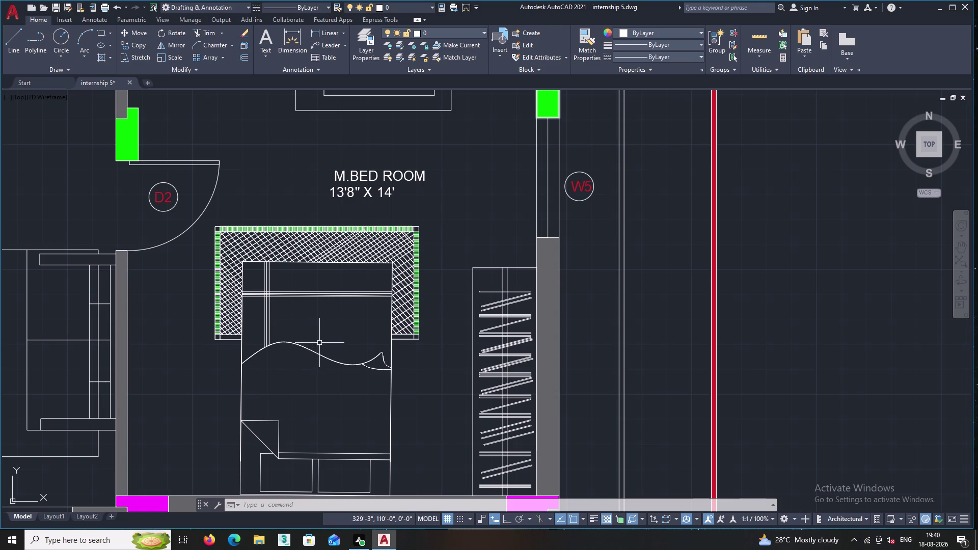
middle_drag(322, 340, 334, 340)
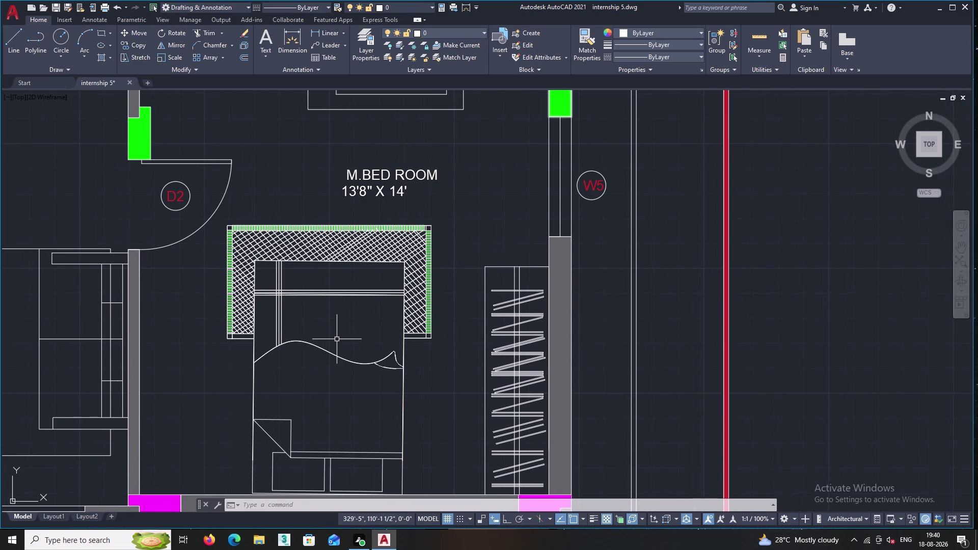
middle_drag(337, 340, 355, 339)
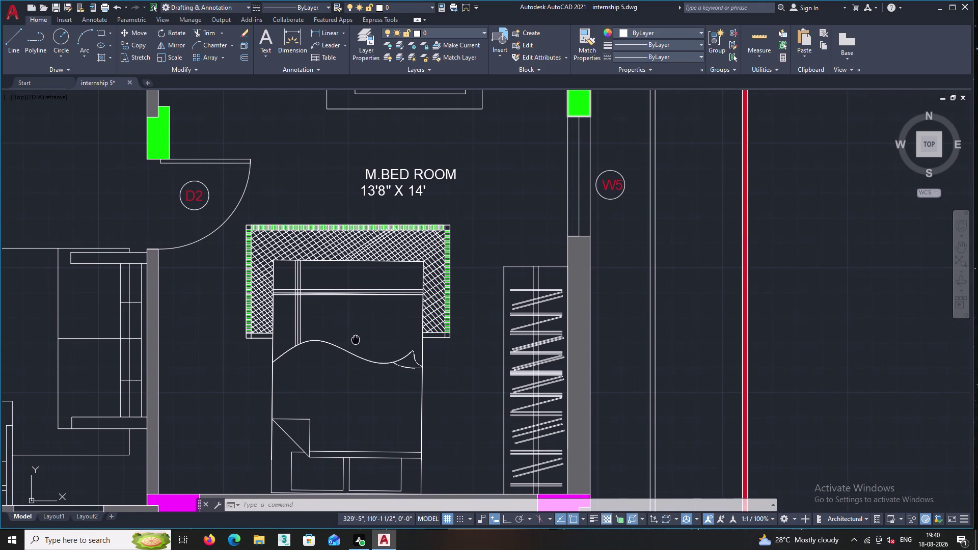
middle_drag(355, 339, 361, 339)
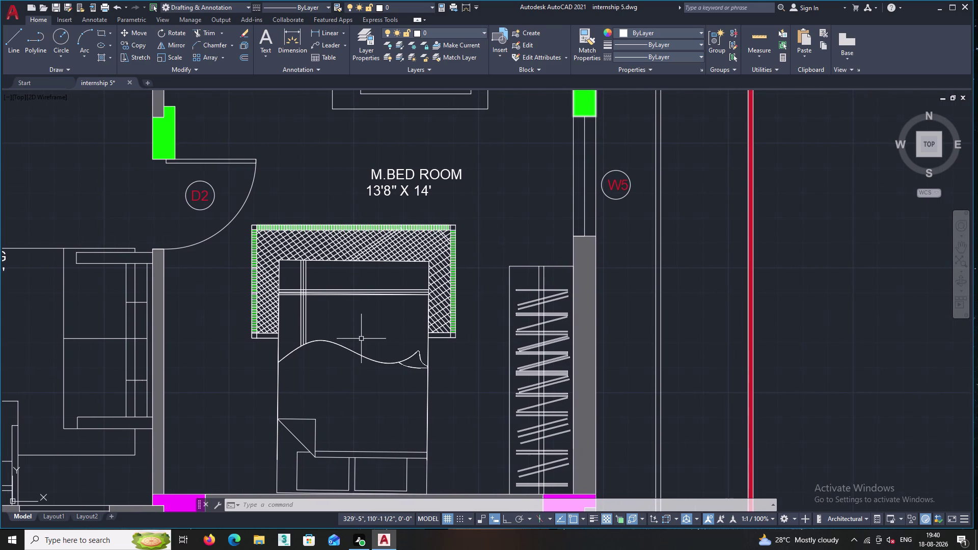
scroll(down, 3)
middle_drag(361, 338, 355, 346)
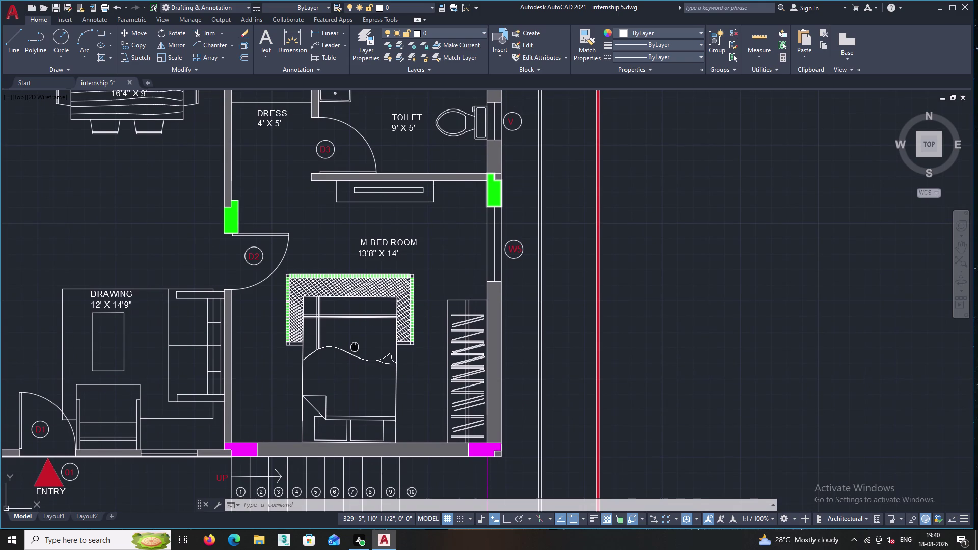
middle_drag(355, 346, 346, 354)
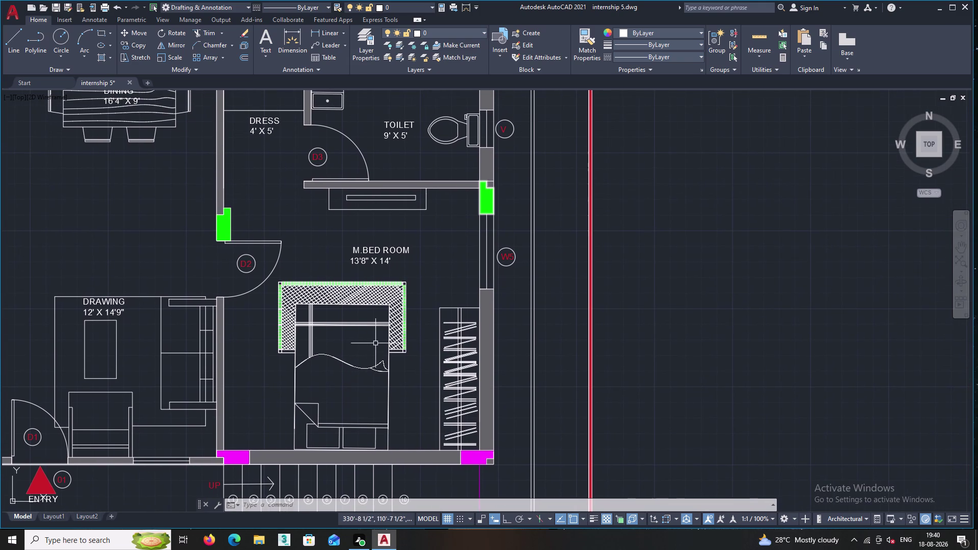
scroll(up, 3)
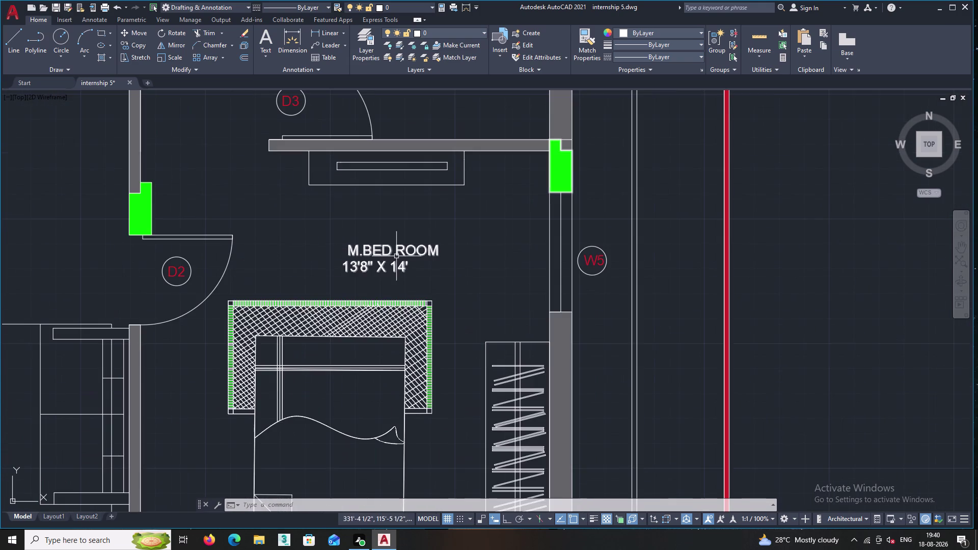
scroll(up, 3)
scroll(down, 3)
middle_drag(438, 267, 404, 291)
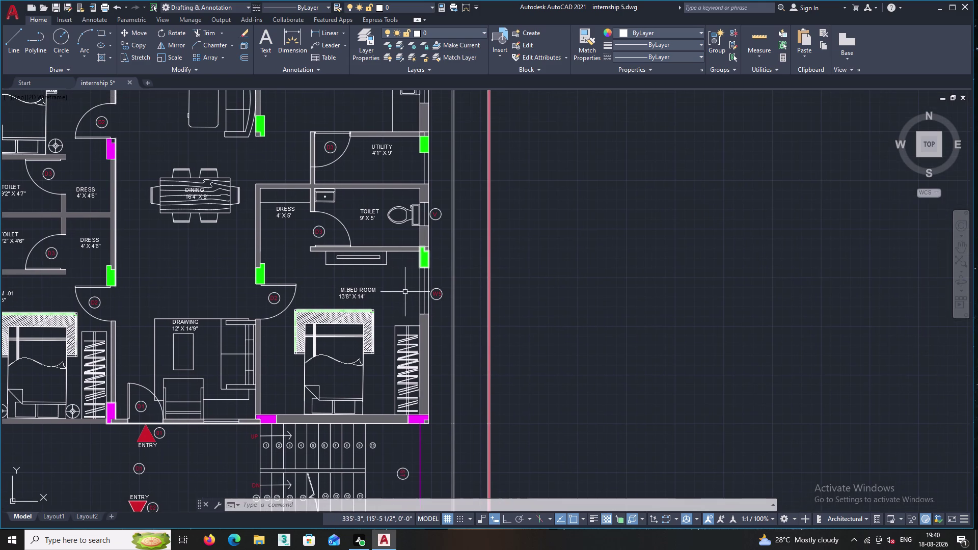
middle_drag(362, 302, 330, 327)
scroll(up, 3)
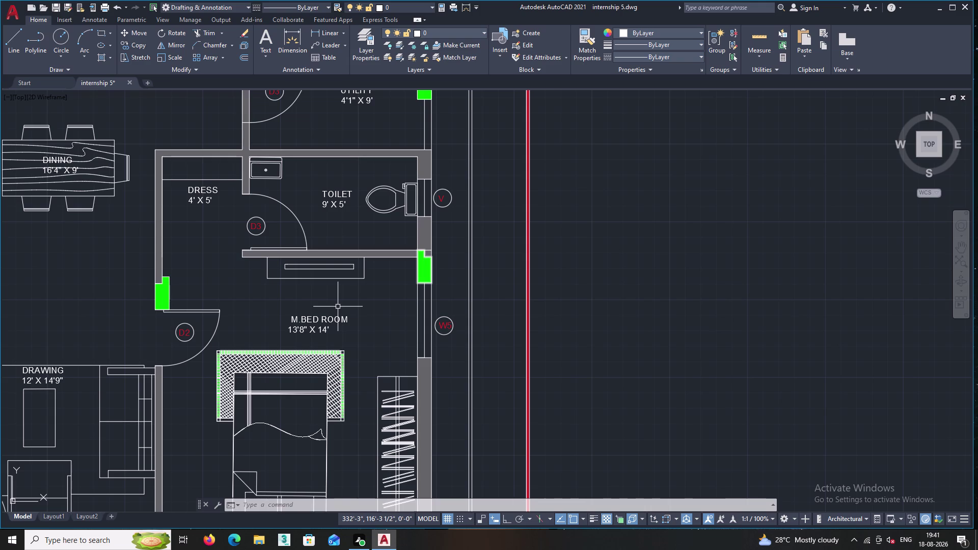
middle_drag(463, 281, 415, 305)
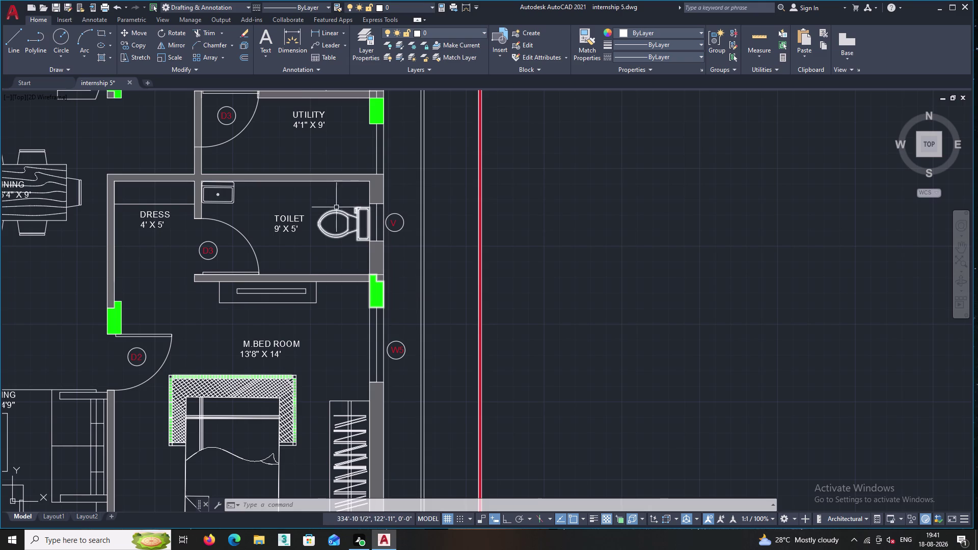
middle_drag(175, 292, 209, 223)
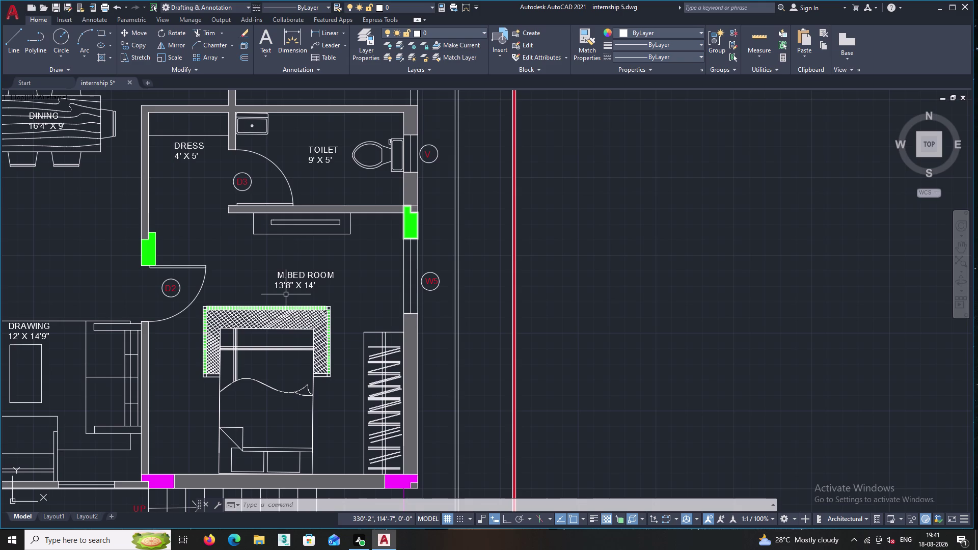
middle_drag(349, 384, 370, 441)
scroll(down, 3)
middle_drag(304, 220, 392, 395)
scroll(down, 3)
scroll(up, 3)
middle_drag(209, 203, 289, 201)
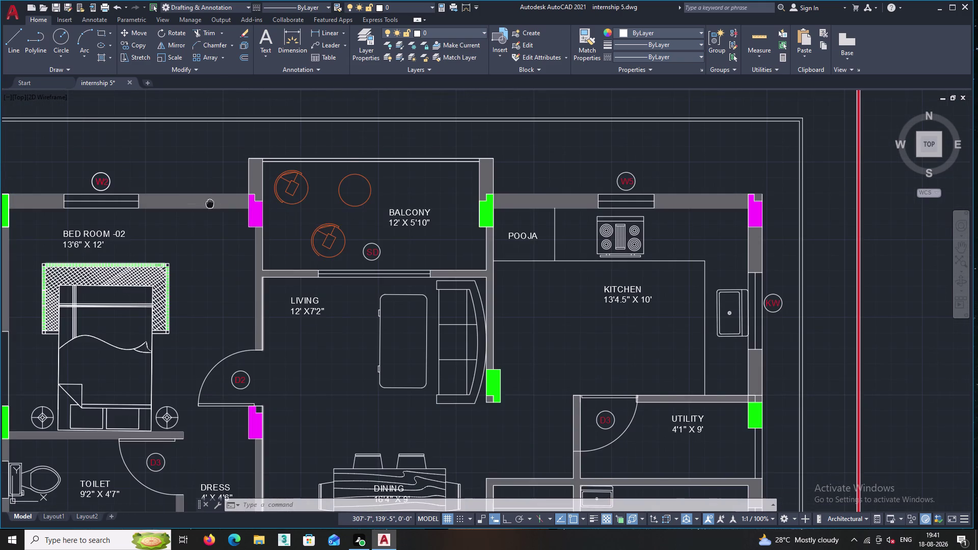
middle_drag(289, 201, 361, 205)
middle_drag(190, 295, 274, 221)
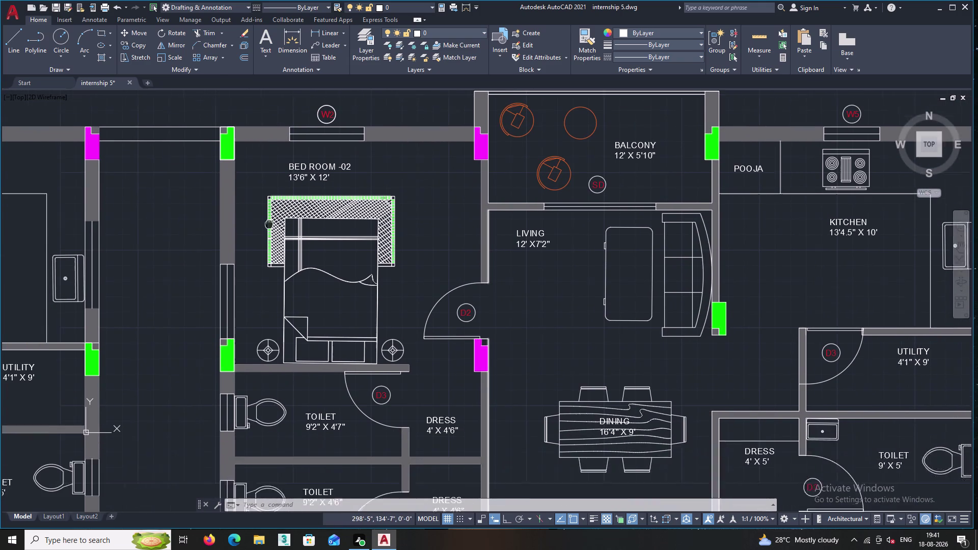
middle_drag(274, 221, 275, 221)
middle_drag(228, 250, 364, 245)
scroll(down, 3)
middle_drag(133, 295, 375, 272)
scroll(up, 3)
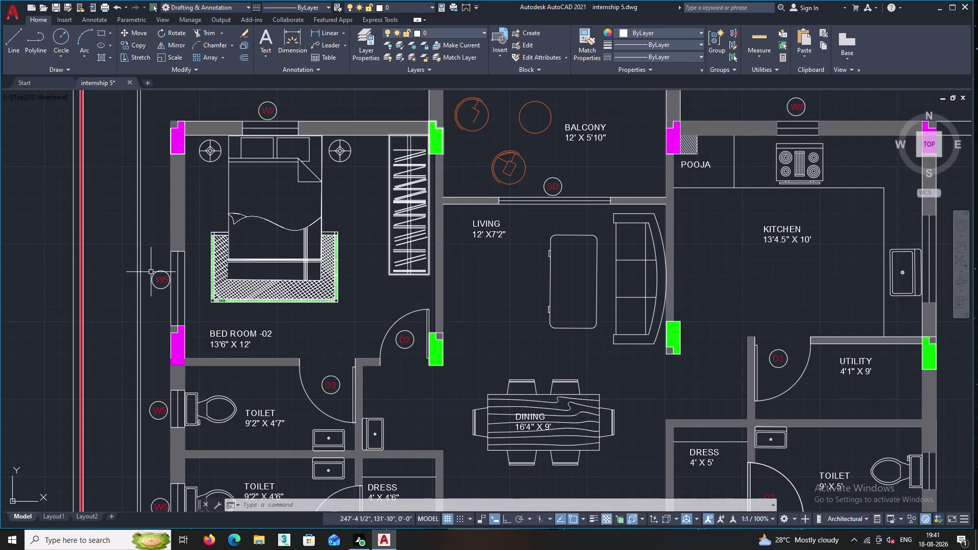
Edit the lower toilet's W5 tag with Mtext Edit, replacing W5 with V.
middle_drag(144, 280, 162, 145)
scroll(up, 3)
scroll(up, 3)
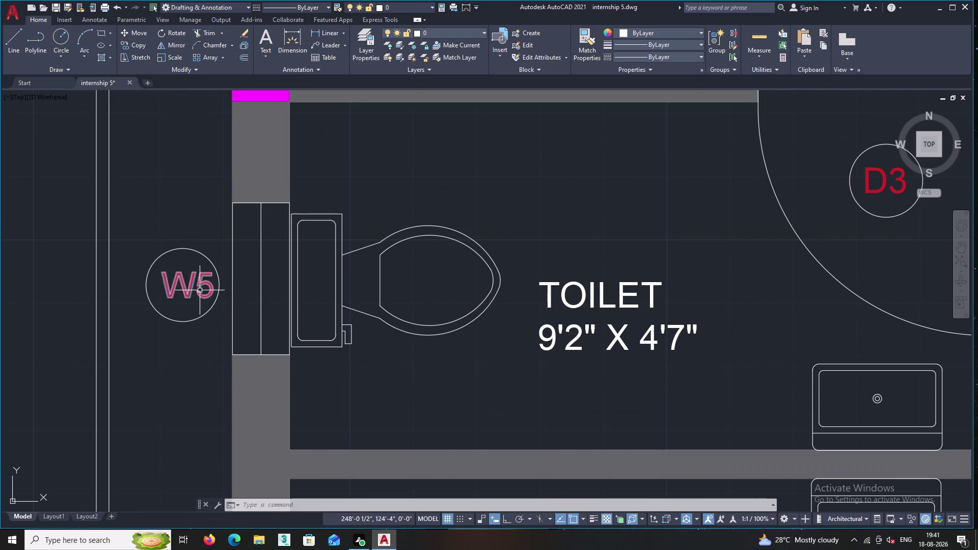
click(200, 291)
right_click(198, 220)
click(245, 224)
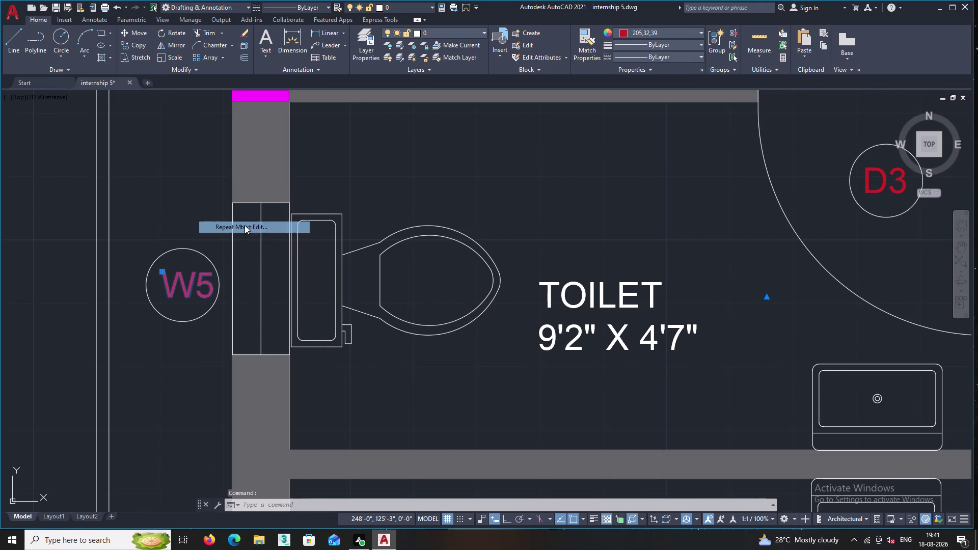
click(213, 281)
key(BackSpace)
key(BackSpace)
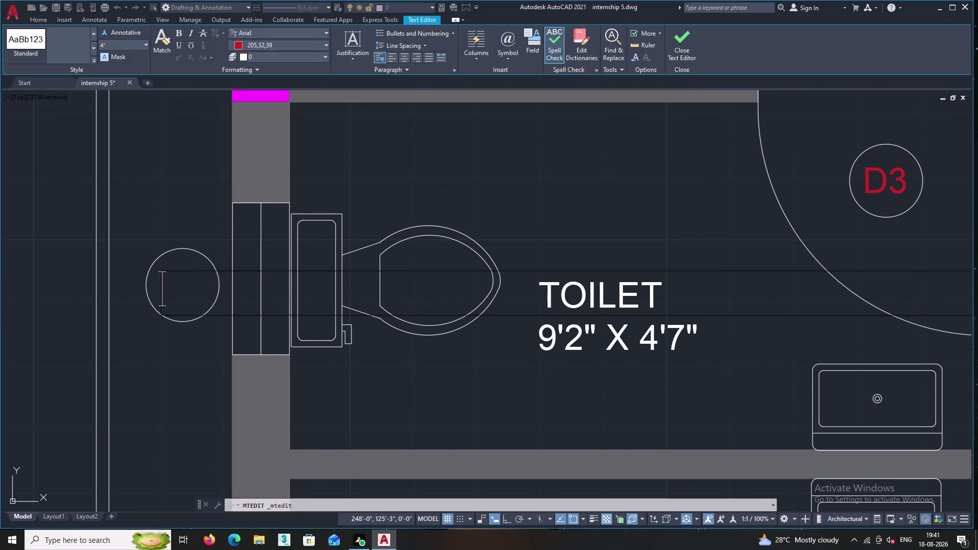
key(v)
Reopen the tag with Mtext Edit, replace W5 with V and finish editing.
click(186, 368)
middle_drag(185, 369, 159, 278)
middle_drag(155, 348, 145, 250)
scroll(down, 3)
middle_drag(153, 358, 149, 287)
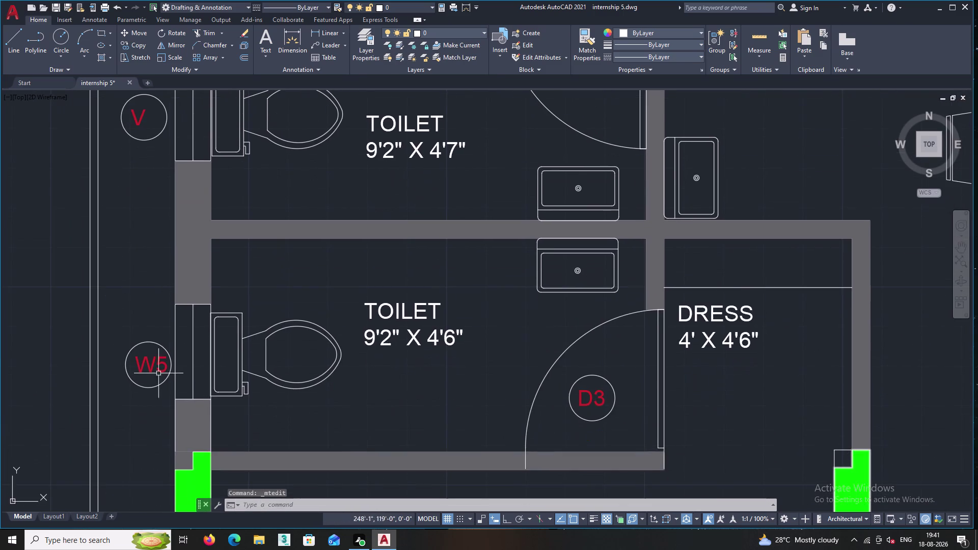
scroll(up, 3)
click(161, 345)
right_click(162, 256)
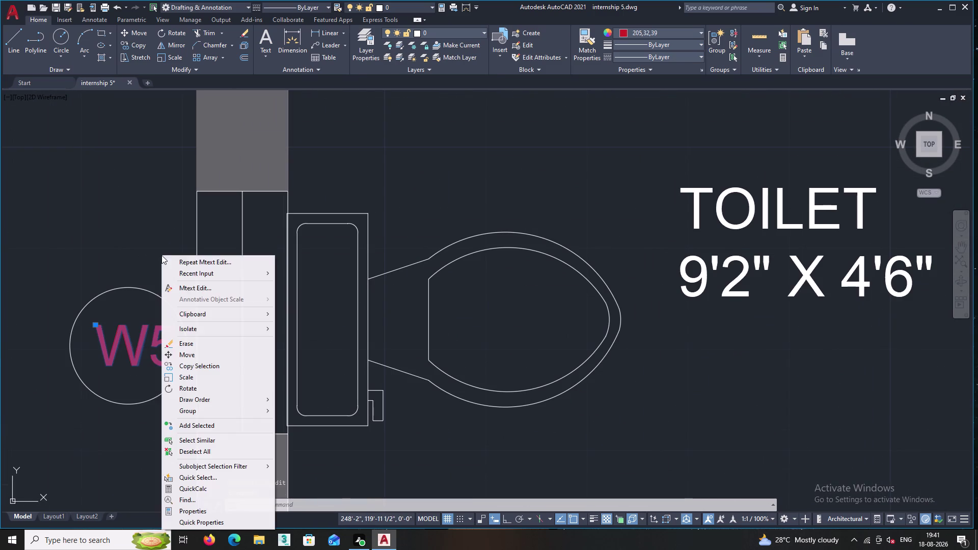
click(199, 258)
click(181, 342)
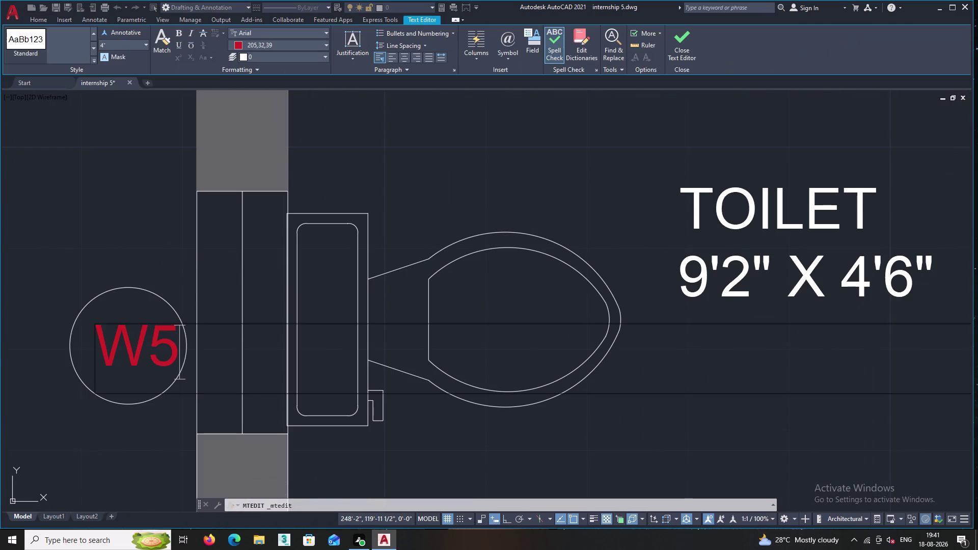
key(BackSpace)
key(BackSpace)
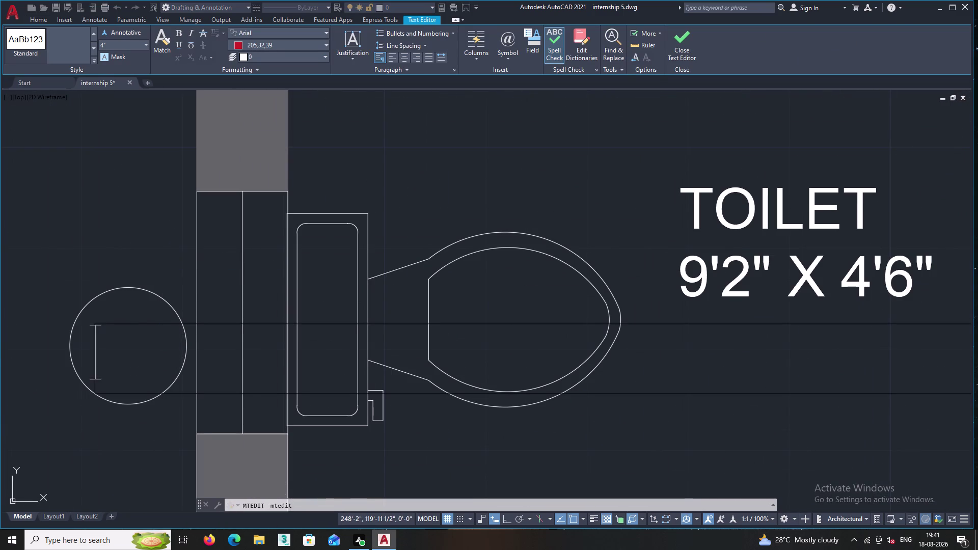
key(v)
click(141, 251)
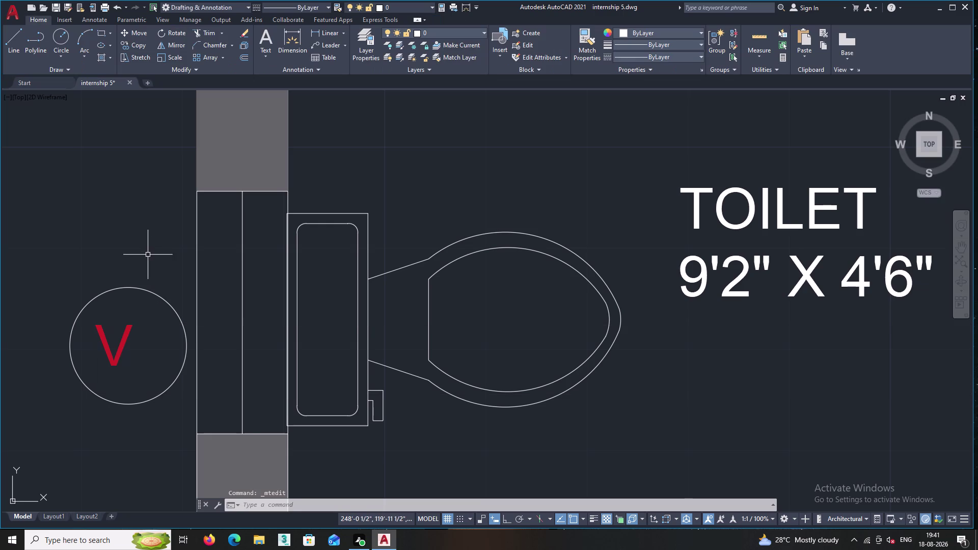
Pan down toward the bedroom below the toilet.
middle_drag(153, 254, 139, 227)
scroll(down, 3)
middle_drag(142, 361, 151, 252)
middle_drag(130, 337, 131, 245)
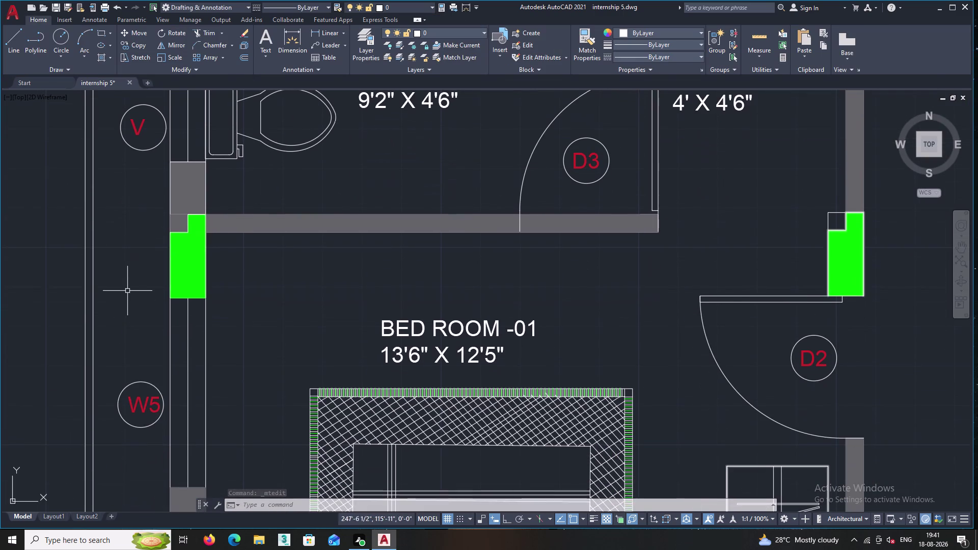
Pan through the bedroom and ramp to bring the left overall dimension into view.
middle_drag(126, 301, 138, 234)
middle_drag(142, 365, 146, 186)
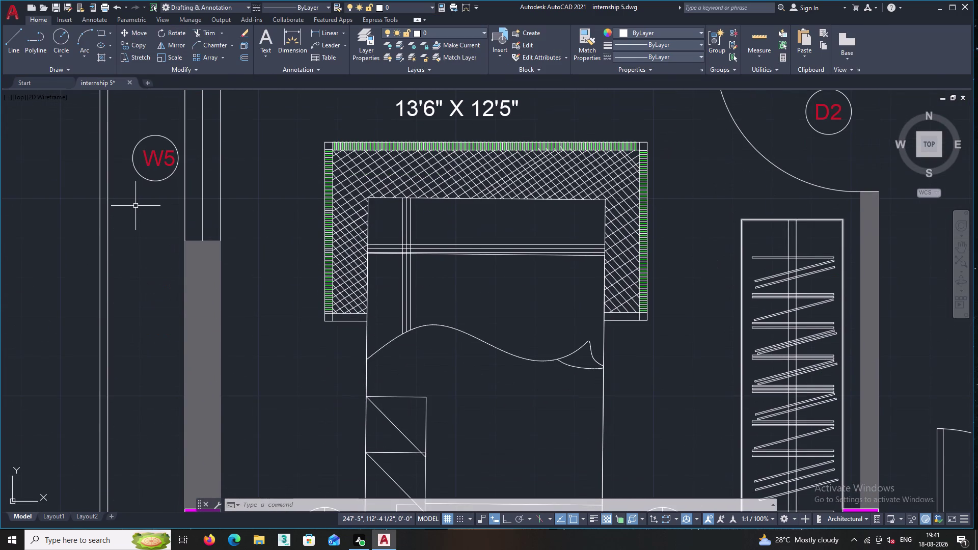
middle_drag(147, 269, 151, 165)
middle_drag(152, 272, 144, 190)
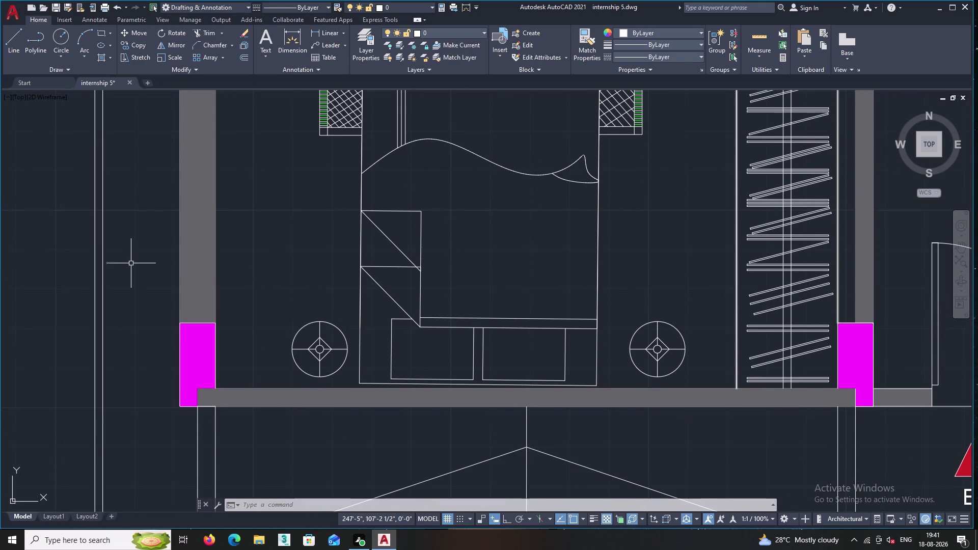
middle_drag(130, 267, 128, 221)
scroll(down, 3)
middle_drag(136, 274, 139, 174)
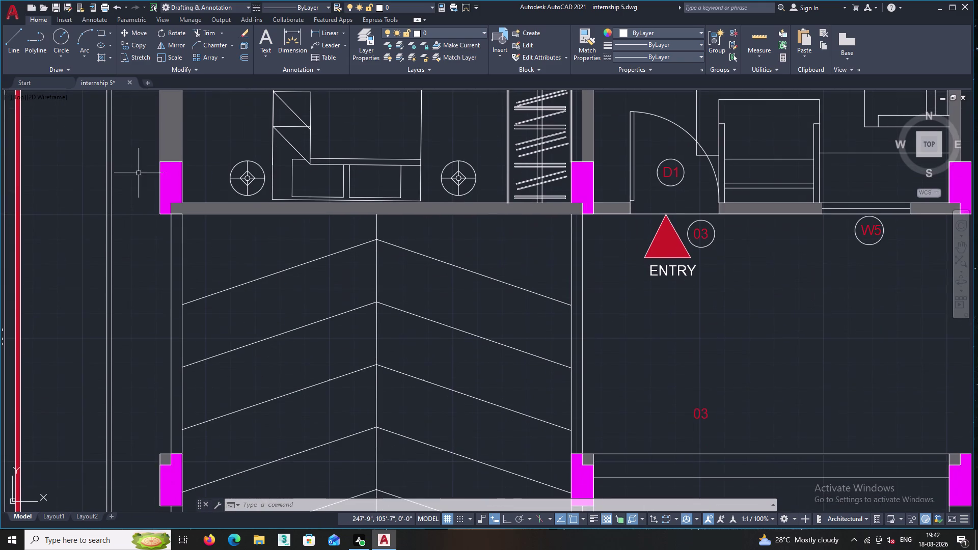
scroll(down, 3)
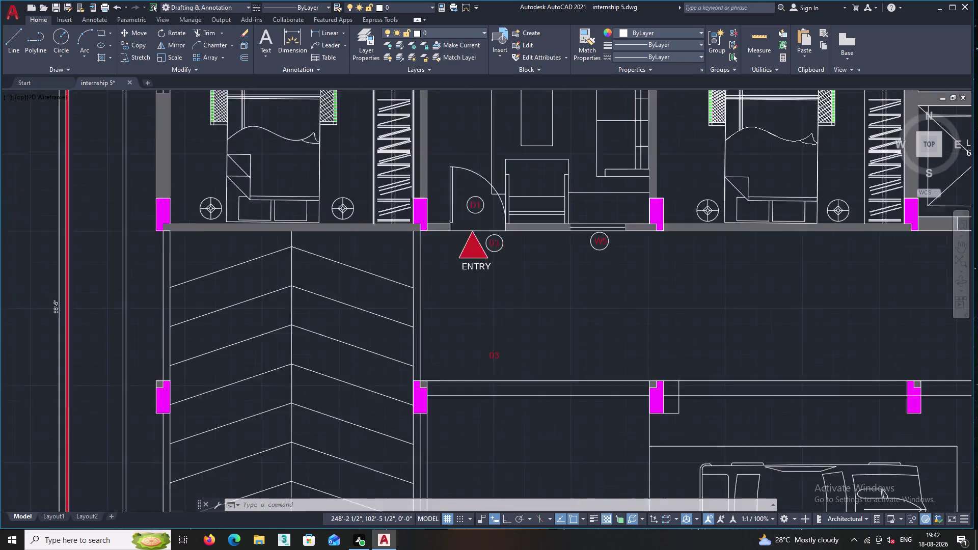
scroll(down, 3)
middle_drag(155, 268, 149, 260)
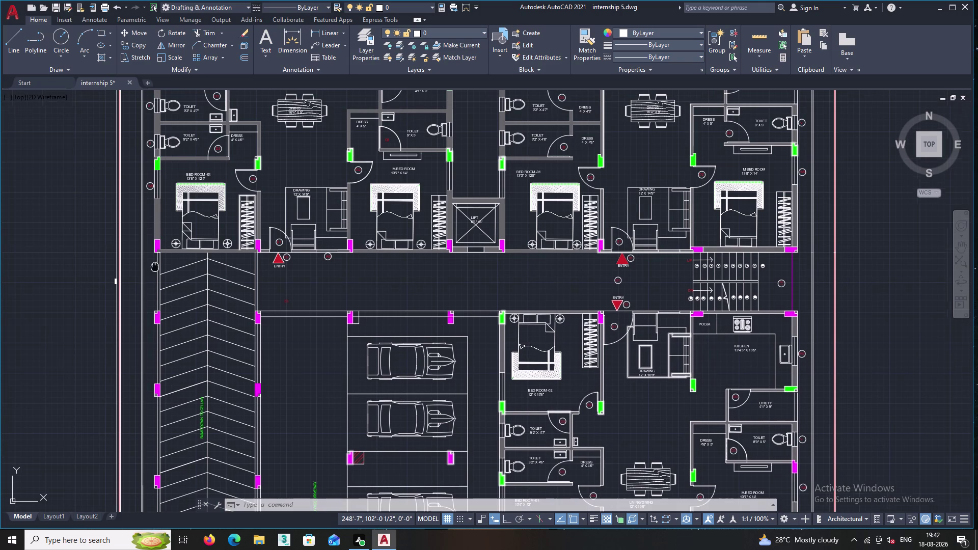
middle_drag(149, 260, 96, 226)
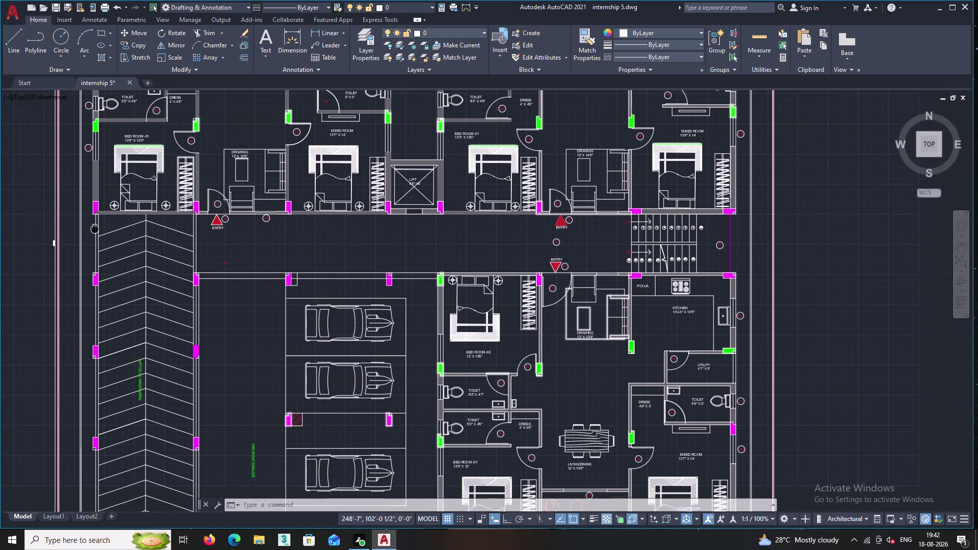
middle_drag(96, 226, 99, 225)
scroll(up, 3)
middle_drag(53, 257, 85, 251)
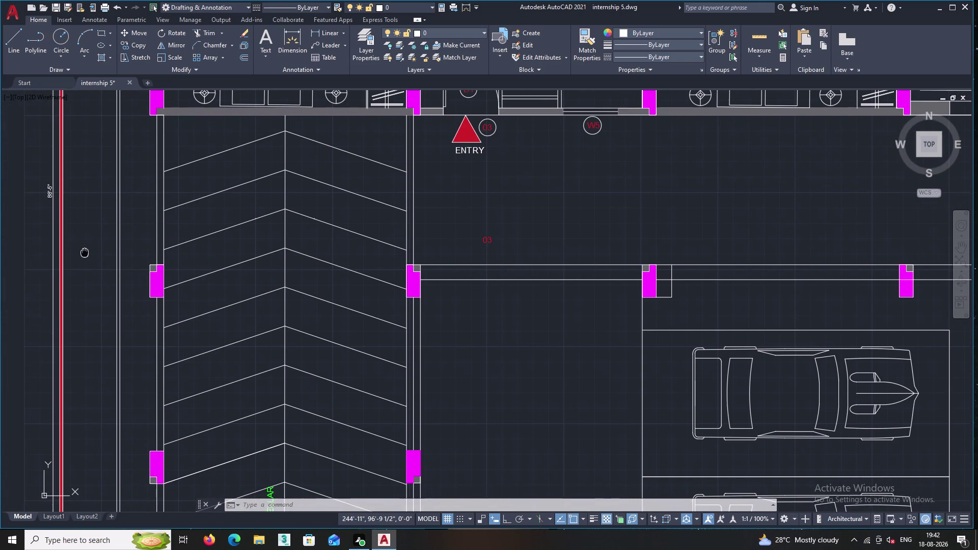
middle_drag(84, 252, 116, 250)
scroll(up, 3)
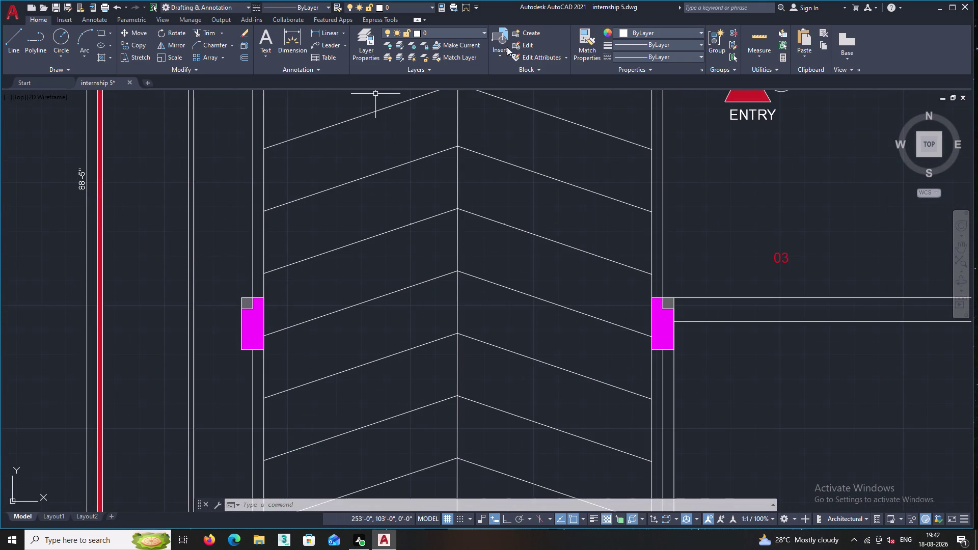
Match Properties from the source object onto the left overall dimension.
click(585, 38)
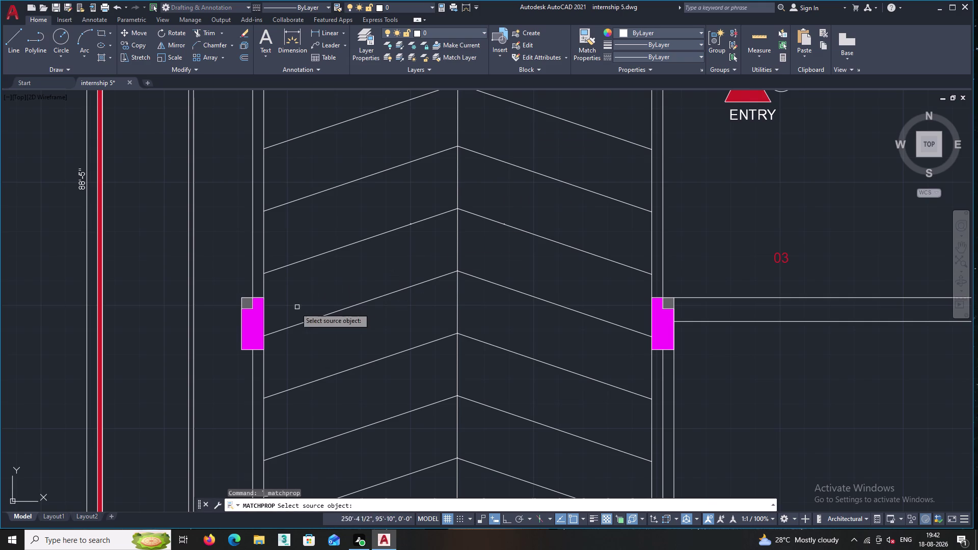
click(260, 330)
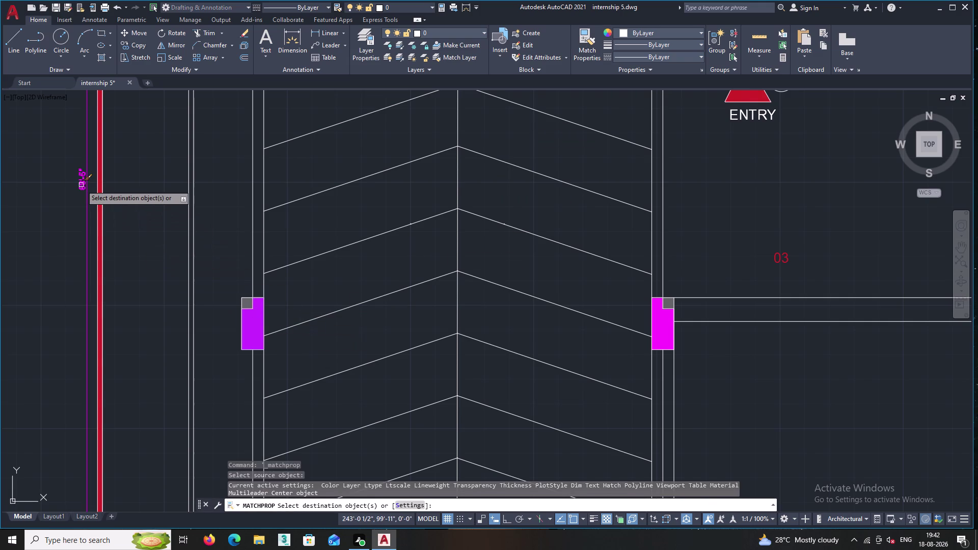
click(81, 185)
scroll(down, 3)
scroll(down, 3)
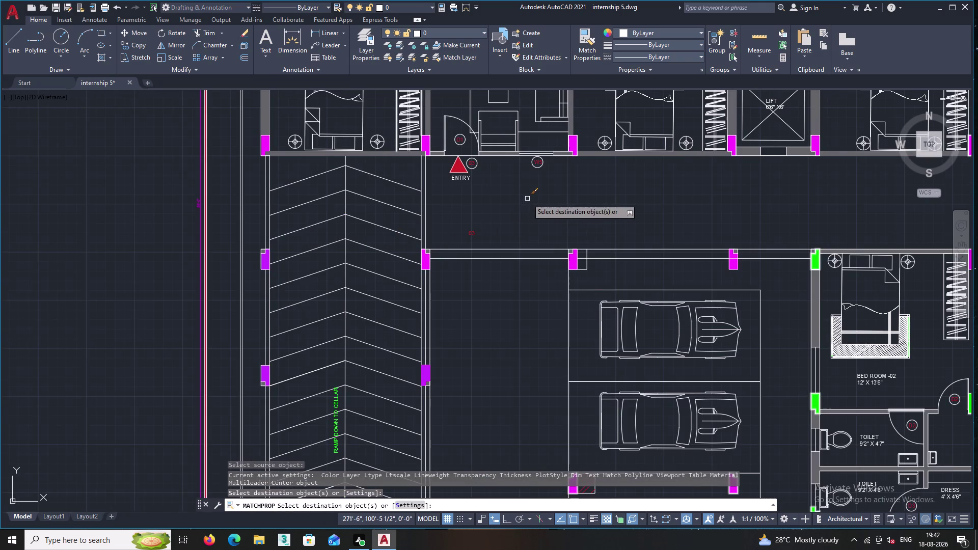
Apply the matched properties to the top overall dimension and end the command.
middle_drag(527, 199, 522, 230)
middle_drag(504, 248, 483, 507)
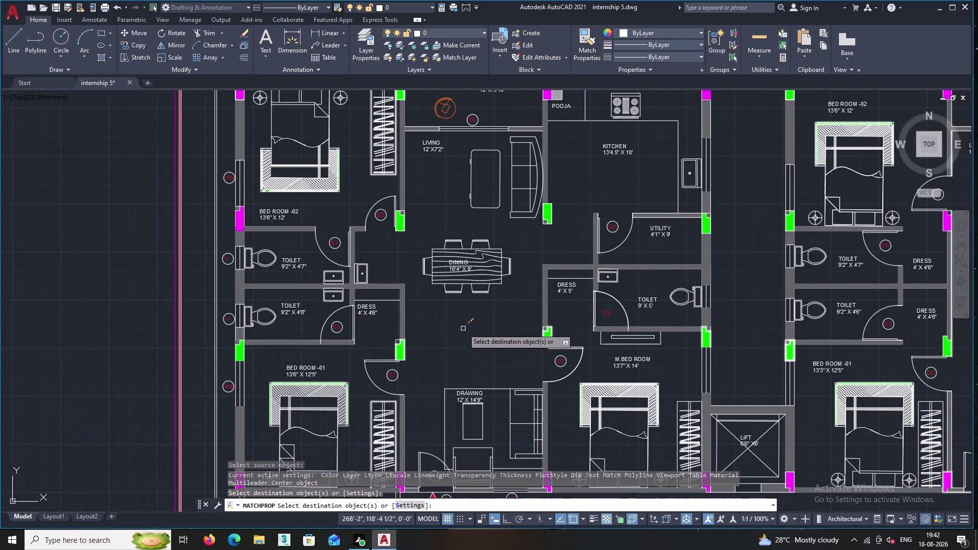
middle_drag(421, 199, 491, 526)
middle_drag(496, 404, 310, 53)
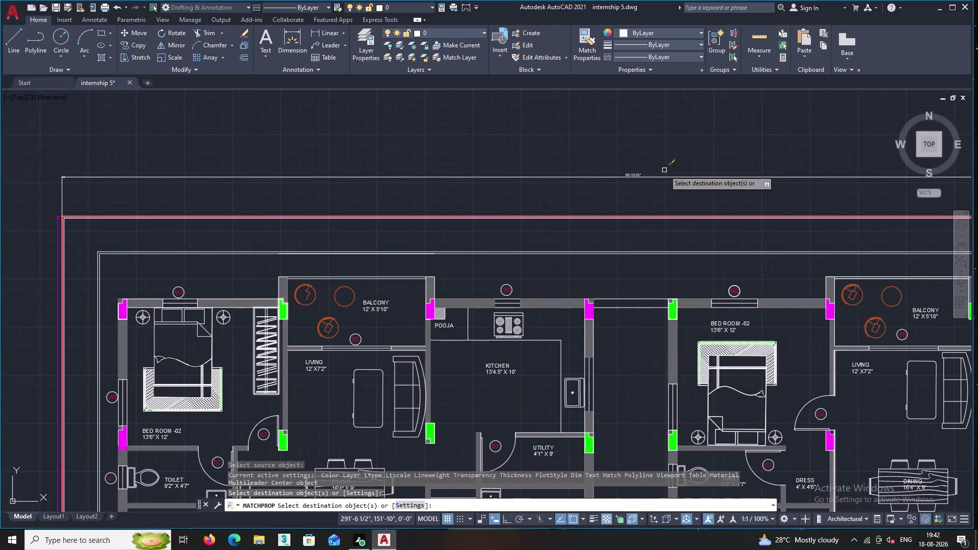
scroll(up, 3)
click(623, 183)
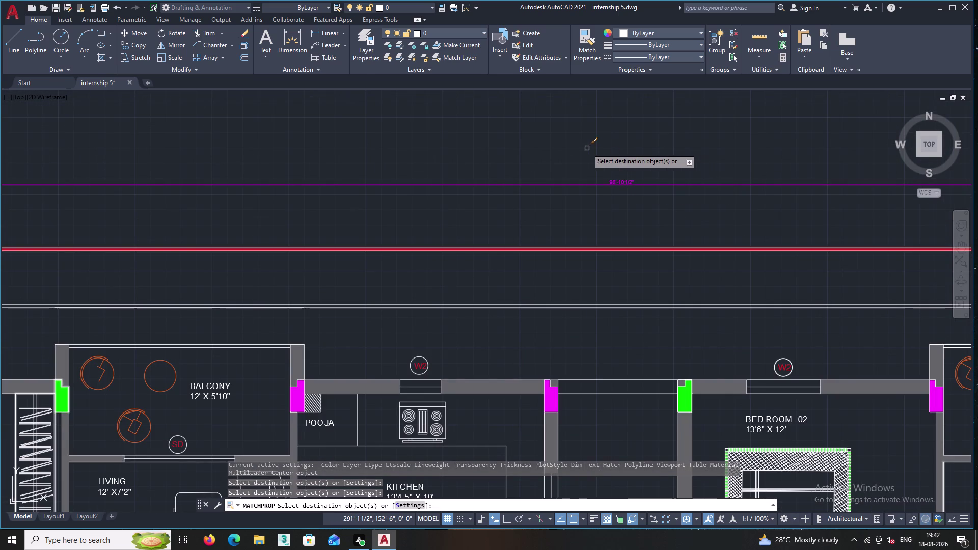
key(Return)
Pan across the kitchen, balcony and upper flats.
middle_drag(584, 244, 504, 89)
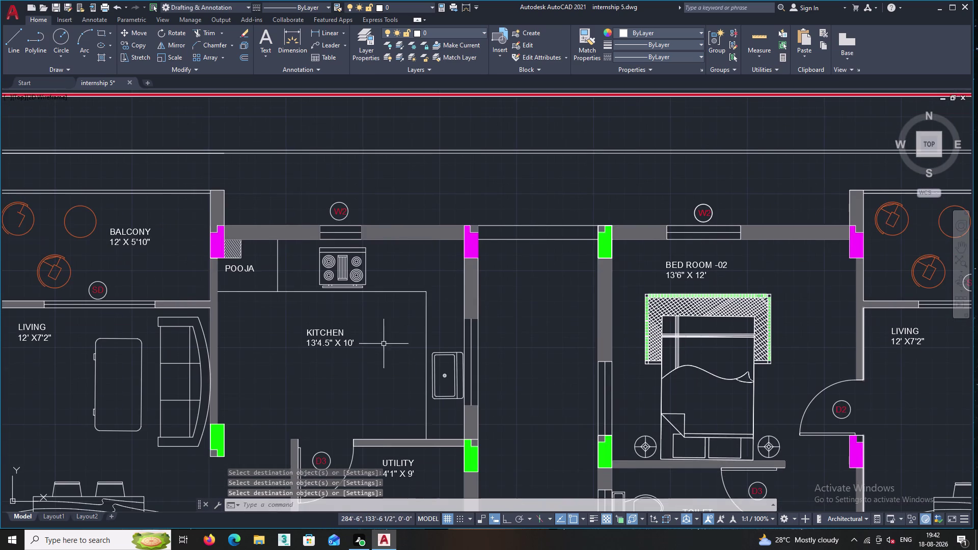
middle_drag(383, 345, 441, 329)
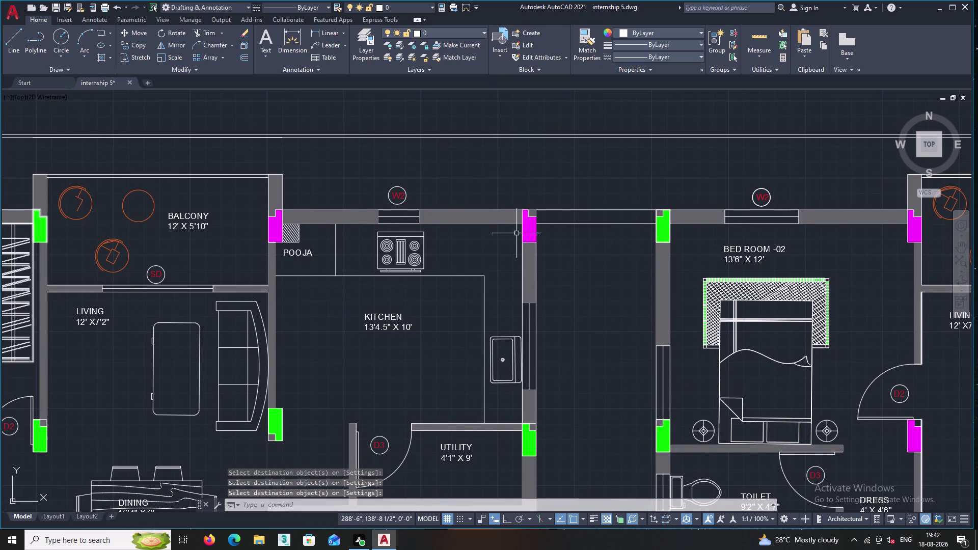
middle_drag(514, 234, 626, 200)
scroll(down, 3)
scroll(up, 3)
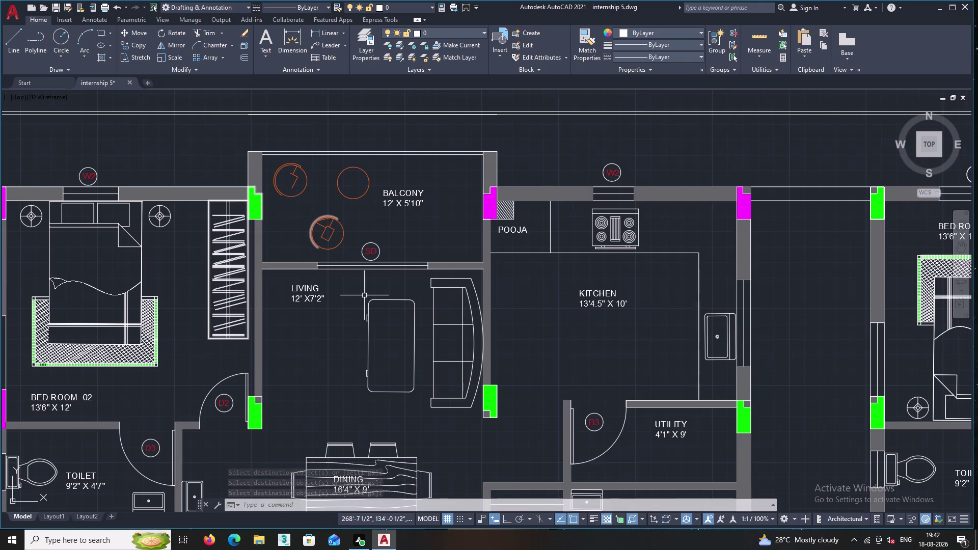
scroll(down, 3)
middle_drag(387, 323, 362, 248)
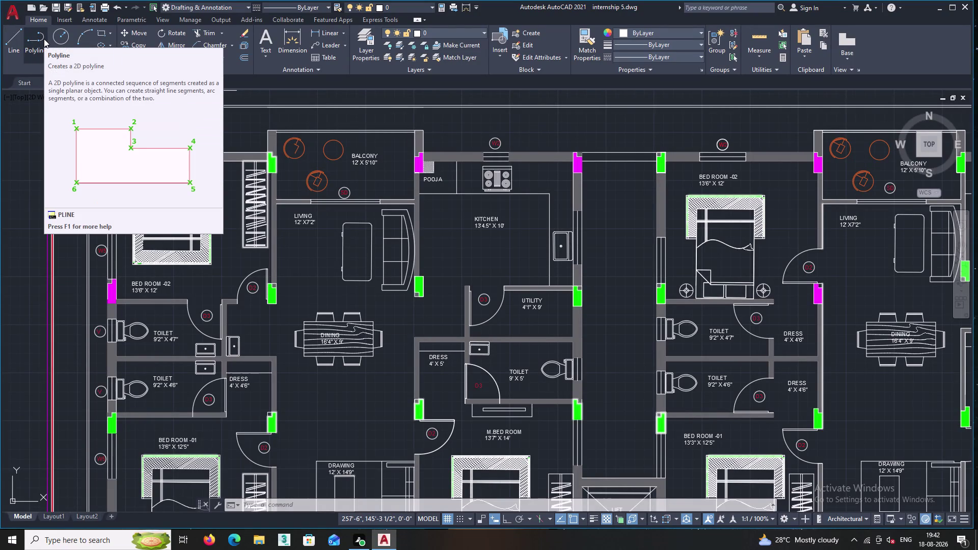
click(14, 40)
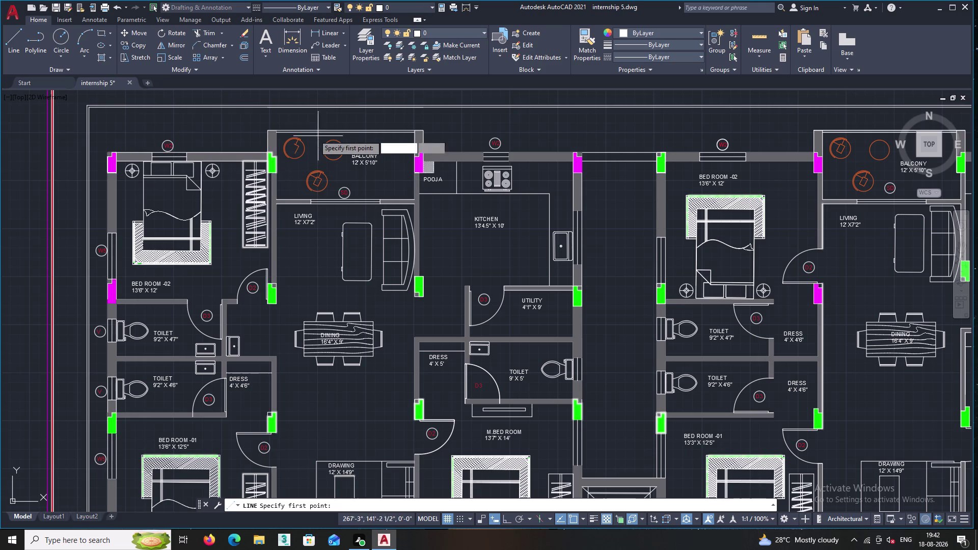
scroll(up, 3)
middle_drag(362, 218, 207, 196)
scroll(up, 3)
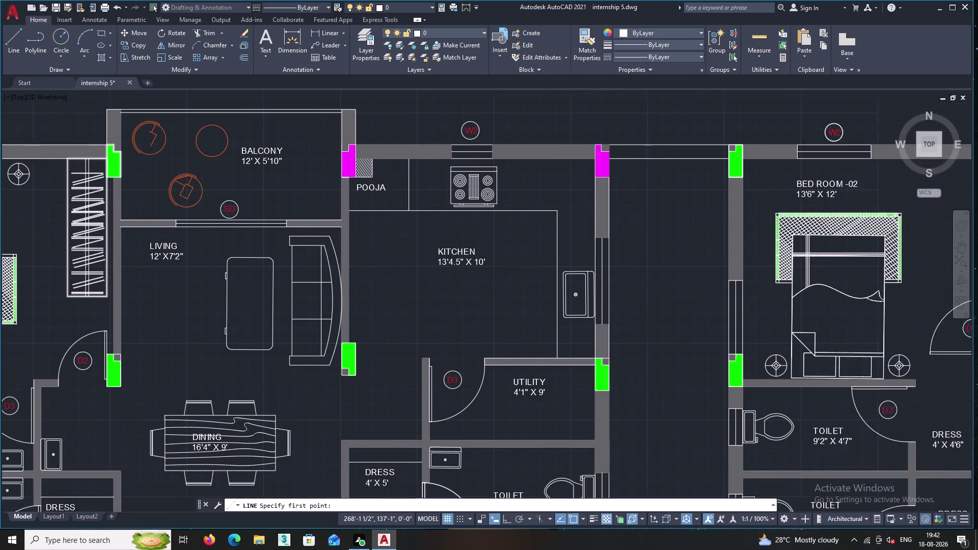
scroll(down, 3)
middle_drag(357, 205, 325, 95)
middle_drag(327, 237, 341, 125)
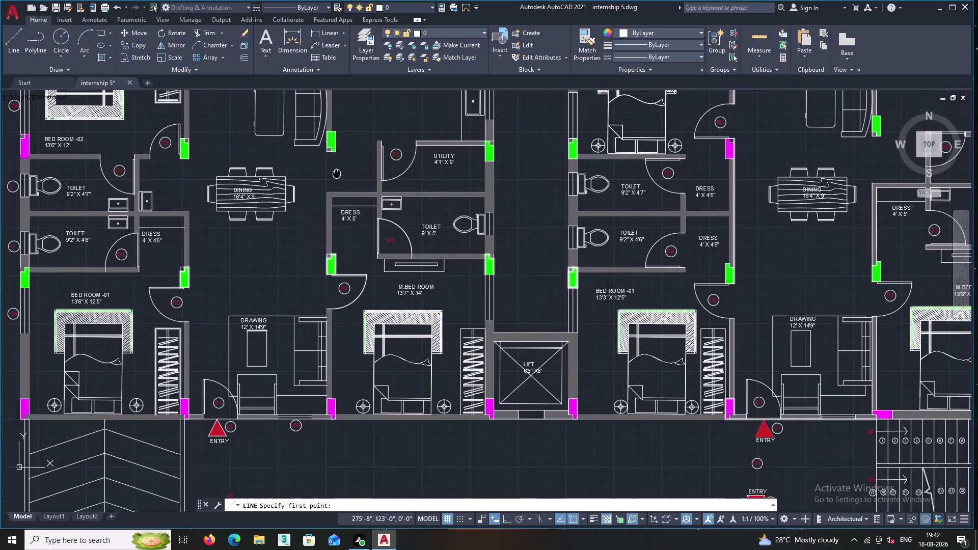
middle_drag(341, 125, 341, 122)
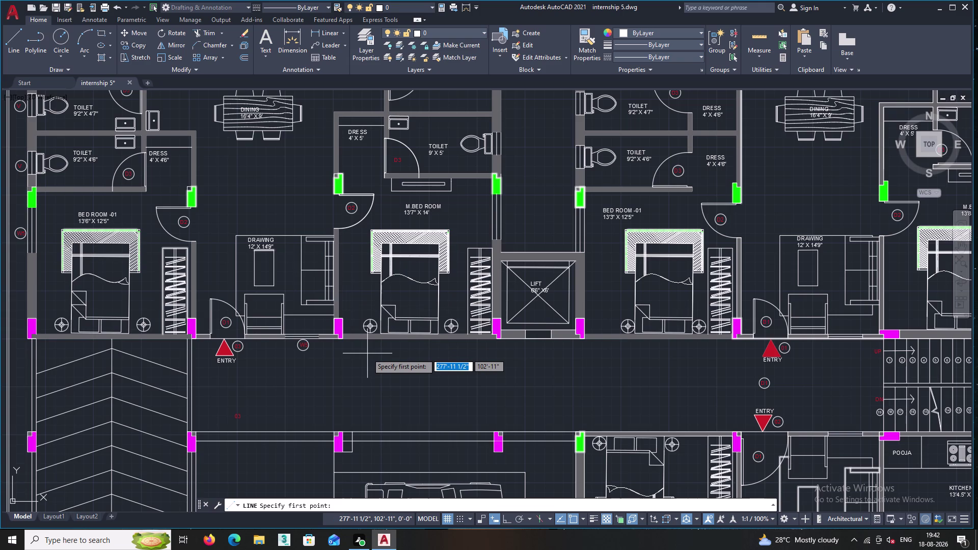
key(Escape)
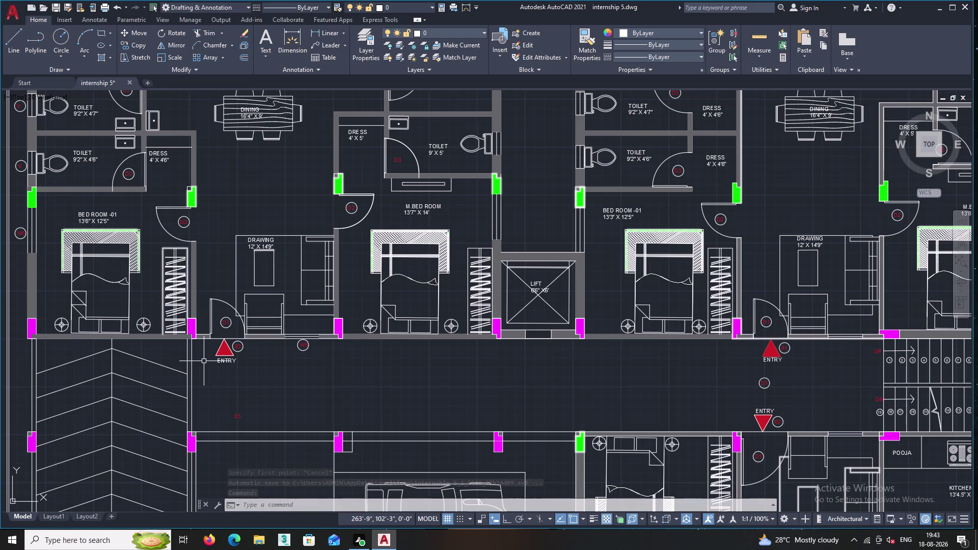
scroll(up, 3)
scroll(up, 3)
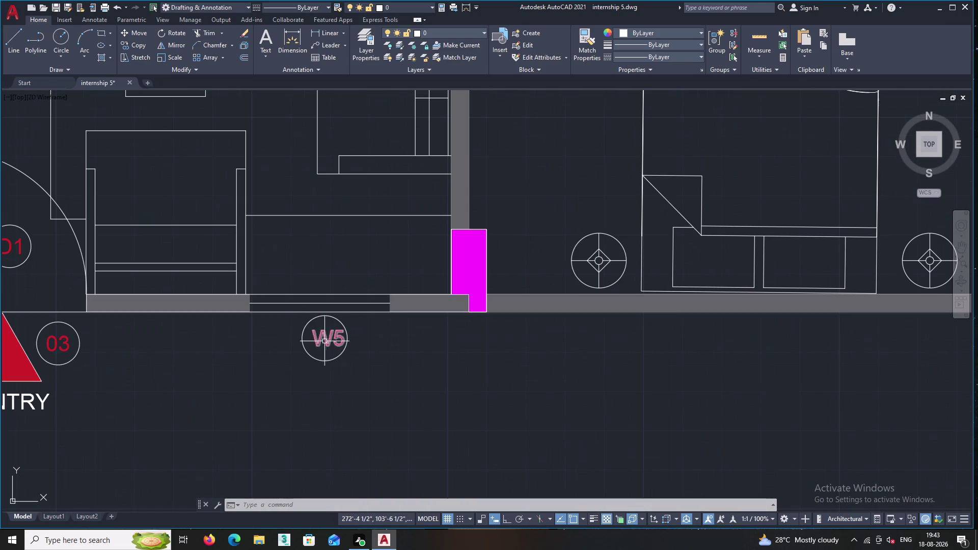
Replace the corridor tag's W5 text with V and finish editing.
click(326, 340)
right_click(356, 328)
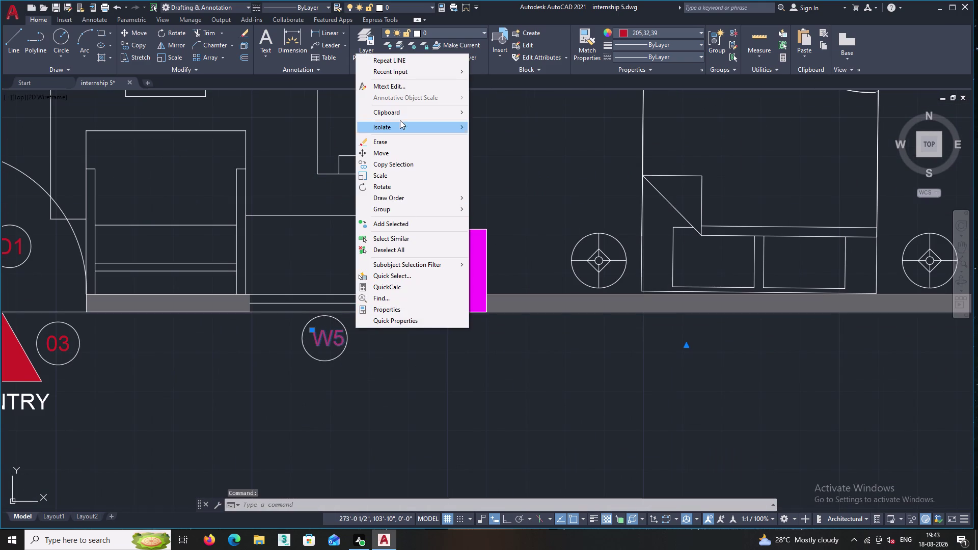
click(400, 90)
double_click(342, 335)
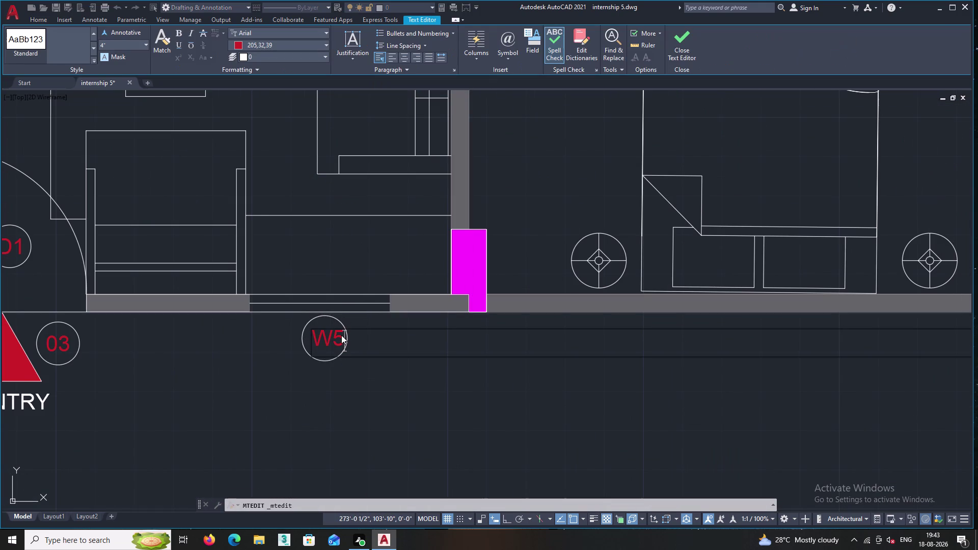
key(BackSpace)
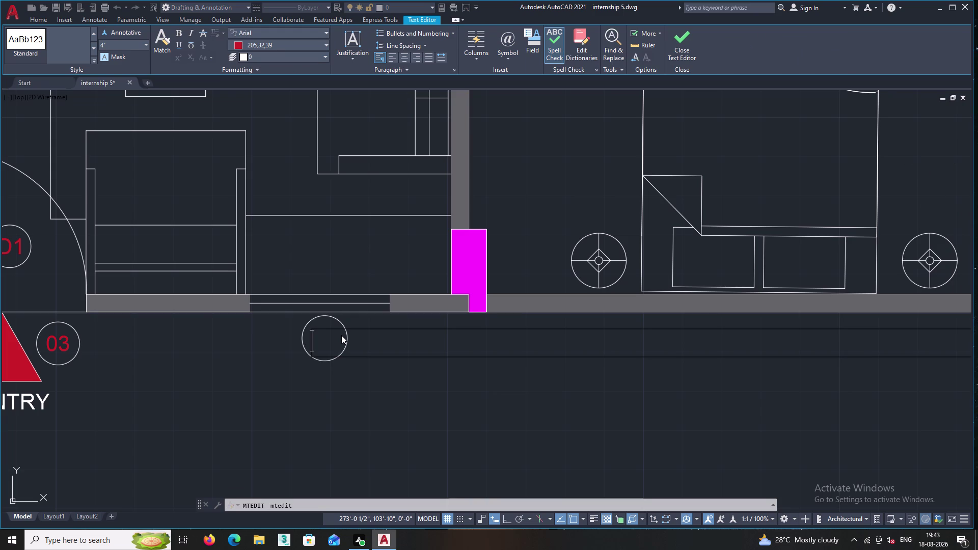
key(v)
click(379, 384)
Pan along the front wall past ENTRY toward the staircase to view the whole floor.
middle_drag(398, 373, 31, 438)
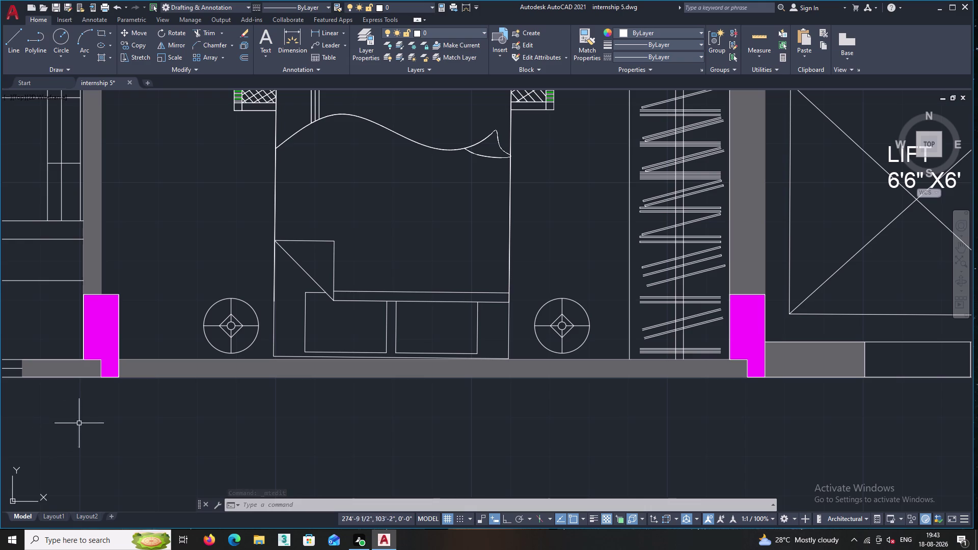
middle_click(360, 438)
scroll(down, 3)
middle_drag(362, 437, 296, 401)
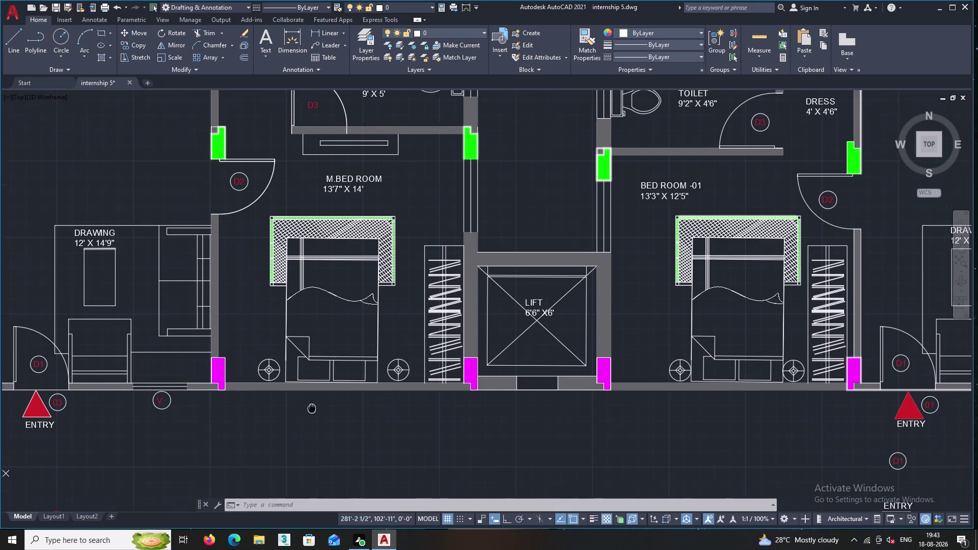
middle_drag(296, 401, 290, 399)
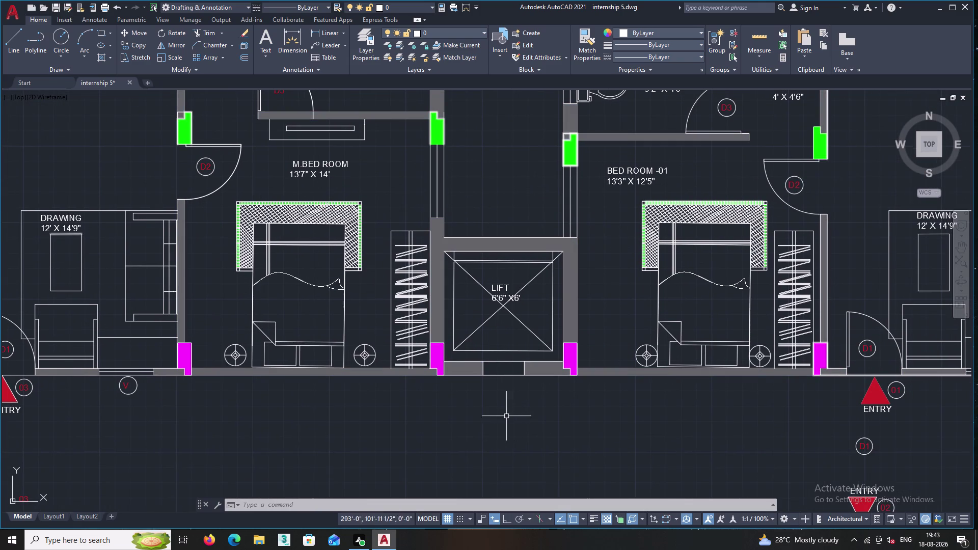
middle_drag(479, 414, 420, 401)
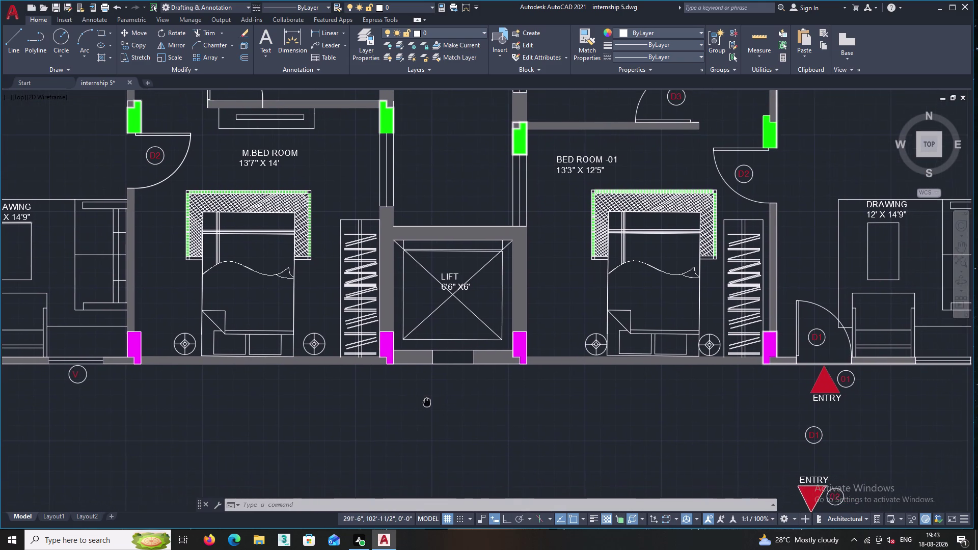
middle_drag(420, 400, 309, 395)
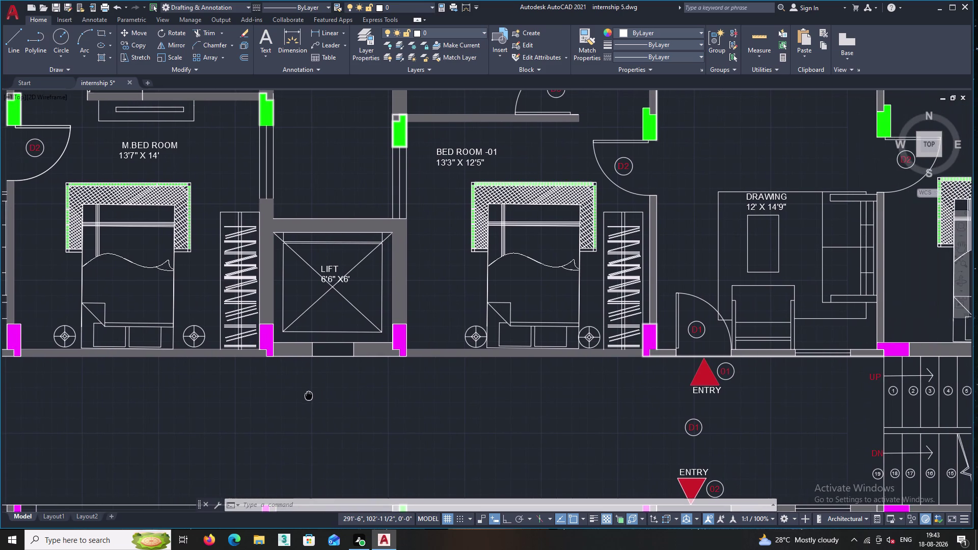
middle_drag(309, 395, 287, 395)
scroll(down, 3)
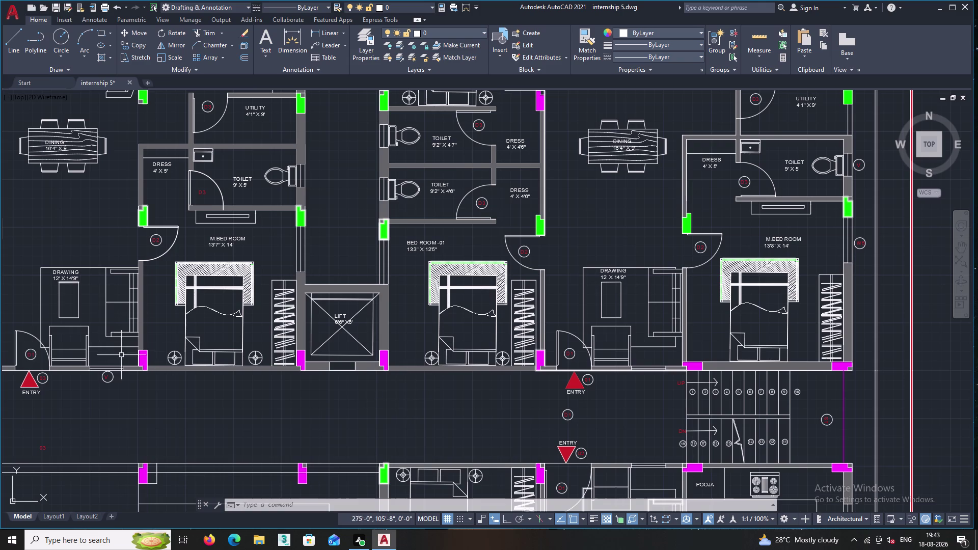
Window-select the V tag and start copying it from a base point on the tag.
scroll(up, 3)
middle_drag(86, 390, 127, 414)
scroll(up, 3)
click(258, 436)
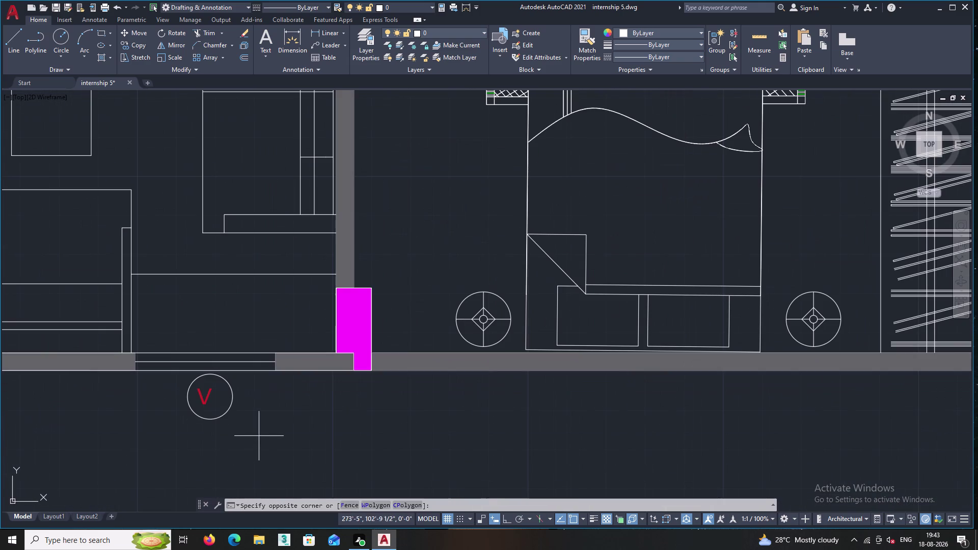
click(196, 388)
right_click(237, 393)
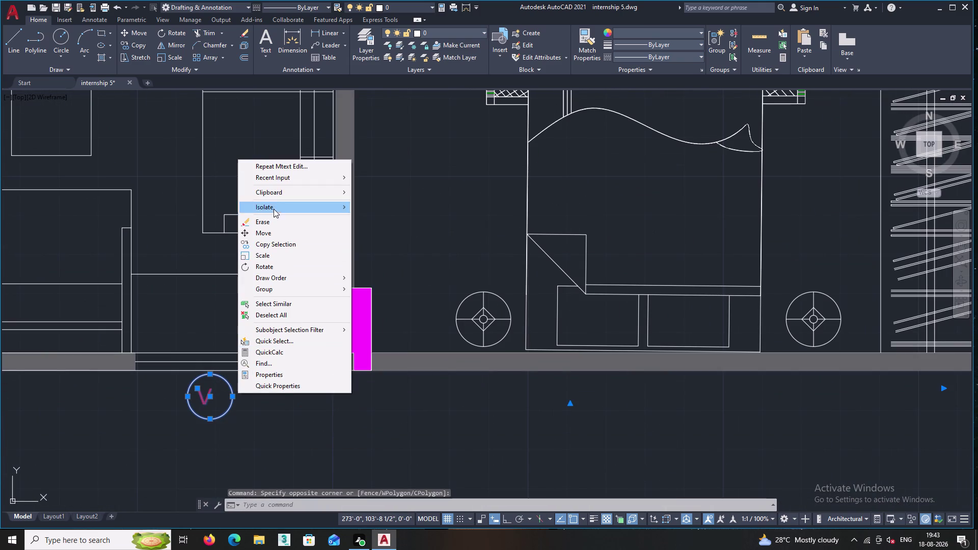
click(273, 244)
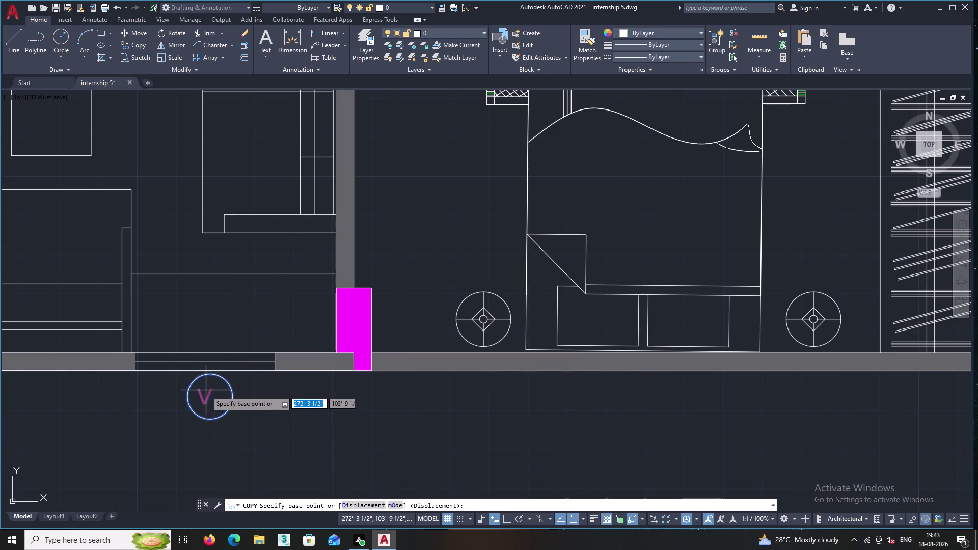
double_click(206, 394)
Place the V tag copy beside the entry near the staircase.
middle_drag(296, 398, 108, 351)
scroll(down, 3)
middle_drag(275, 365, 59, 373)
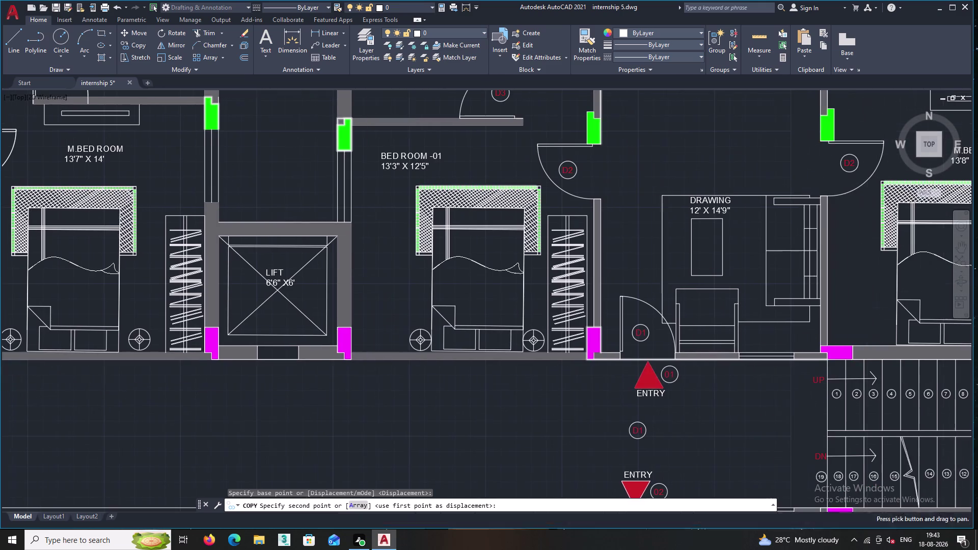
middle_drag(515, 387, 278, 365)
scroll(up, 3)
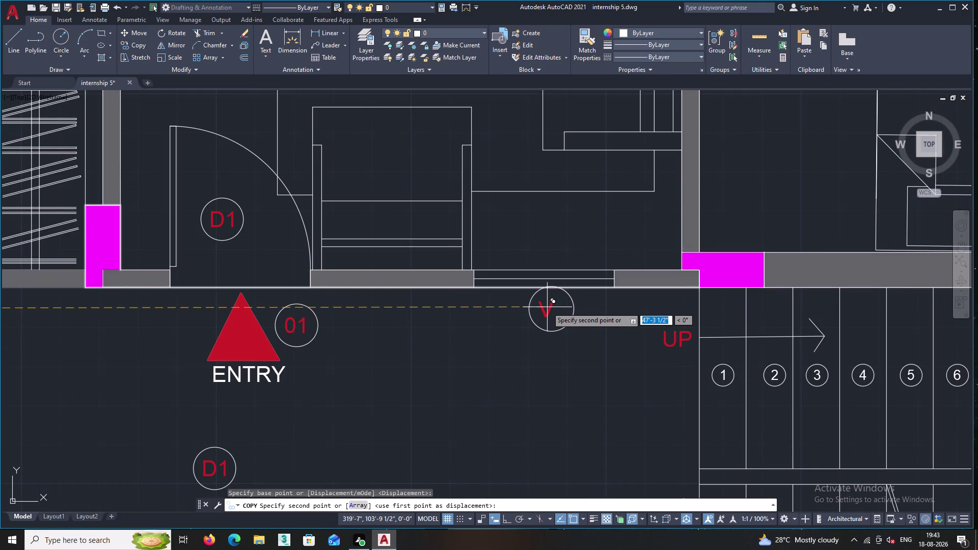
click(553, 316)
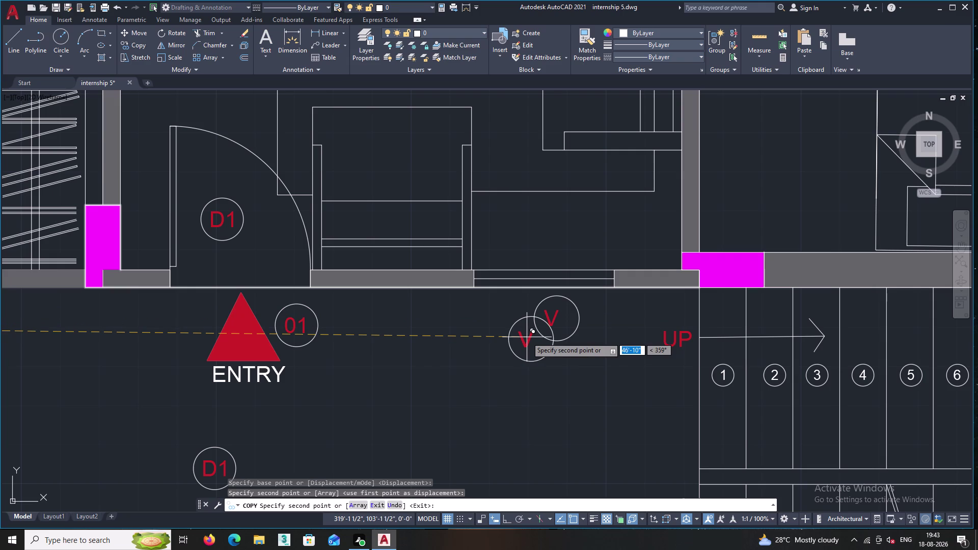
key(Escape)
Pan across the lower units toward the balcony and building edge.
scroll(down, 3)
middle_drag(507, 342, 443, 179)
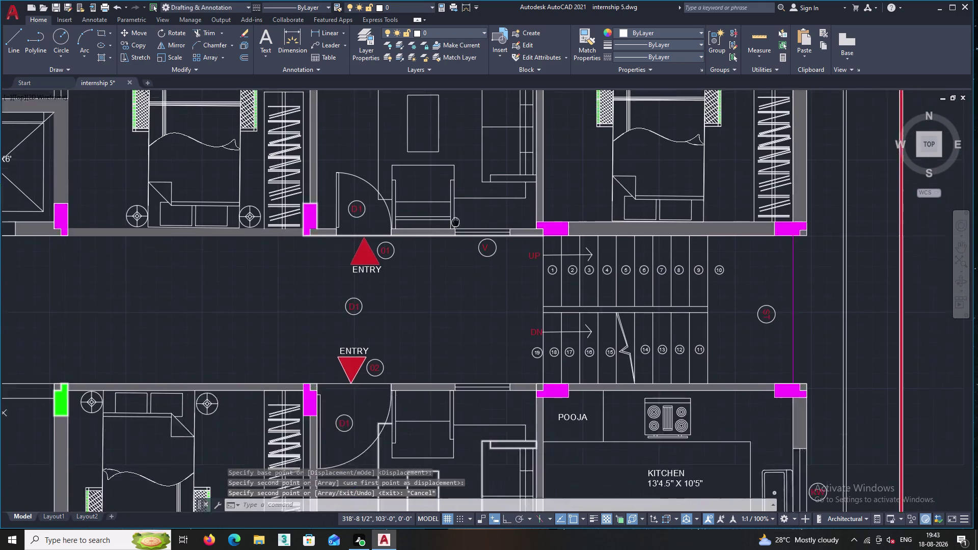
middle_drag(443, 179, 440, 169)
scroll(down, 3)
middle_drag(392, 268, 402, 147)
middle_drag(348, 322, 282, 302)
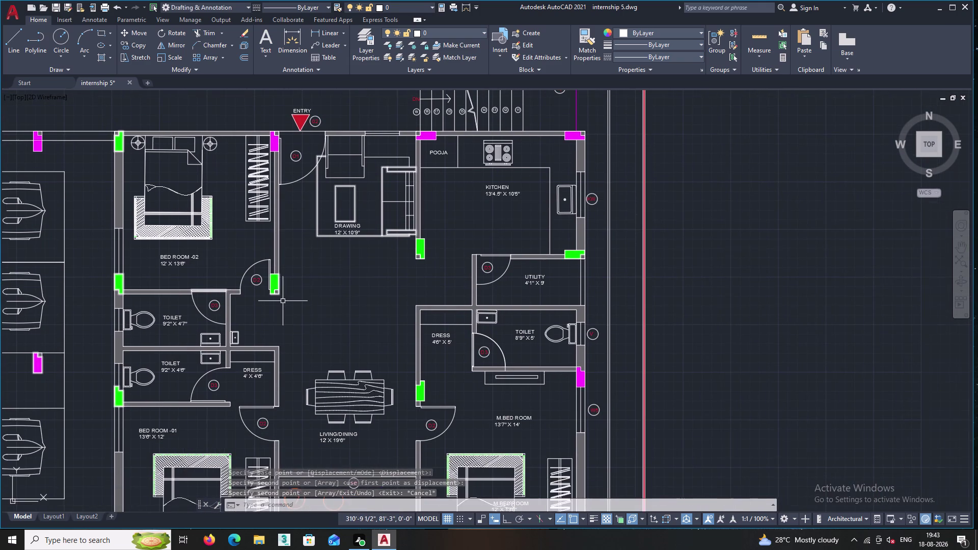
middle_drag(283, 300, 389, 260)
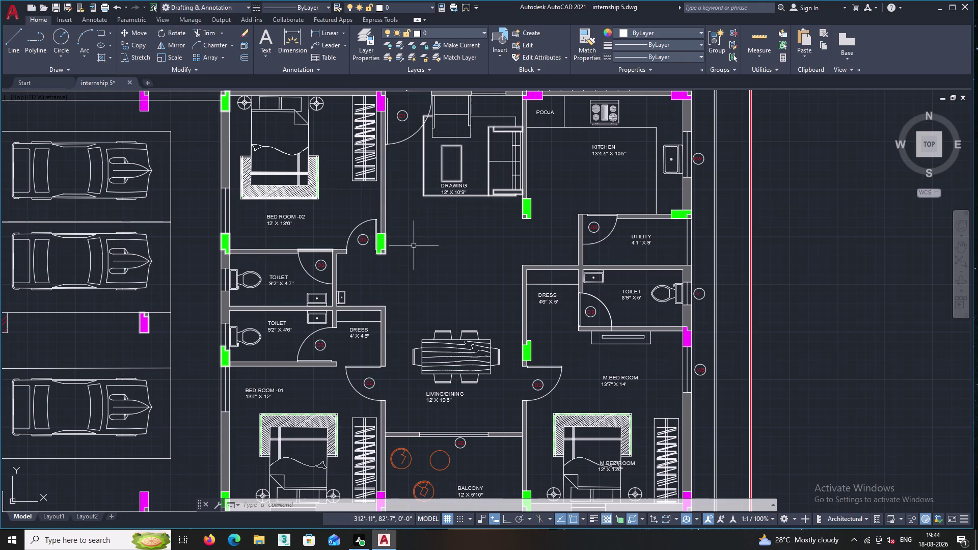
middle_drag(409, 245, 273, 212)
middle_drag(236, 282, 337, 1)
scroll(up, 3)
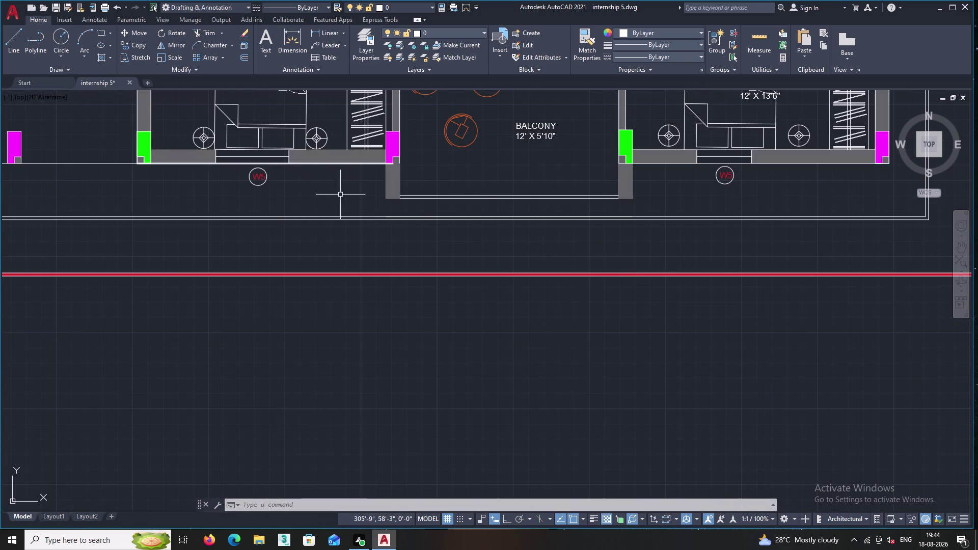
Copy the M.BED ROOM 13'7" X 14' label into the empty space east of the boundary line.
middle_drag(599, 186, 1, 245)
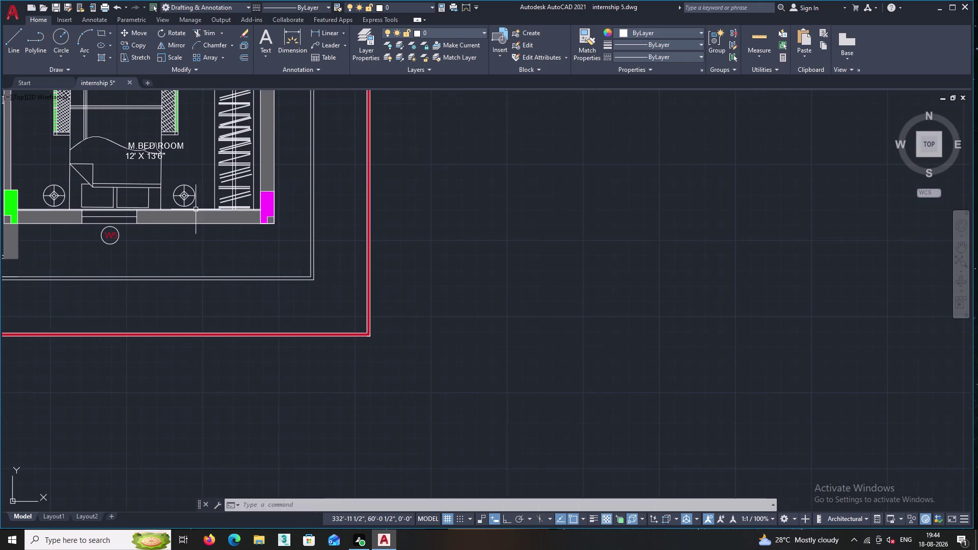
middle_drag(196, 210, 145, 293)
scroll(down, 3)
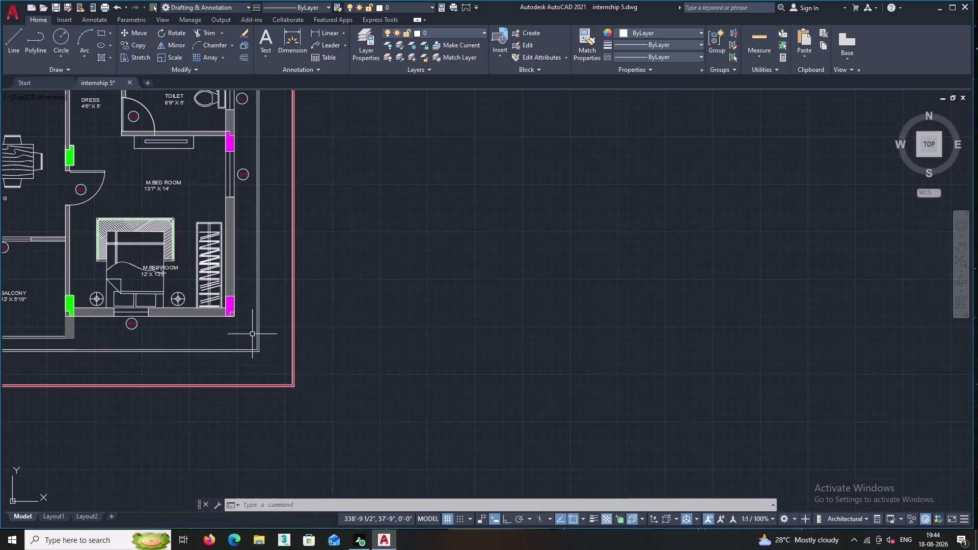
middle_drag(253, 341, 320, 433)
middle_drag(303, 376, 345, 444)
scroll(down, 3)
scroll(up, 3)
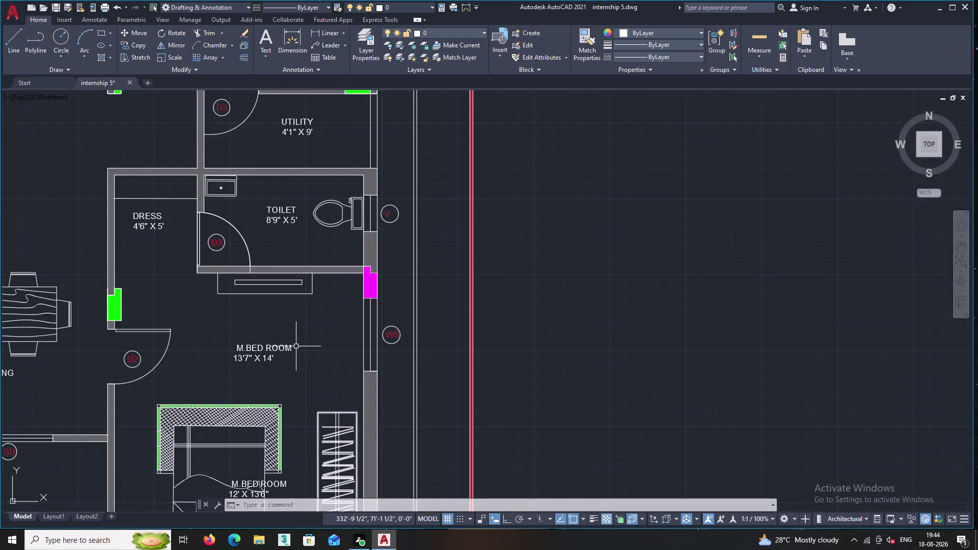
double_click(294, 358)
click(241, 333)
right_click(241, 328)
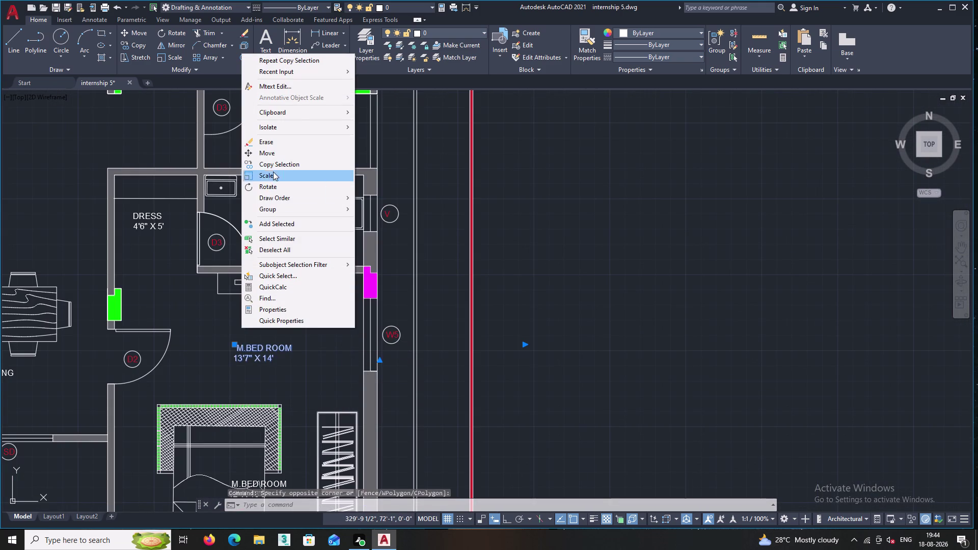
click(276, 160)
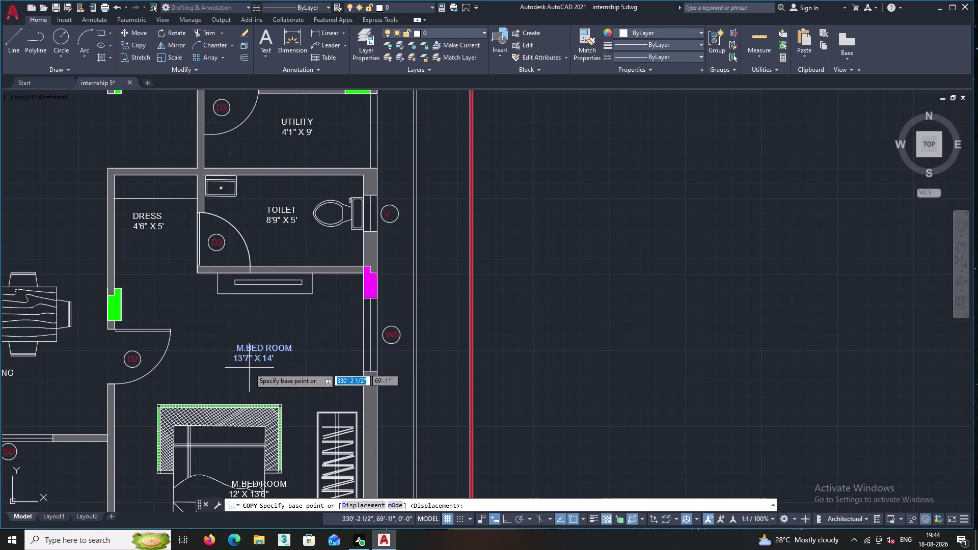
click(259, 347)
click(648, 343)
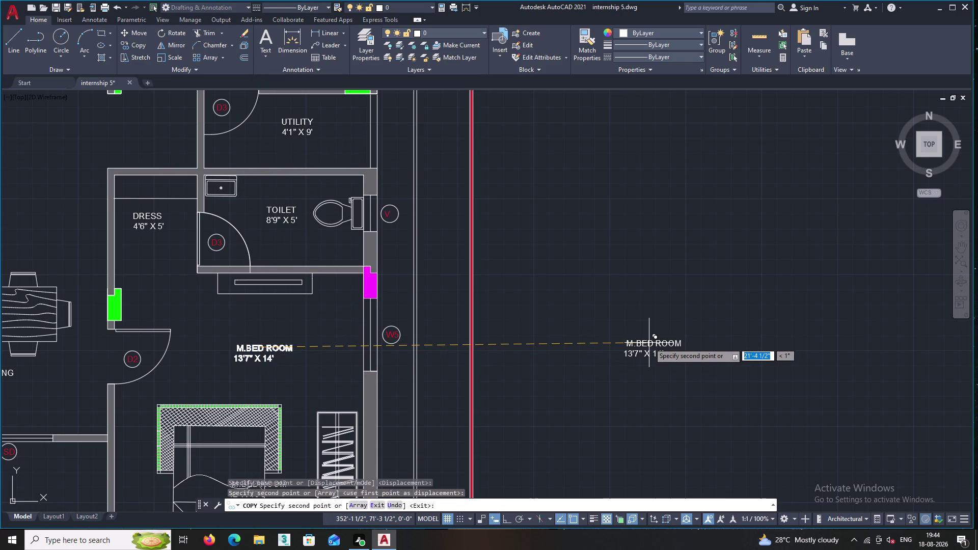
key(Escape)
Select the copied room label and bring up its editing options.
scroll(up, 3)
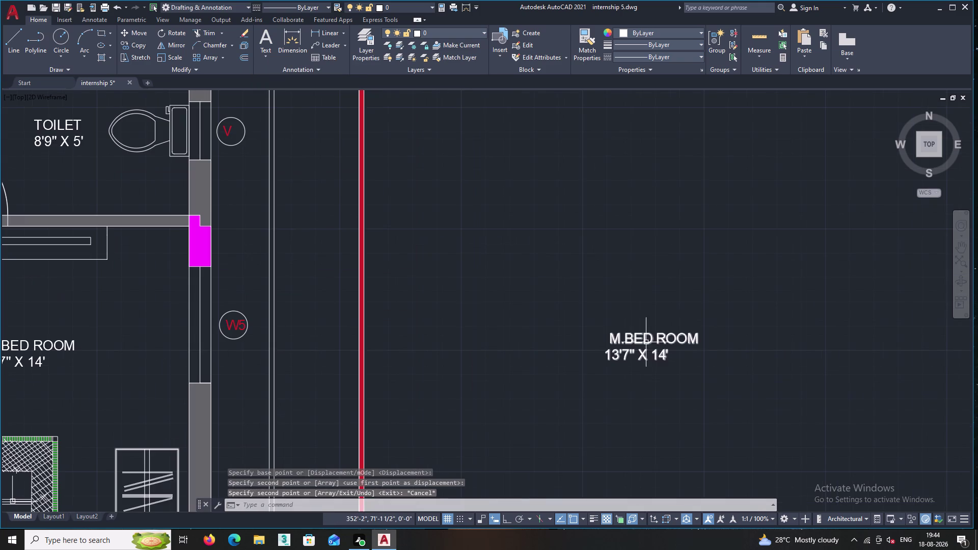
double_click(645, 342)
right_click(630, 285)
click(566, 296)
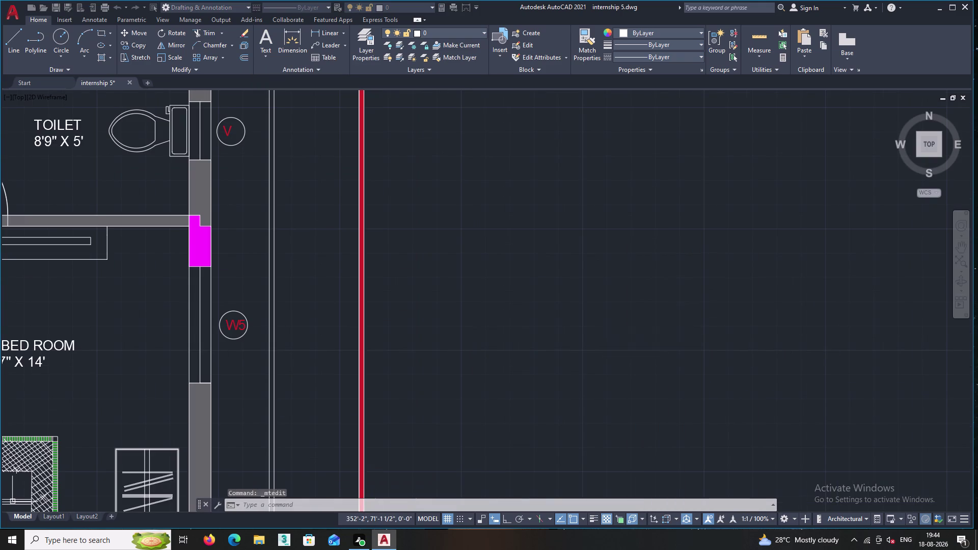
click(657, 329)
click(656, 336)
click(655, 339)
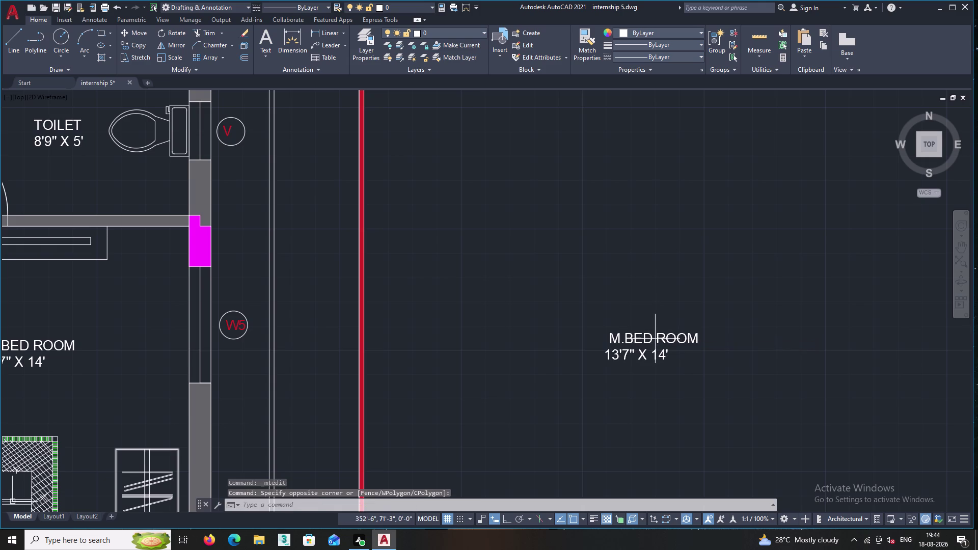
click(622, 329)
right_click(625, 292)
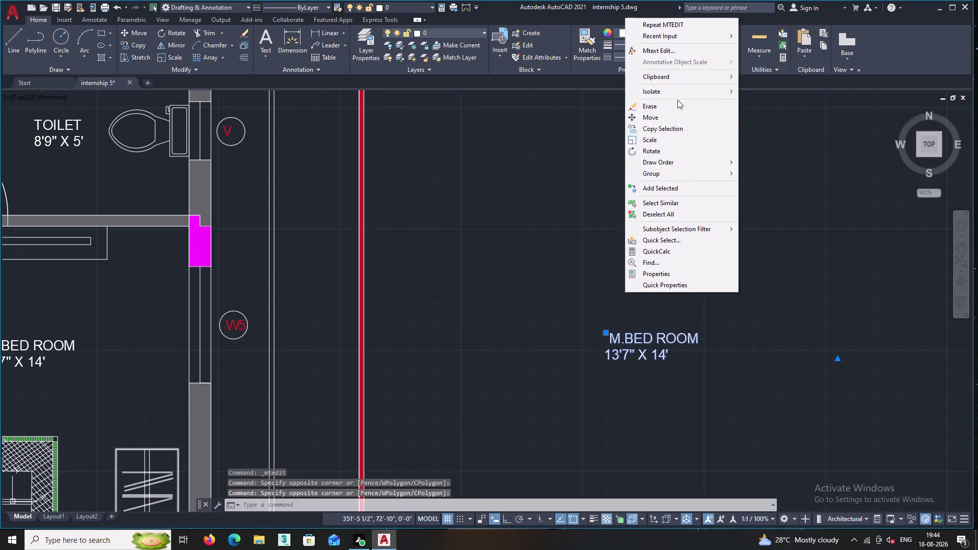
Replace the copied label's room name and size with the text EAST.
click(667, 25)
click(680, 353)
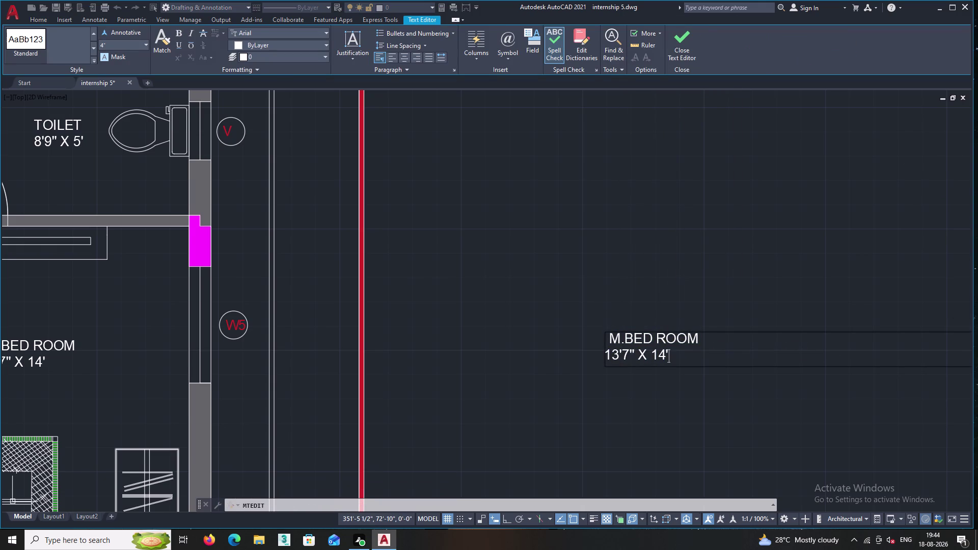
key(BackSpace)
key(BackSpace)
key(BackSpace)
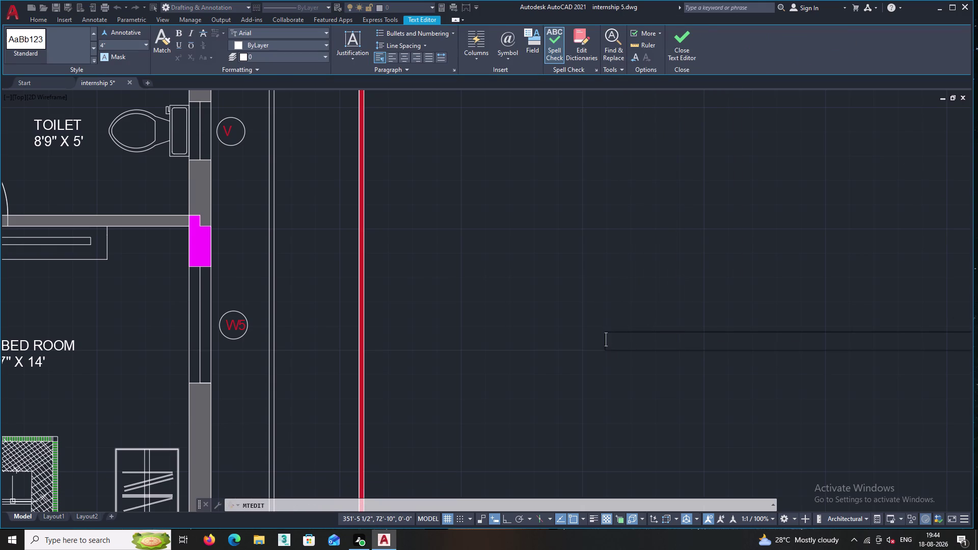
text(EAST)
click(684, 393)
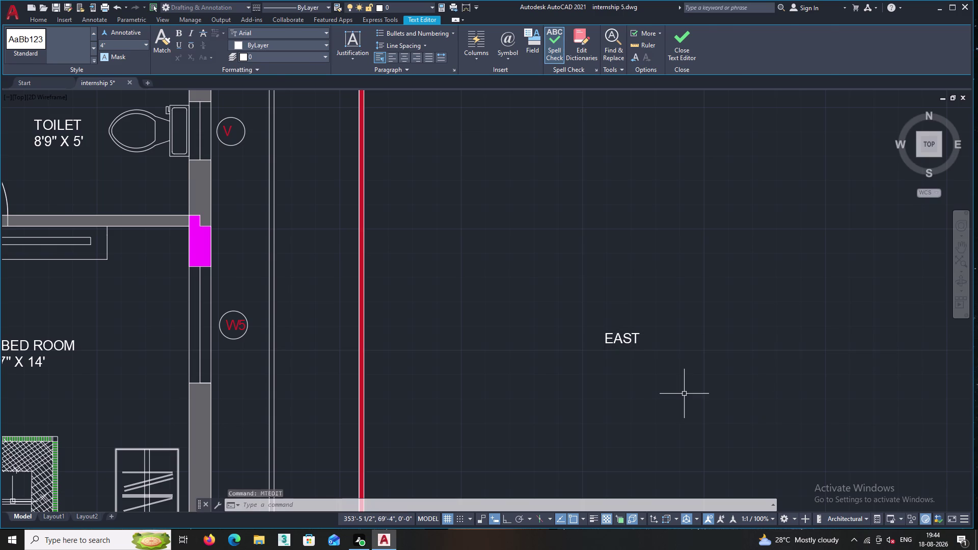
Start copying the EAST label from a base point on it.
click(623, 337)
right_click(611, 281)
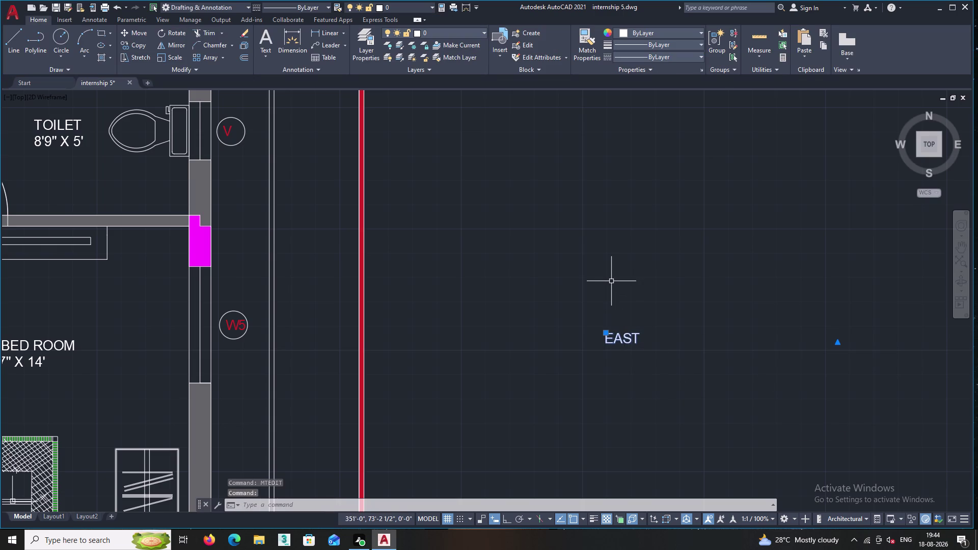
click(650, 120)
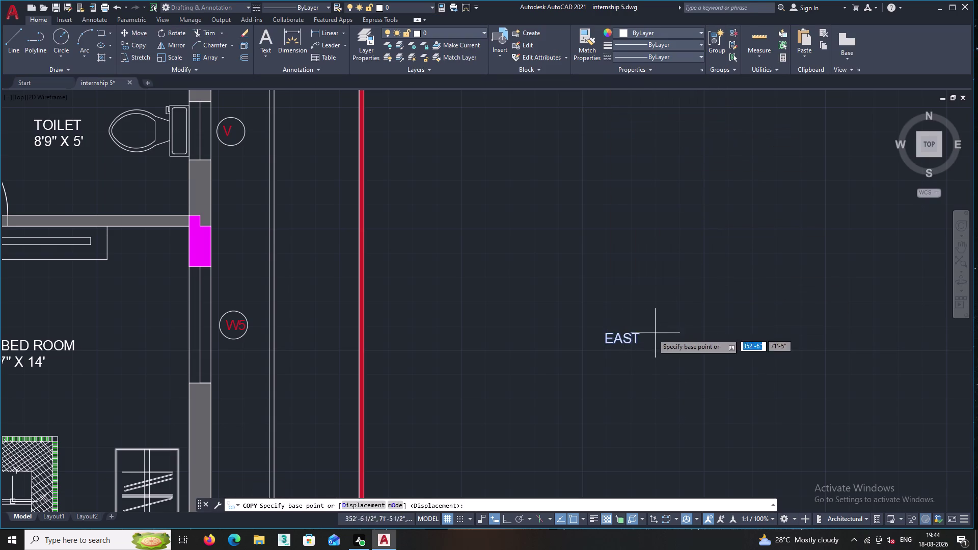
click(625, 341)
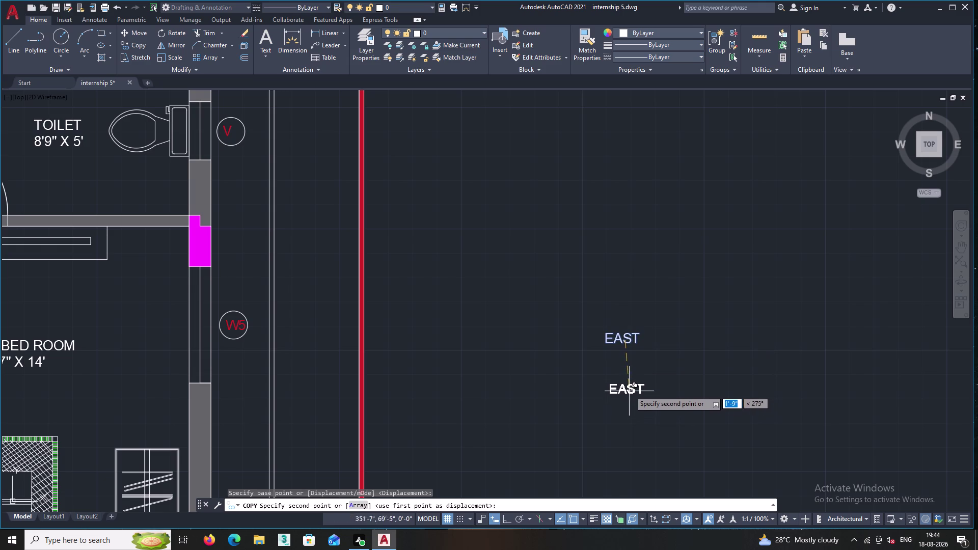
Place a copy of the EAST label below the original and open it in Mtext Edit.
click(622, 392)
key(Escape)
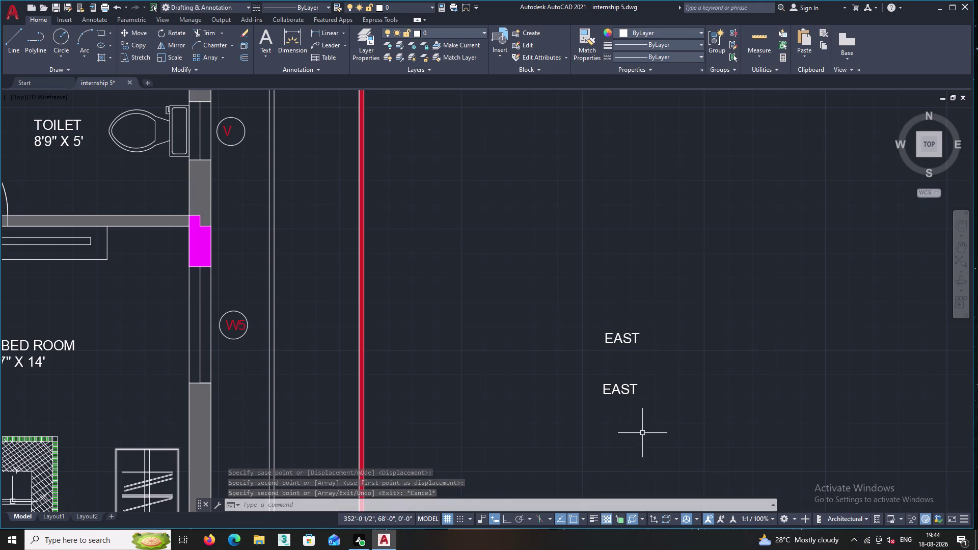
scroll(up, 3)
click(624, 387)
double_click(565, 351)
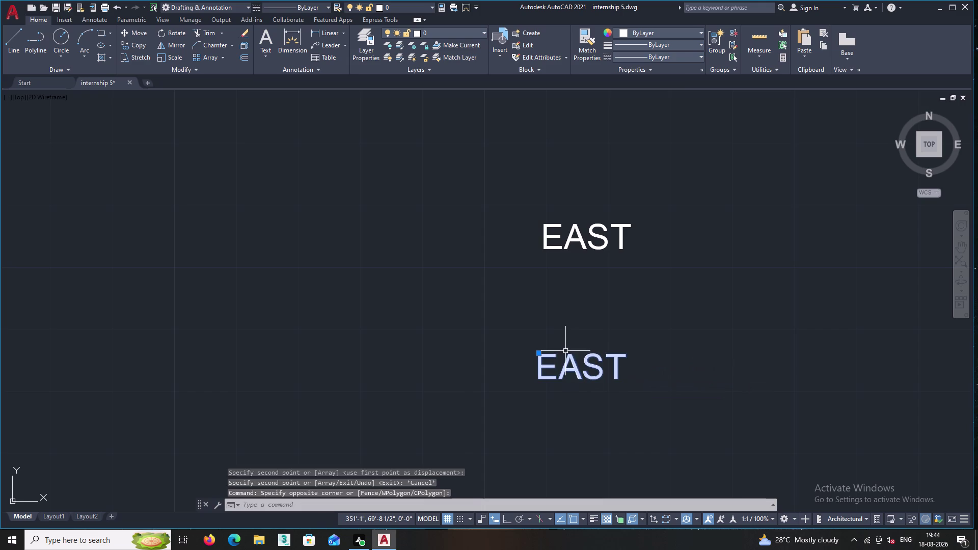
right_click(570, 324)
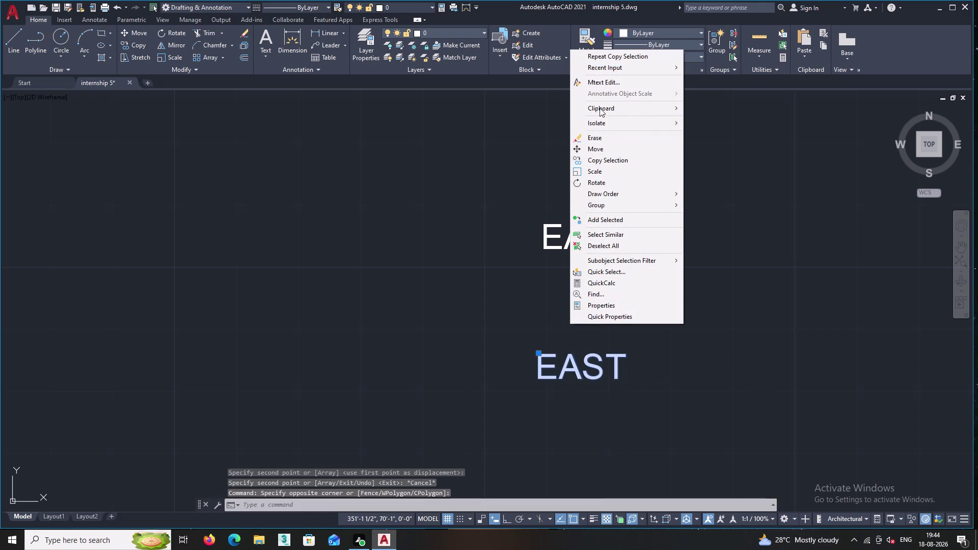
click(599, 83)
Replace EAST in the copy with the word 'salable', fixing typing mistakes.
double_click(632, 367)
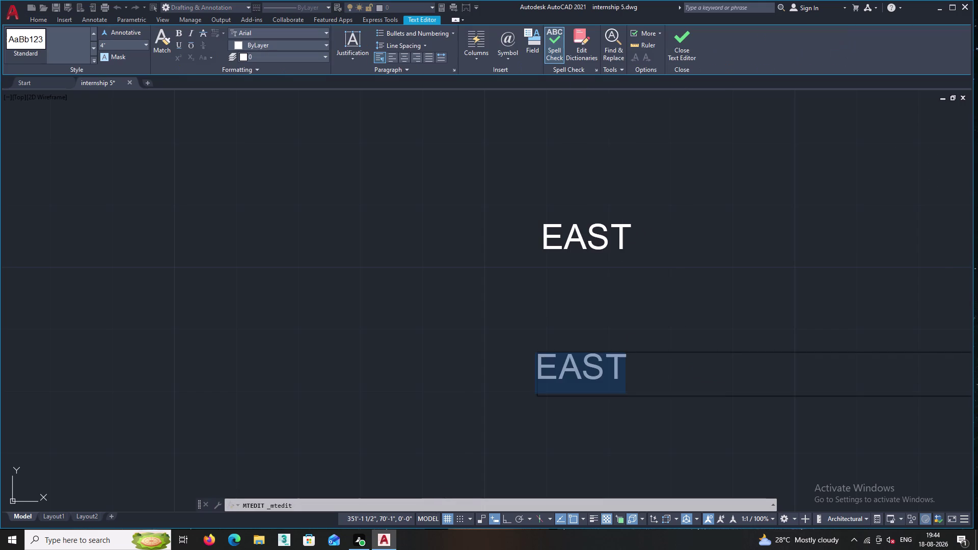
key(BackSpace)
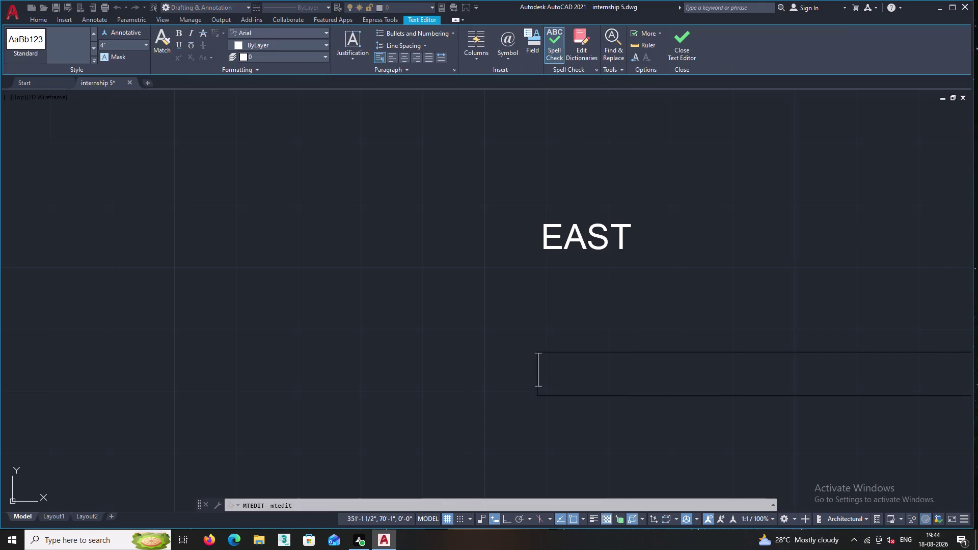
text(SAA)
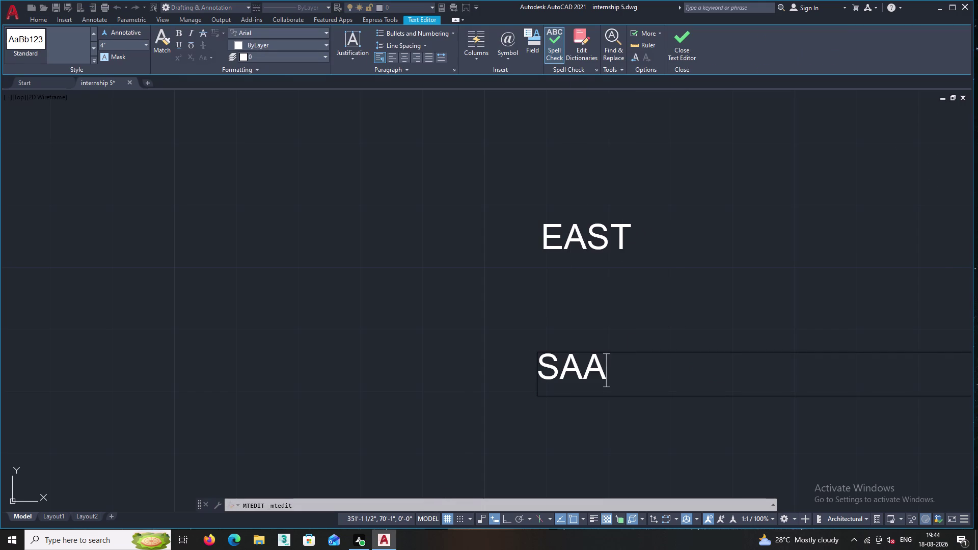
key(BackSpace)
key(BackSpace)
key(BackSpace)
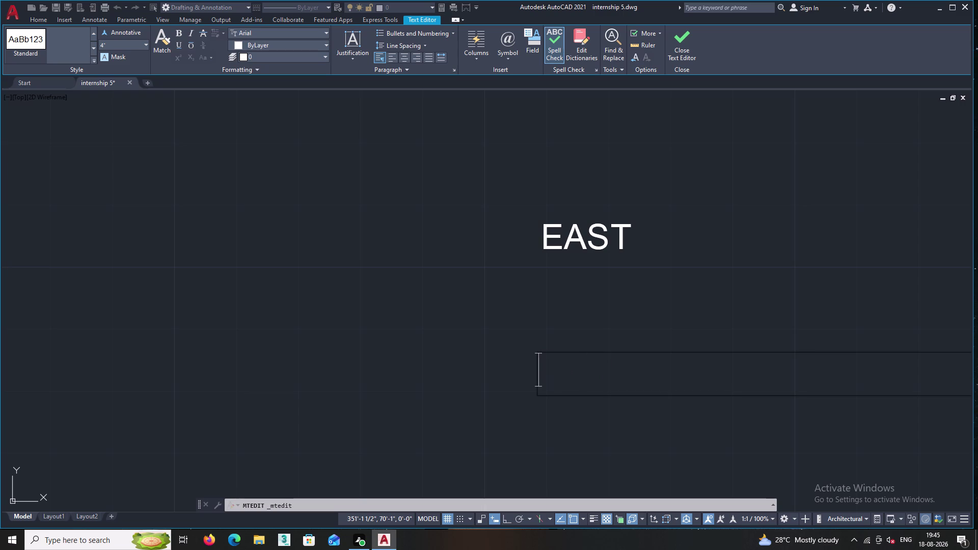
text(SA)
key(BackSpace)
key(BackSpace)
text(sa)
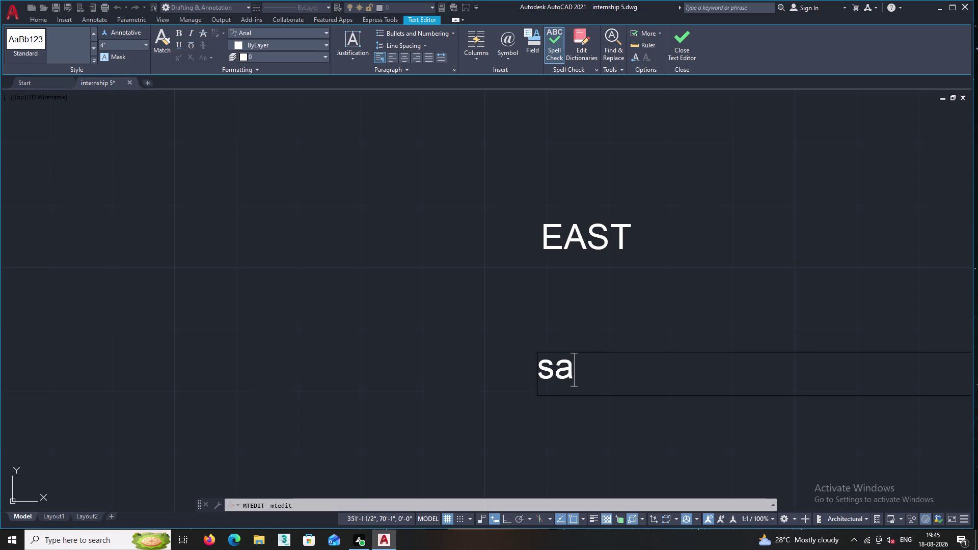
key(semicolon)
text(a)
text(ble)
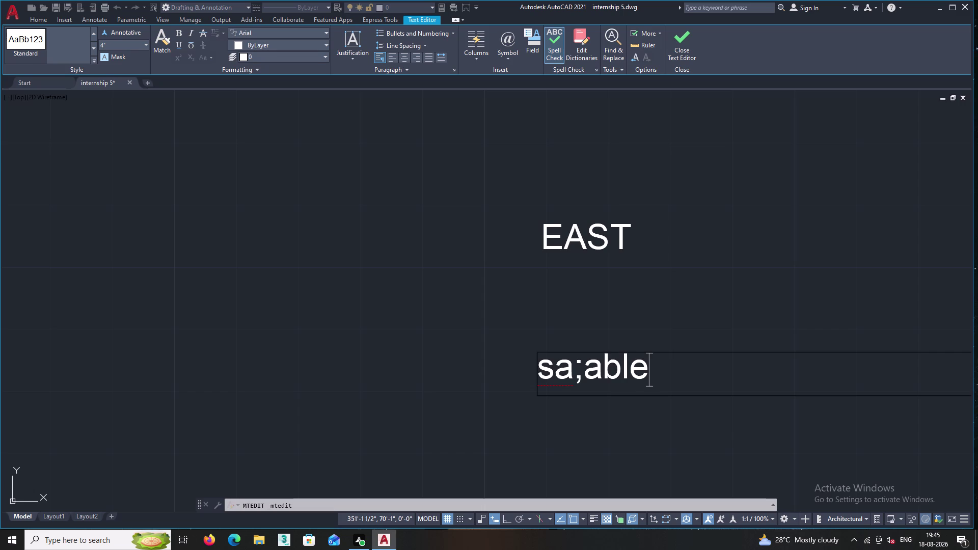
key(BackSpace)
key(BackSpace)
key(BackSpace)
key(BackSpace)
key(BackSpace)
text(l)
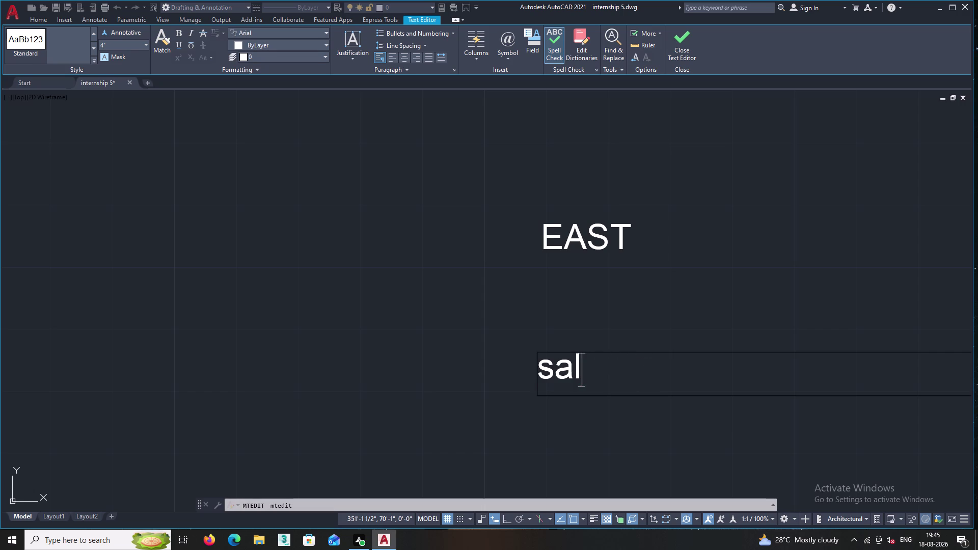
text(a)
text(b)
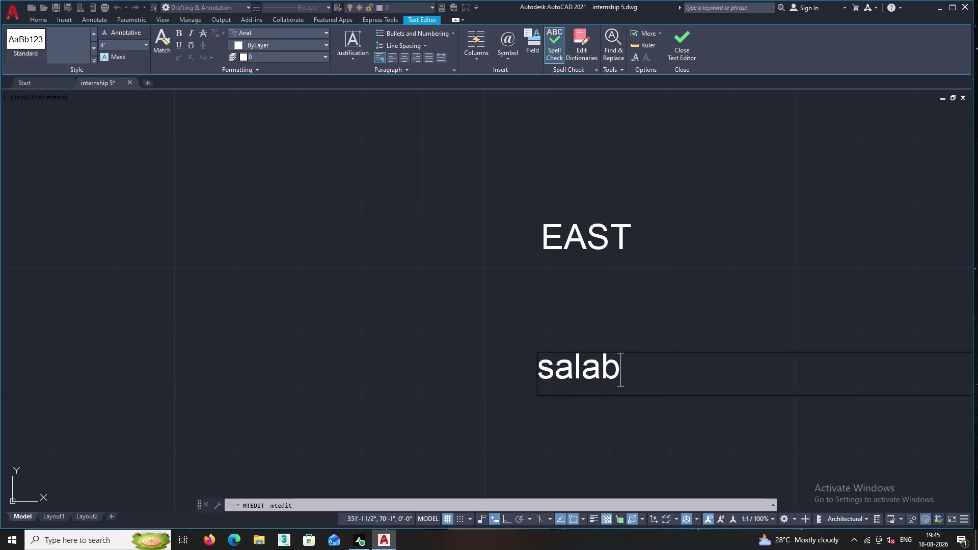
text(le)
Complete the label as 'salable area -1905 sft' and close the text editor.
key(space)
text(area)
key(space)
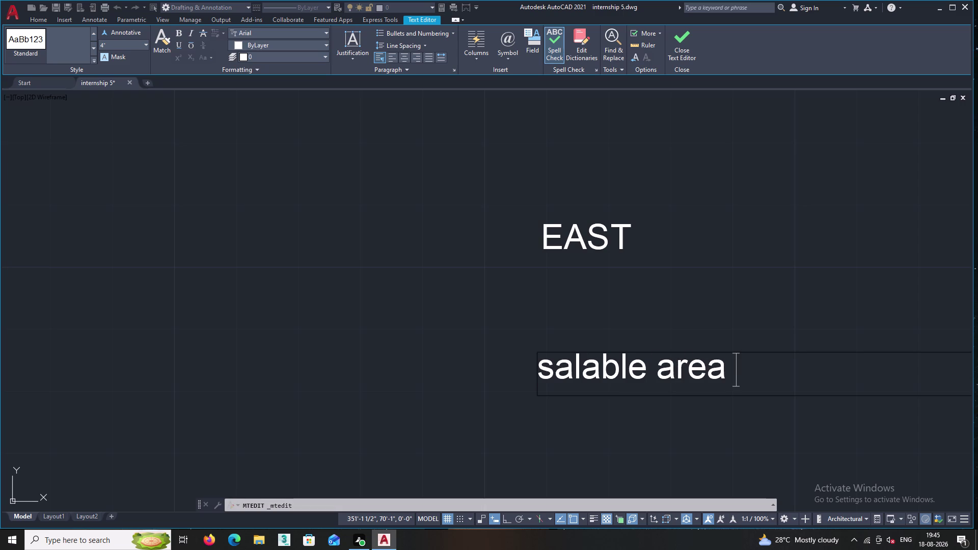
key(minus)
text(19)
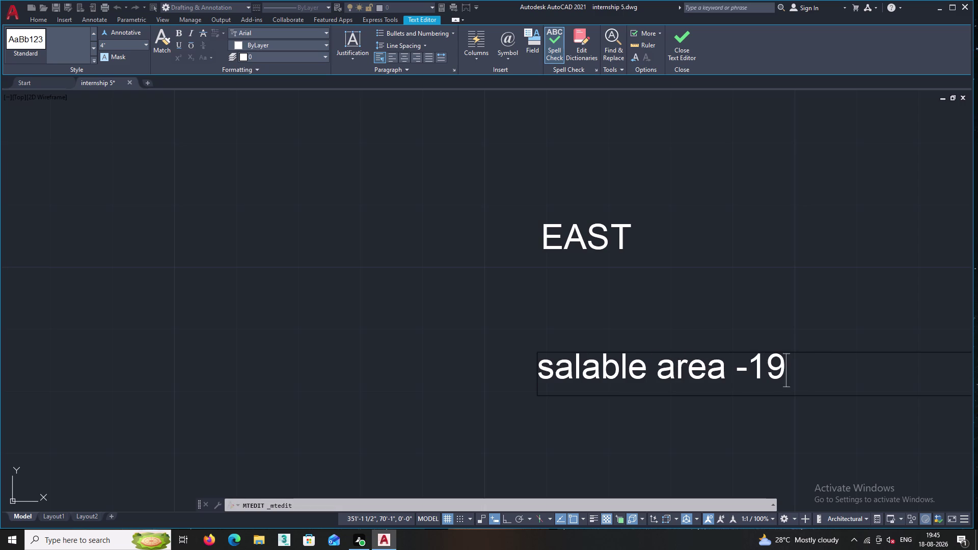
text(05)
key(space)
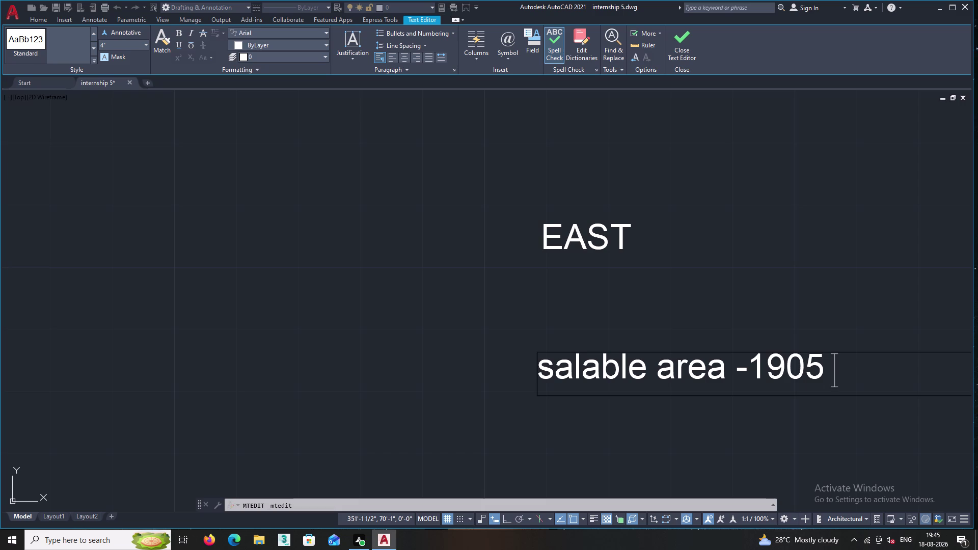
text(sft)
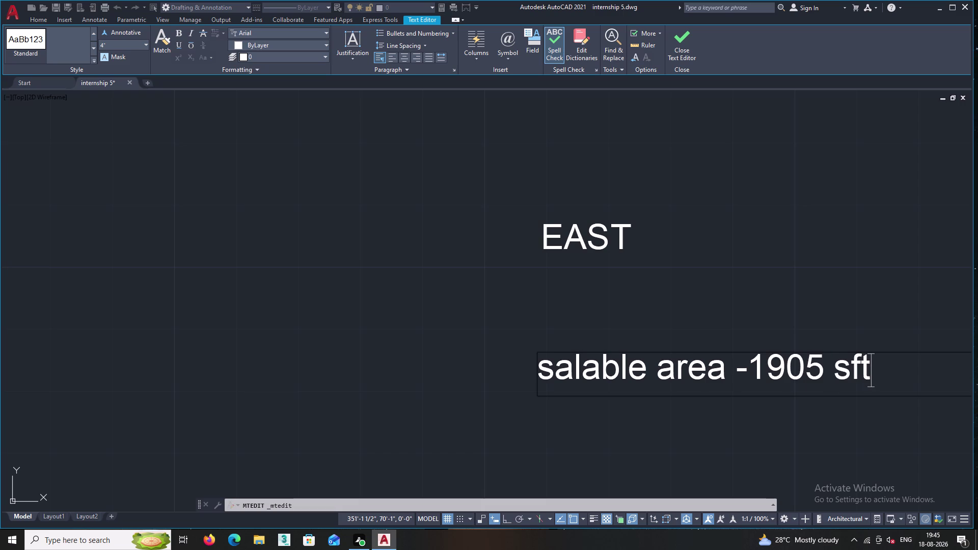
click(670, 424)
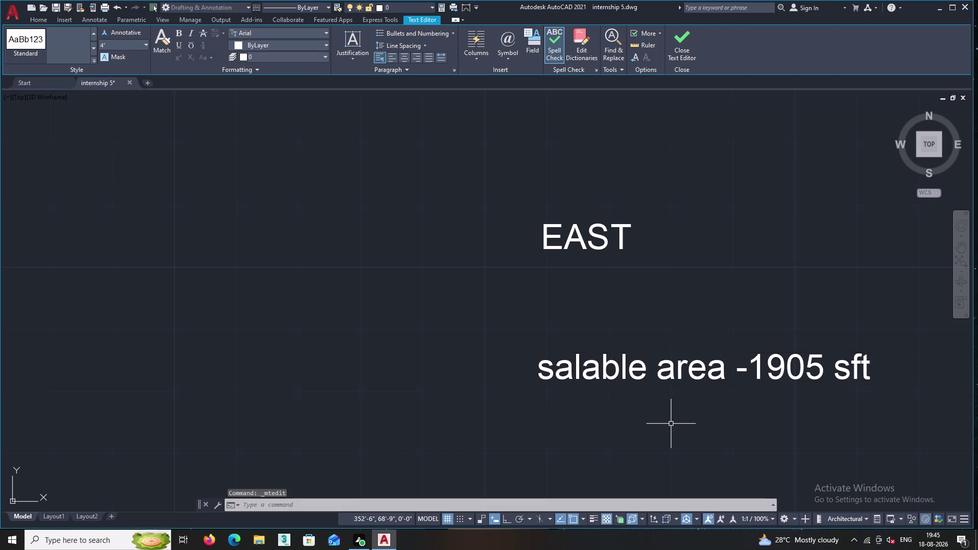
Match the salable area label's properties to a red circle marker, turning it red.
middle_drag(670, 423, 652, 435)
middle_drag(343, 176, 360, 203)
scroll(down, 3)
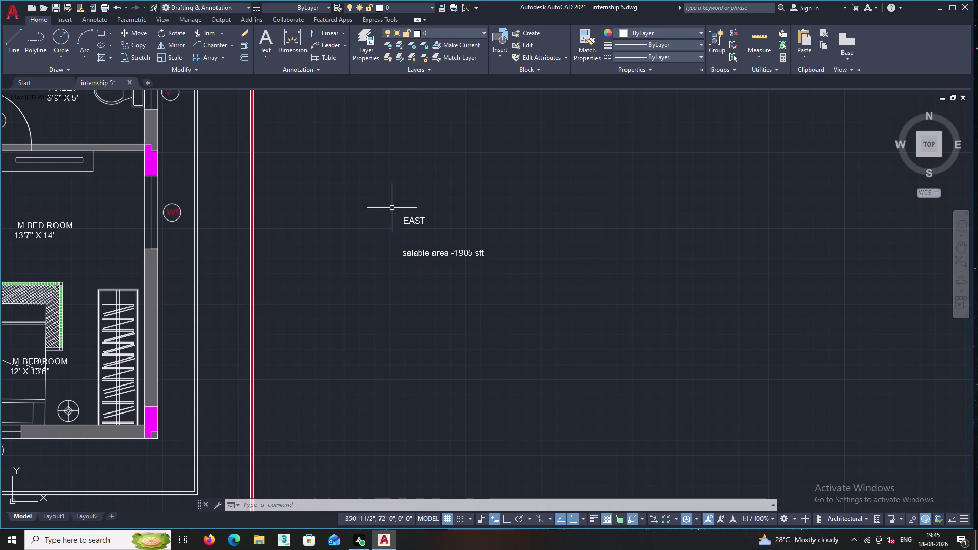
scroll(down, 3)
middle_drag(329, 227, 361, 228)
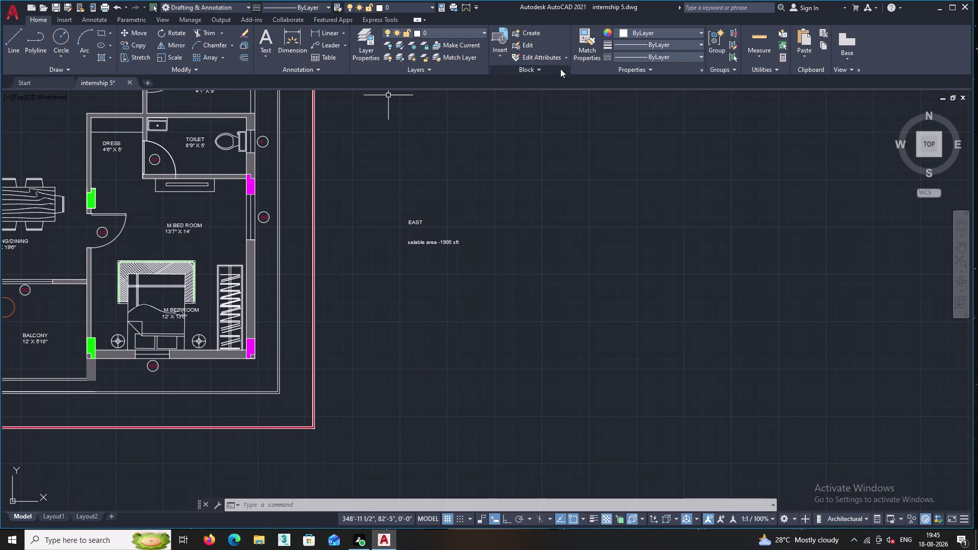
click(582, 37)
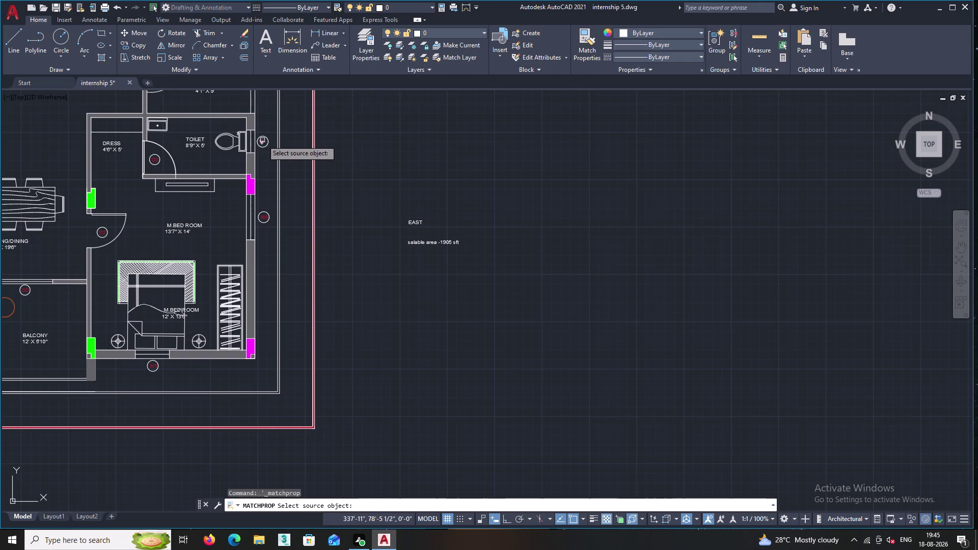
click(261, 141)
click(490, 271)
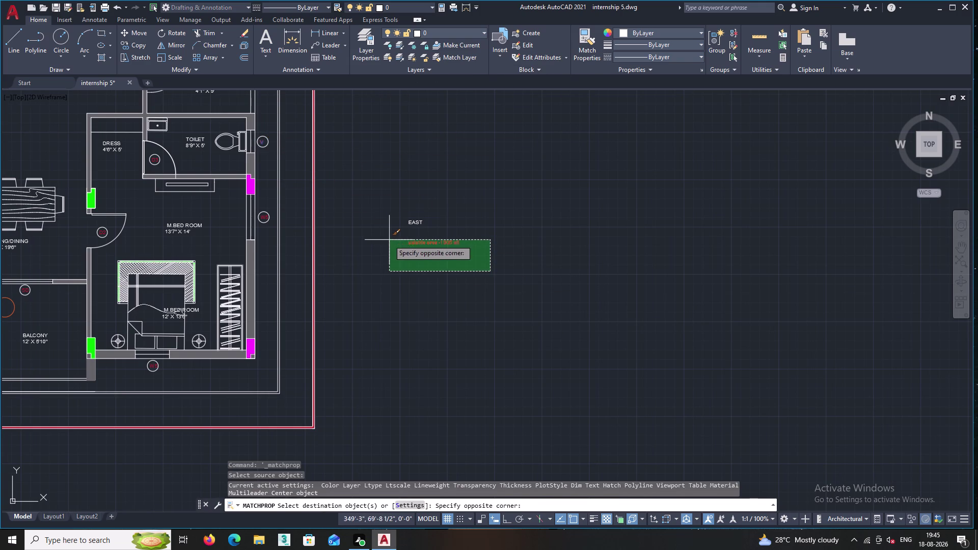
click(388, 239)
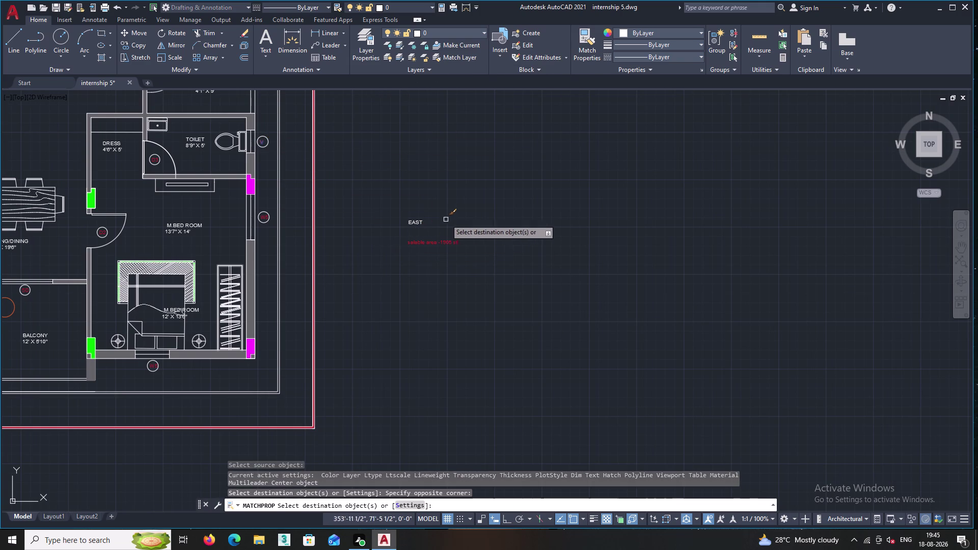
key(Escape)
Select the EAST label.
scroll(up, 3)
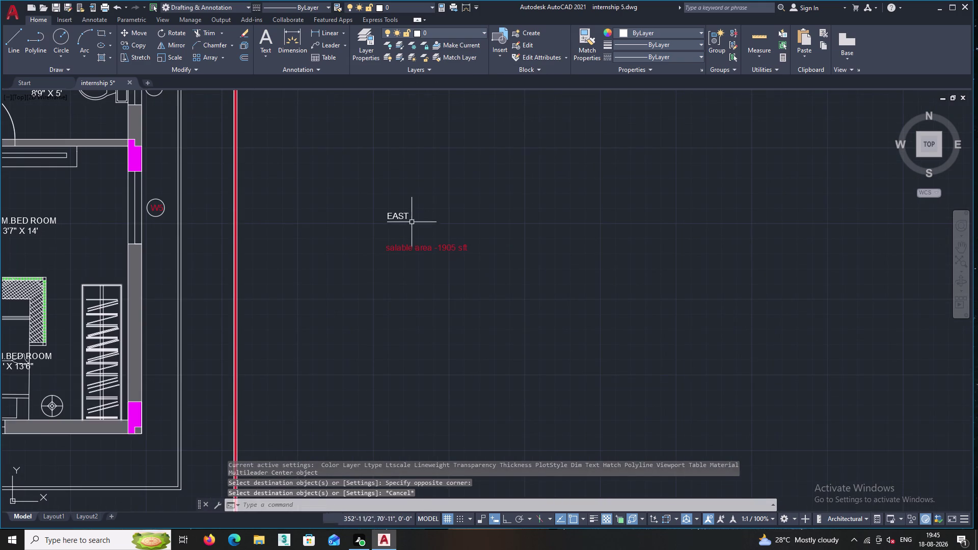
click(411, 222)
click(368, 194)
Rotate the EAST label 90° with Ortho on so it reads vertically.
right_click(370, 185)
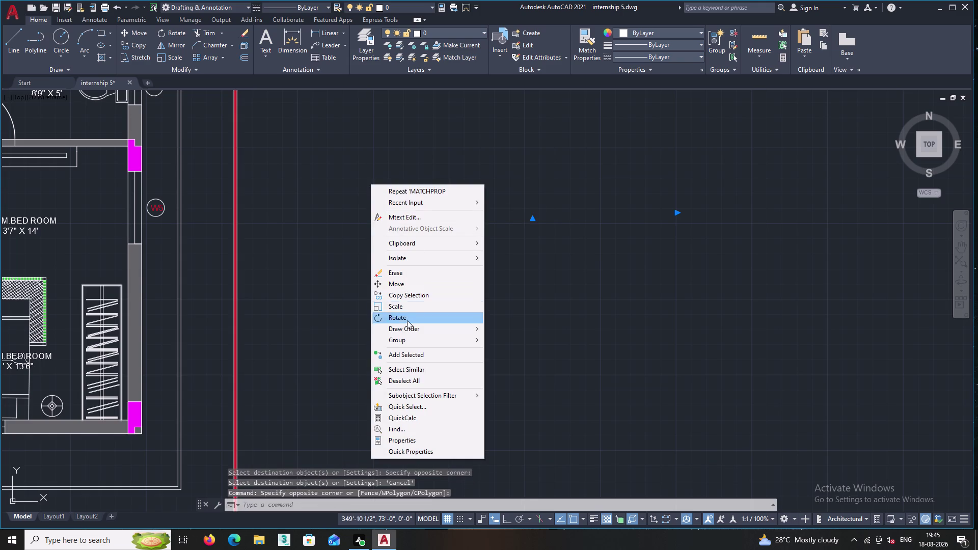
click(408, 320)
click(397, 216)
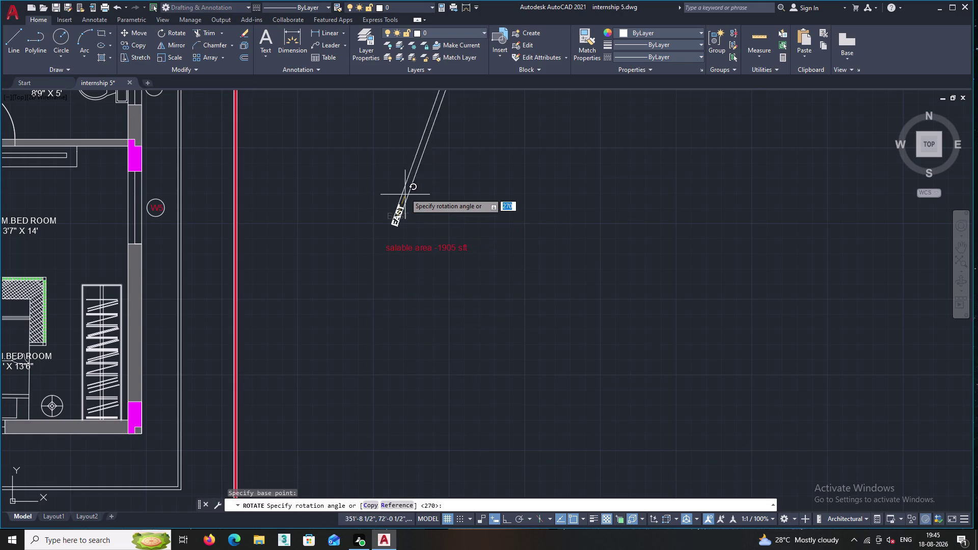
key(F8)
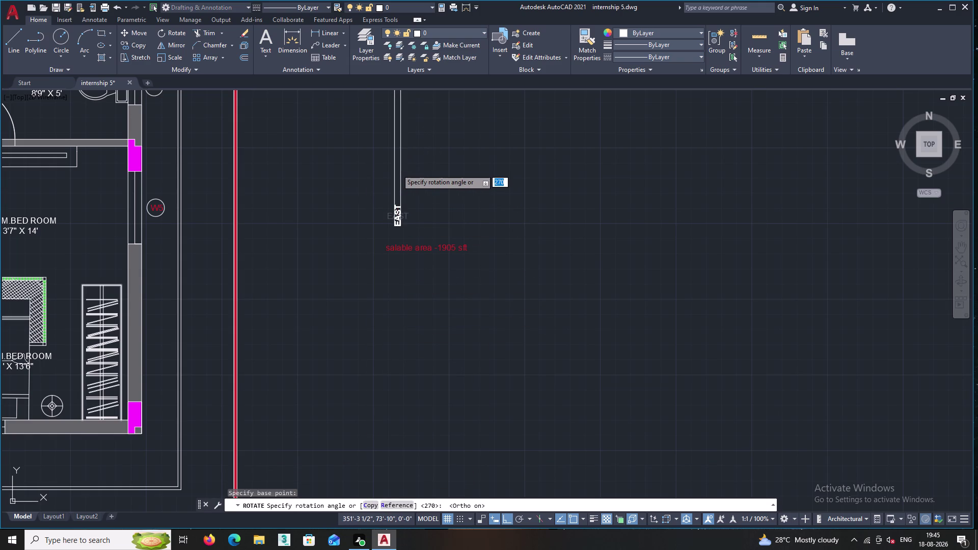
click(397, 169)
Rotate the red 'salable area -1905 sft' label 90° to read vertically.
double_click(455, 247)
right_click(450, 219)
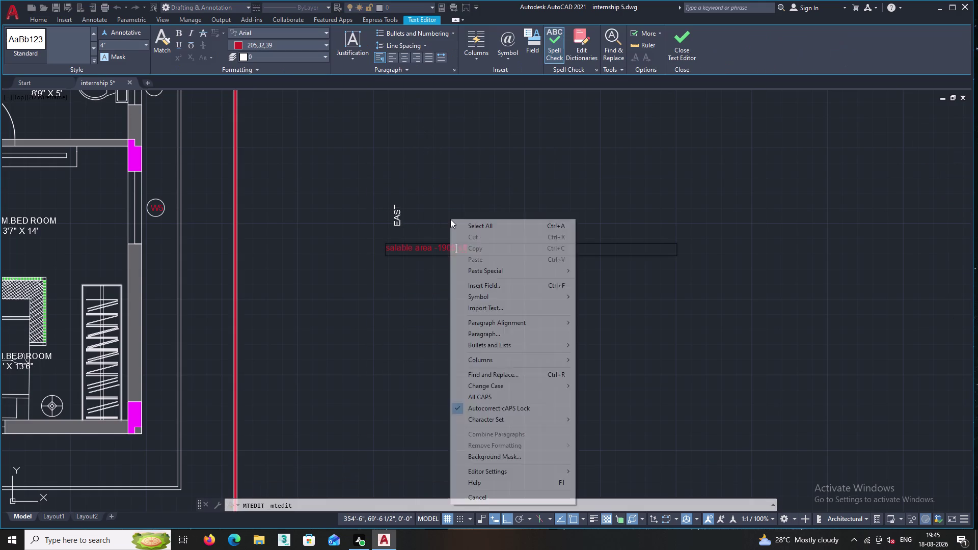
key(Escape)
key(Escape)
key(Escape)
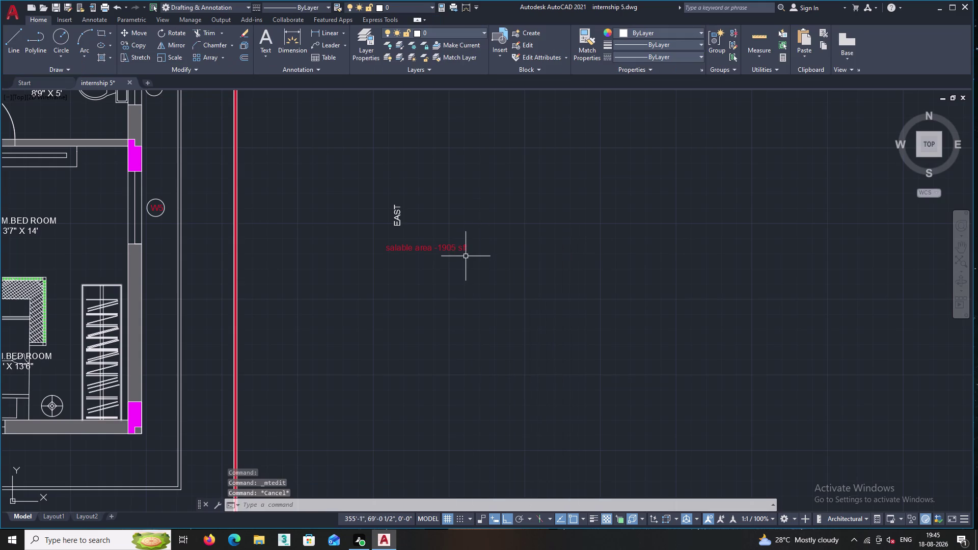
click(465, 256)
click(449, 230)
right_click(449, 226)
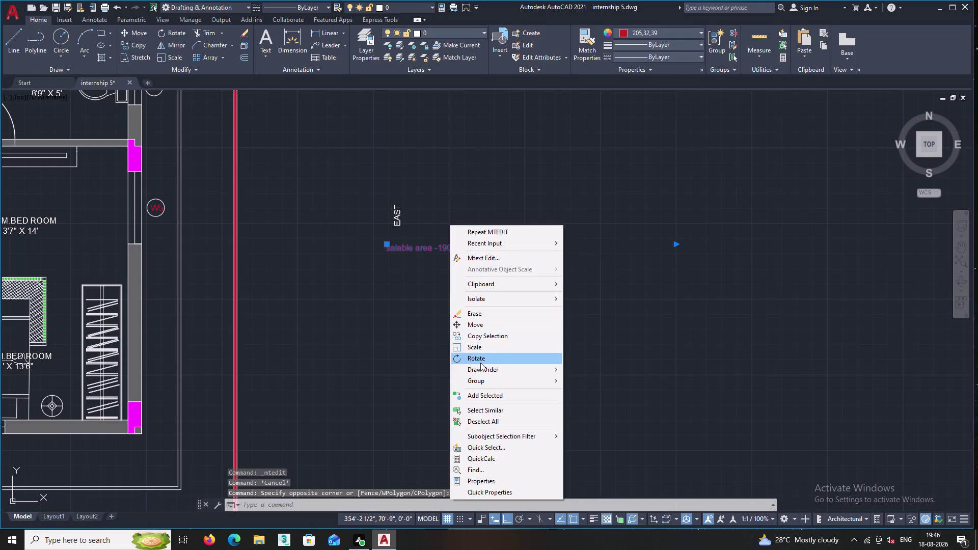
click(486, 355)
click(456, 250)
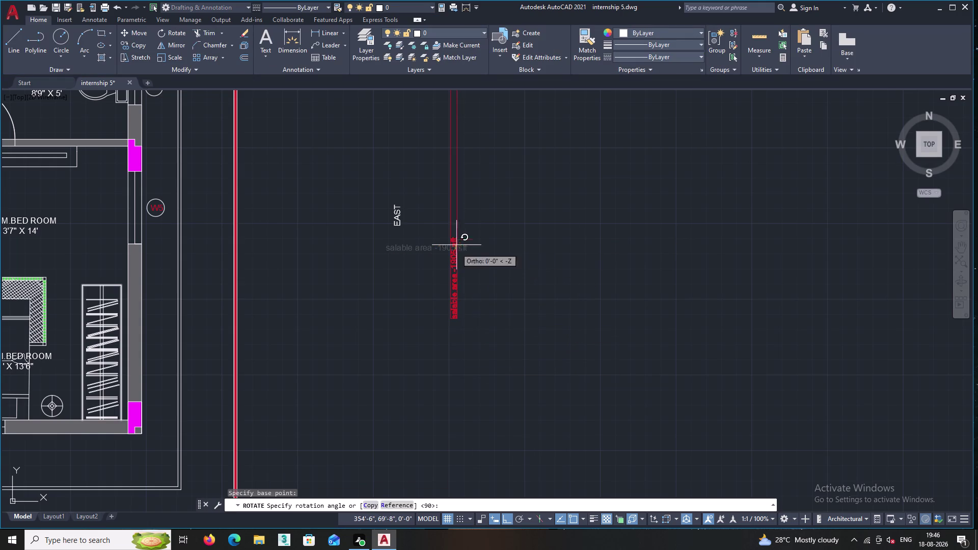
click(453, 192)
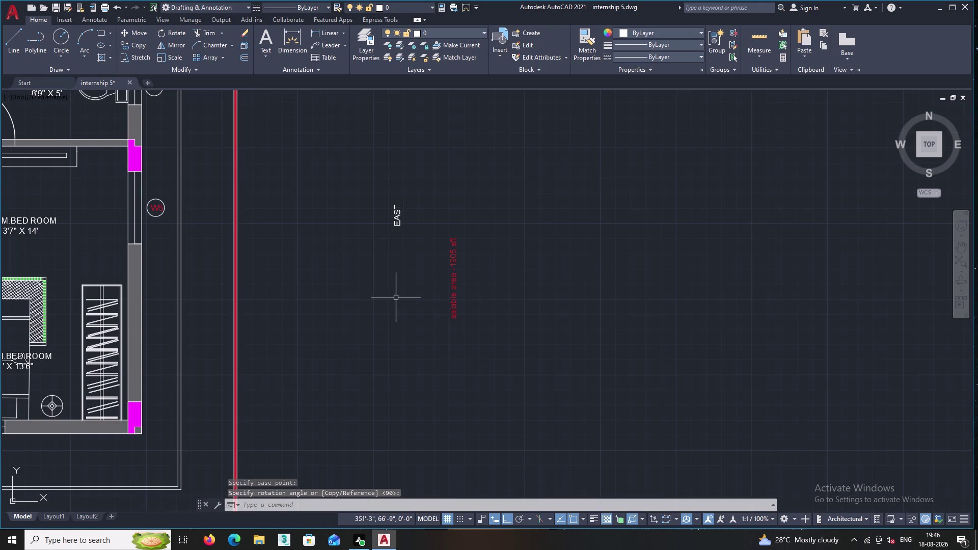
scroll(up, 3)
Move the vertical EAST label beside the master bedroom's outer wall, with Ortho off.
click(426, 235)
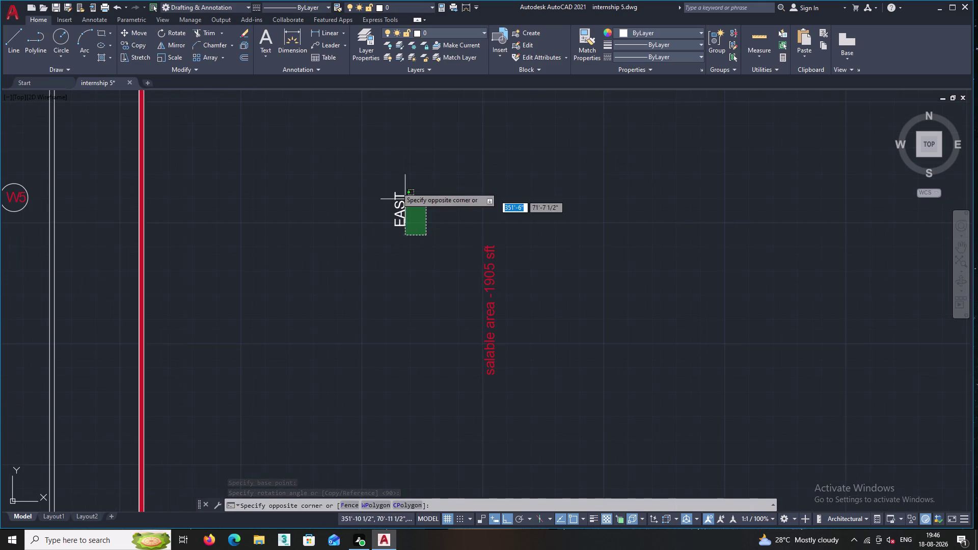
double_click(371, 170)
right_click(371, 169)
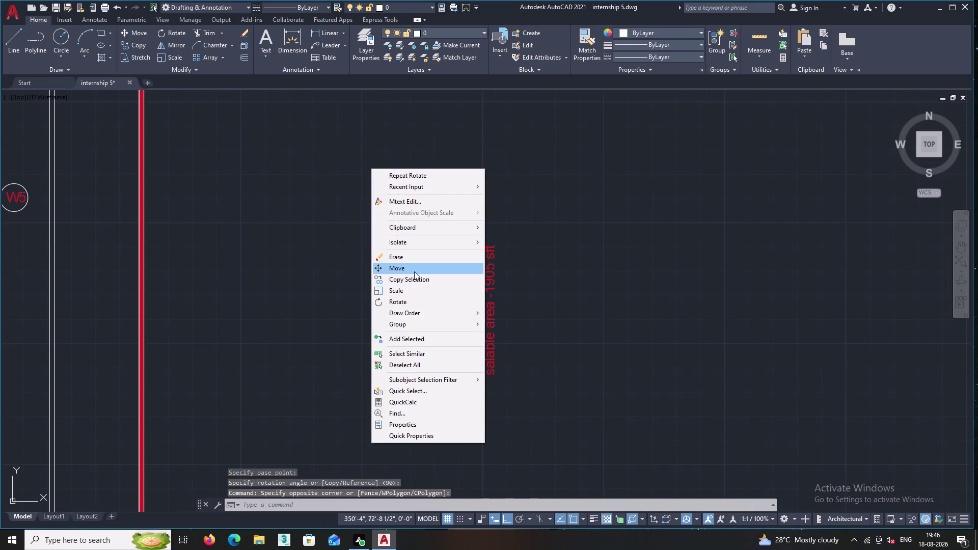
click(407, 269)
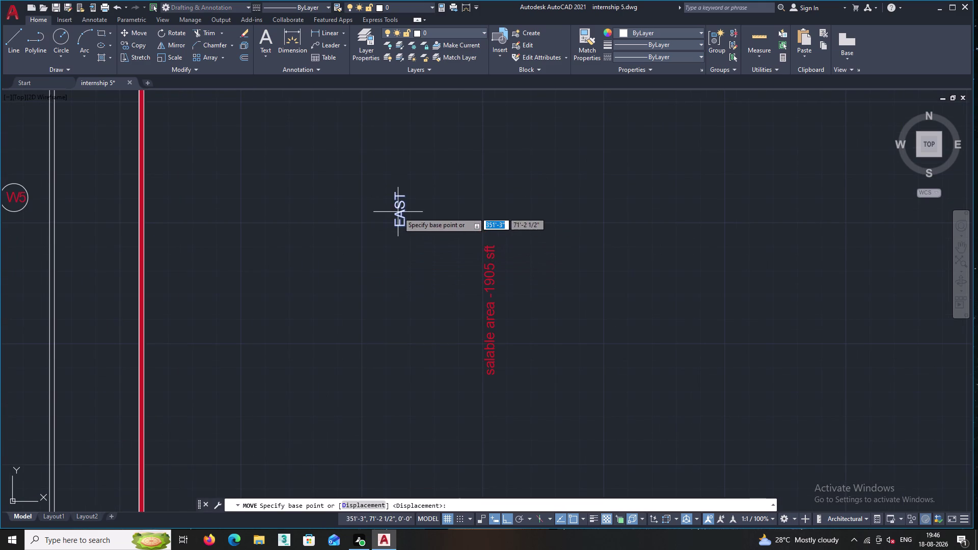
click(398, 212)
middle_drag(280, 226, 654, 264)
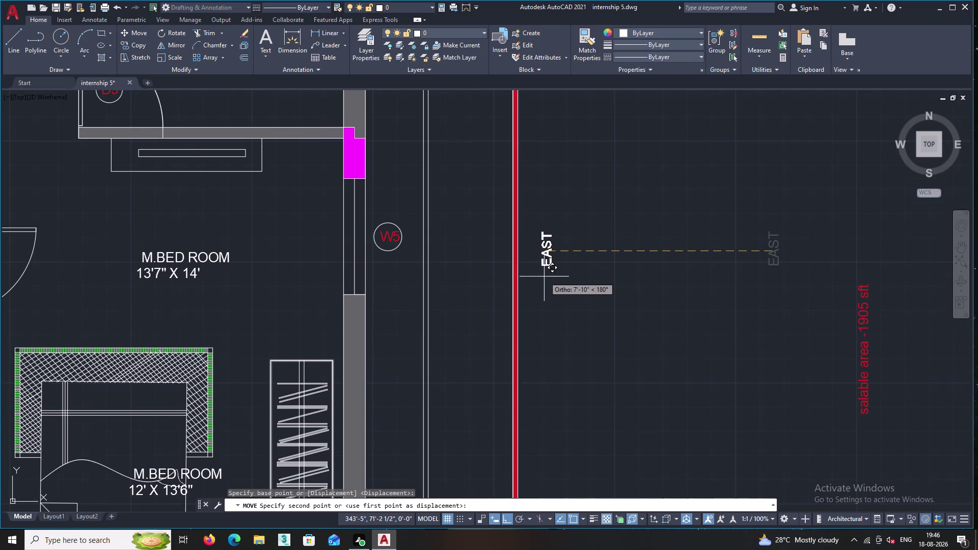
key(F8)
middle_drag(486, 303, 501, 235)
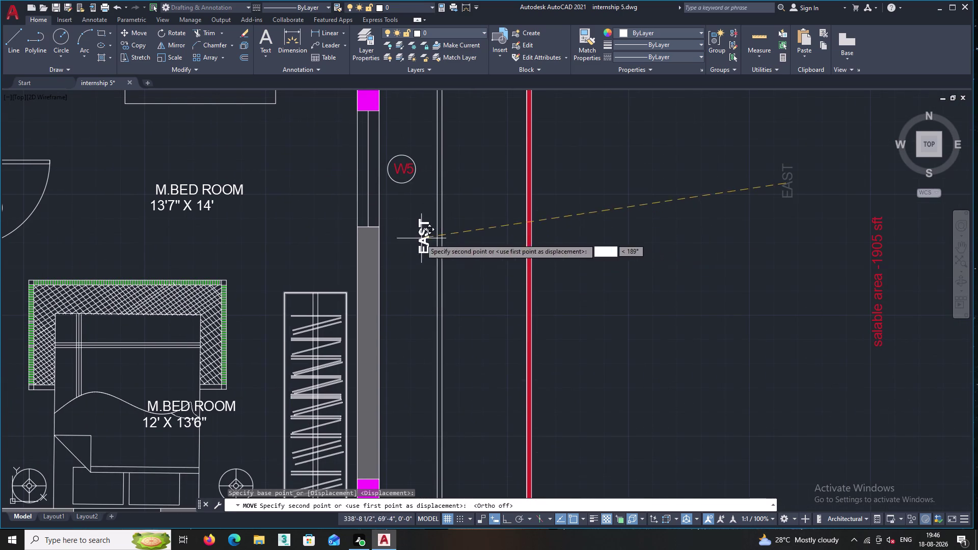
middle_drag(375, 290, 405, 221)
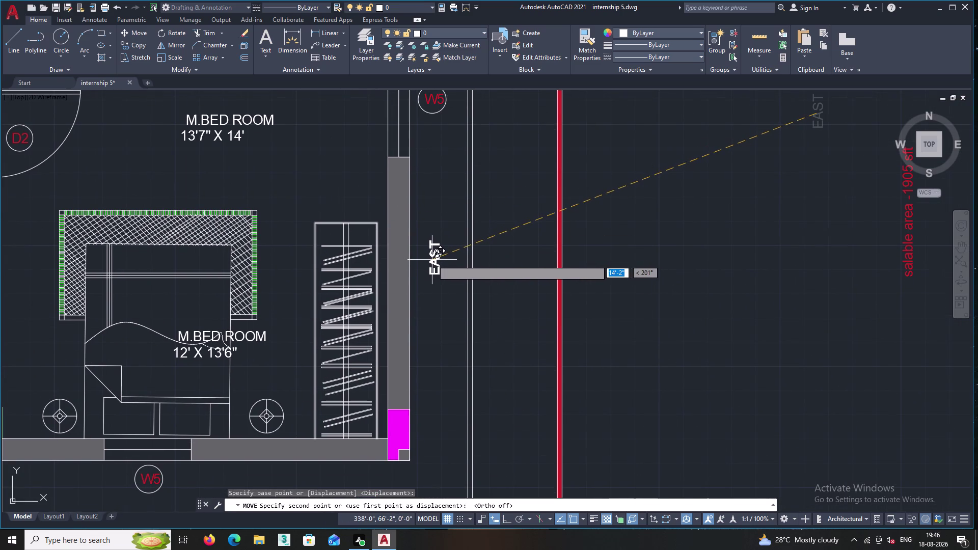
double_click(452, 286)
key(Escape)
middle_drag(550, 302, 366, 266)
scroll(down, 3)
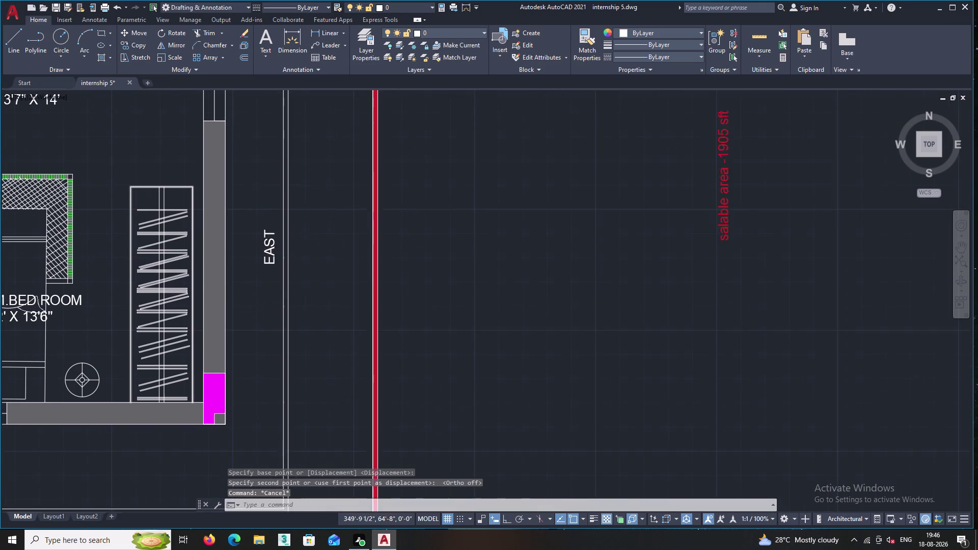
Move the red salable-area text to sit beside the EAST label.
click(685, 276)
click(631, 146)
right_click(630, 145)
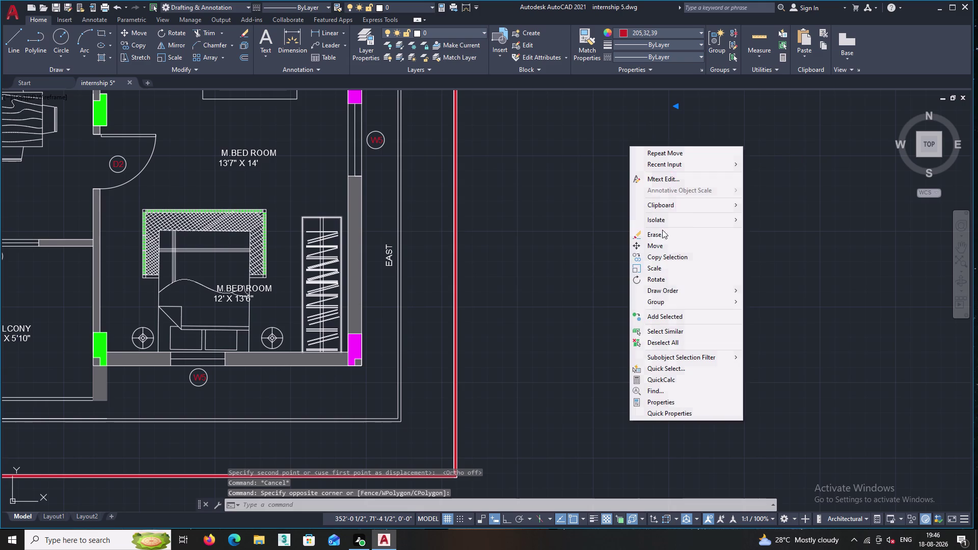
click(663, 151)
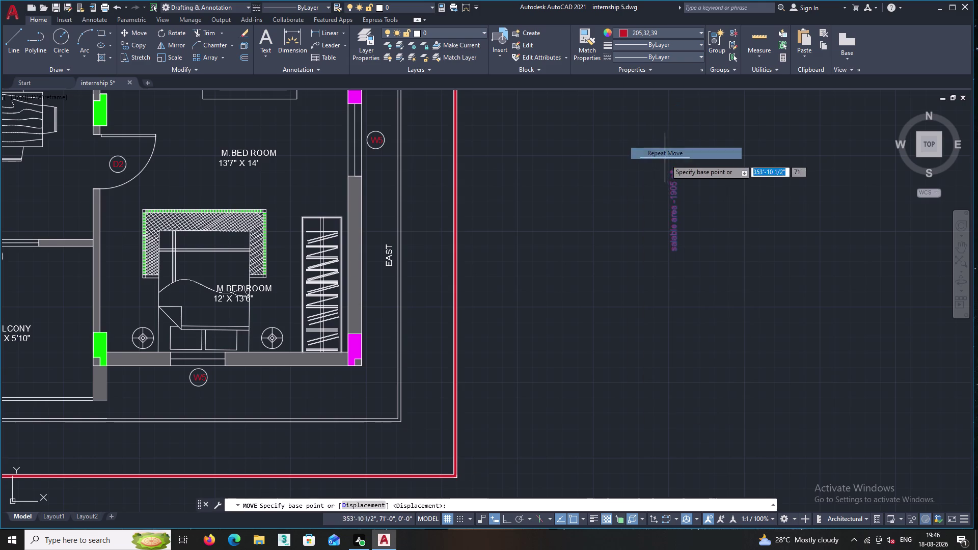
click(675, 209)
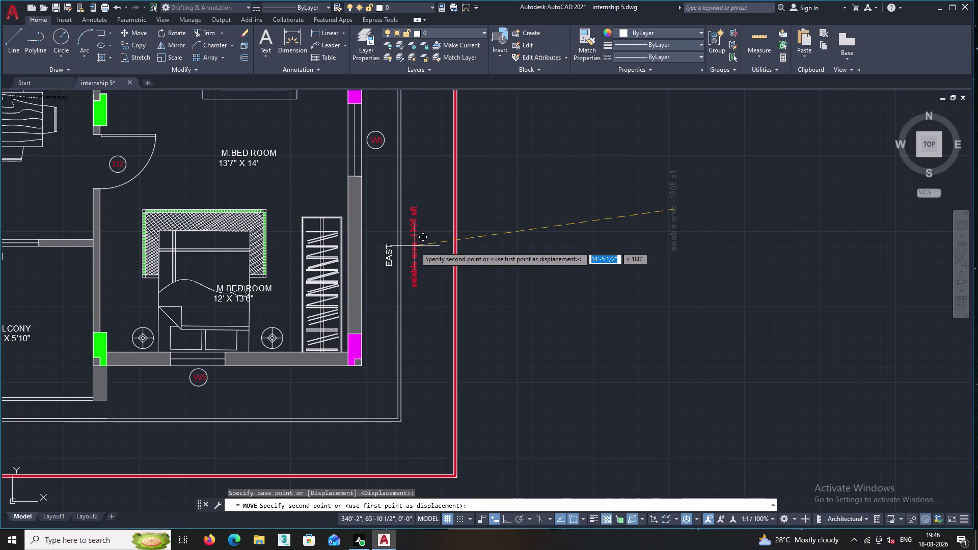
scroll(up, 3)
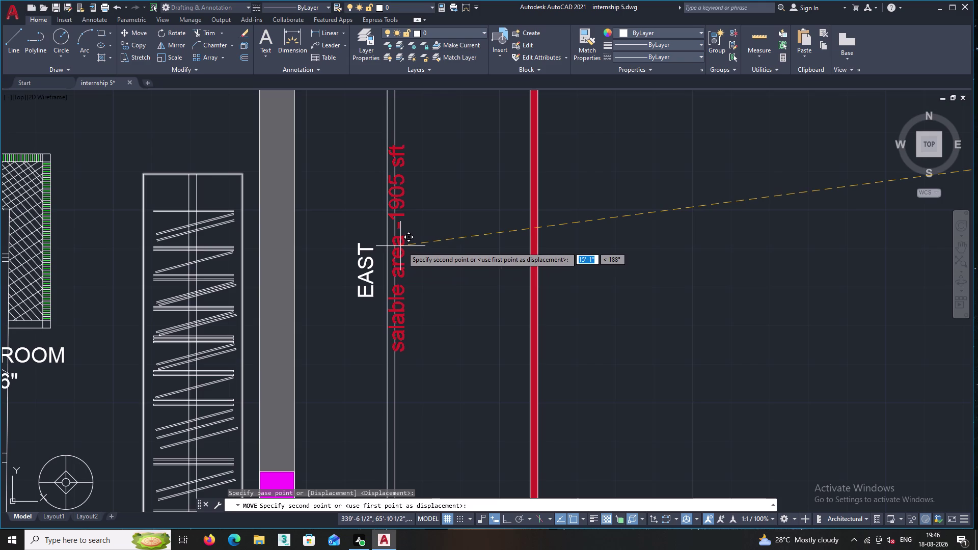
double_click(401, 246)
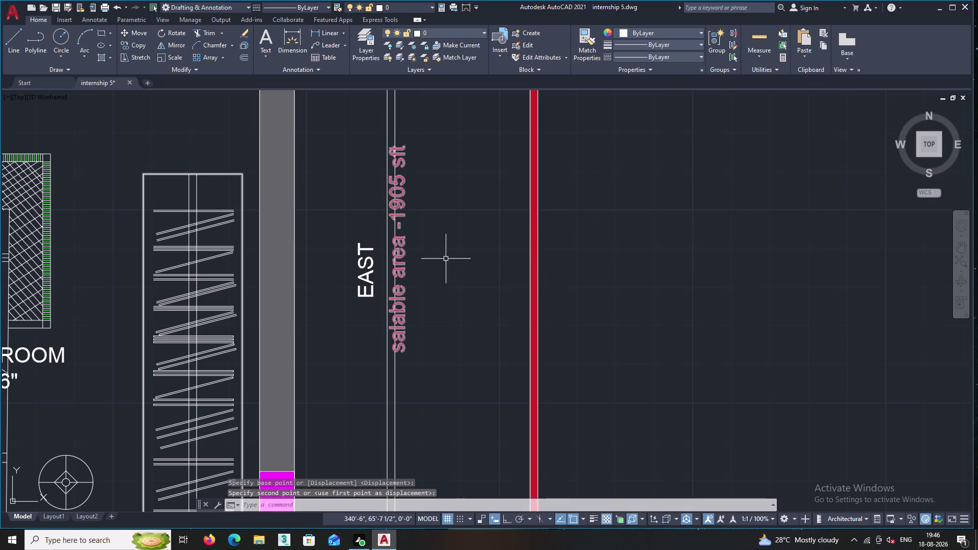
click(14, 38)
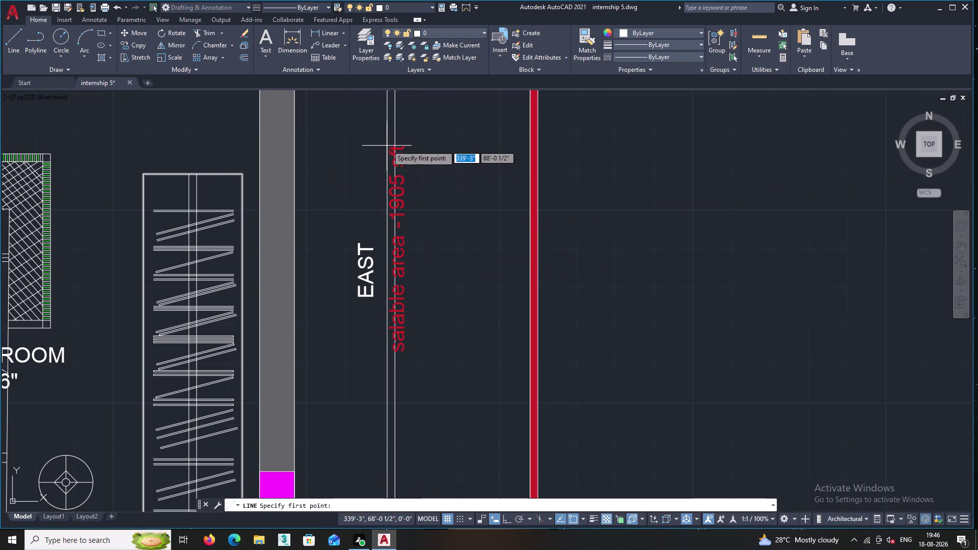
Start a line box with edges above and across the red salable-area text.
scroll(up, 3)
scroll(up, 3)
scroll(up, 3)
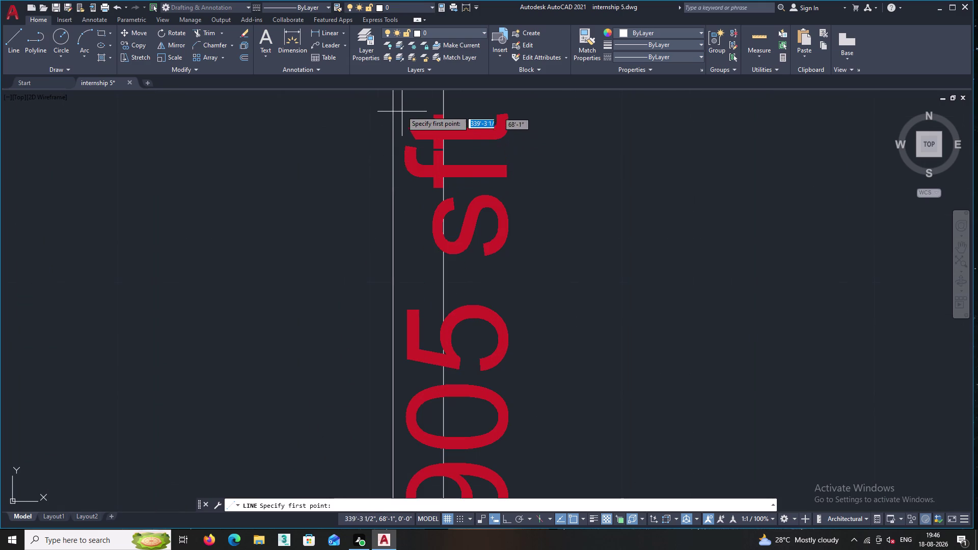
click(397, 107)
middle_drag(409, 301, 401, 202)
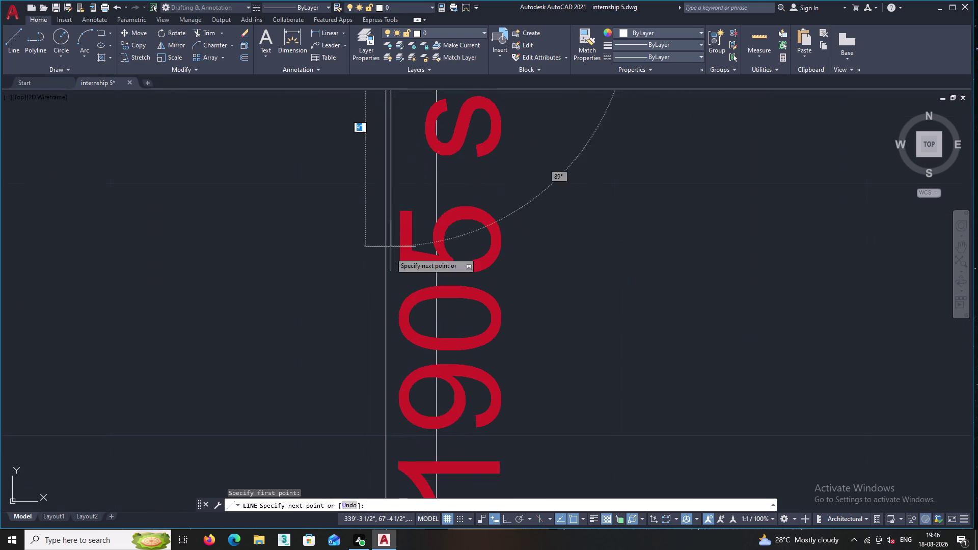
middle_drag(391, 400, 414, 241)
middle_drag(414, 409, 394, 171)
middle_drag(384, 337, 389, 337)
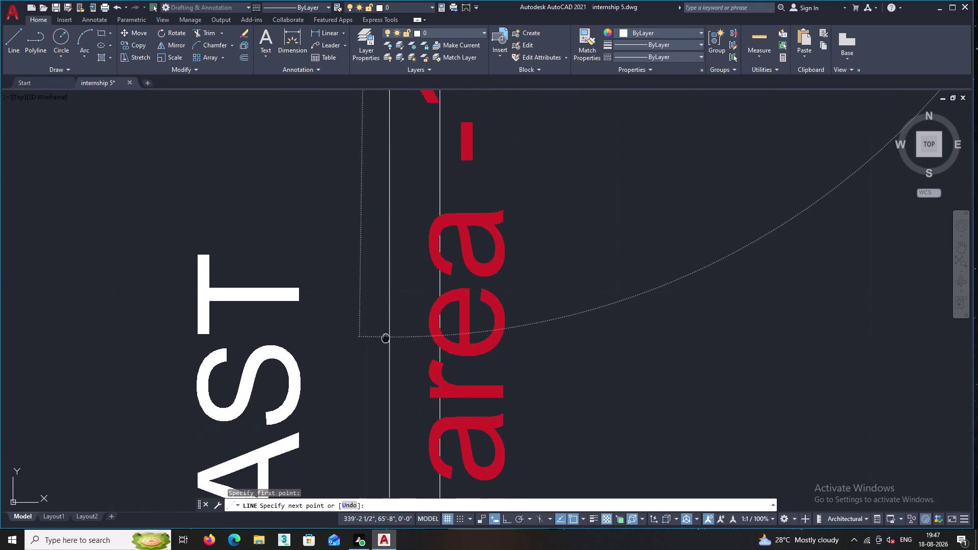
middle_drag(389, 336, 425, 117)
middle_drag(444, 329, 454, 108)
middle_drag(424, 328, 420, 88)
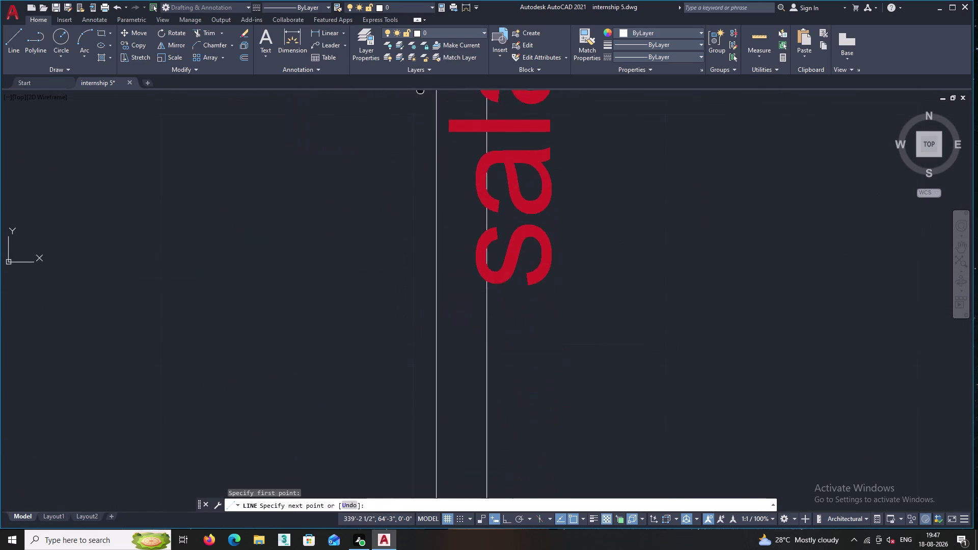
middle_drag(495, 341, 460, 273)
middle_drag(420, 250, 372, 332)
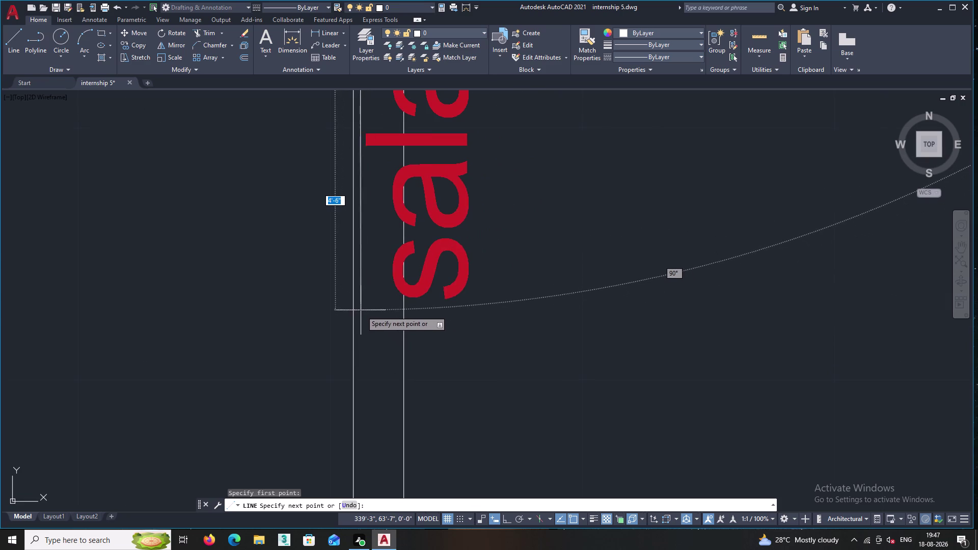
double_click(357, 316)
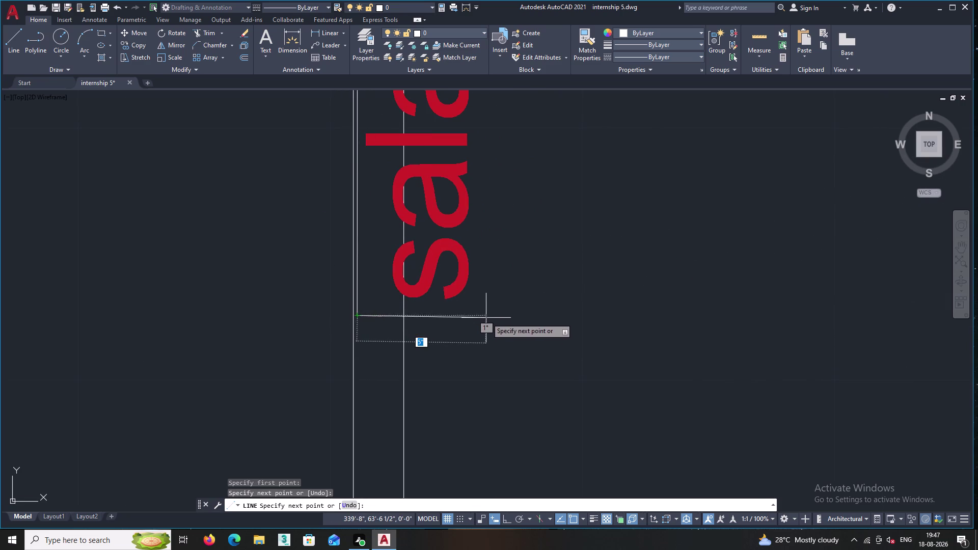
click(485, 316)
Draw the remaining box sides back to the left and end the line command.
middle_drag(489, 239, 477, 448)
scroll(down, 3)
middle_drag(488, 162, 463, 418)
scroll(down, 3)
middle_drag(472, 177, 436, 414)
scroll(up, 3)
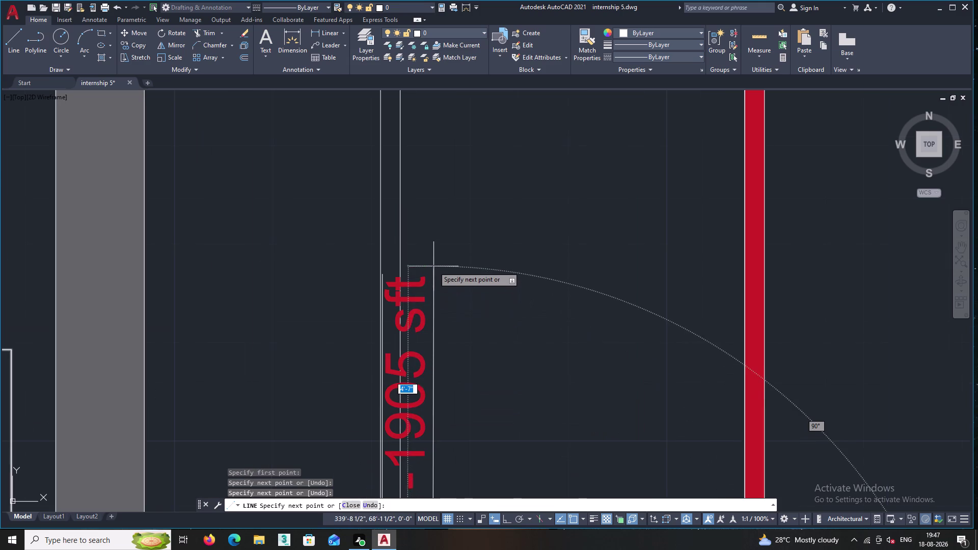
click(432, 266)
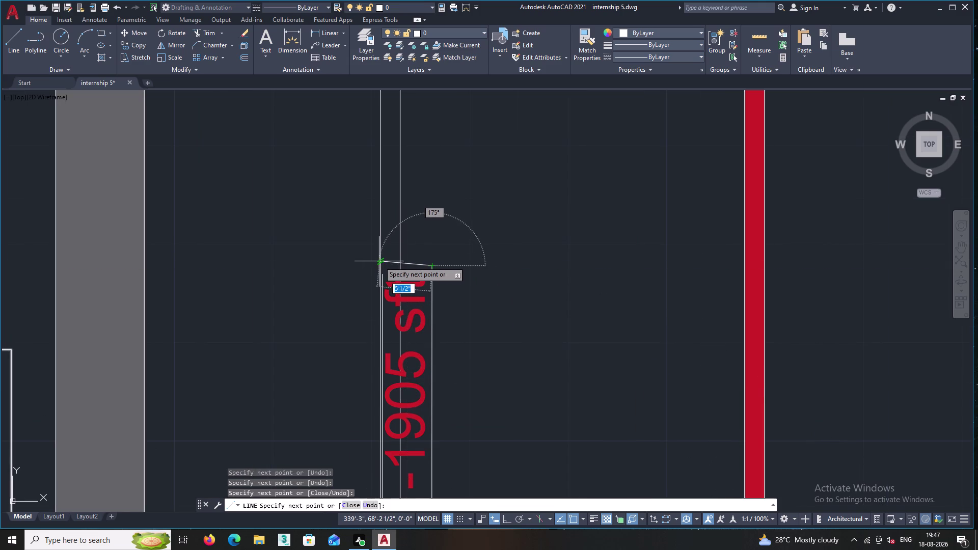
scroll(up, 3)
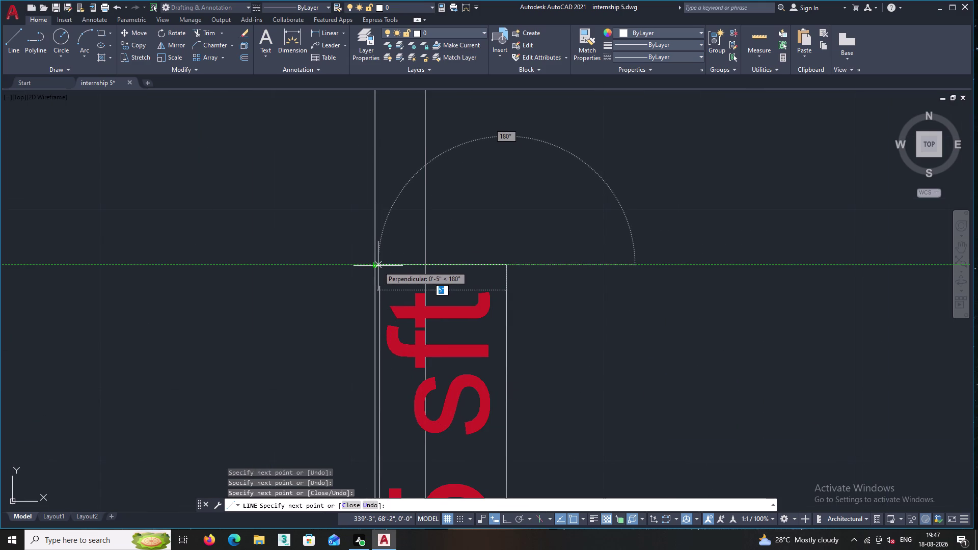
click(378, 265)
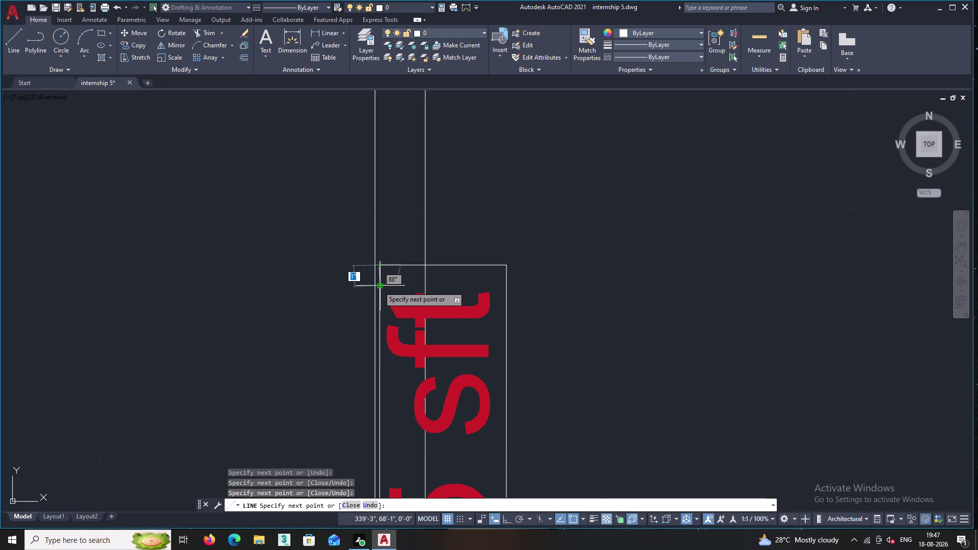
key(Escape)
scroll(up, 3)
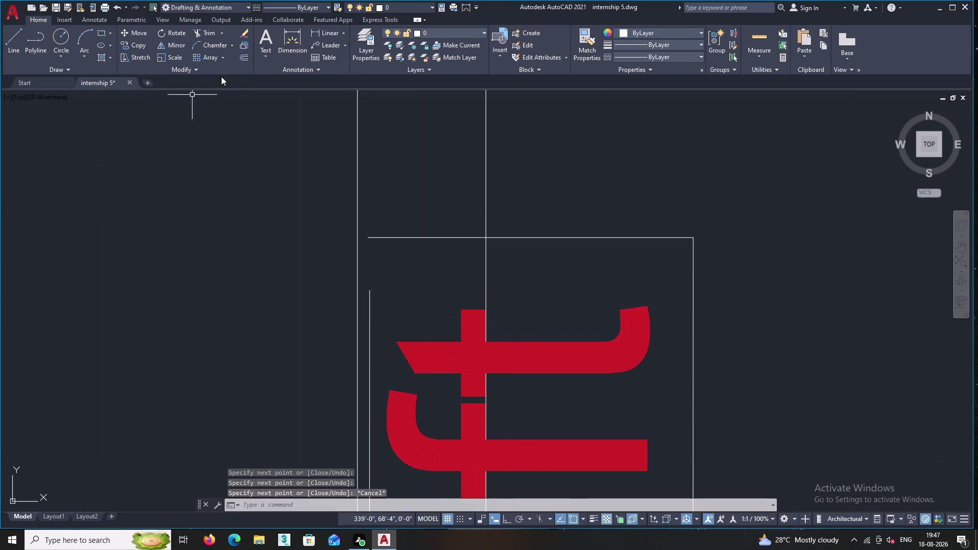
Try extending and then trimming the box lines, cancelling both attempts.
key(e)
key(x)
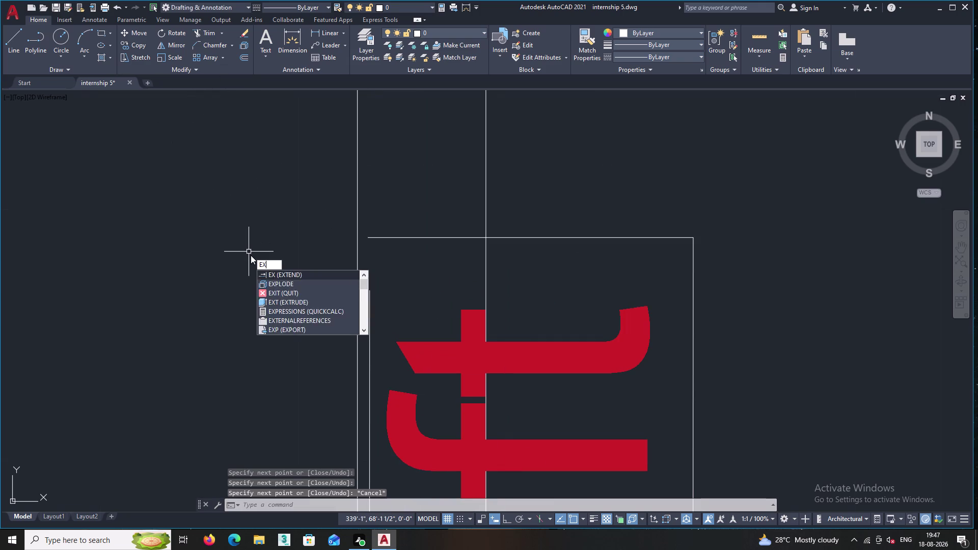
key(Return)
click(370, 296)
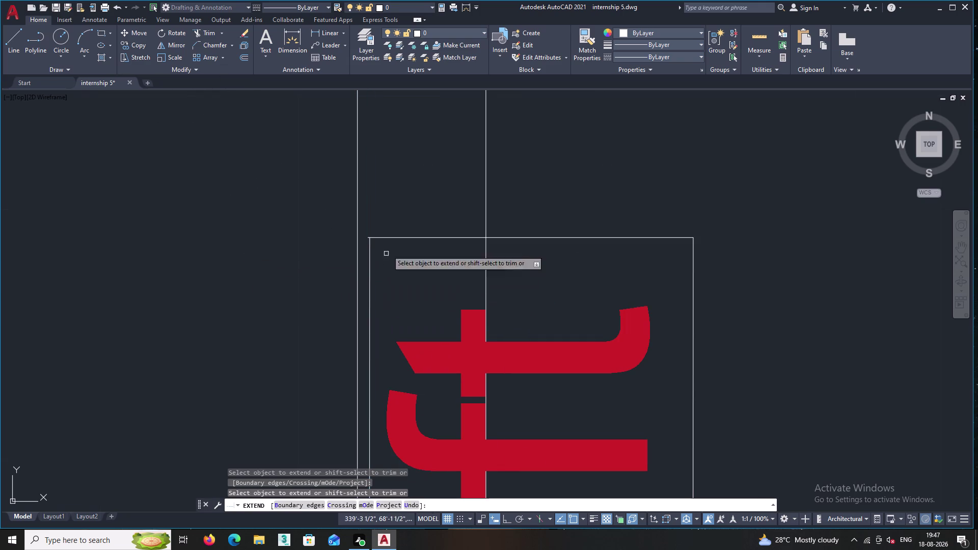
key(Escape)
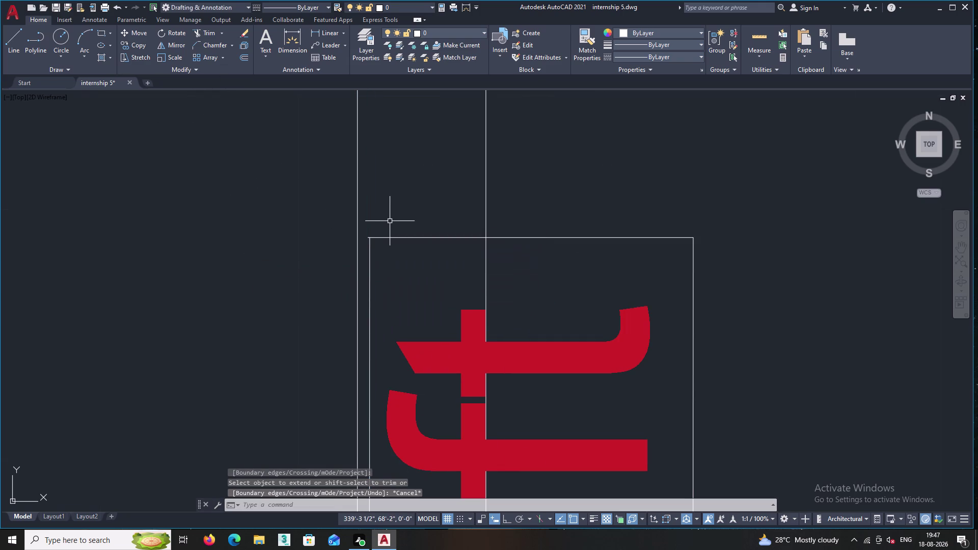
text(tr)
key(Return)
scroll(up, 3)
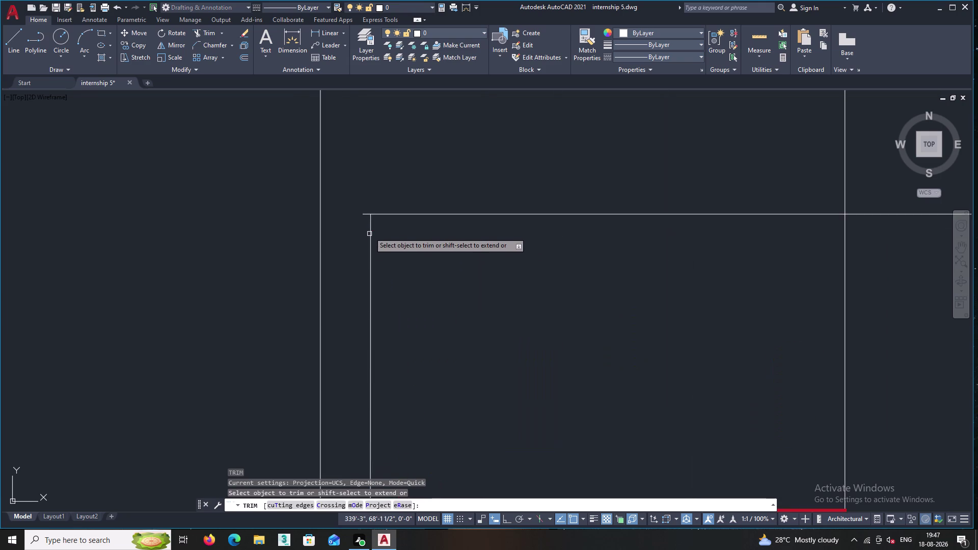
scroll(up, 3)
click(364, 208)
scroll(down, 3)
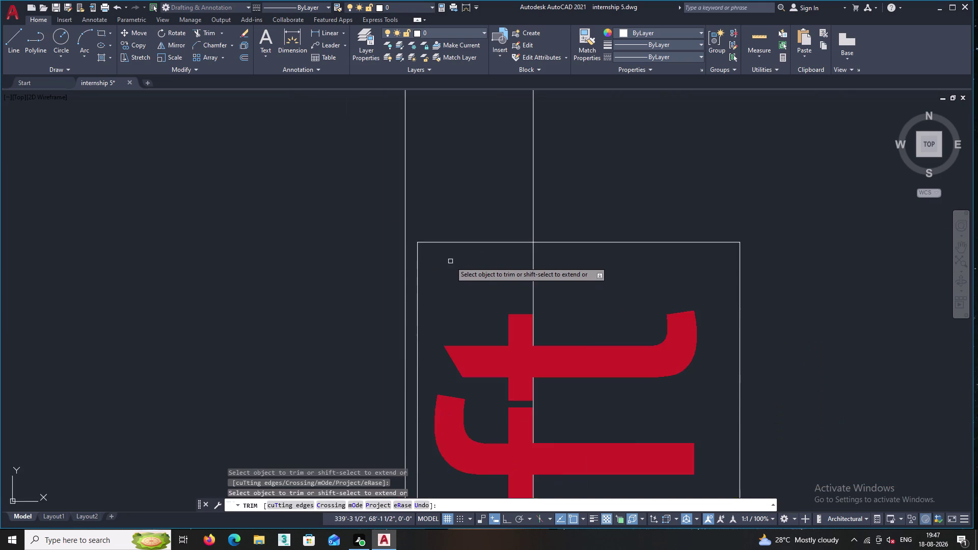
scroll(down, 3)
middle_drag(546, 224, 476, 141)
key(Escape)
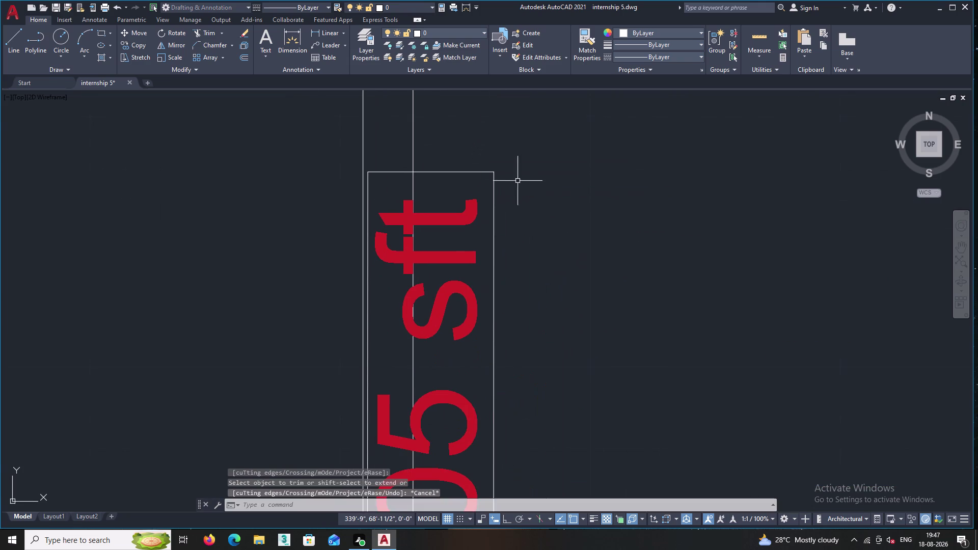
Start FILLET on the label frame and set the fillet radius to 2 inches.
key(f)
key(Return)
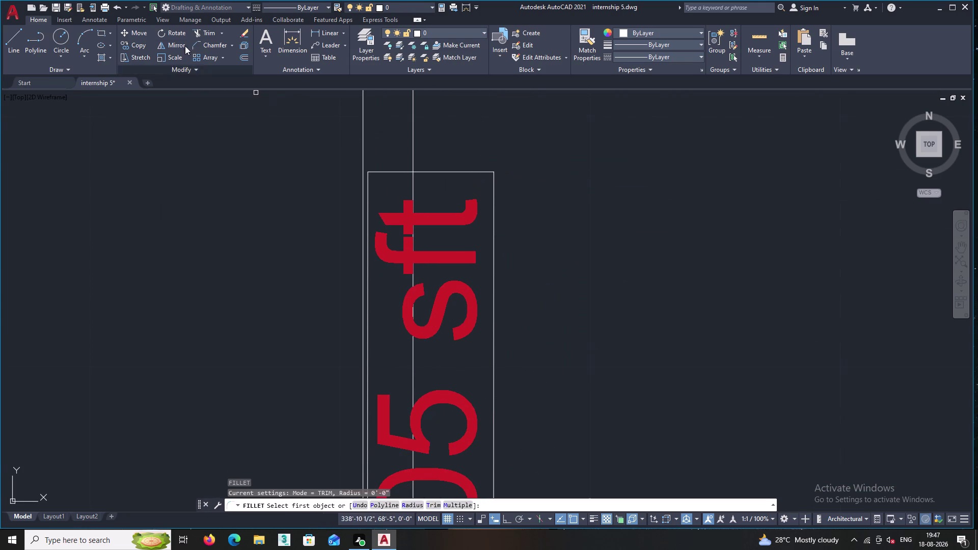
click(230, 44)
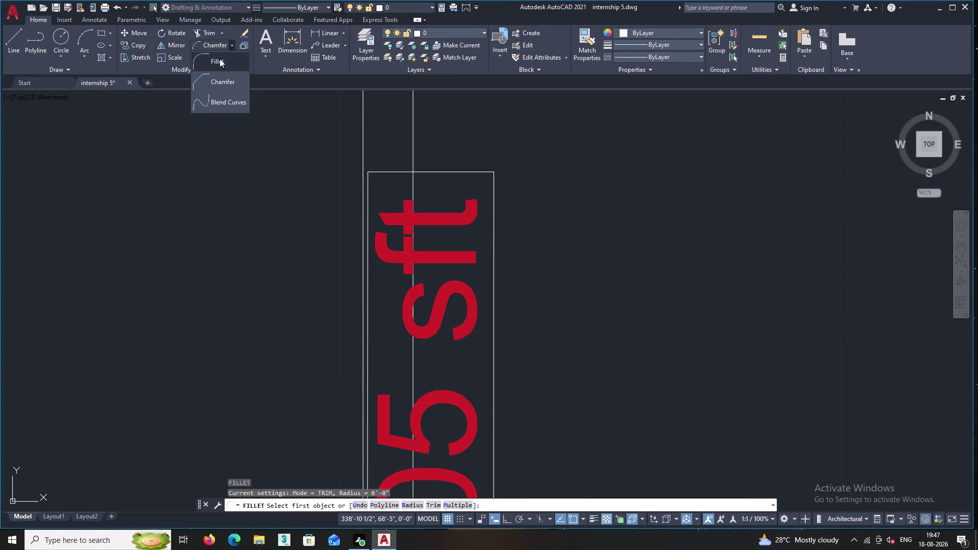
click(219, 58)
click(379, 171)
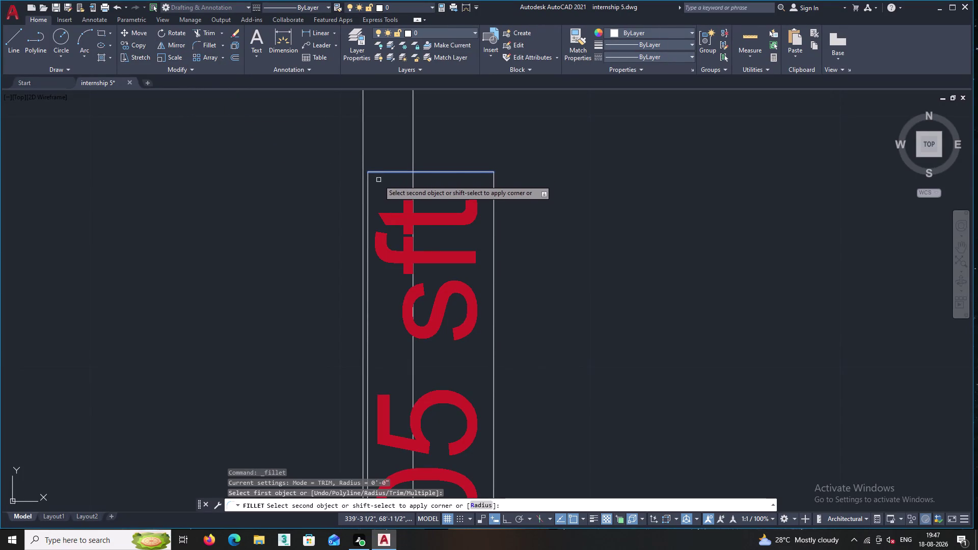
key(2)
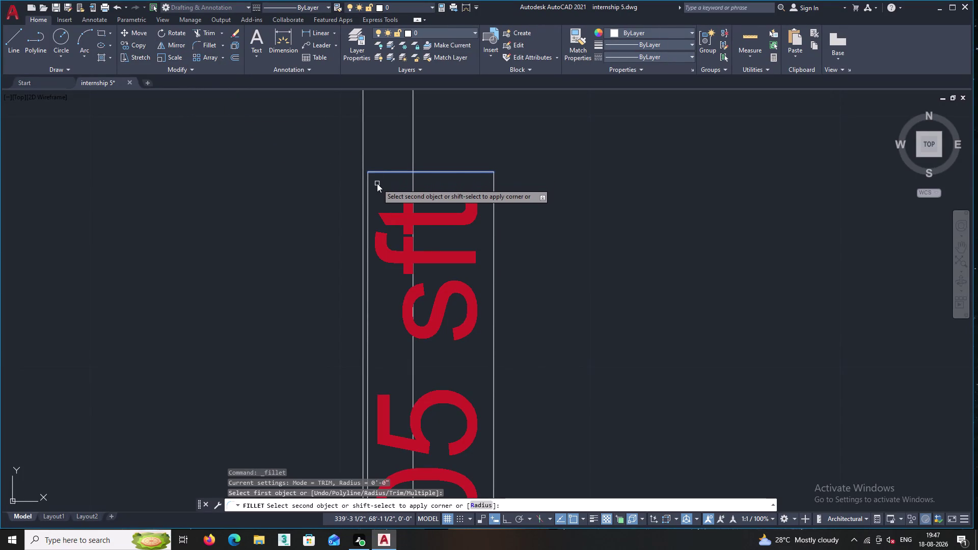
key(Return)
click(368, 187)
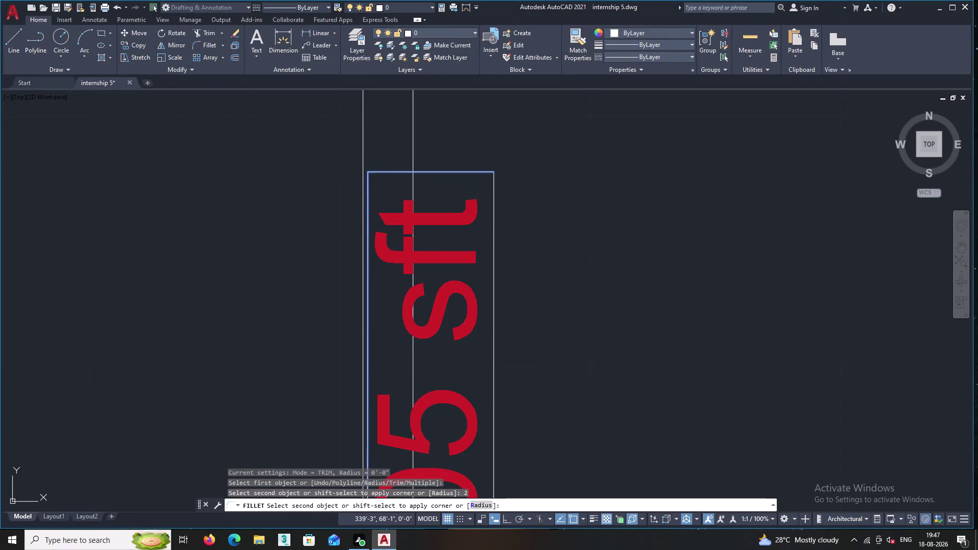
double_click(209, 41)
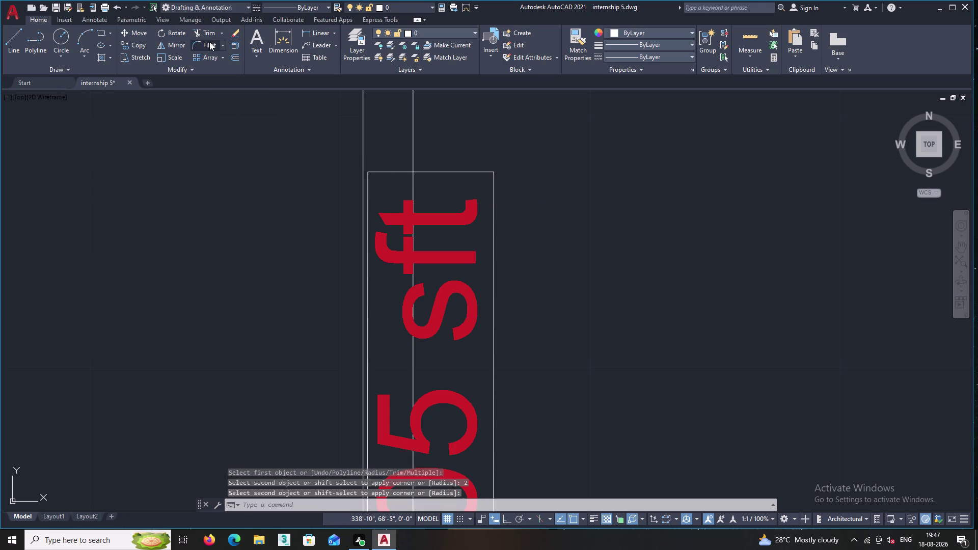
click(388, 171)
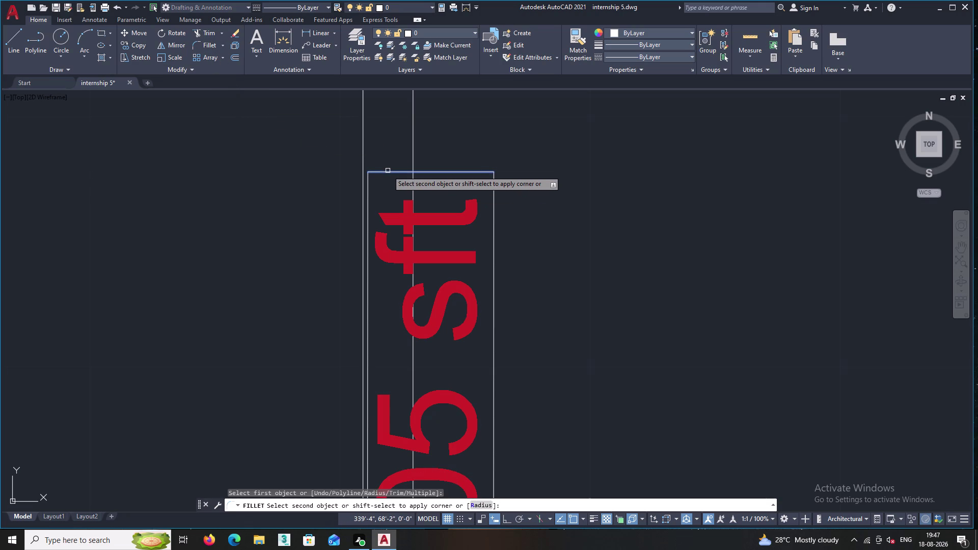
key(r)
key(Return)
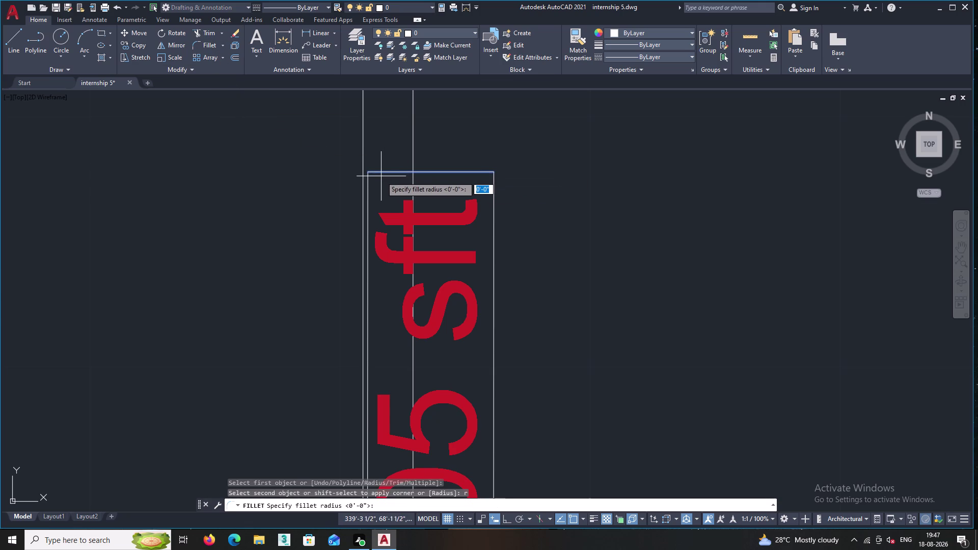
key(2)
key(Return)
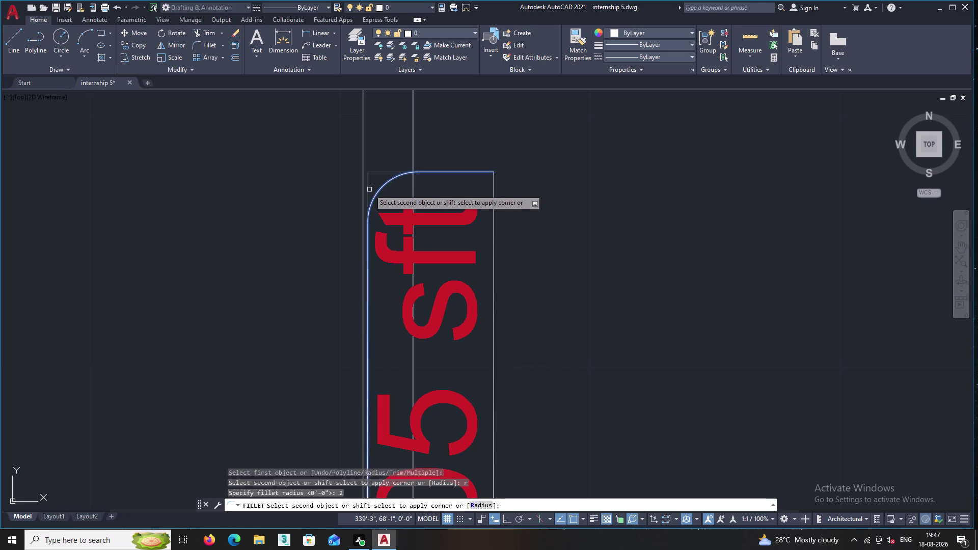
Round the top-left and top-right corners of the label frame.
click(369, 190)
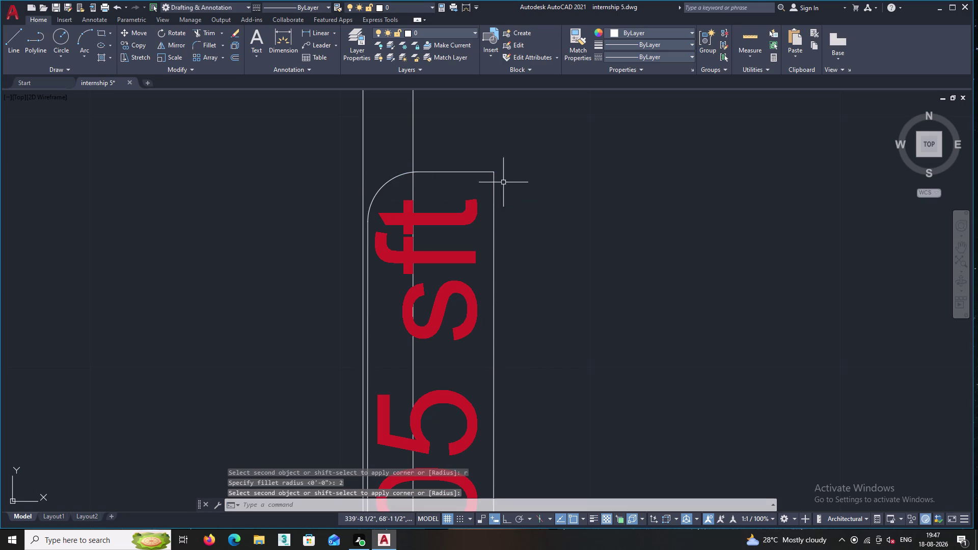
key(Return)
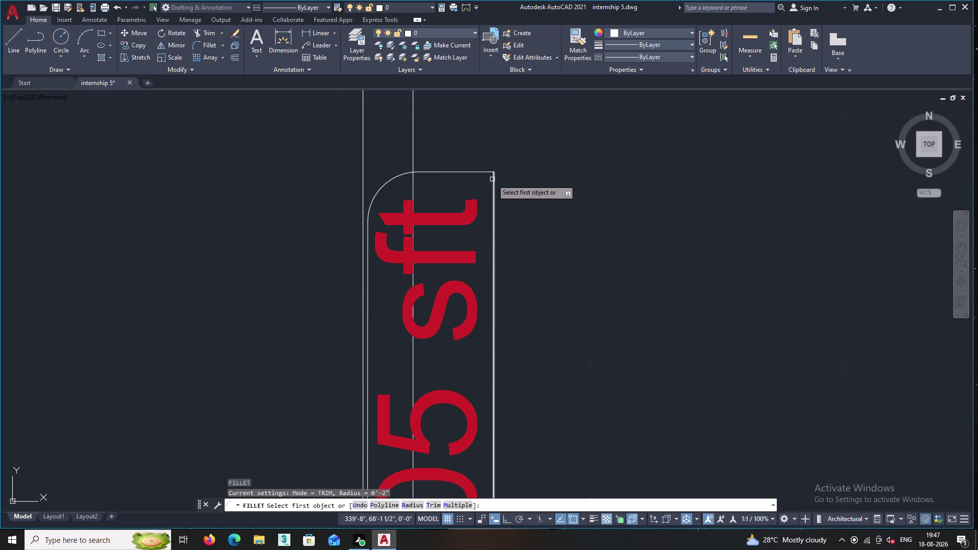
click(492, 181)
click(486, 171)
Round the bottom-right corner of the label frame.
middle_drag(511, 203, 499, 137)
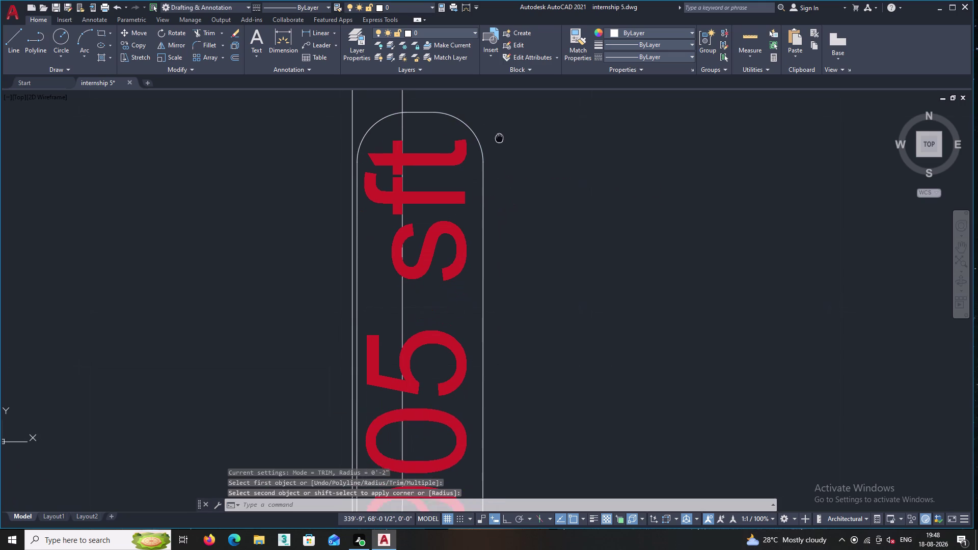
middle_drag(499, 136, 498, 136)
key(Return)
middle_drag(502, 162, 491, 79)
scroll(down, 3)
middle_drag(502, 262, 471, 144)
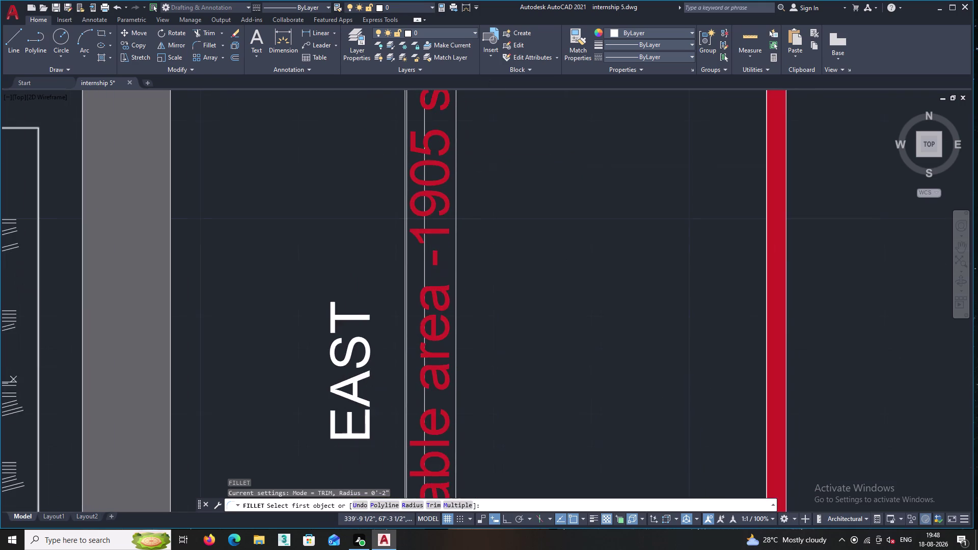
middle_drag(491, 315, 462, 139)
middle_drag(463, 321, 469, 197)
scroll(up, 3)
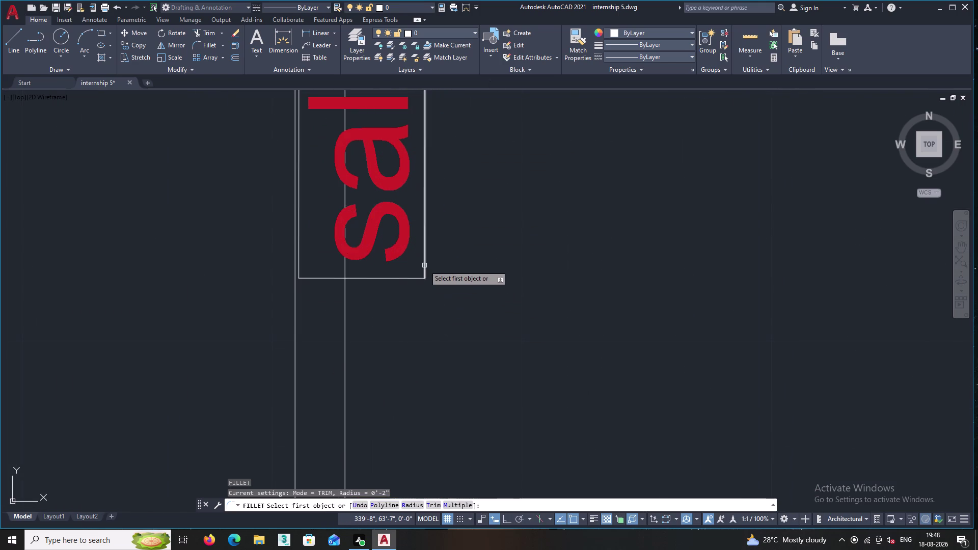
click(424, 263)
click(414, 277)
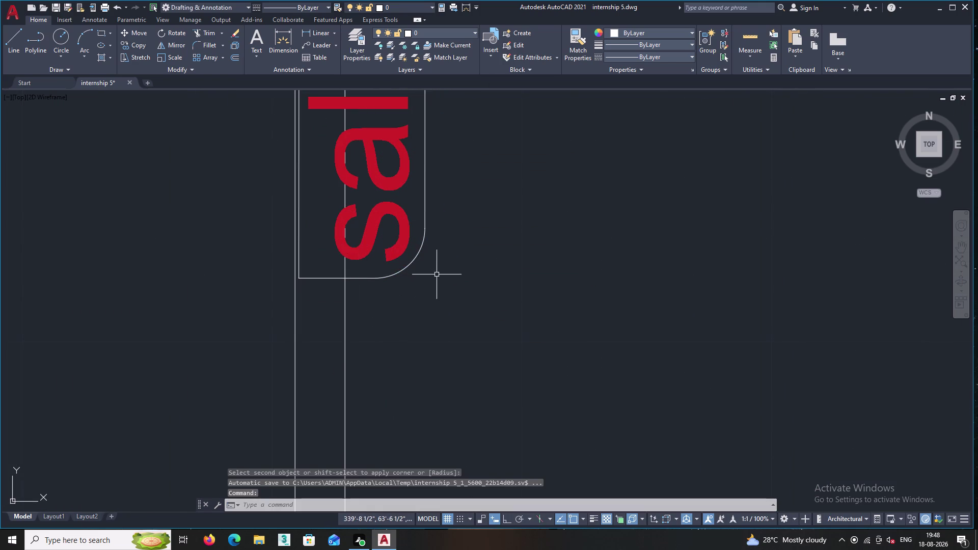
Pick the bottom and left edges to round the bottom-left corner.
key(Return)
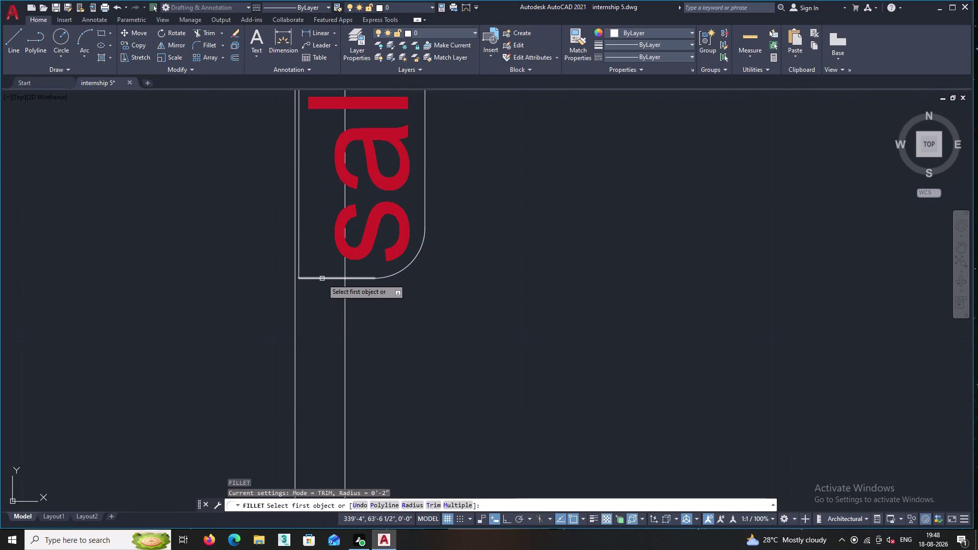
click(322, 279)
click(299, 268)
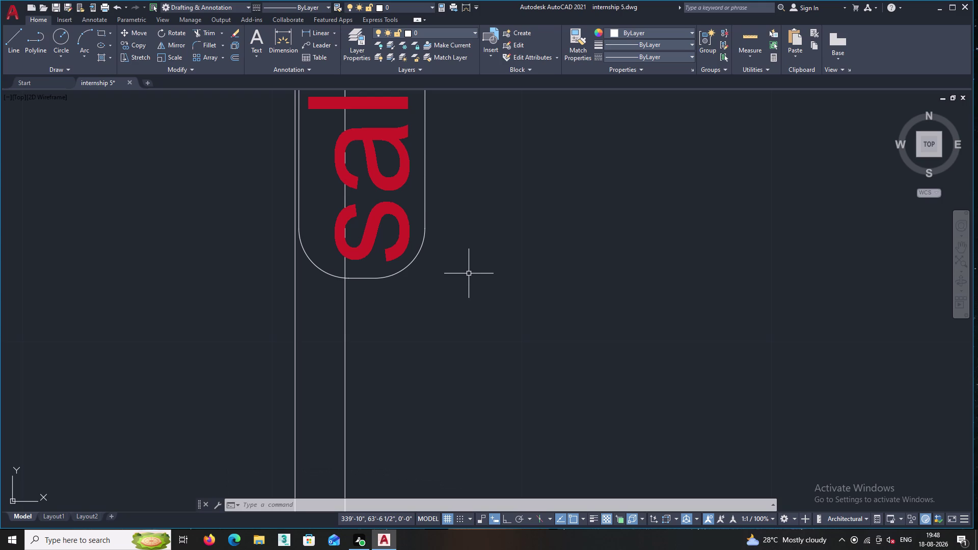
Zoom out to check the fully rounded label frame beside the EAST text.
scroll(down, 3)
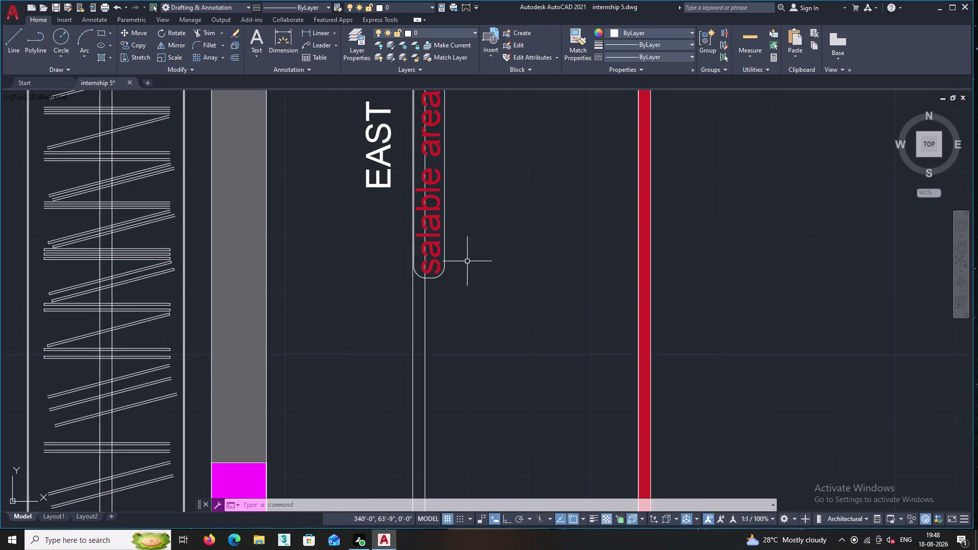
middle_drag(467, 260, 460, 387)
scroll(down, 3)
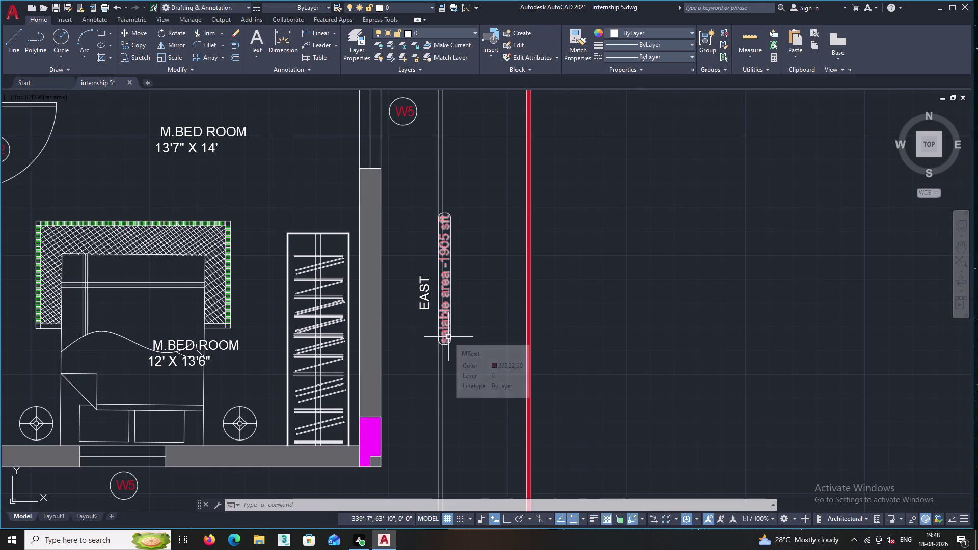
Select the red salable-area text.
scroll(up, 3)
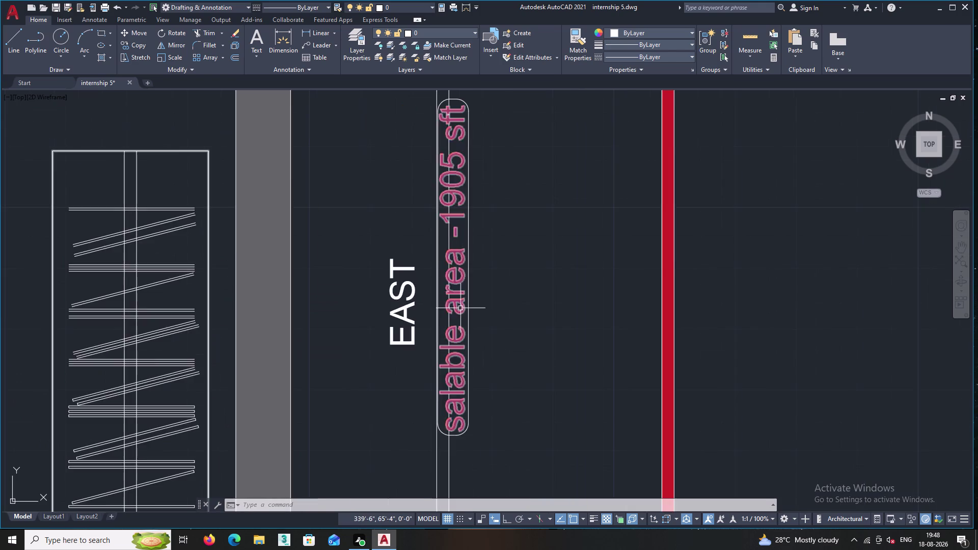
scroll(up, 3)
click(452, 296)
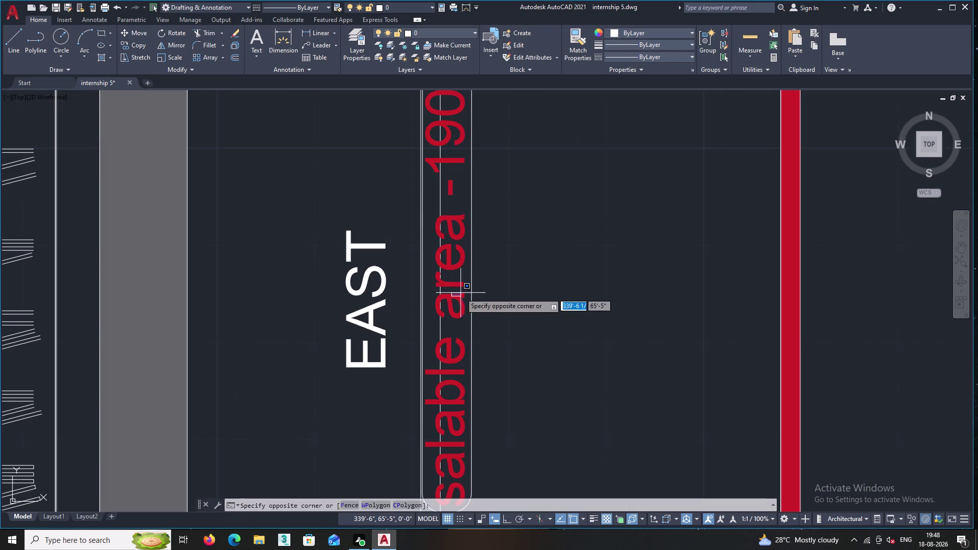
click(443, 244)
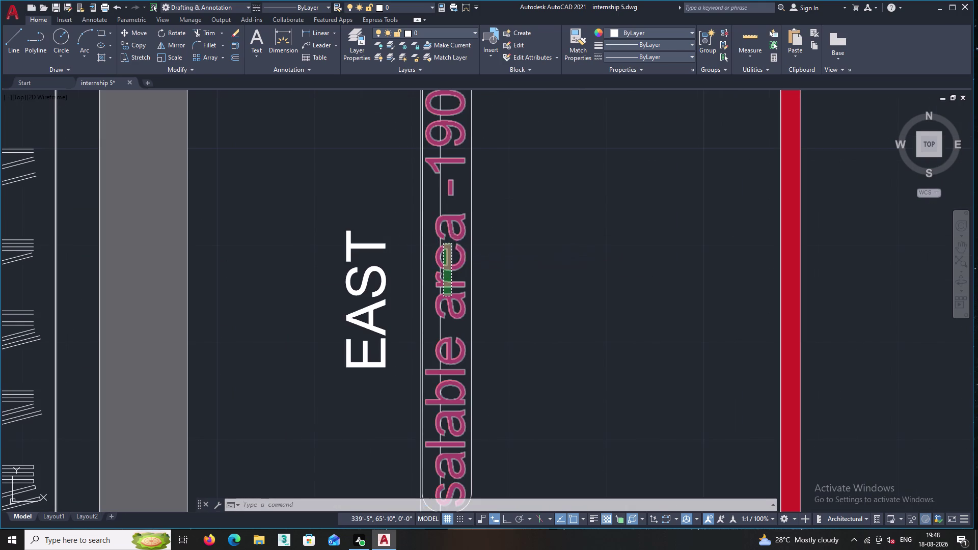
right_click(523, 208)
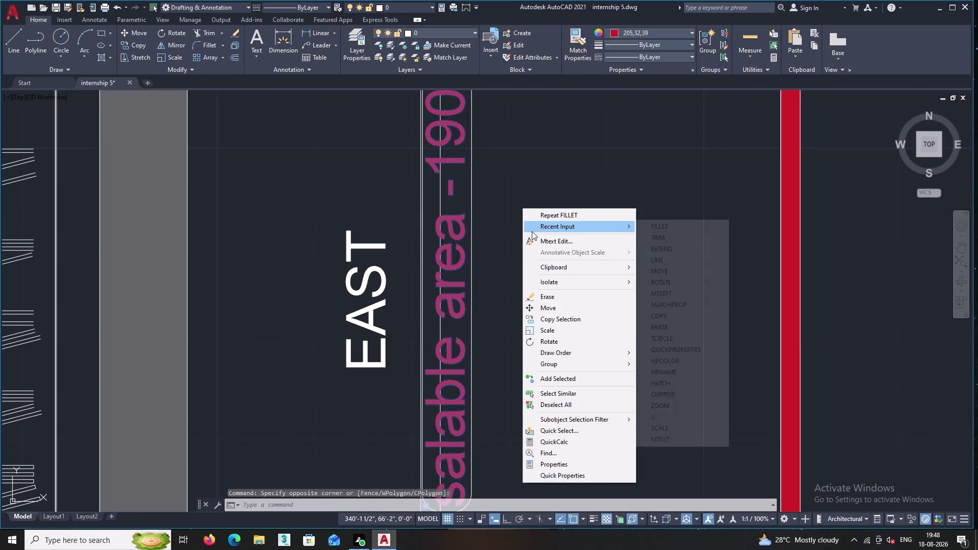
key(Escape)
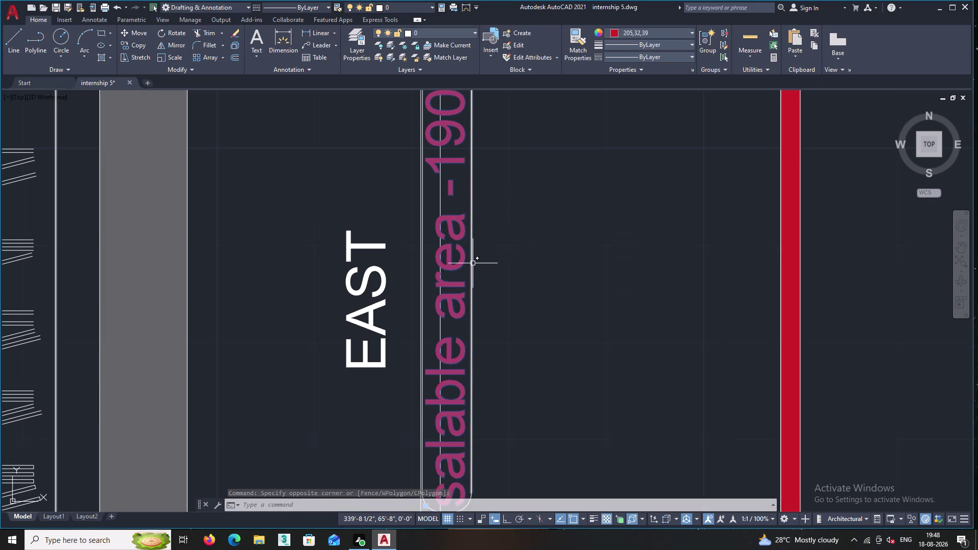
Add the frame's right and left sides and top arcs to the selection.
click(472, 264)
scroll(up, 3)
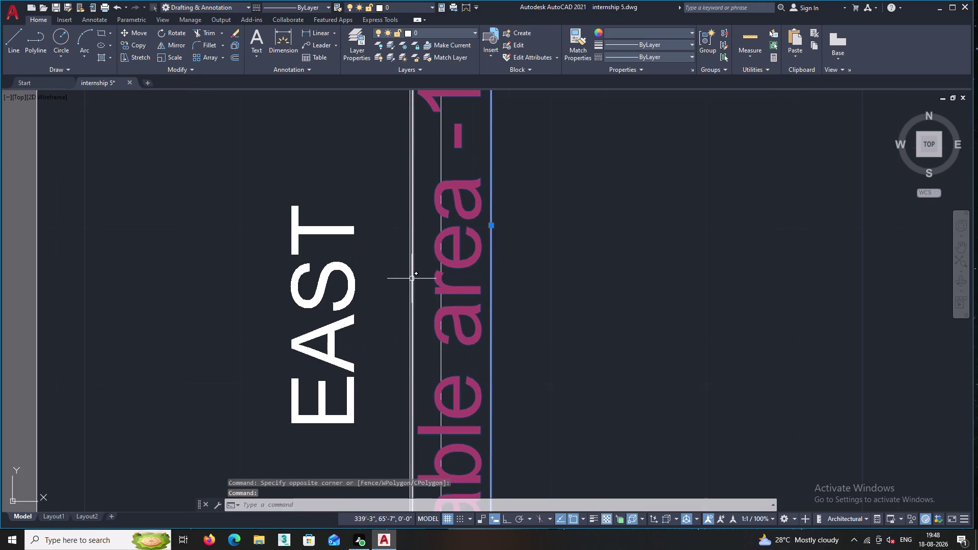
click(411, 278)
scroll(down, 3)
scroll(down, 3)
middle_drag(456, 231, 471, 324)
scroll(up, 3)
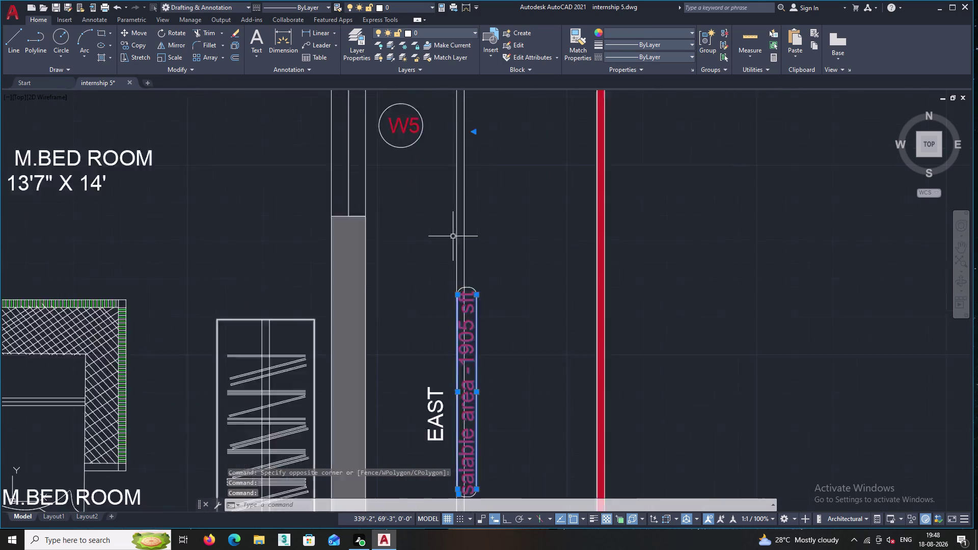
scroll(up, 3)
double_click(473, 324)
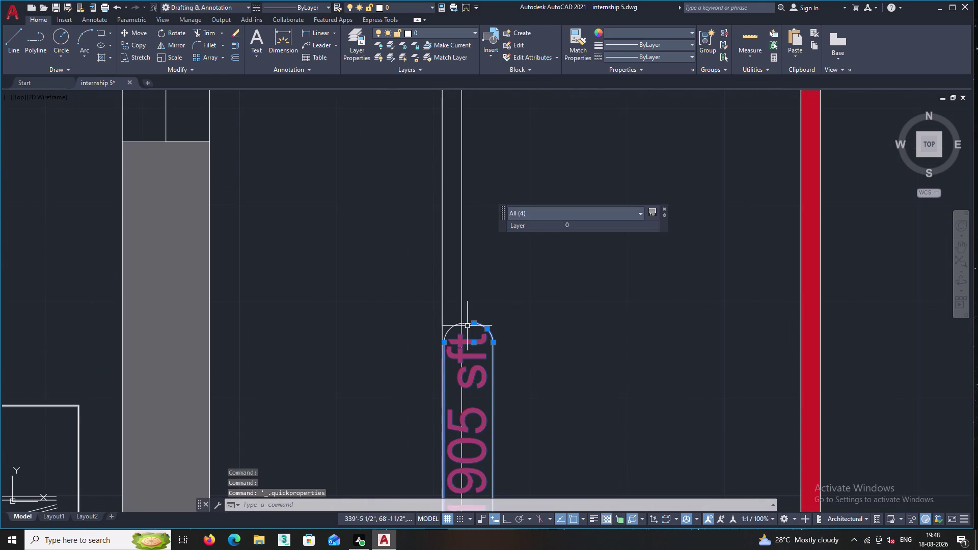
click(456, 325)
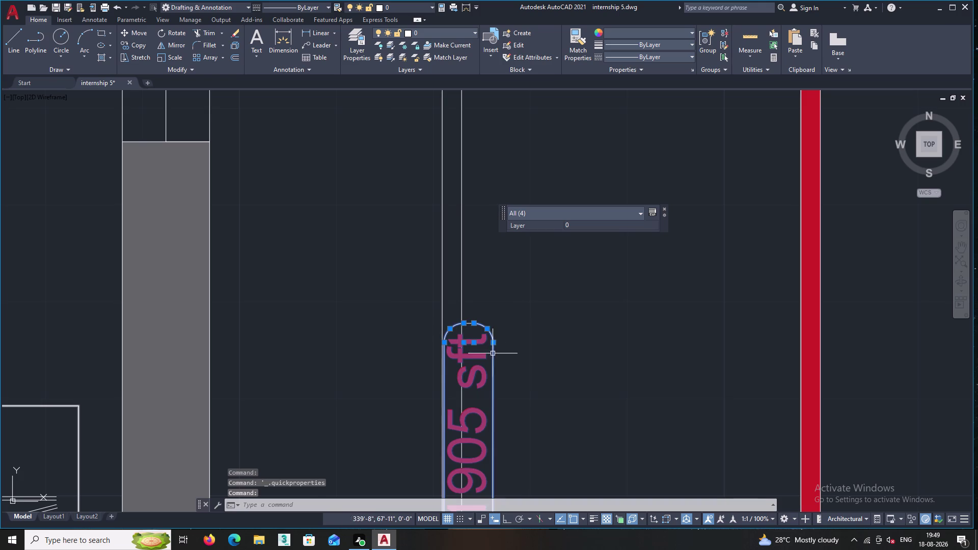
Add the bottom arcs and edge pieces, then choose Copy Selection.
middle_drag(493, 353, 479, 192)
middle_drag(499, 338, 476, 186)
middle_drag(461, 354, 454, 167)
middle_drag(490, 365, 501, 326)
middle_drag(470, 350, 499, 384)
scroll(up, 3)
scroll(up, 3)
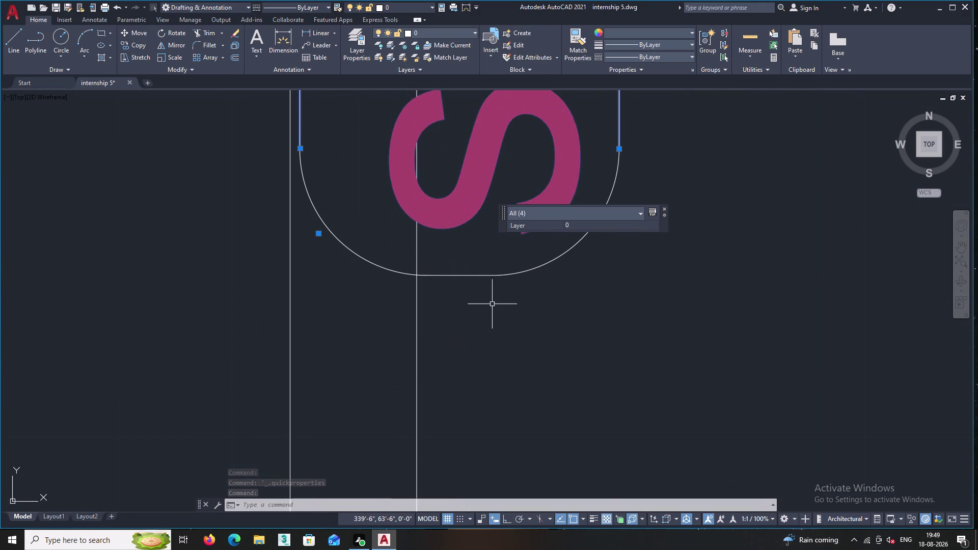
drag(491, 304, 489, 293)
click(464, 254)
click(371, 284)
click(356, 230)
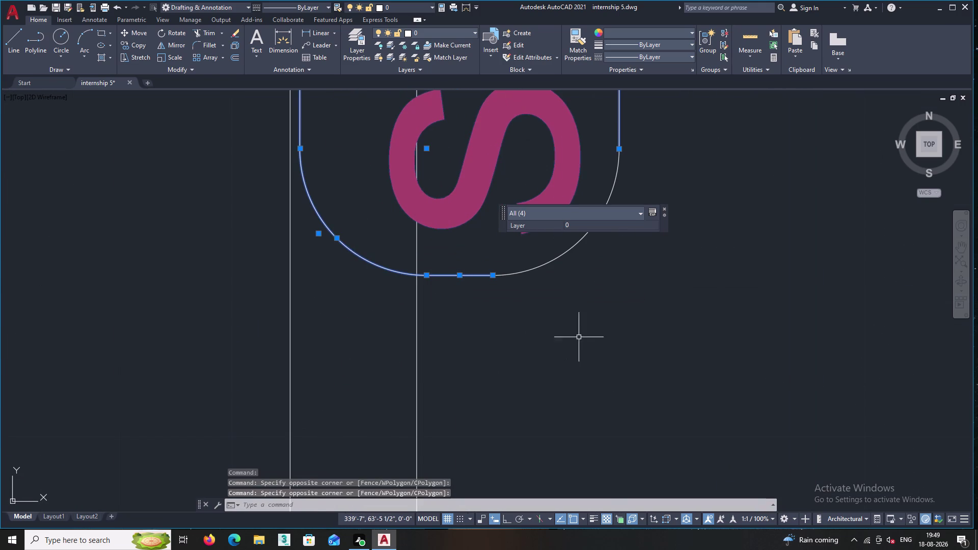
click(579, 305)
click(535, 260)
scroll(down, 3)
middle_drag(543, 319, 514, 384)
scroll(down, 3)
middle_drag(516, 349, 513, 364)
right_click(553, 294)
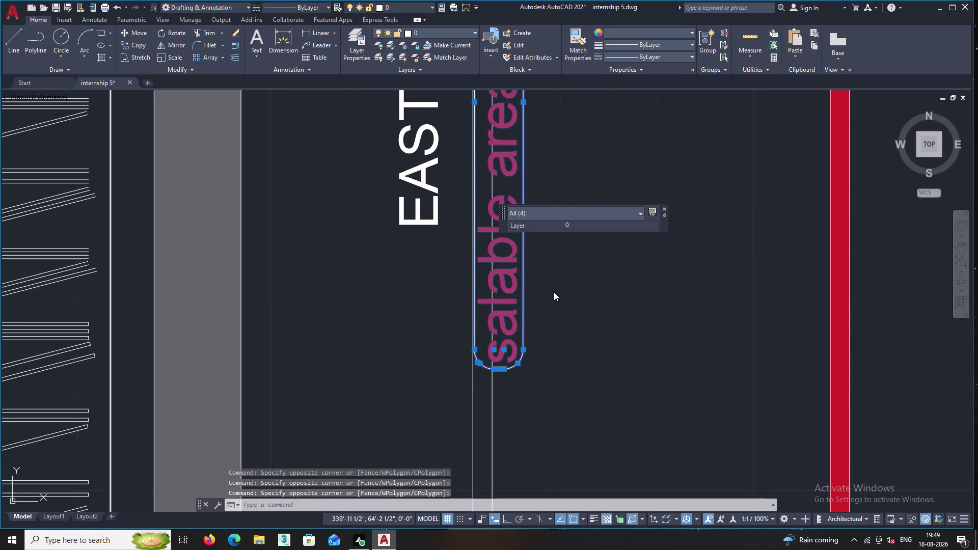
click(593, 378)
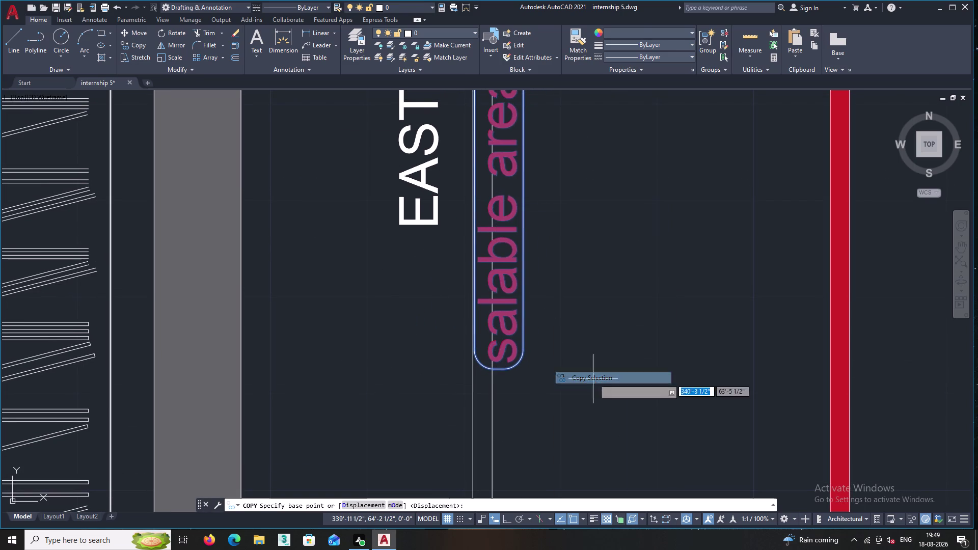
Place the copied framed label right of the red wall line, level with the original.
click(503, 272)
middle_drag(649, 277, 390, 283)
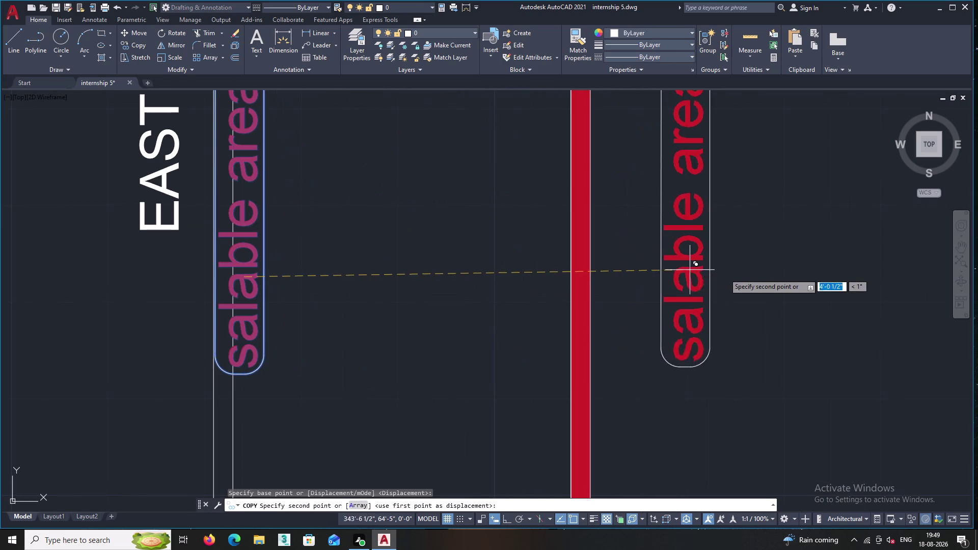
middle_drag(737, 273, 676, 277)
scroll(down, 3)
scroll(down, 3)
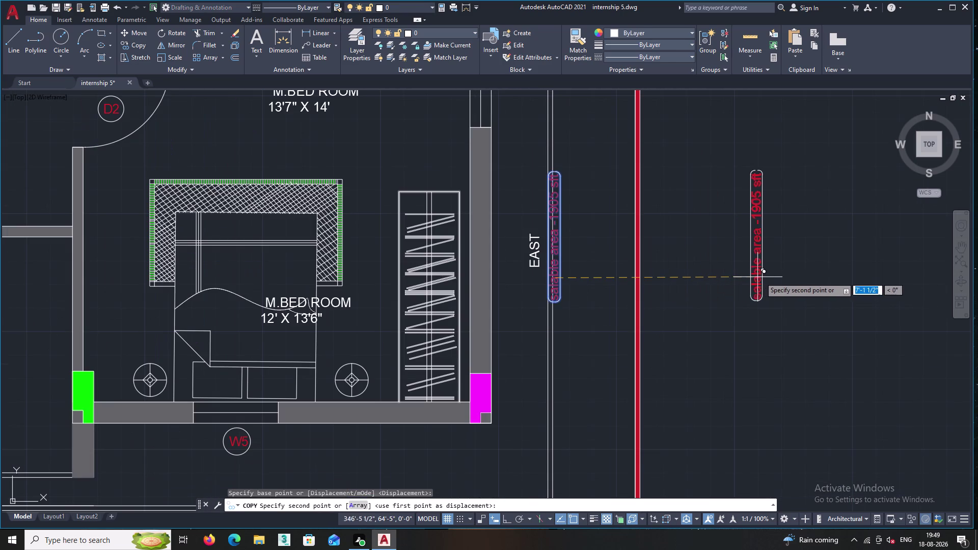
click(795, 277)
key(Escape)
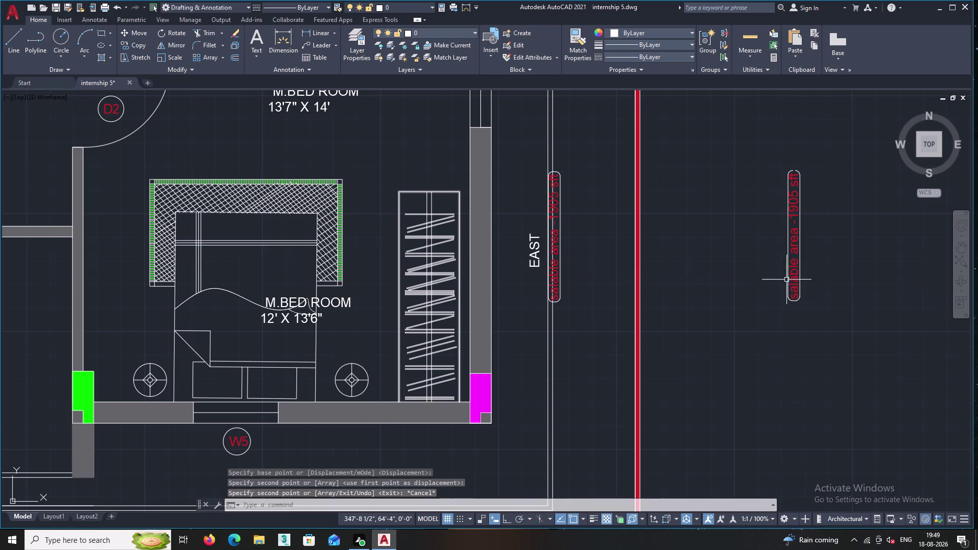
scroll(down, 3)
middle_drag(749, 277, 670, 269)
Rotate the copied salable-area -1905 sft label 90° with Ortho on so it reads horizontally.
scroll(up, 3)
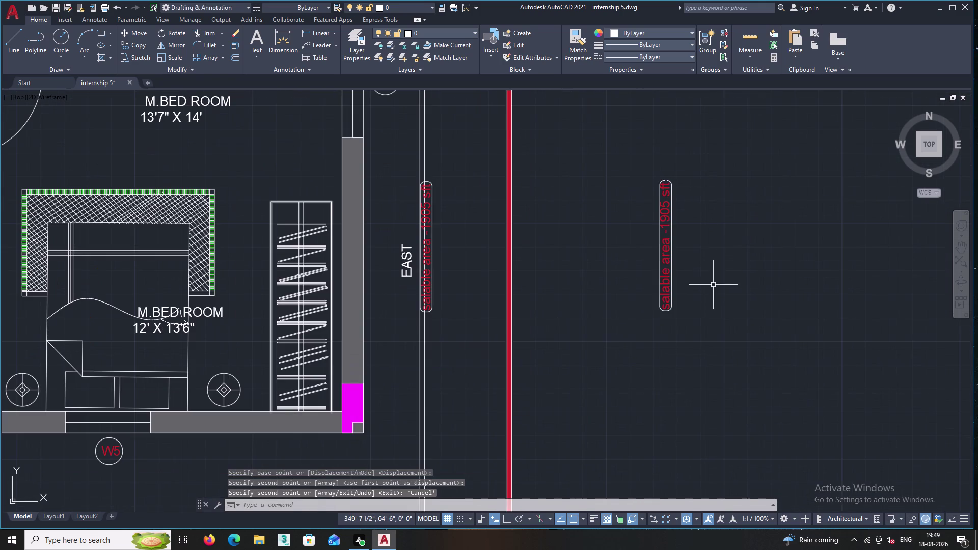
click(713, 285)
click(656, 216)
right_click(628, 182)
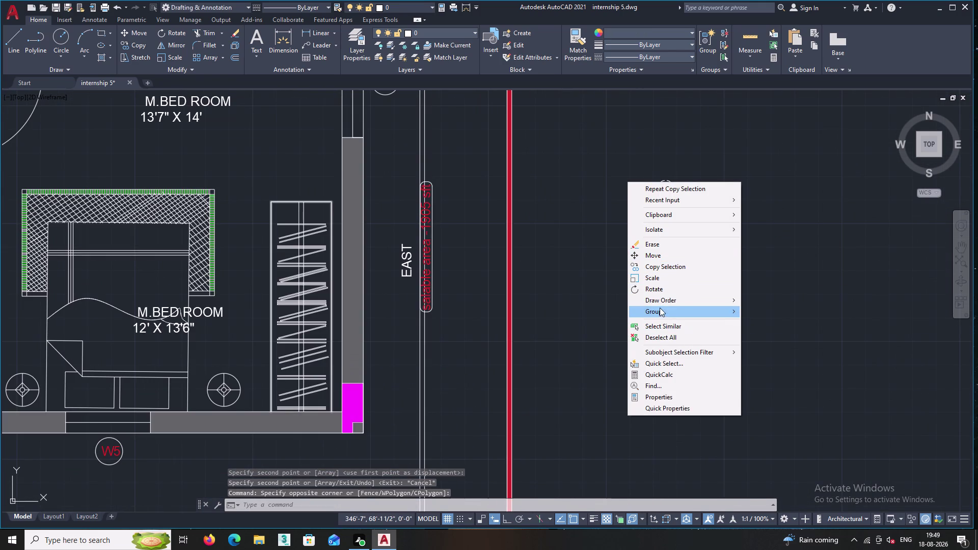
click(656, 288)
click(664, 247)
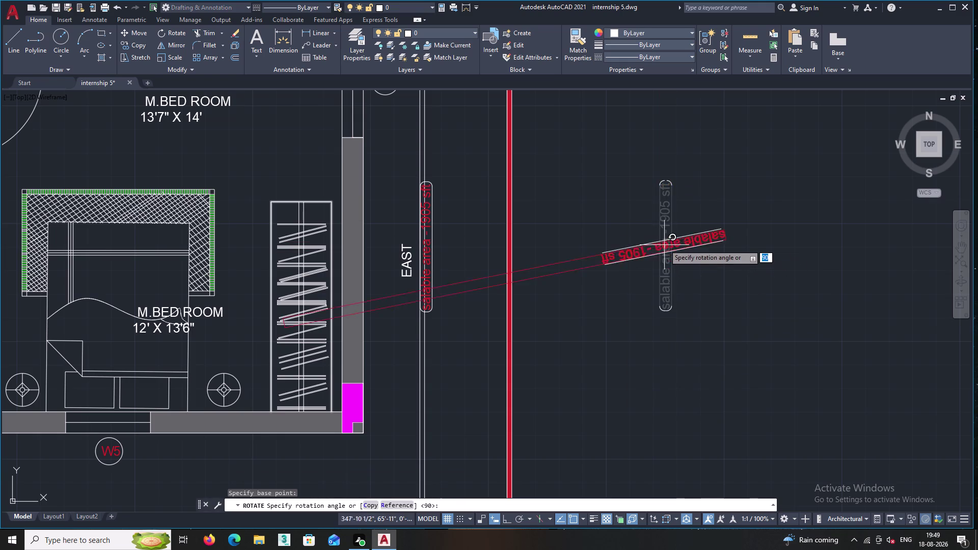
scroll(up, 3)
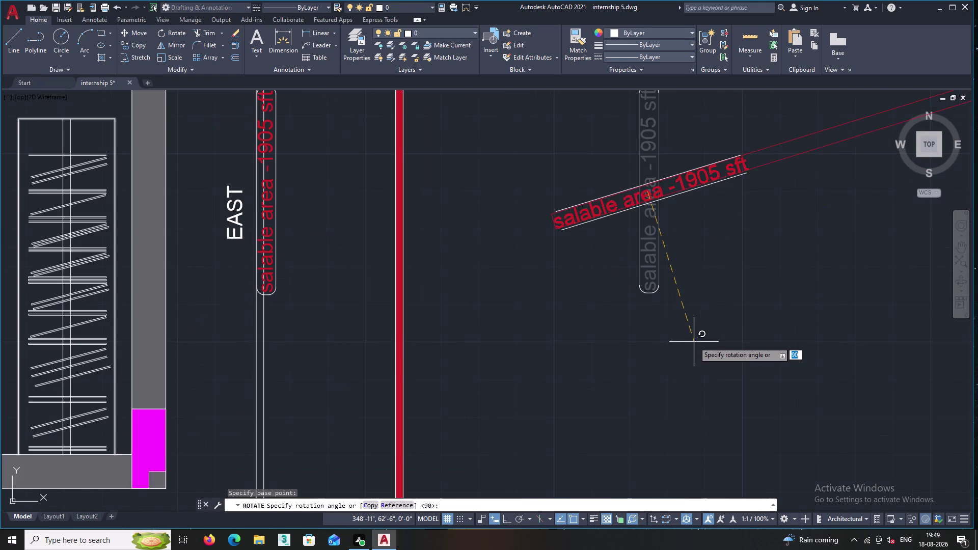
key(F8)
click(642, 336)
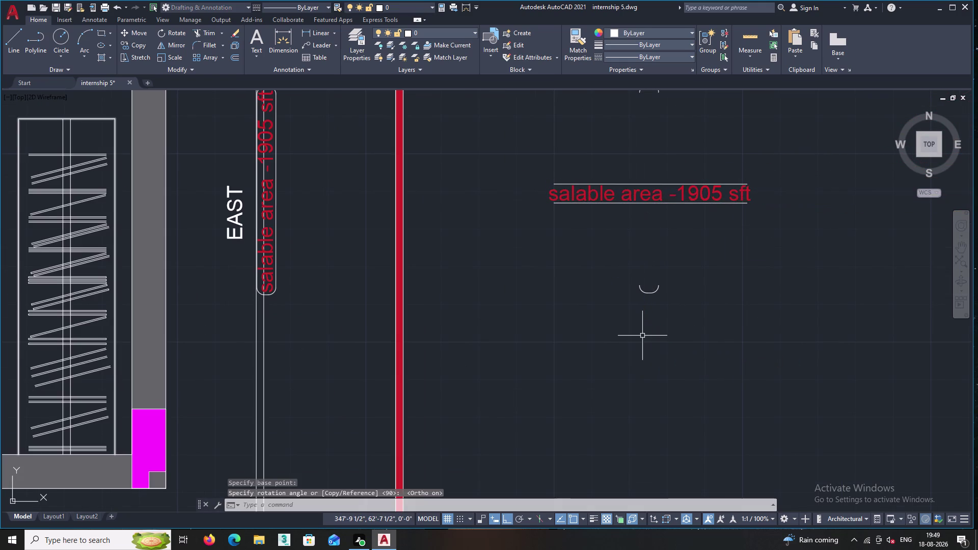
Delete the stray arc fragments left near the rotated label.
middle_drag(683, 260, 674, 332)
scroll(up, 3)
click(651, 384)
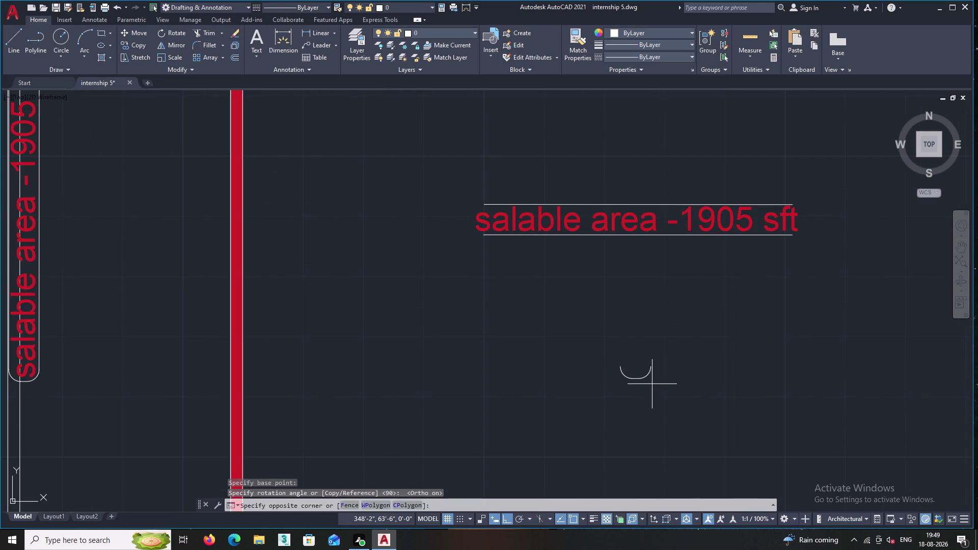
click(640, 360)
key(BackSpace)
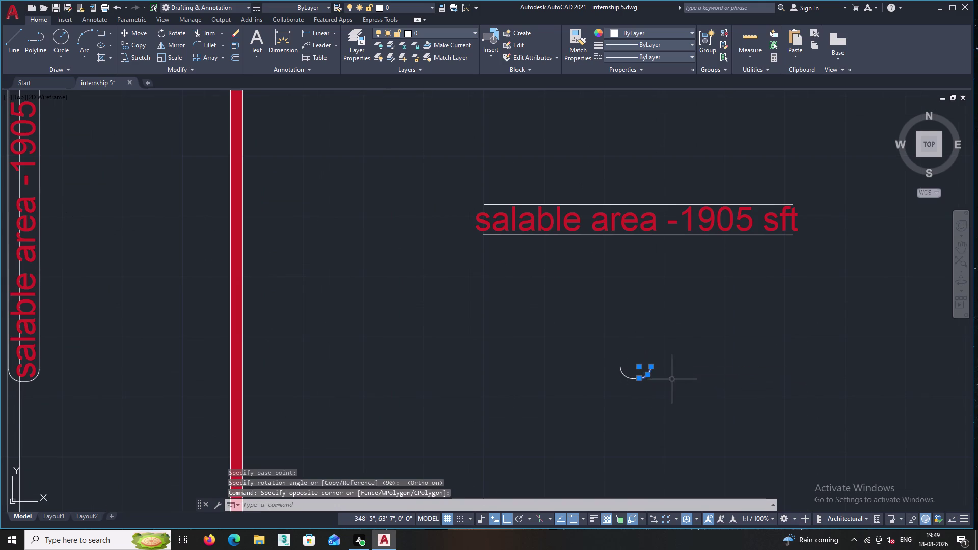
key(Escape)
click(674, 394)
double_click(592, 355)
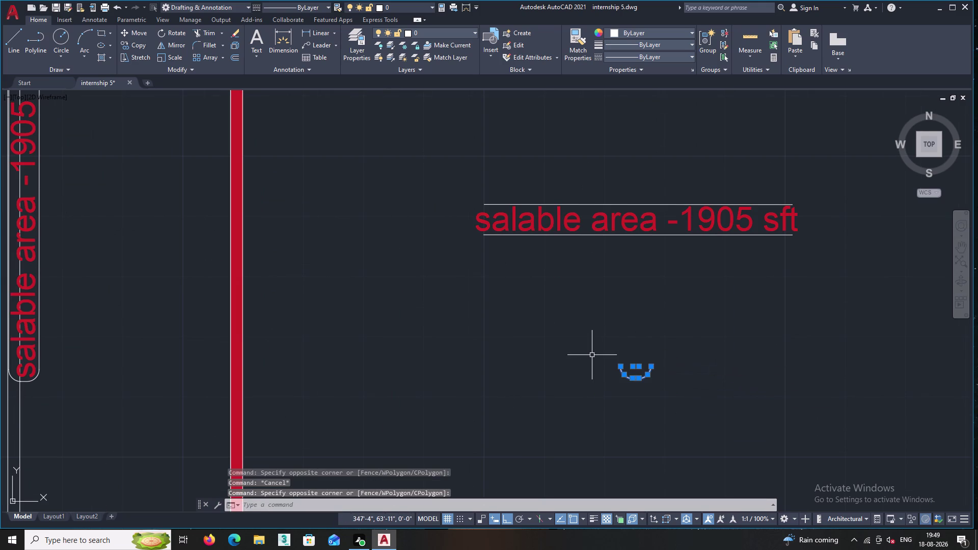
key(Delete)
Delete the remaining arc piece and bring the label's left end into view.
middle_drag(625, 332, 609, 448)
middle_drag(632, 333, 604, 415)
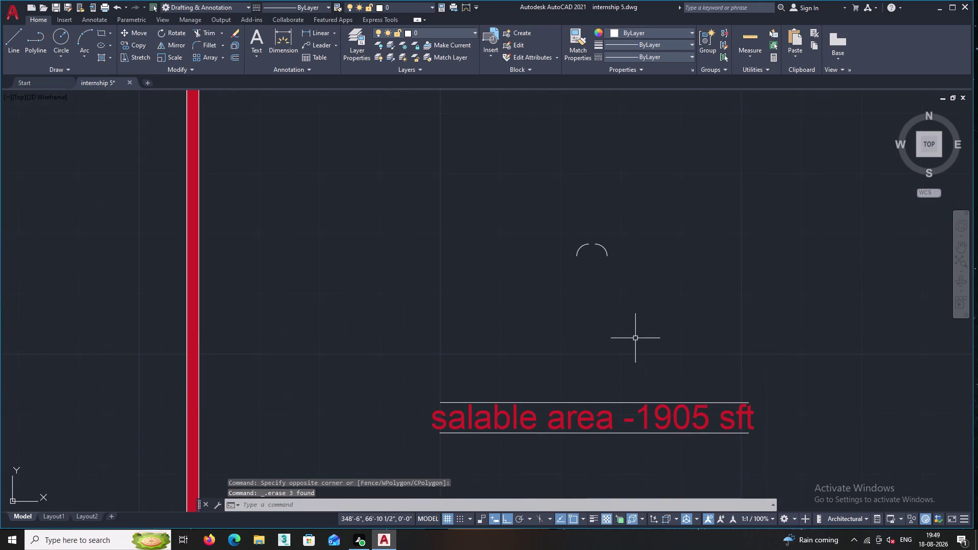
click(640, 281)
click(536, 203)
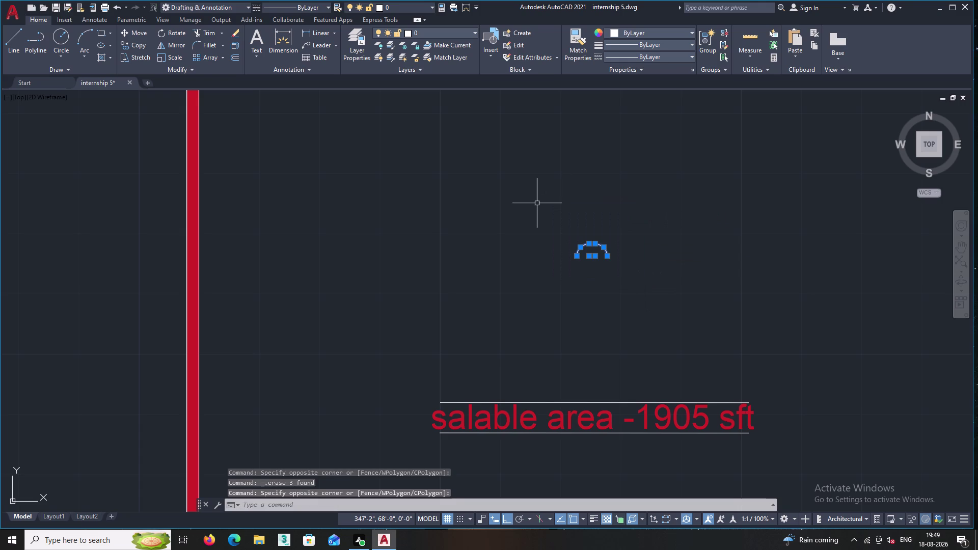
key(Delete)
middle_drag(539, 226, 575, 194)
middle_drag(489, 348, 489, 339)
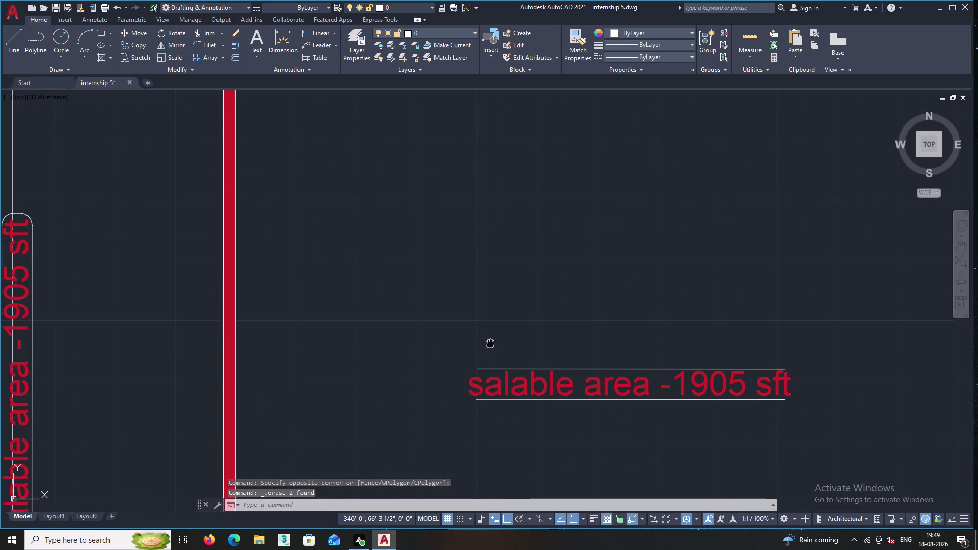
middle_drag(490, 339, 481, 278)
scroll(up, 3)
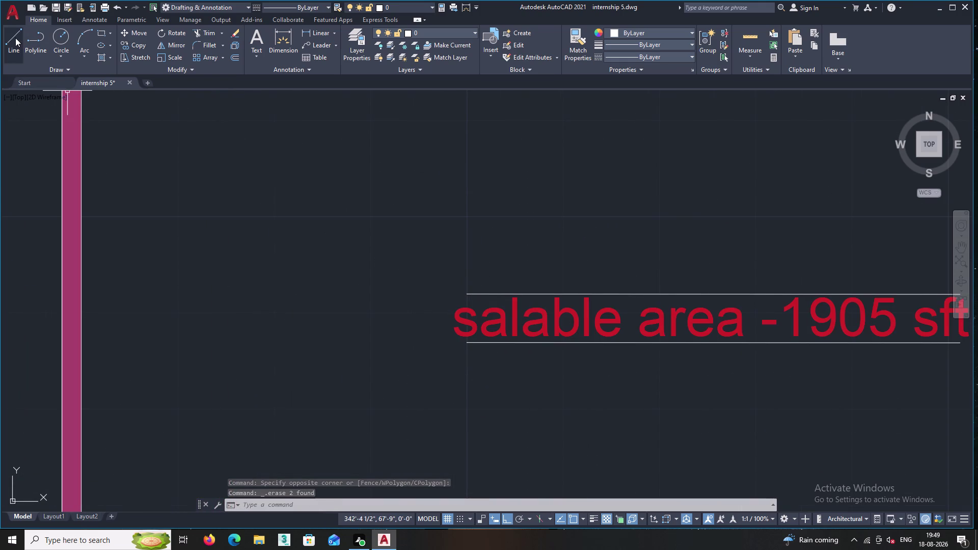
Draw a vertical line at the label's left end, from the top line down past the underline.
click(15, 38)
scroll(up, 3)
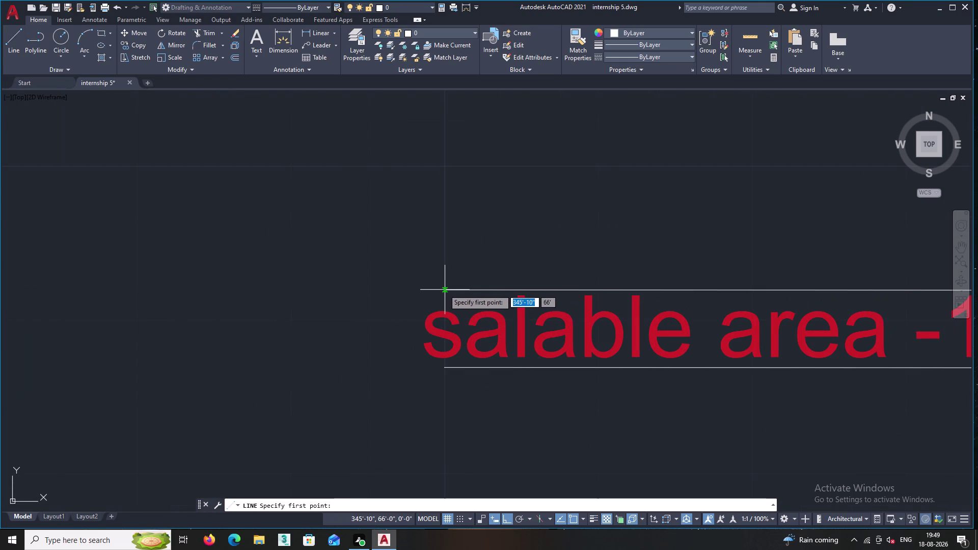
click(443, 290)
click(391, 283)
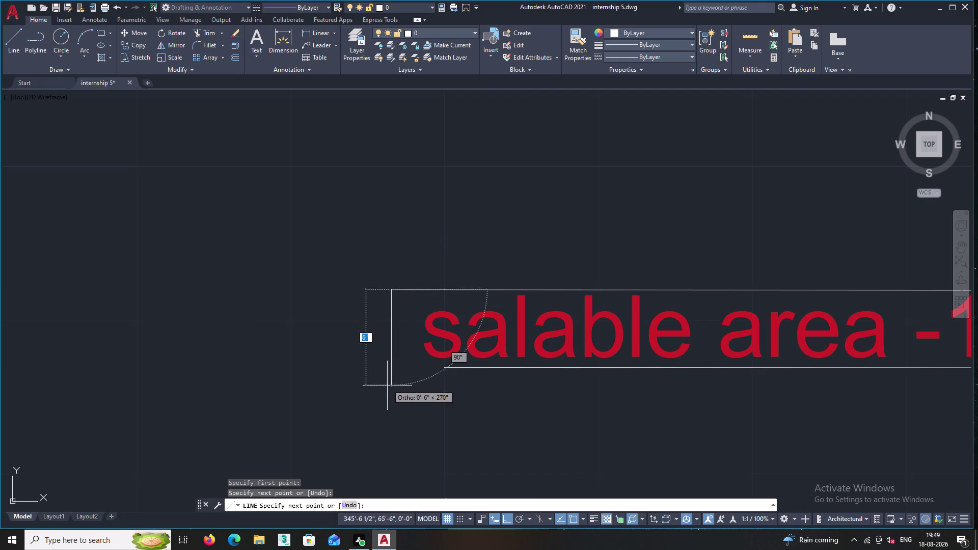
click(390, 391)
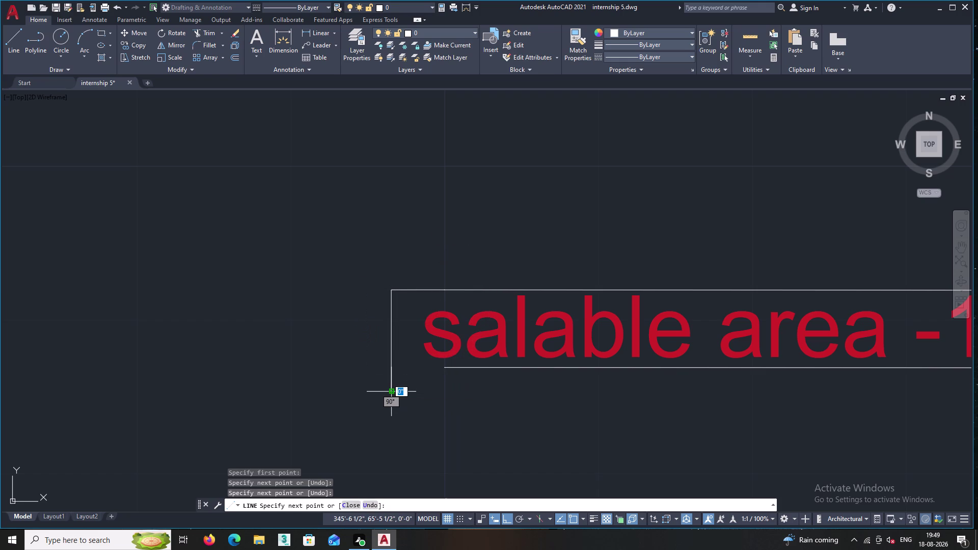
key(Escape)
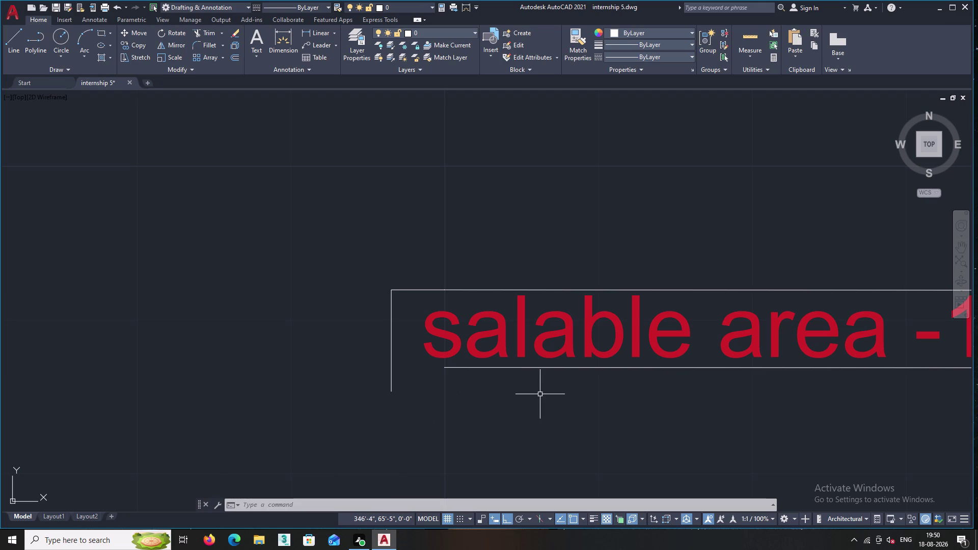
Draw the matching vertical line at the label's right end to close the box.
middle_drag(452, 395, 458, 412)
scroll(down, 3)
middle_drag(463, 415, 437, 402)
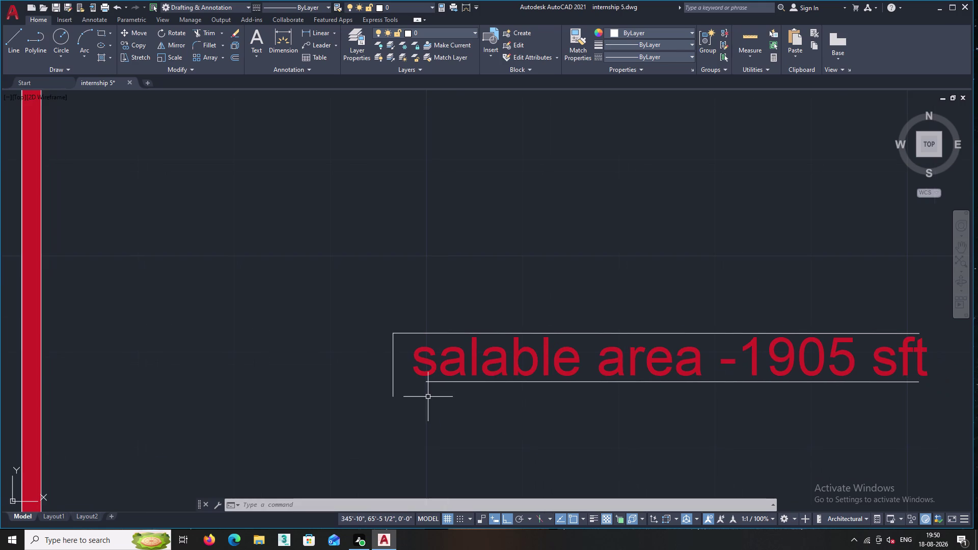
middle_drag(714, 416, 486, 408)
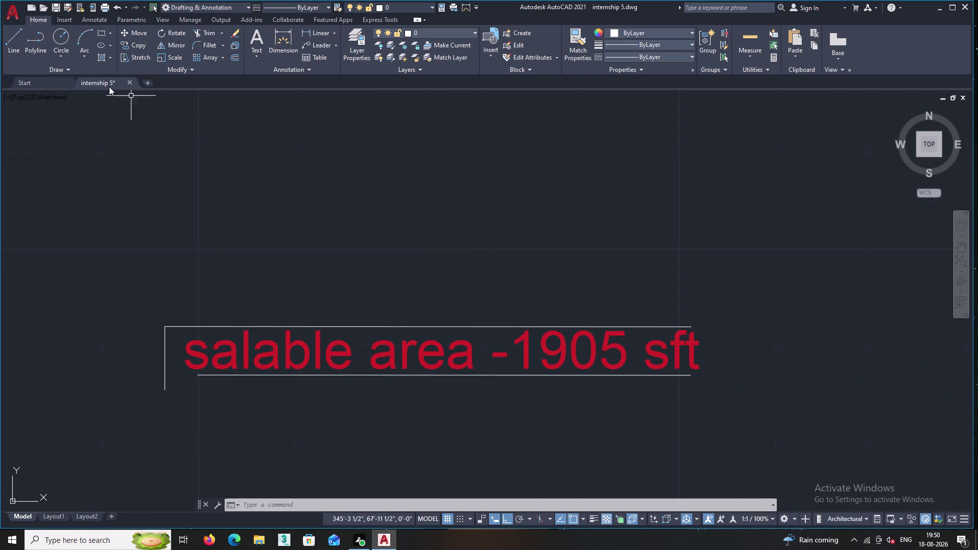
double_click(15, 31)
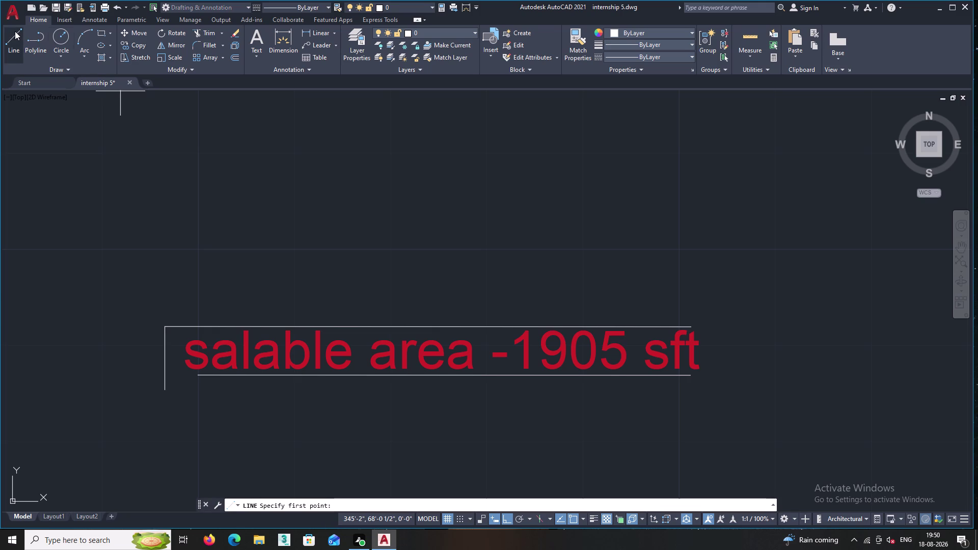
scroll(down, 3)
middle_drag(832, 398, 673, 323)
scroll(up, 3)
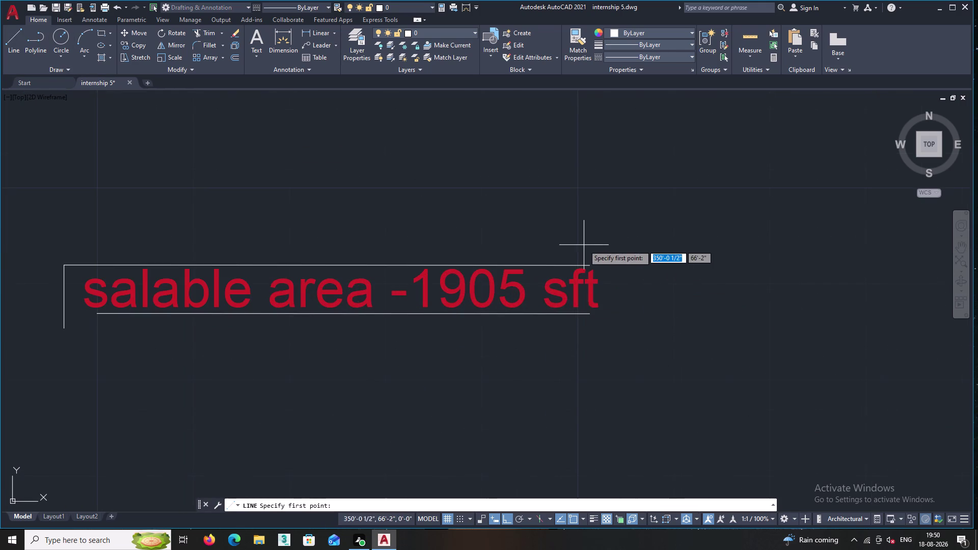
scroll(up, 3)
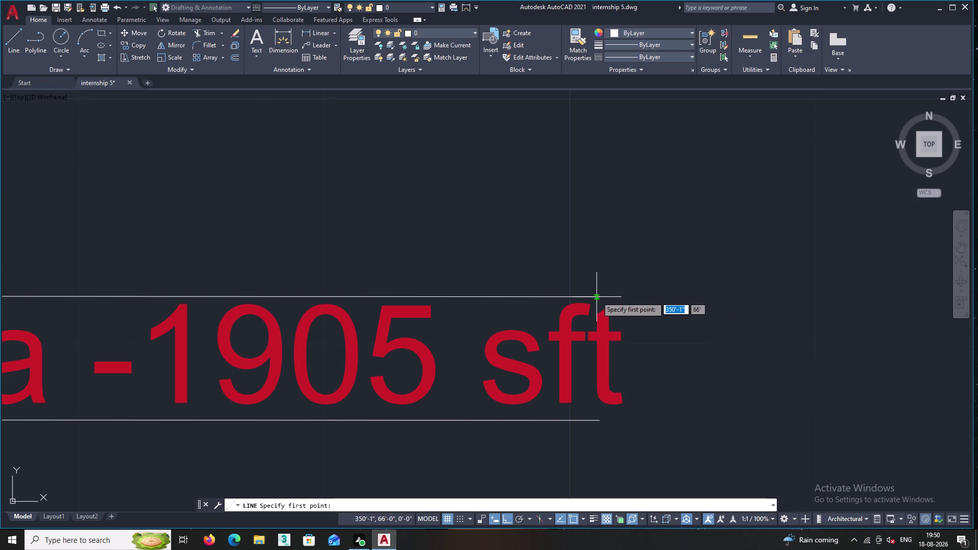
click(599, 297)
click(664, 303)
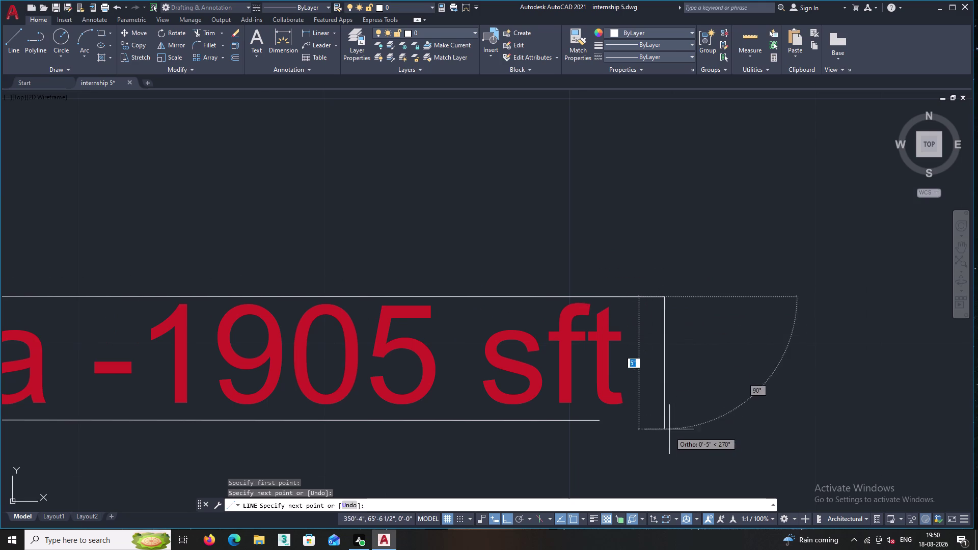
double_click(670, 452)
key(Return)
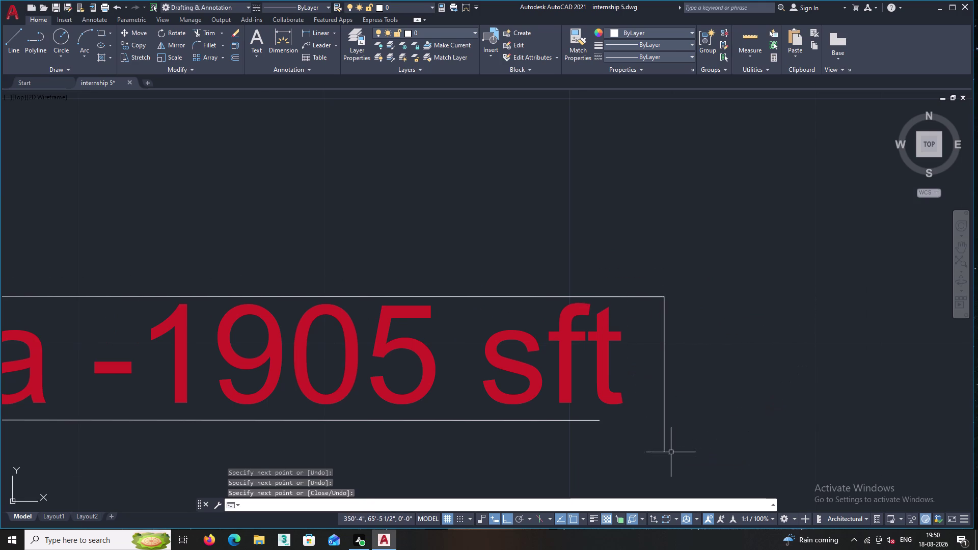
middle_drag(384, 225, 543, 226)
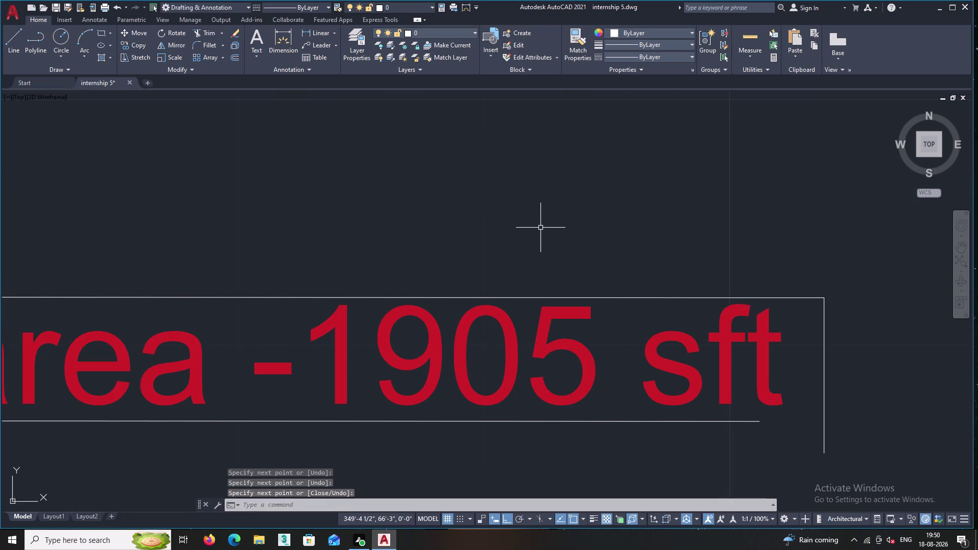
text(ev)
key(BackSpace)
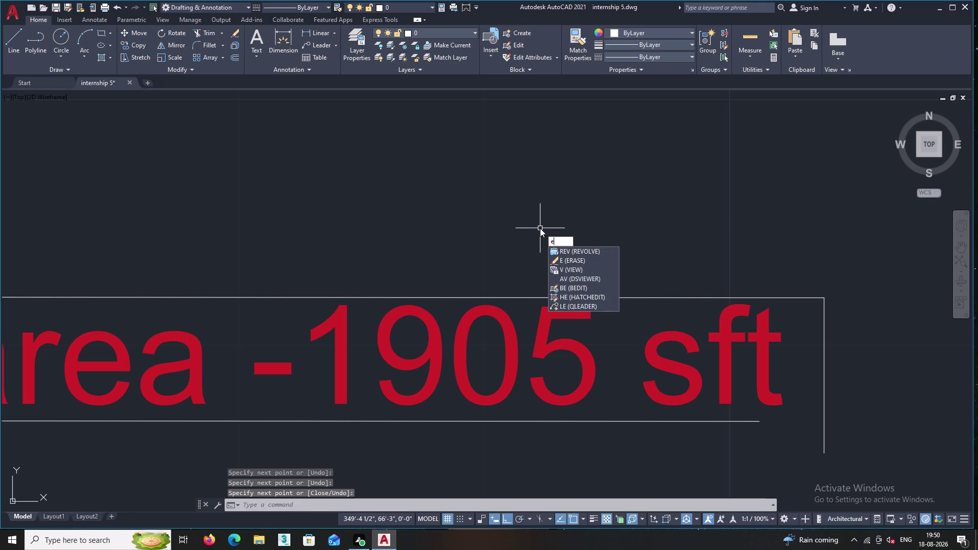
Extend the label's underline to meet the left and right vertical edges.
key(x)
key(Return)
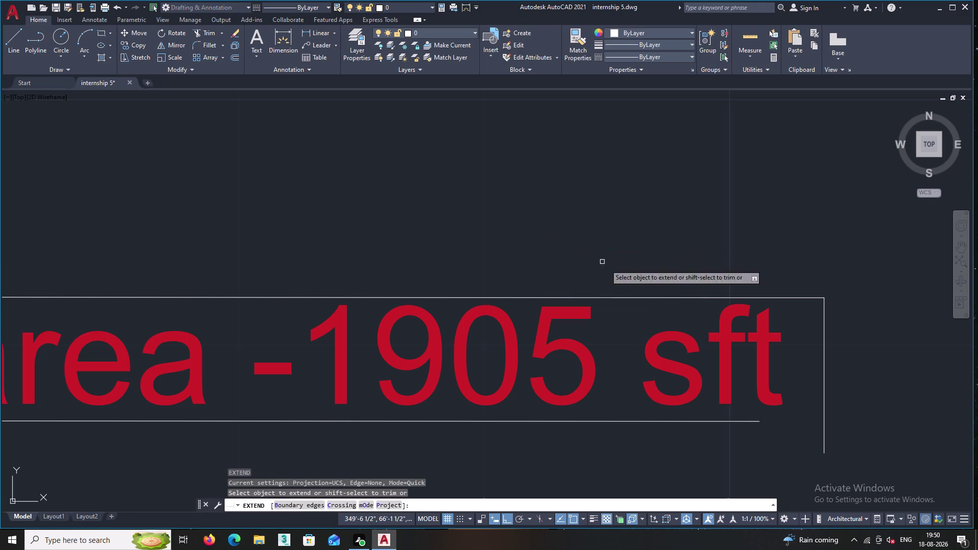
double_click(726, 421)
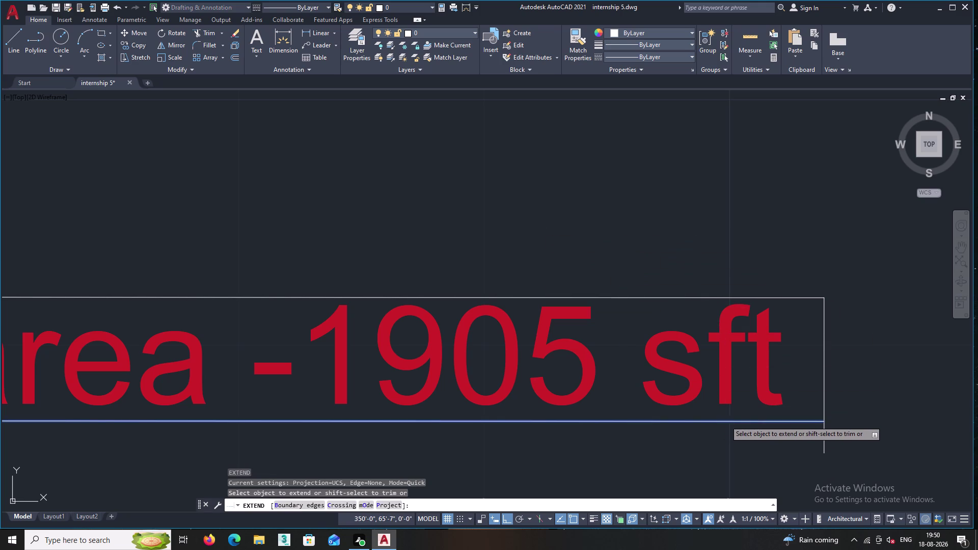
middle_drag(652, 435, 811, 418)
scroll(down, 3)
middle_drag(858, 394, 907, 390)
scroll(down, 3)
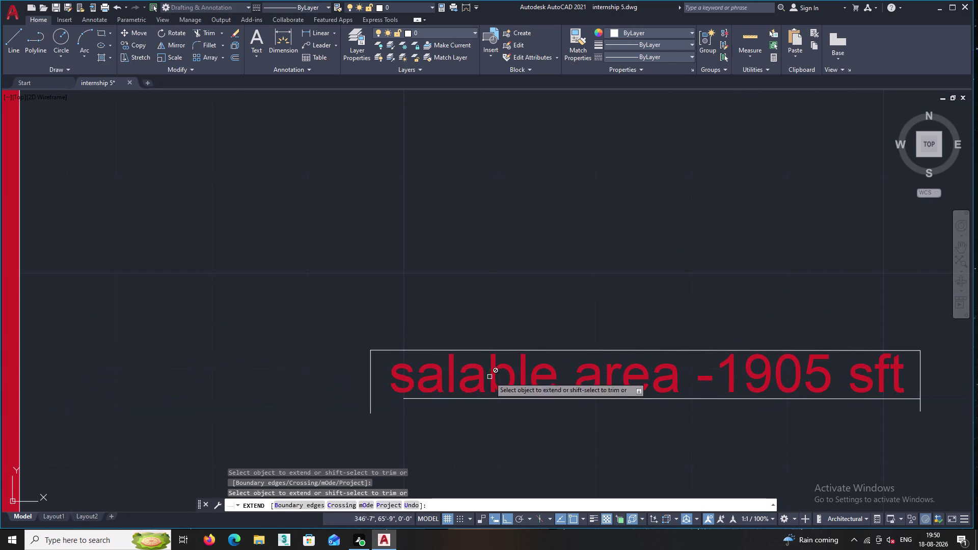
click(408, 399)
click(392, 397)
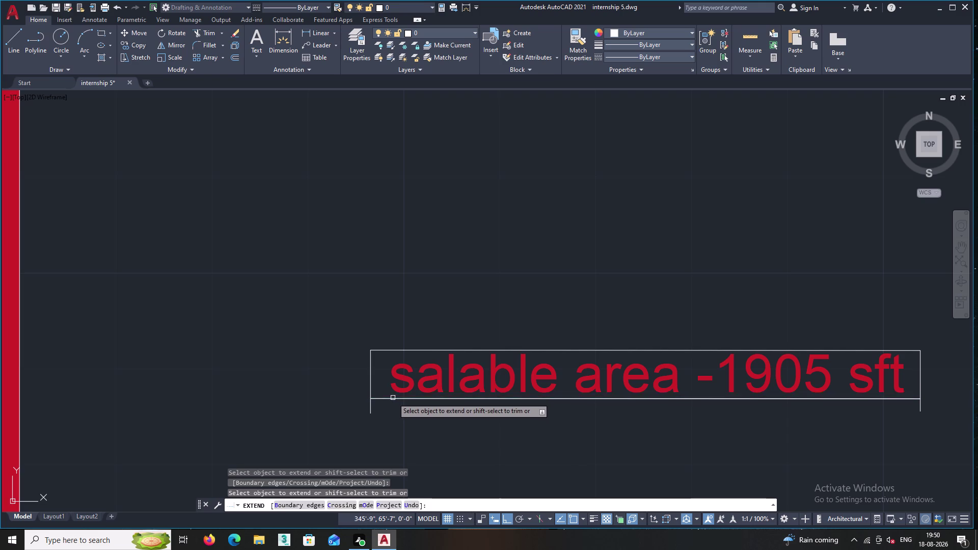
key(Escape)
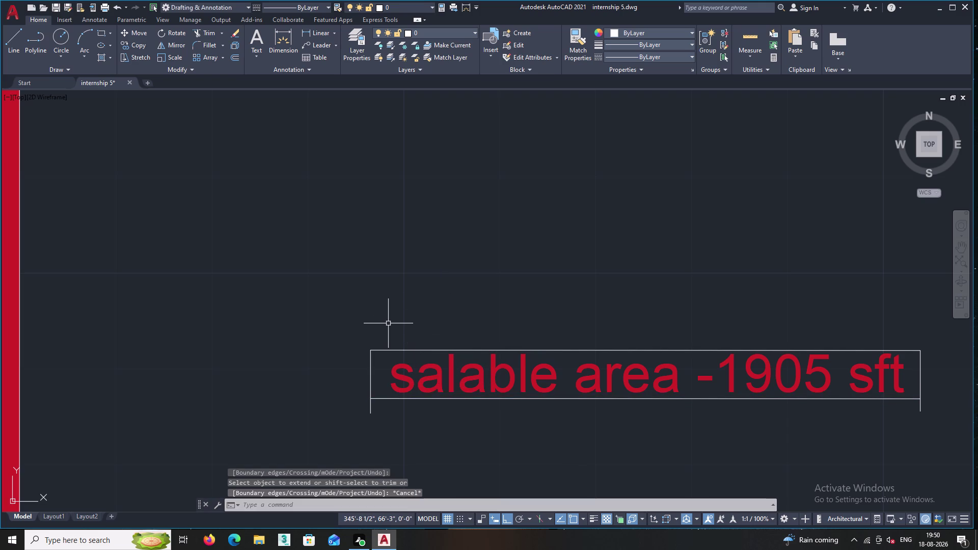
Trim the overhanging edge ends below the underline, leaving a clean rectangle.
text(tr)
key(Return)
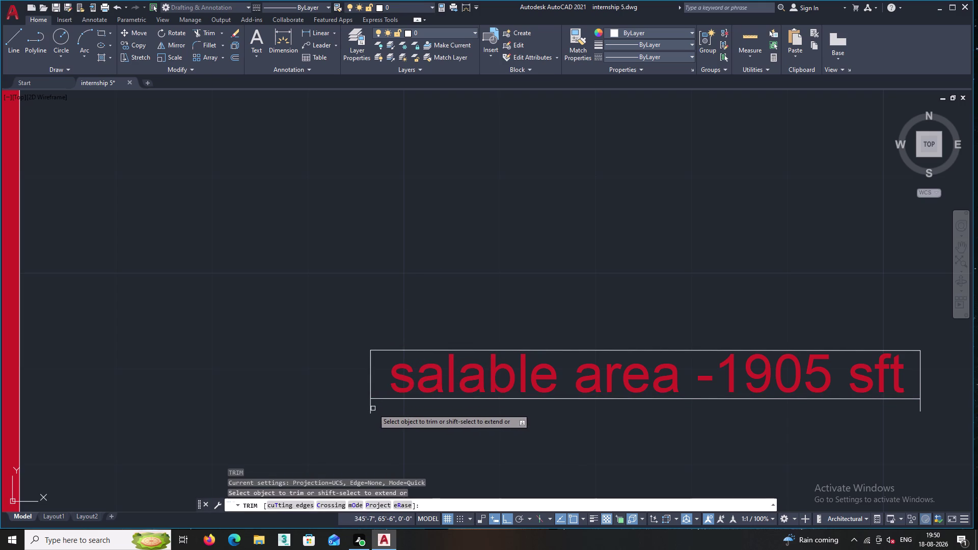
double_click(371, 408)
middle_drag(443, 418, 242, 333)
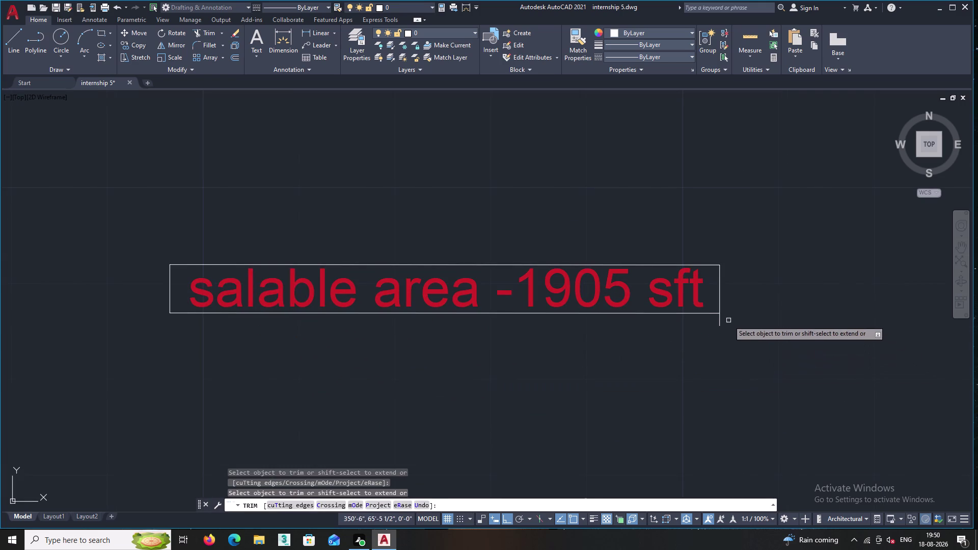
click(717, 322)
key(Return)
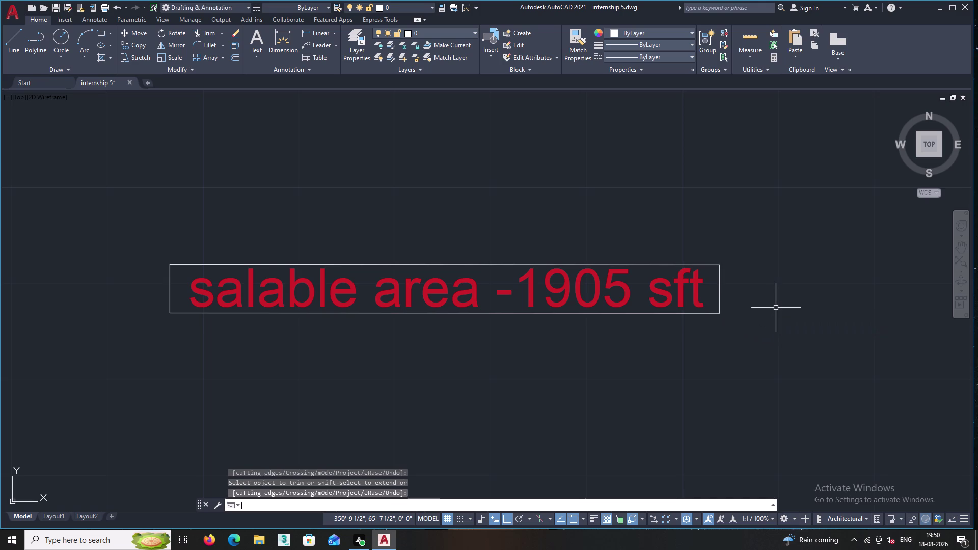
click(205, 43)
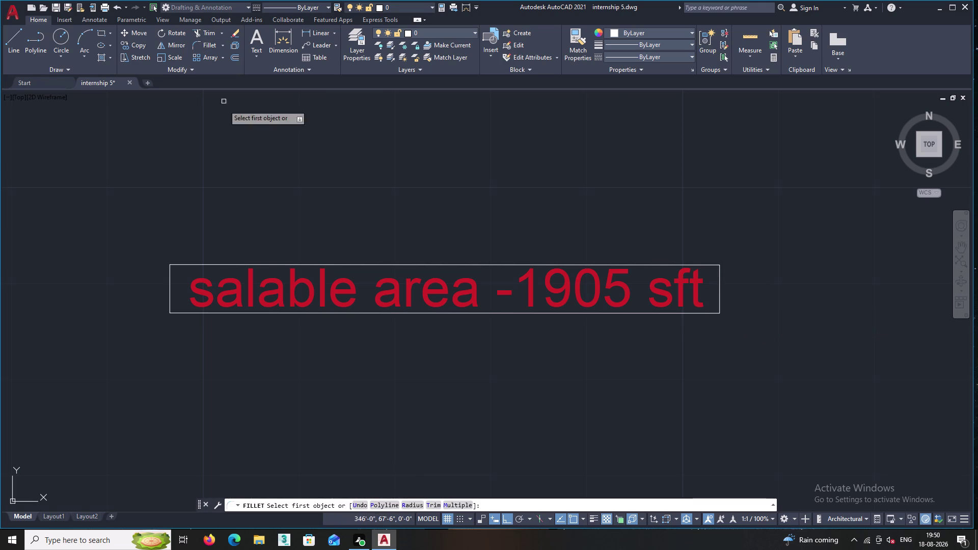
Fillet the top-left and bottom-left corners of the label frame.
double_click(178, 265)
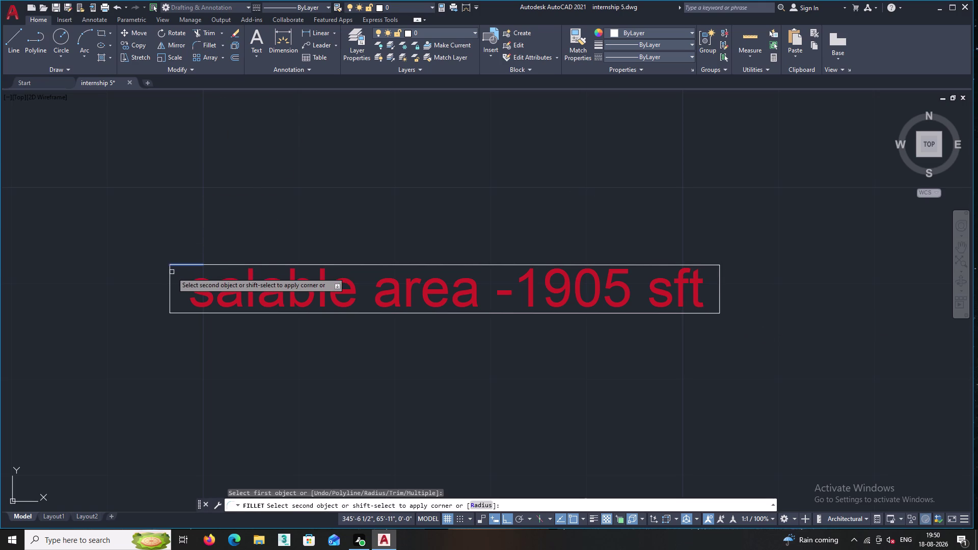
click(170, 277)
key(Return)
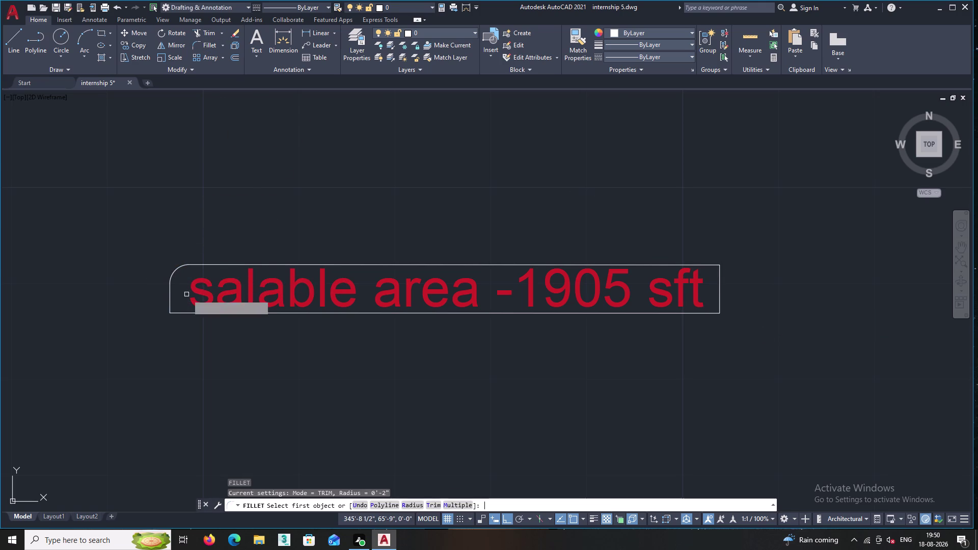
double_click(185, 311)
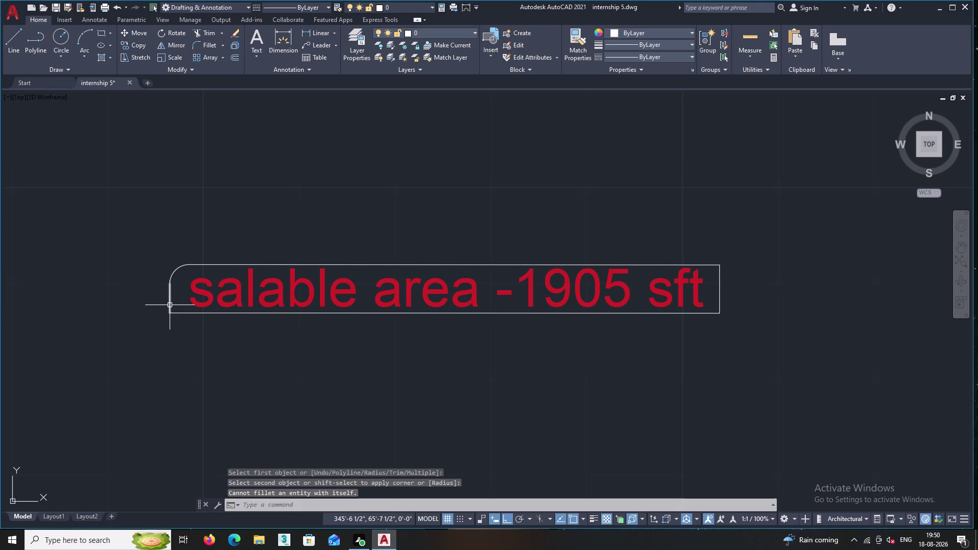
click(170, 305)
key(Return)
key(Escape)
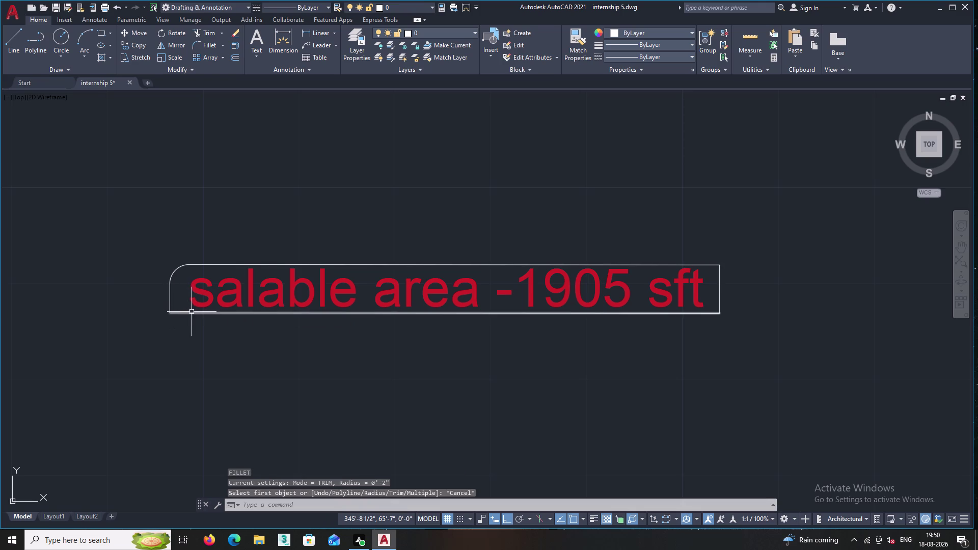
key(Return)
click(191, 314)
double_click(169, 307)
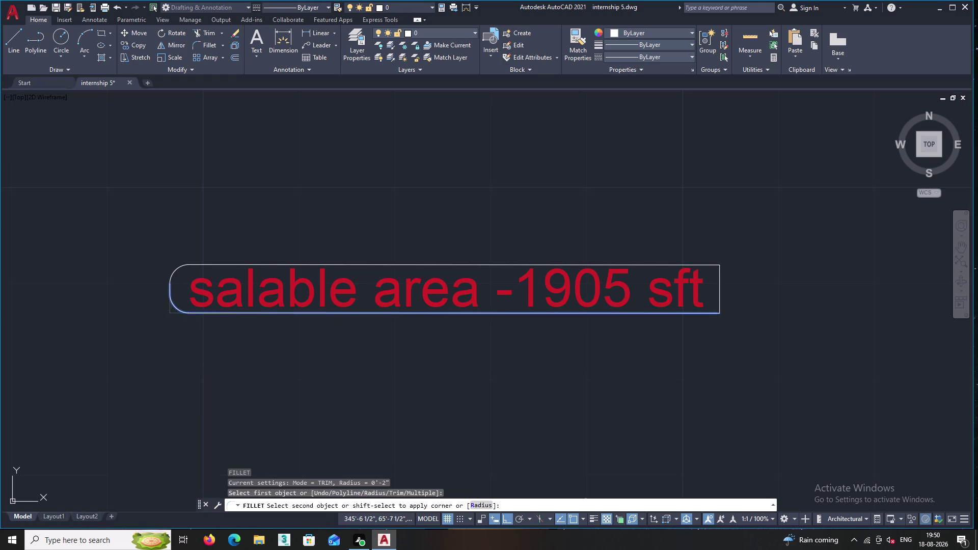
key(Return)
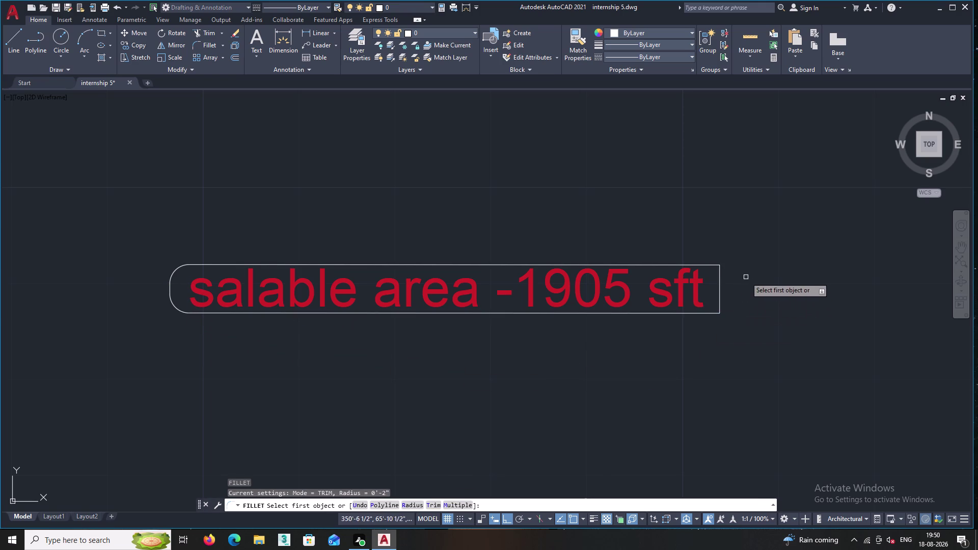
Fillet the top-right and bottom-right corners, completing the pill-shaped frame.
click(711, 266)
click(718, 274)
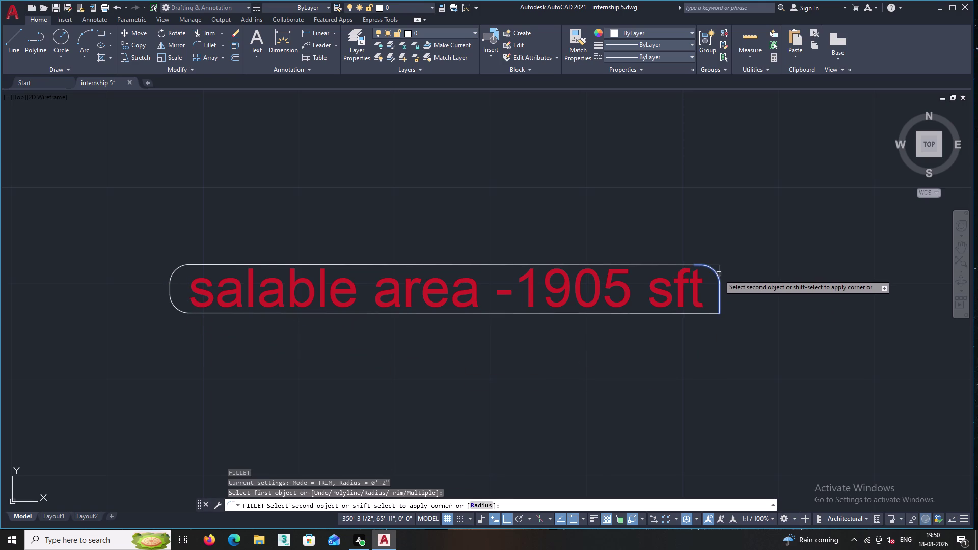
key(Return)
click(720, 306)
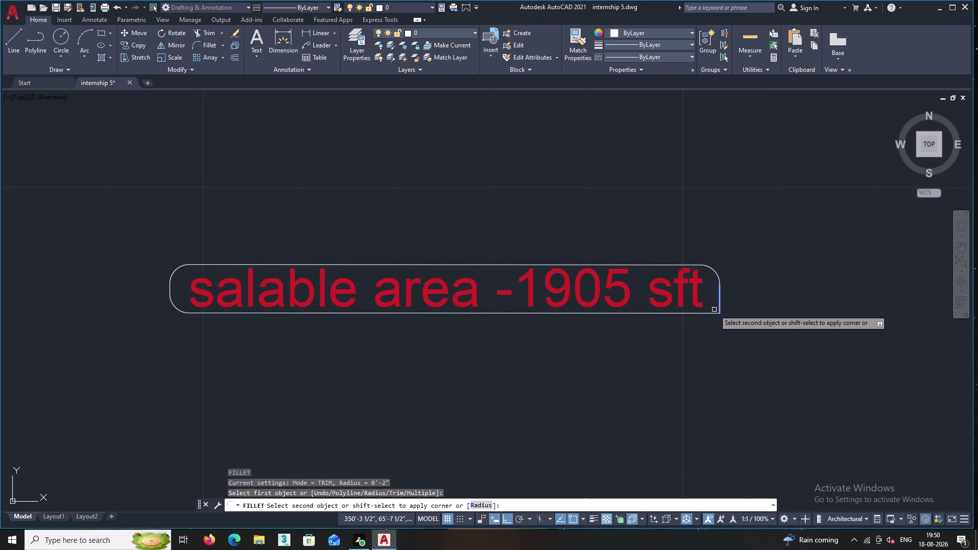
click(712, 311)
key(Return)
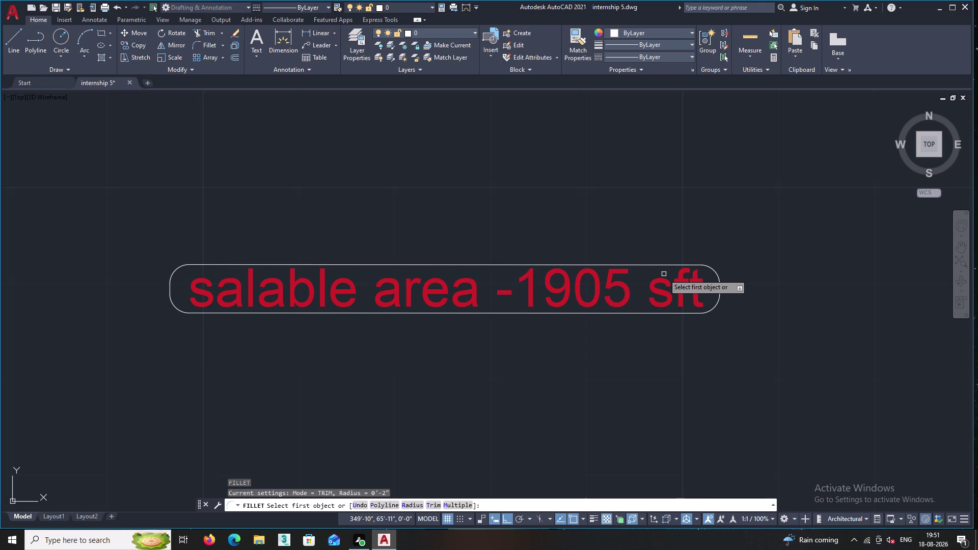
key(Escape)
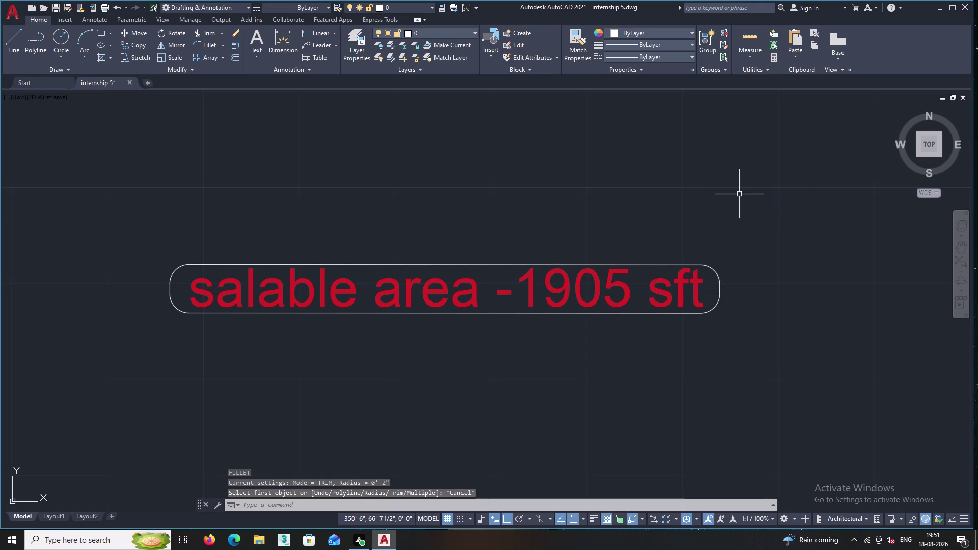
scroll(up, 3)
scroll(up, 3)
click(442, 273)
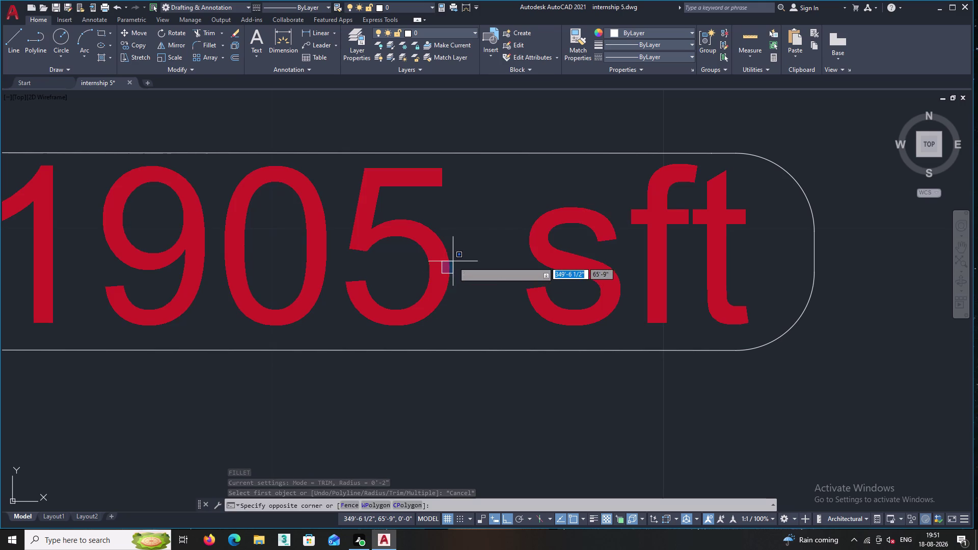
Edit the boxed label's Mtext, replacing 05 with 18 to read 'salable area -1918 sft'.
click(425, 231)
right_click(445, 217)
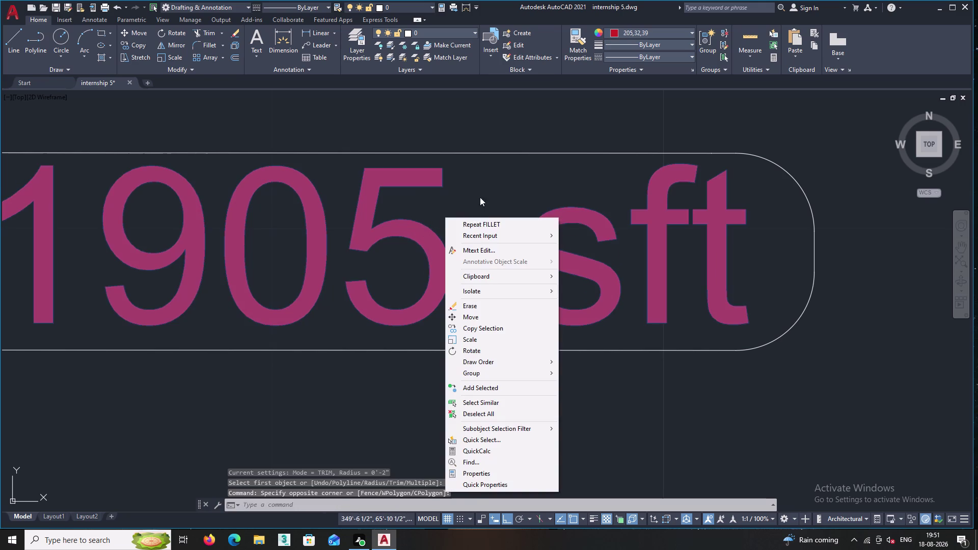
click(495, 250)
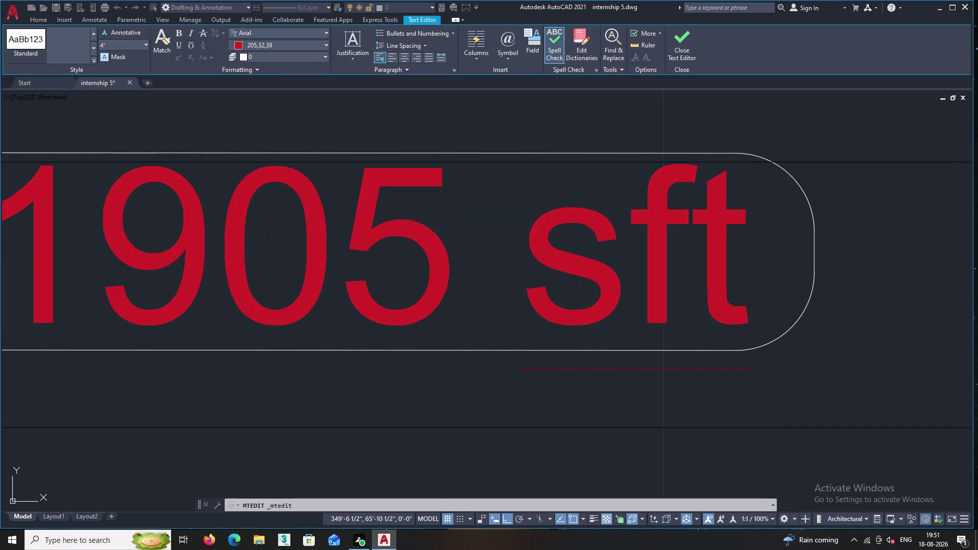
key(BackSpace)
key(BackSpace)
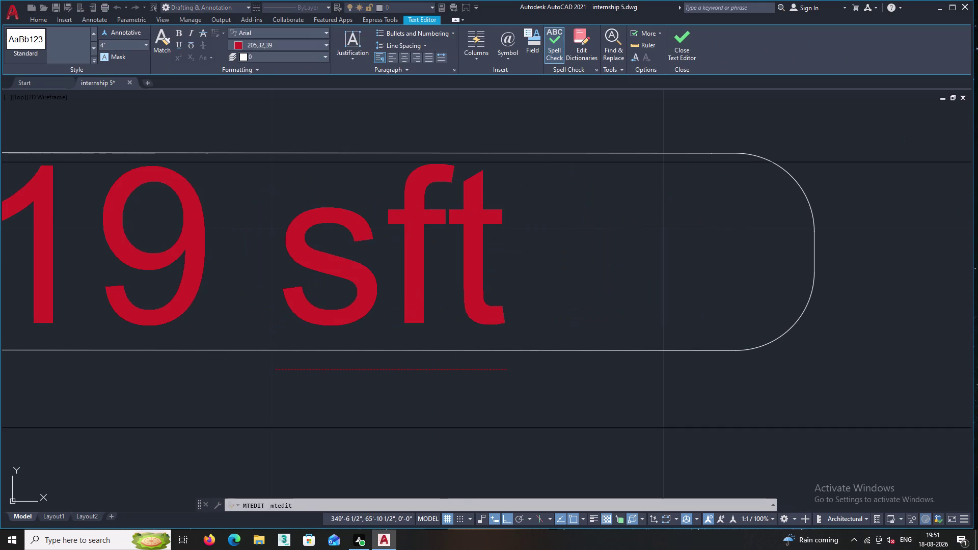
text(18)
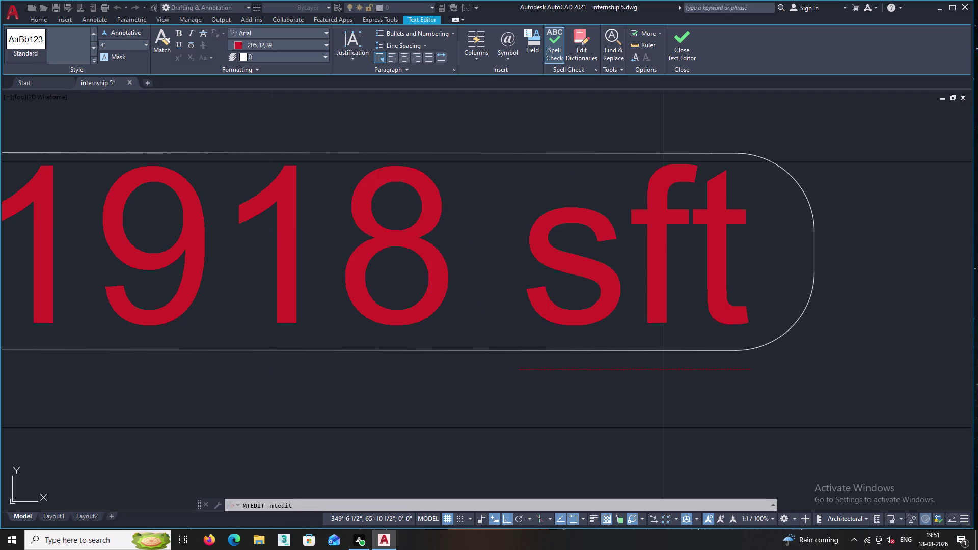
scroll(down, 3)
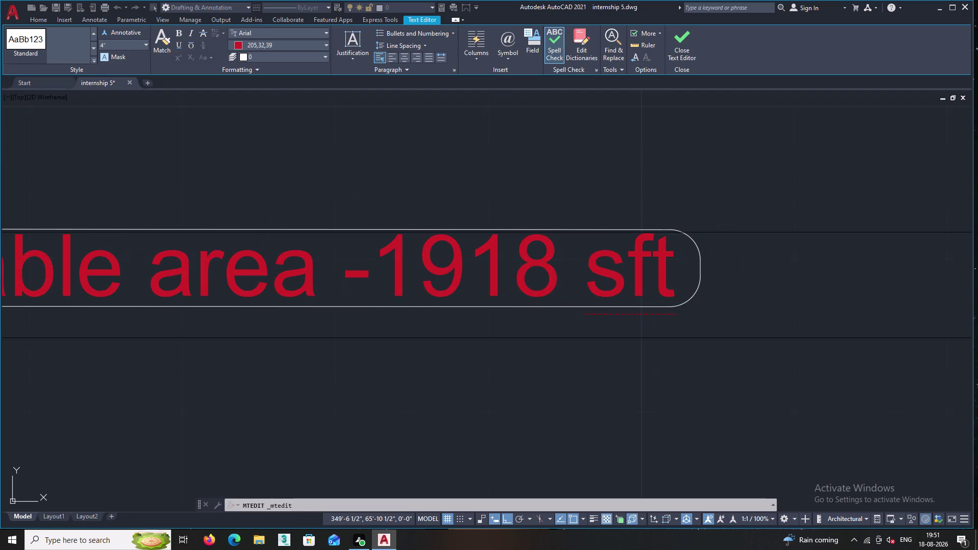
middle_drag(627, 269, 525, 328)
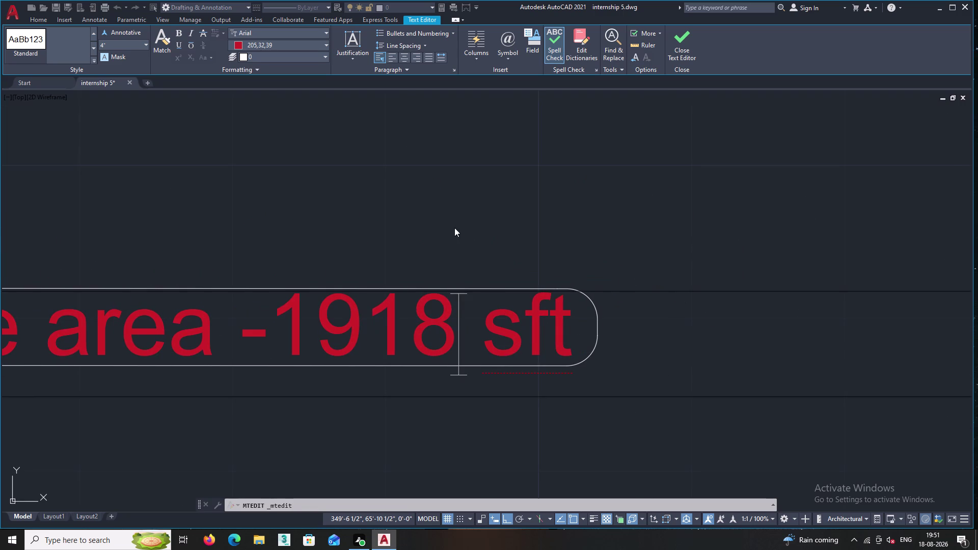
click(453, 228)
middle_drag(477, 232, 606, 233)
Find the bedroom and select its M.BED ROOM 13'7" X 14' label.
middle_drag(516, 251, 623, 250)
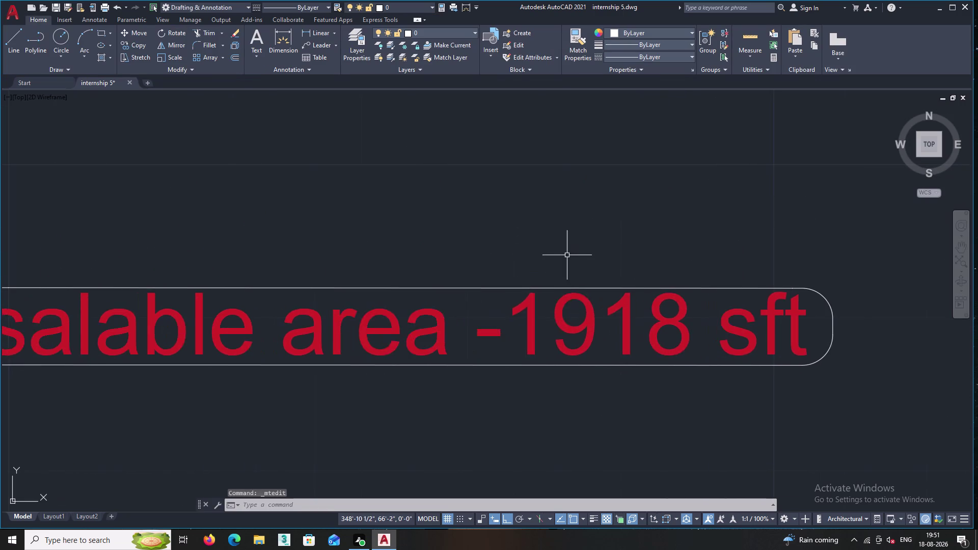
scroll(down, 3)
scroll(down, 3)
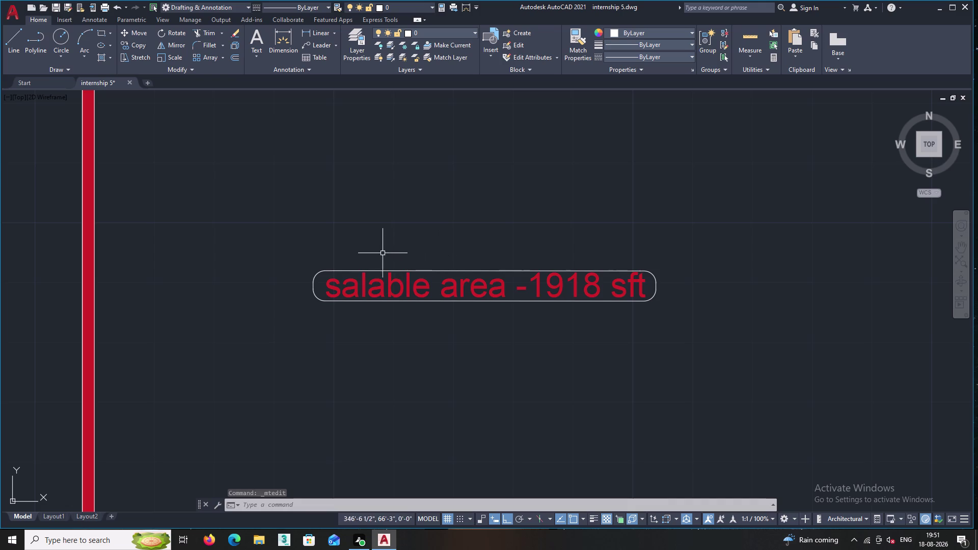
middle_drag(393, 260, 451, 271)
scroll(down, 3)
scroll(up, 3)
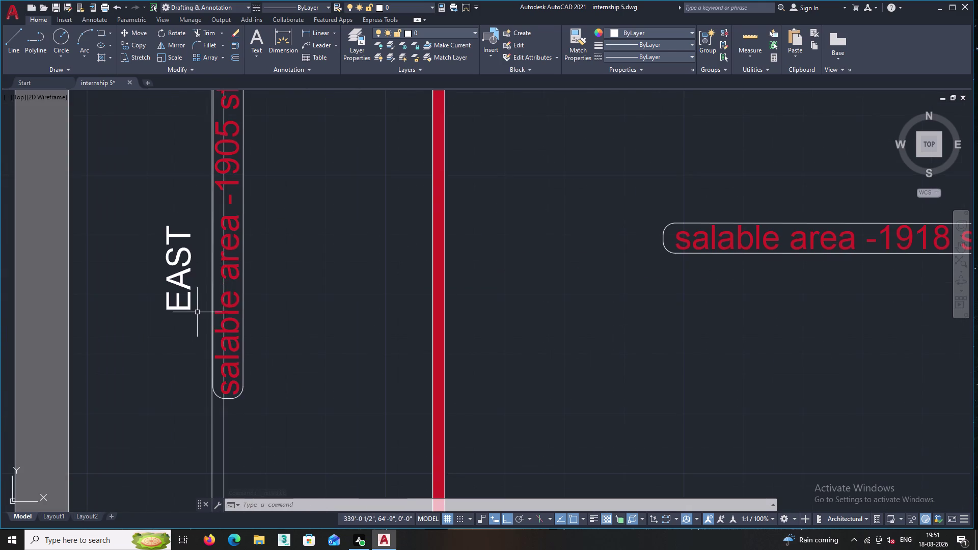
scroll(up, 3)
scroll(down, 3)
scroll(down, 3)
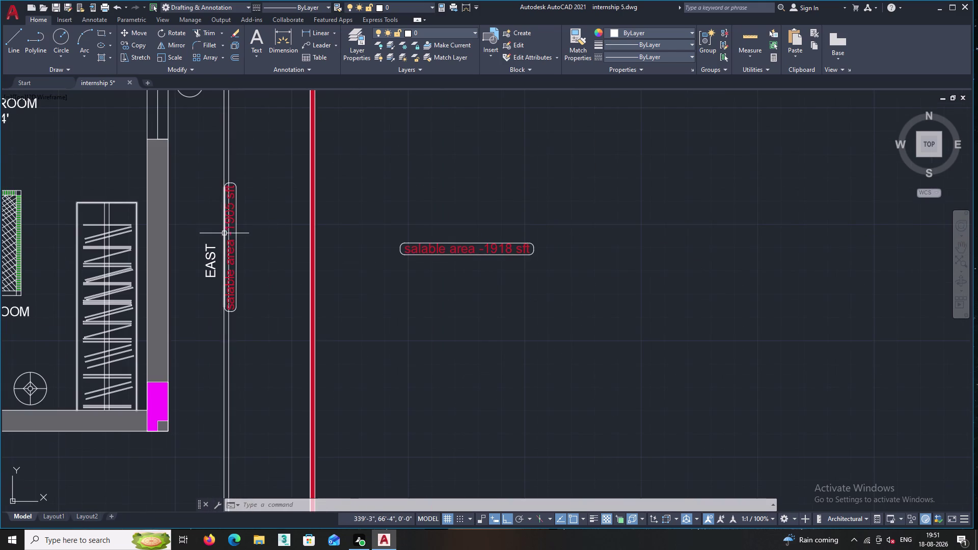
middle_drag(226, 237, 321, 309)
scroll(down, 3)
click(179, 227)
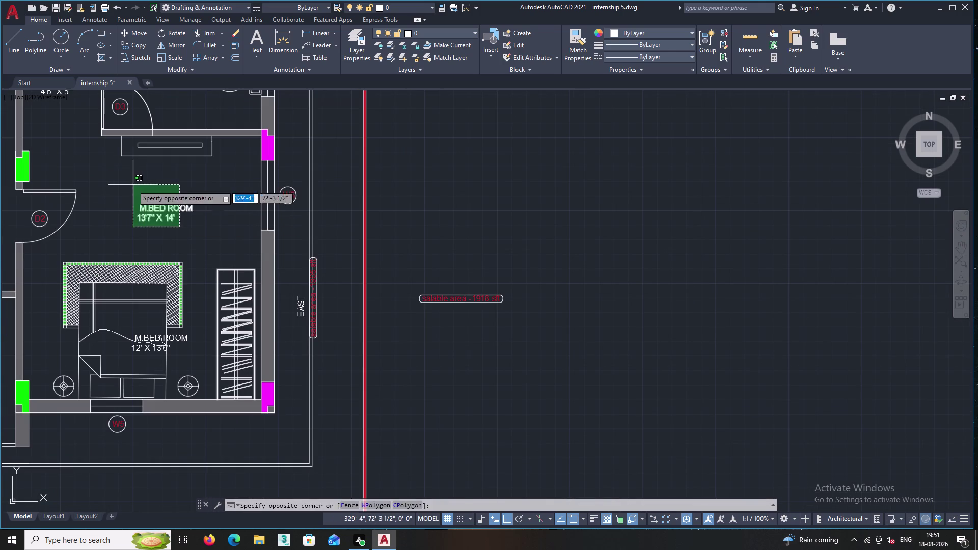
click(131, 185)
Copy the M.BED ROOM label into the open space right of the red boundary line.
right_click(130, 185)
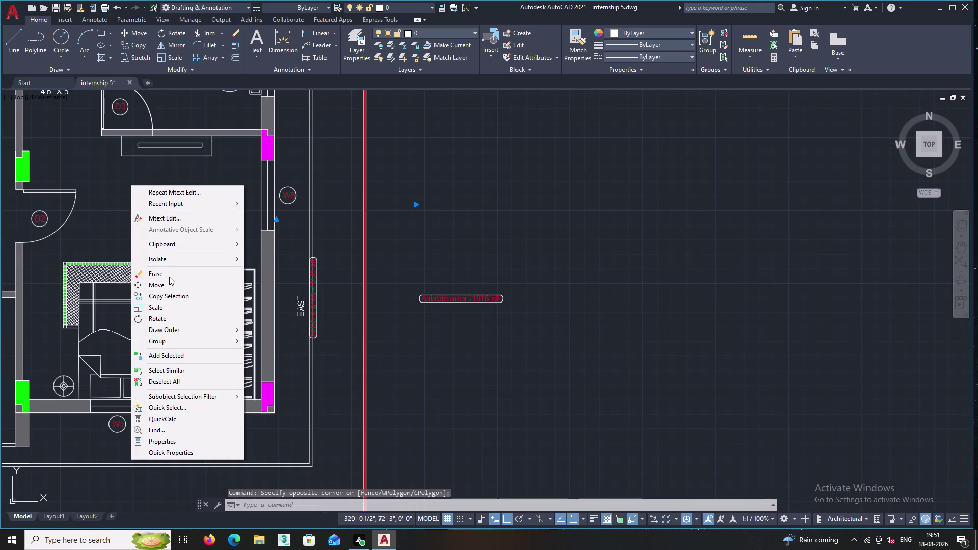
click(168, 295)
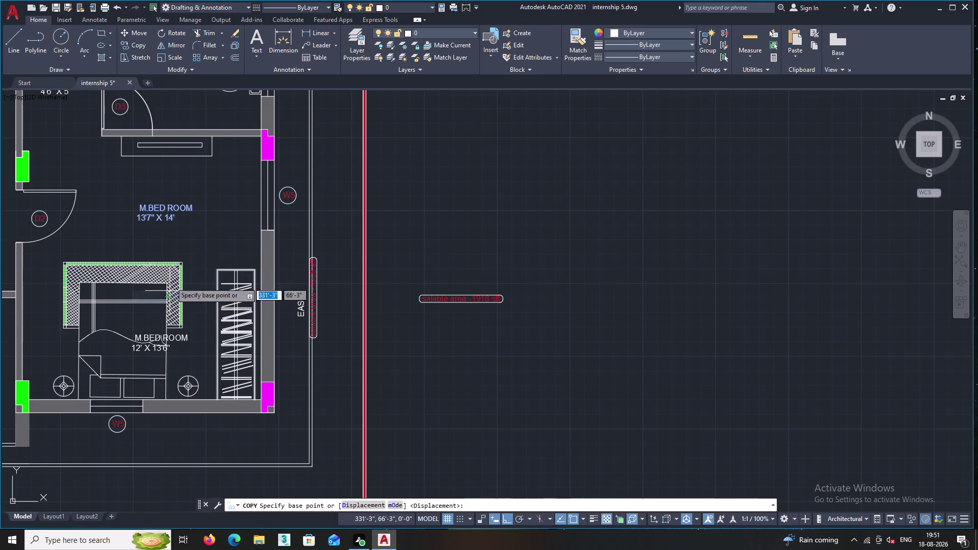
click(161, 205)
click(523, 208)
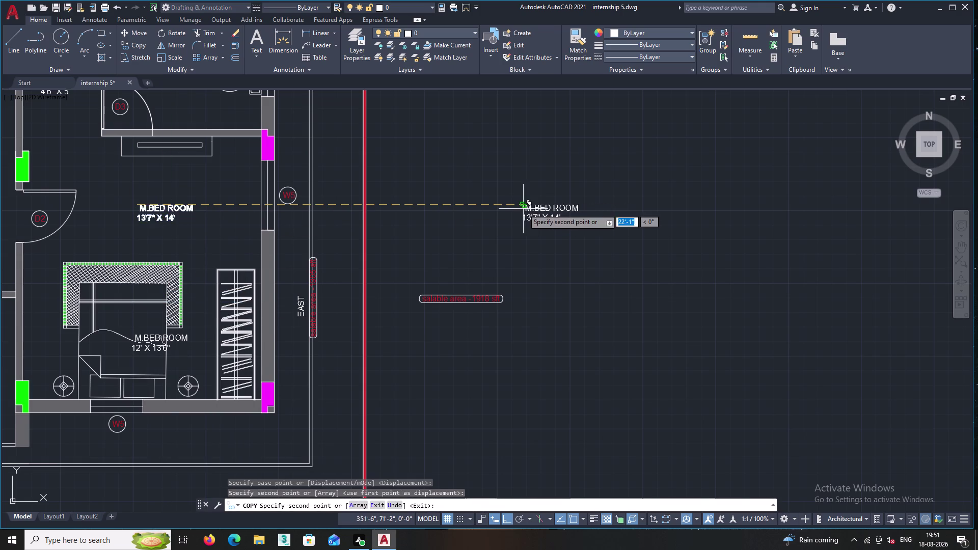
key(grave)
key(Escape)
scroll(up, 3)
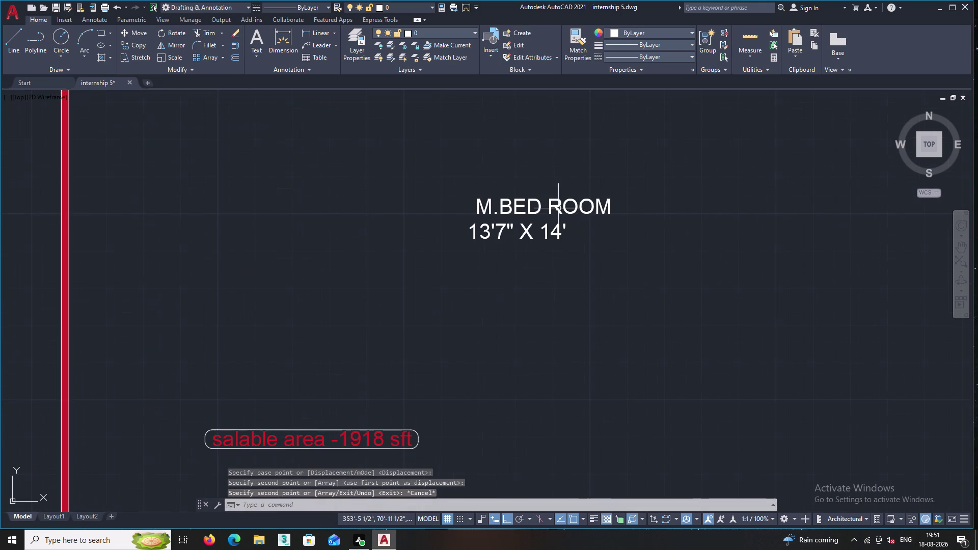
click(590, 265)
click(520, 210)
Open the copied room label for editing and delete its room size text.
right_click(539, 151)
click(578, 182)
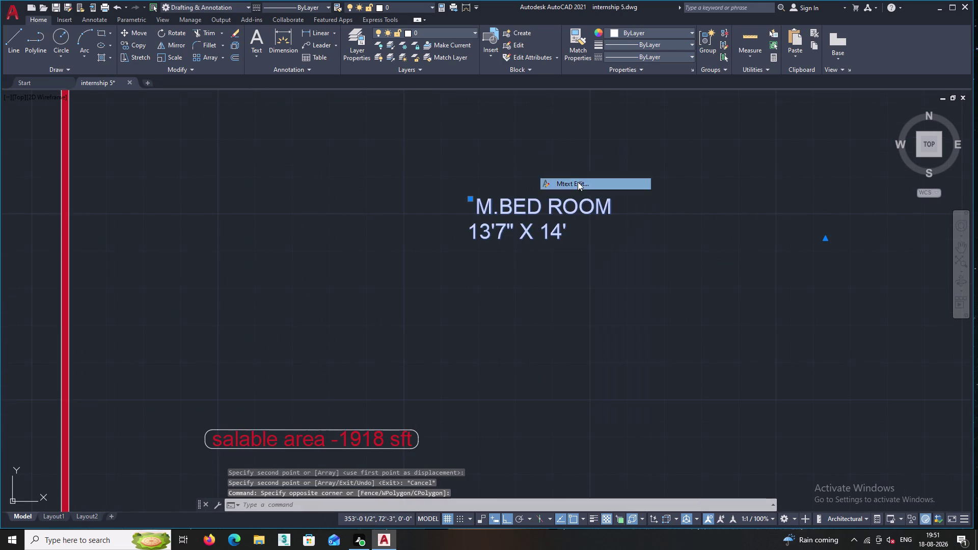
click(577, 231)
key(BackSpace)
key(BackSpace)
key(BackSpace)
key(BackSpace)
key(BackSpace)
key(BackSpace)
key(BackSpace)
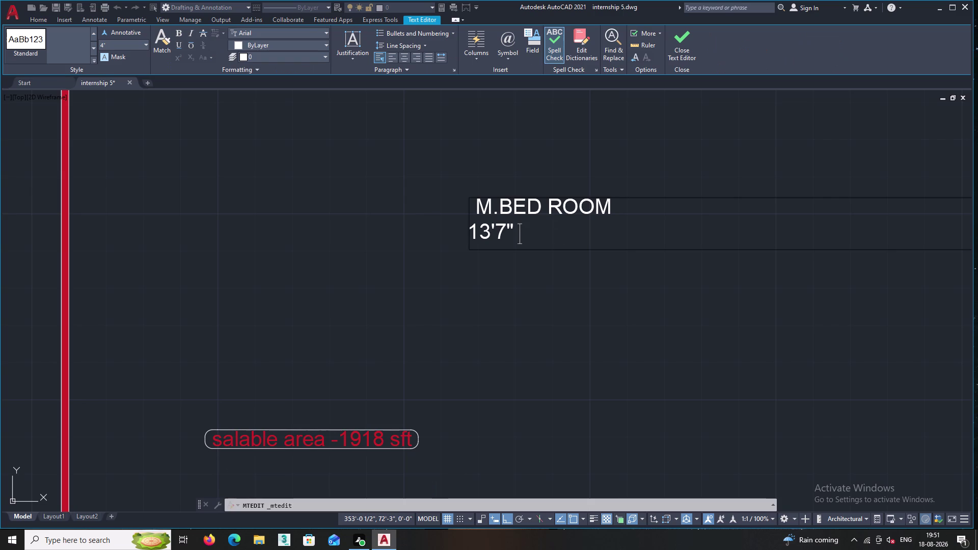
key(BackSpace)
key(BackSpace)
key(BackSpace)
key(BackSpace)
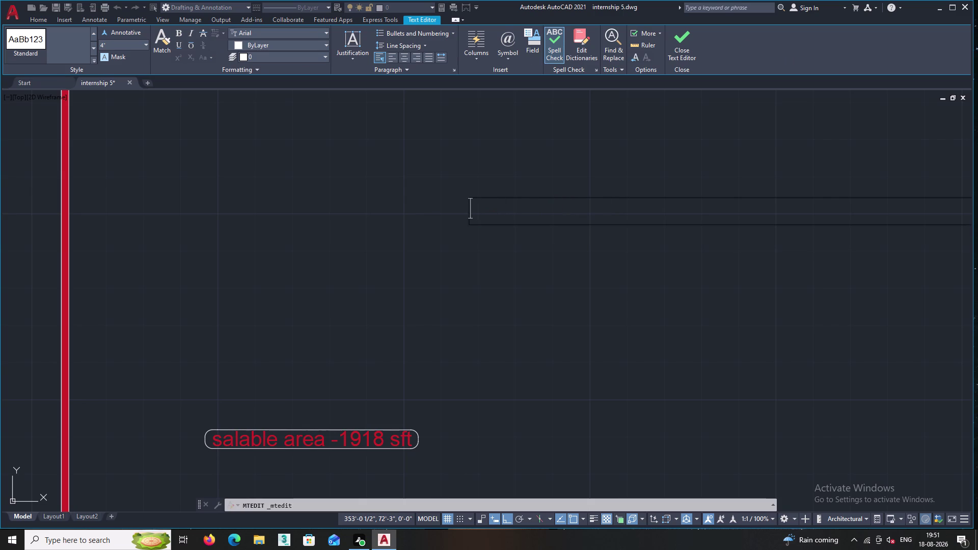
Replace the label text with WEST, fixing a mistyped 'eas', and close the editor.
text(eas)
key(BackSpace)
key(BackSpace)
key(BackSpace)
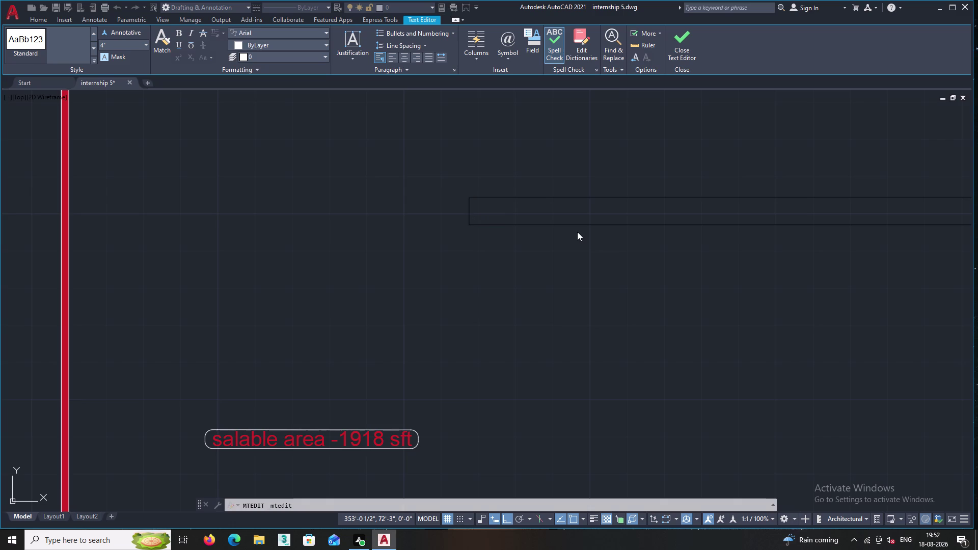
text(W)
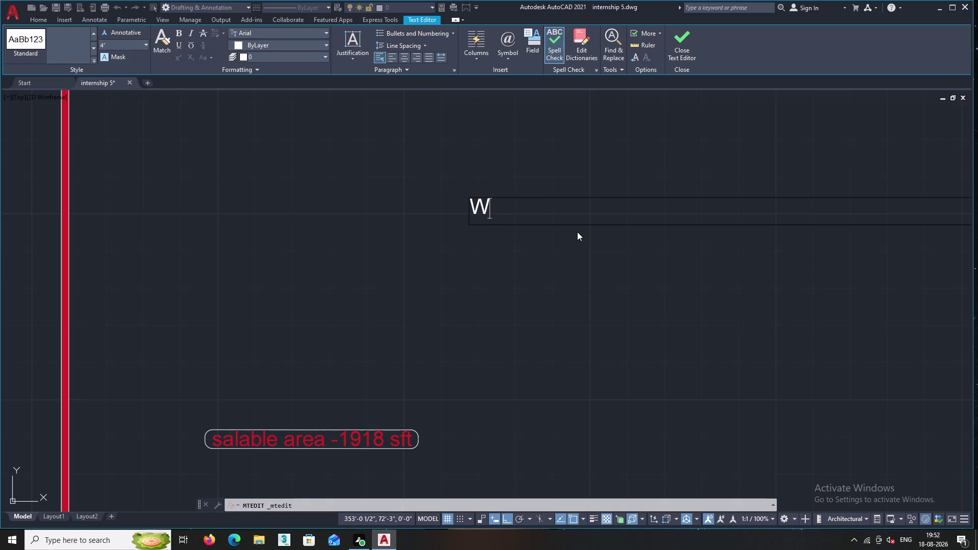
text(EST)
click(597, 274)
scroll(down, 3)
scroll(down, 3)
middle_drag(535, 262, 550, 272)
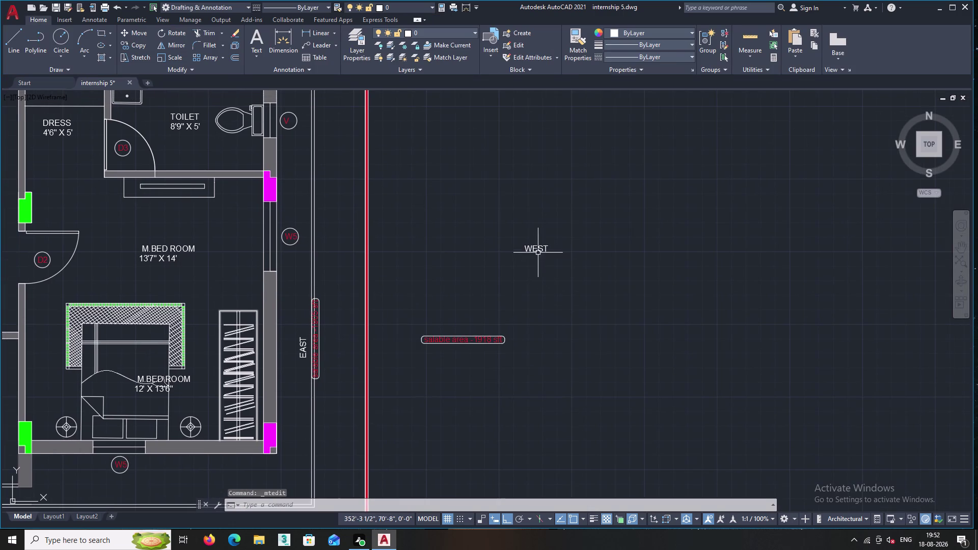
Rotate the selected WEST label 270 degrees about a base point on it.
scroll(up, 3)
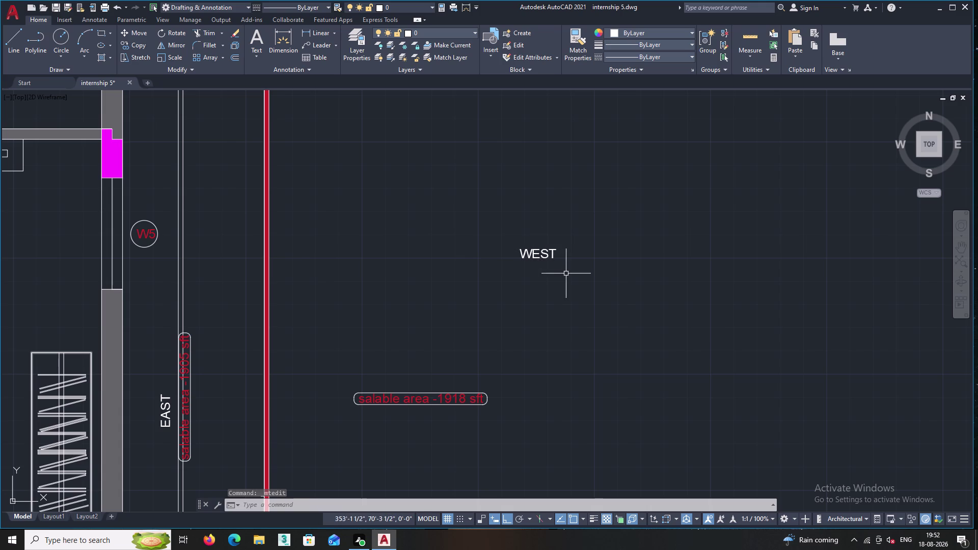
double_click(564, 269)
click(528, 223)
right_click(523, 204)
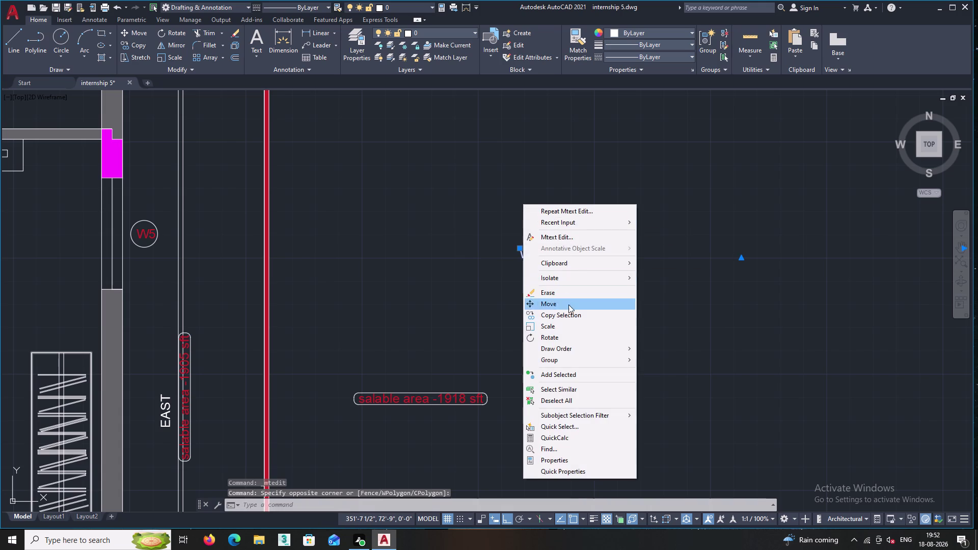
click(567, 338)
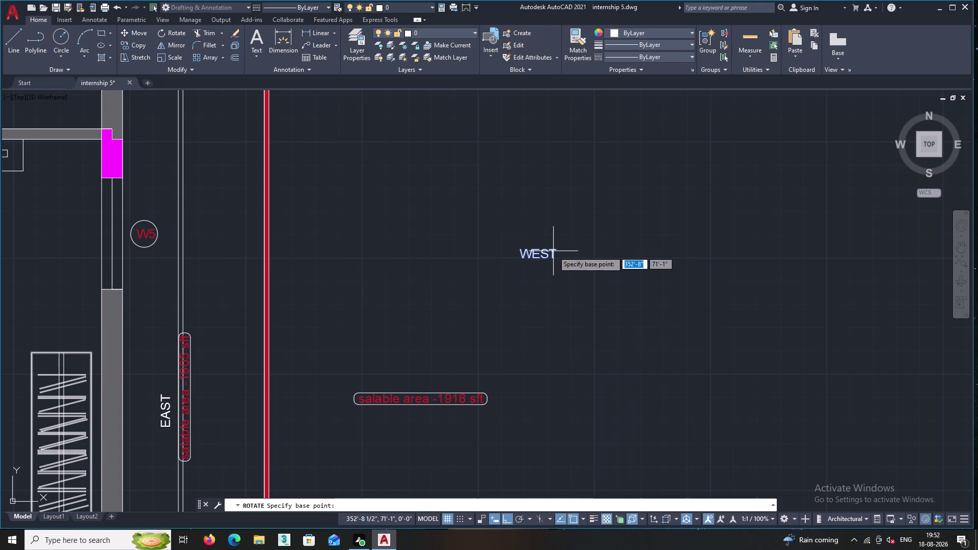
double_click(553, 251)
click(544, 207)
Zoom around the rotated label and start a selection window around WEST.
scroll(up, 3)
scroll(down, 3)
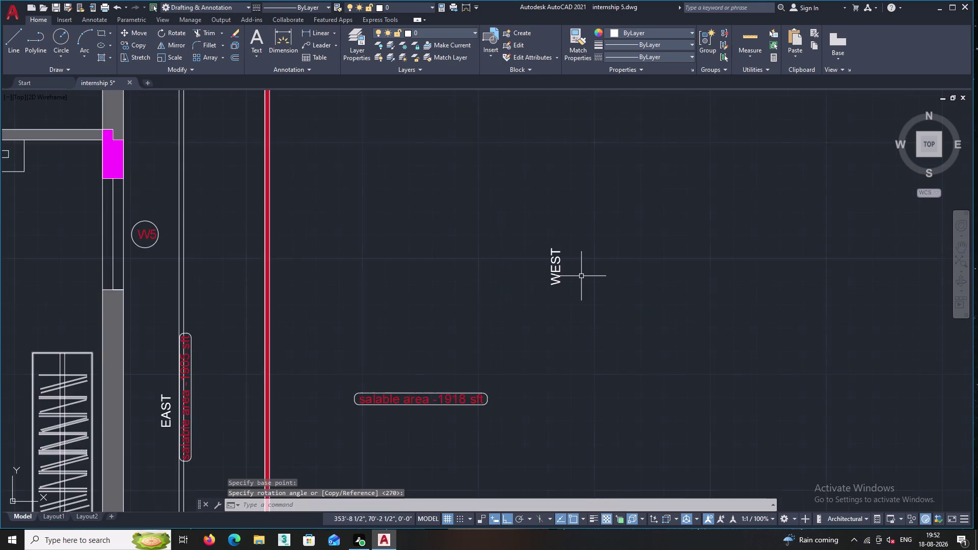
scroll(down, 3)
scroll(up, 3)
scroll(down, 3)
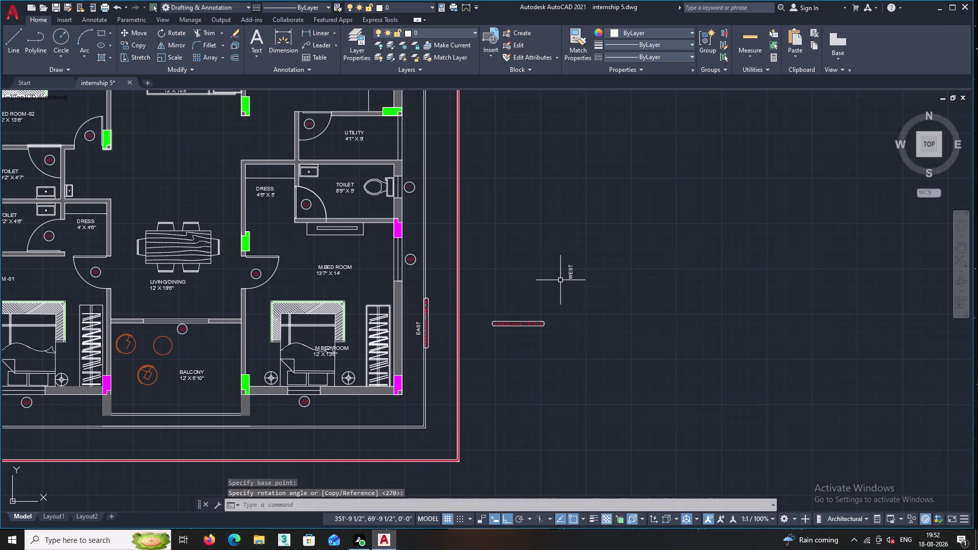
click(587, 283)
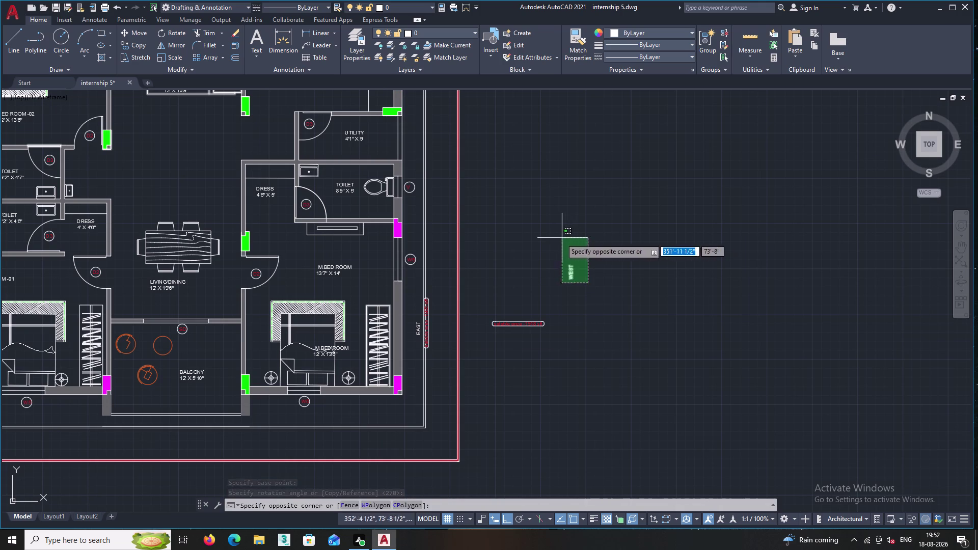
Copy the vertical WEST label from a base point, with Ortho turned off.
click(559, 239)
right_click(558, 222)
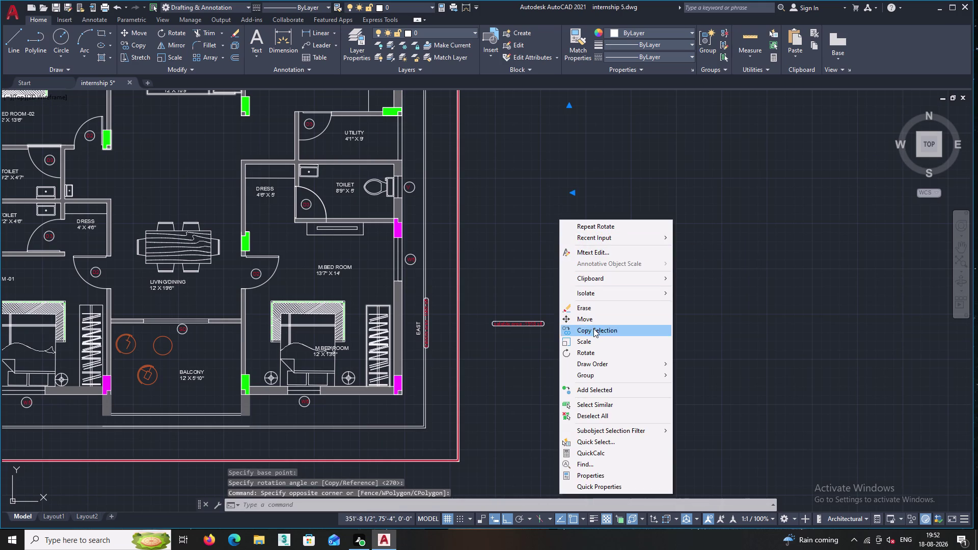
click(593, 329)
double_click(572, 268)
middle_drag(479, 223, 581, 344)
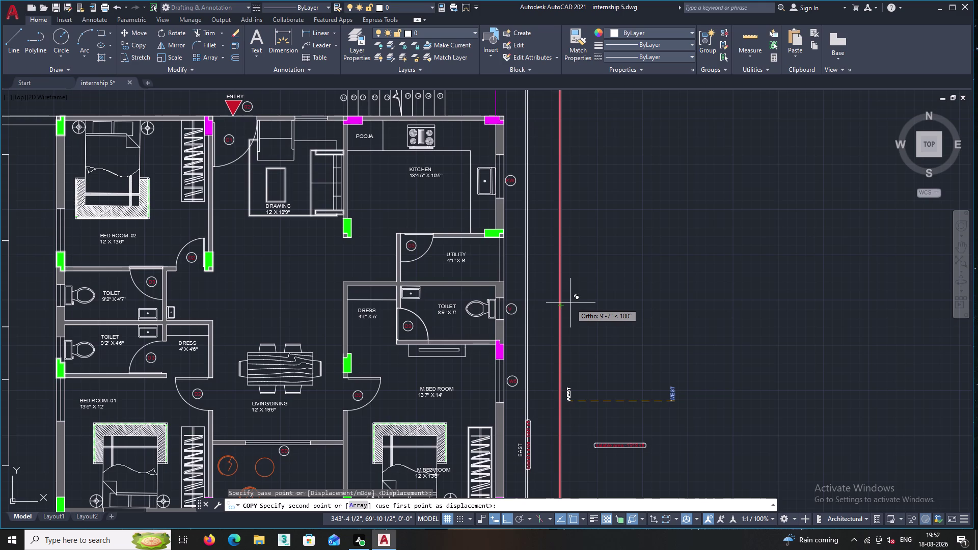
key(F6)
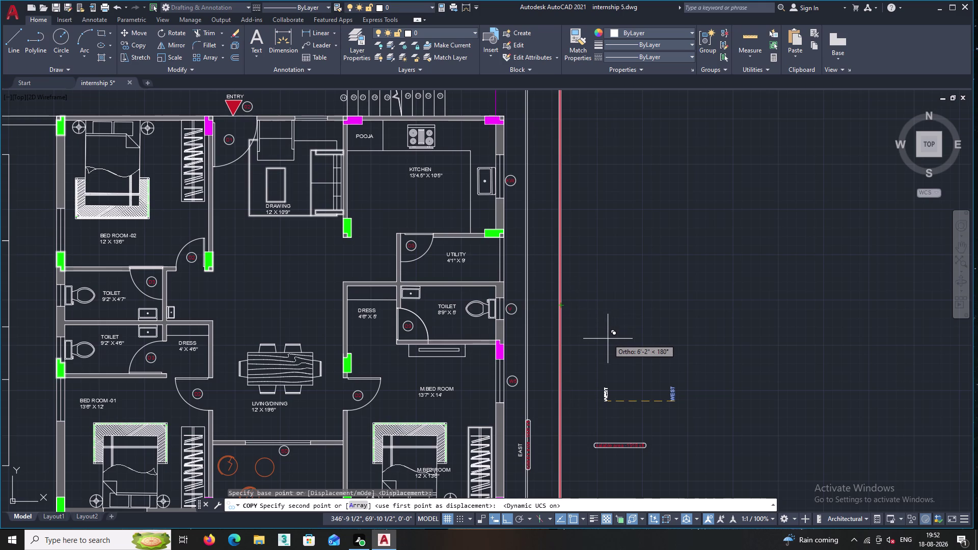
key(F8)
Place the WEST copy just outside the utility room wall and end copying.
scroll(down, 3)
middle_drag(557, 222, 569, 295)
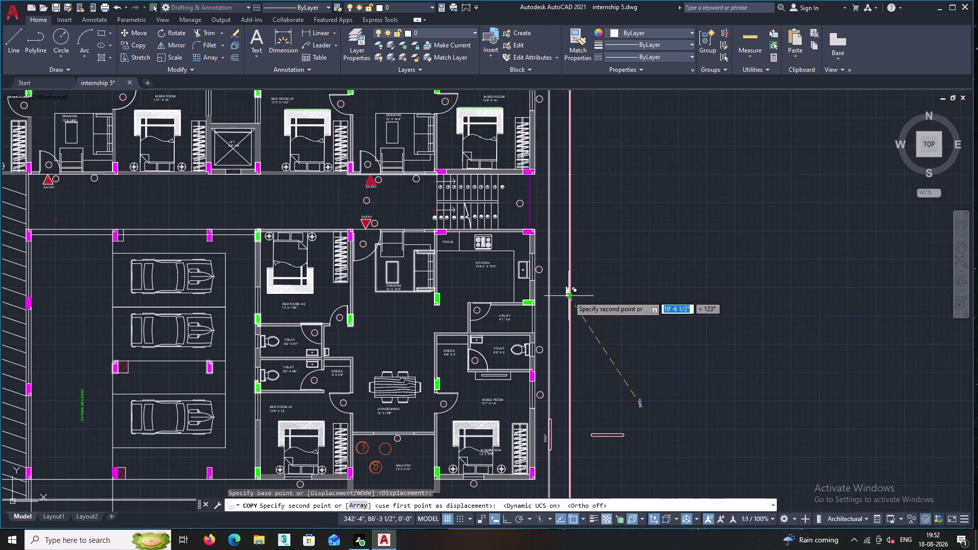
middle_drag(536, 214, 530, 306)
scroll(up, 3)
middle_drag(542, 206, 524, 261)
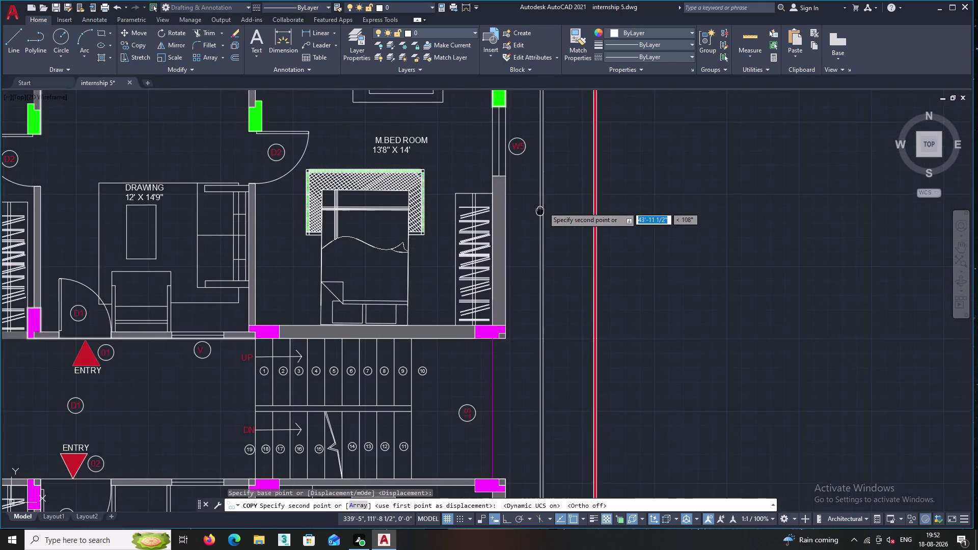
middle_drag(525, 261, 494, 436)
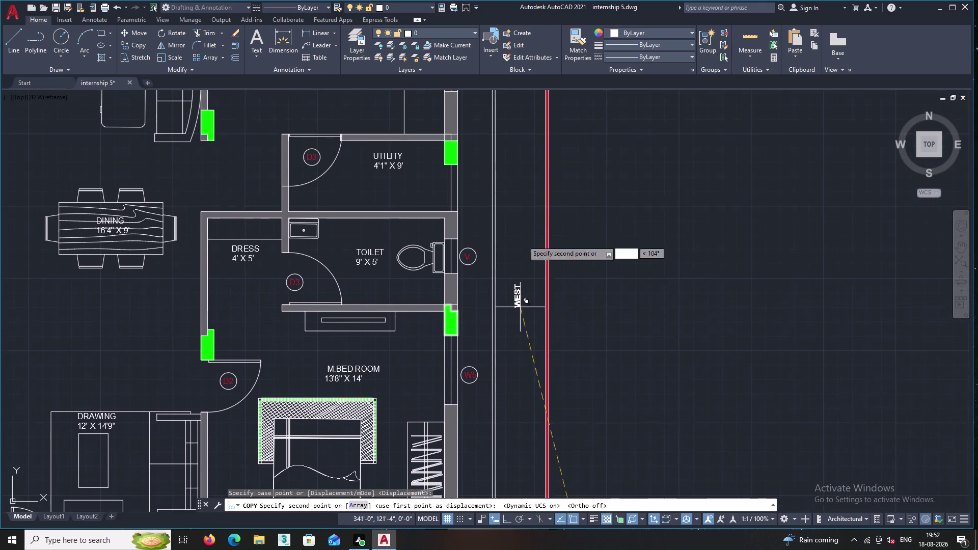
middle_drag(521, 208, 507, 407)
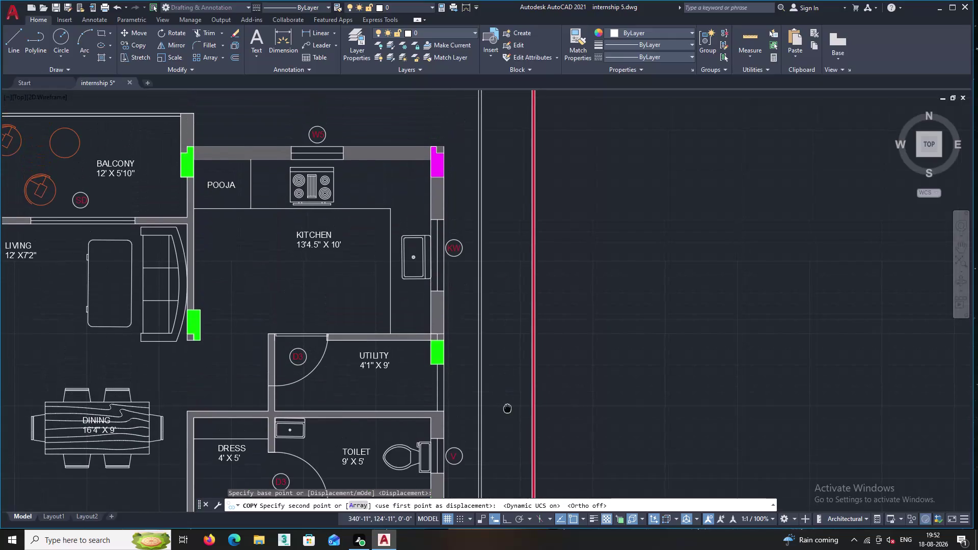
middle_drag(507, 407, 467, 349)
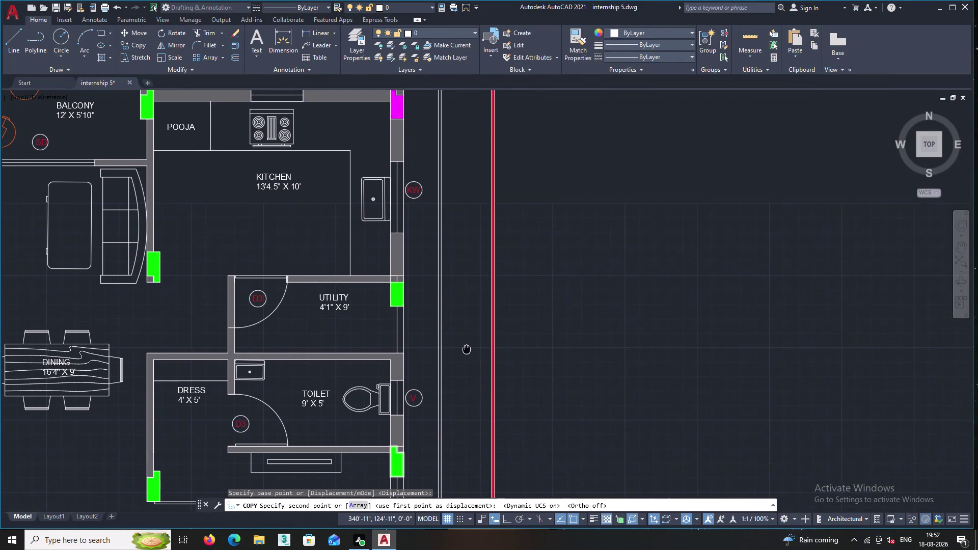
middle_drag(467, 349, 448, 320)
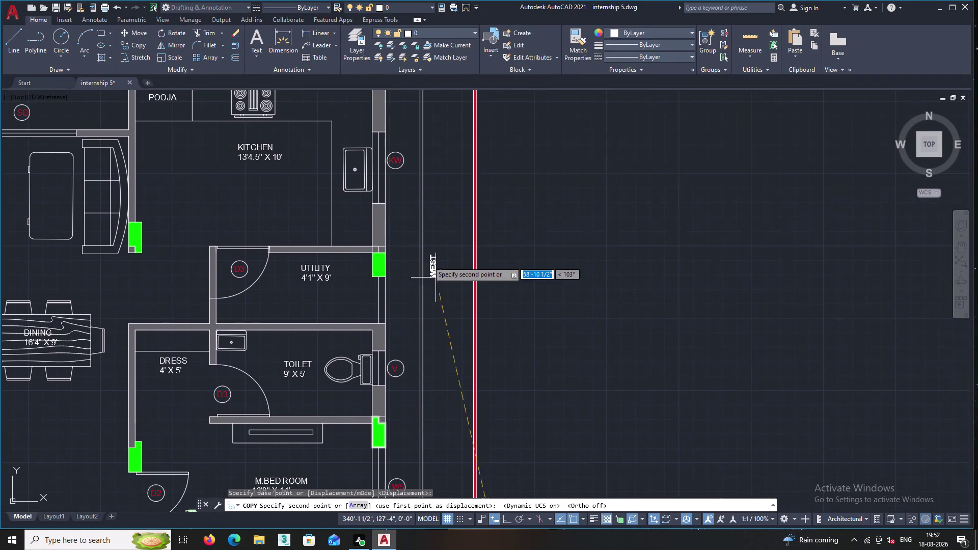
scroll(up, 3)
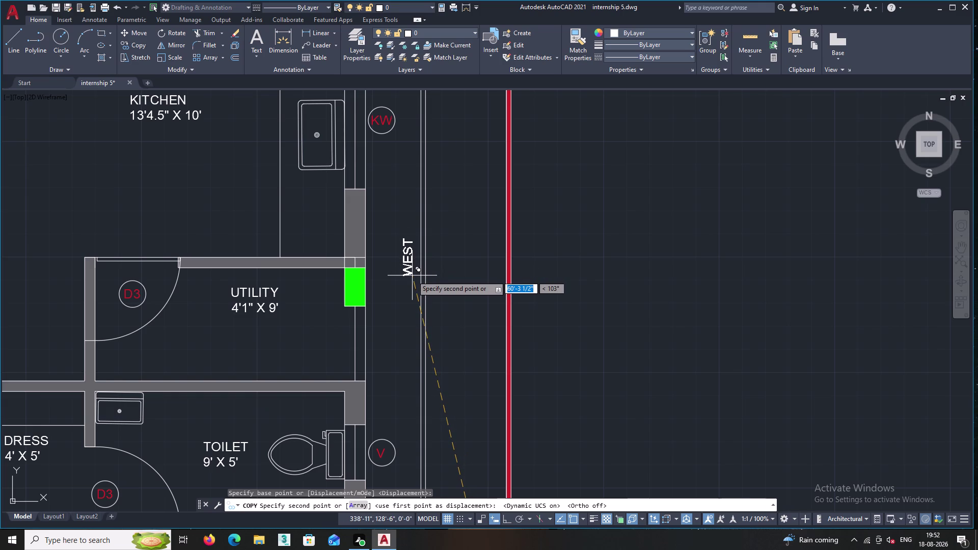
click(412, 276)
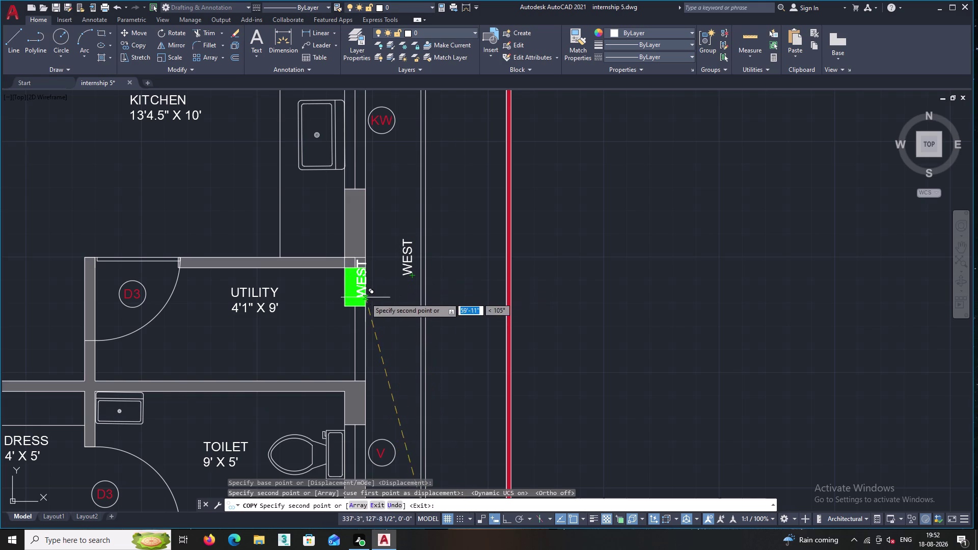
key(Escape)
Pan and zoom across the floor plan to review the placed WEST label.
middle_drag(414, 292, 349, 260)
scroll(down, 3)
middle_drag(457, 300, 408, 225)
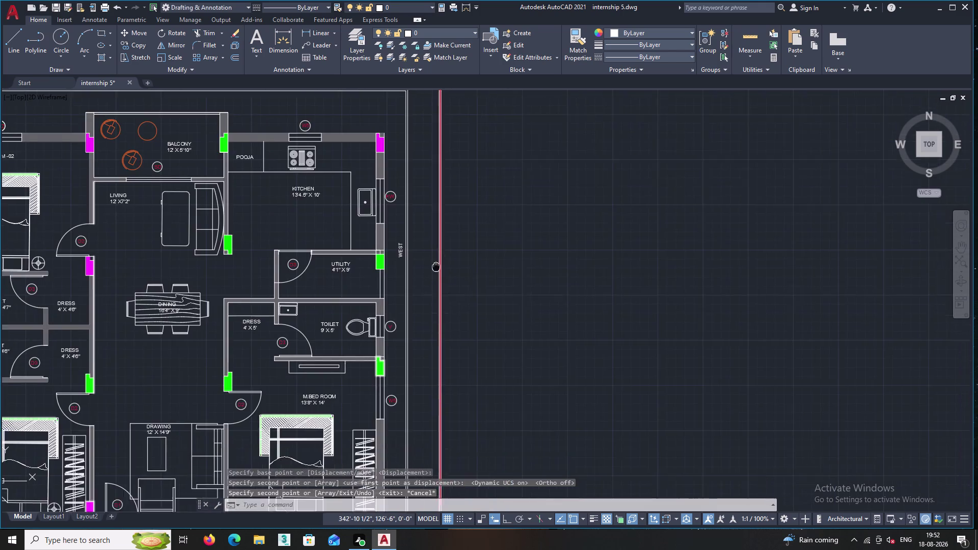
middle_drag(408, 225, 367, 166)
scroll(down, 3)
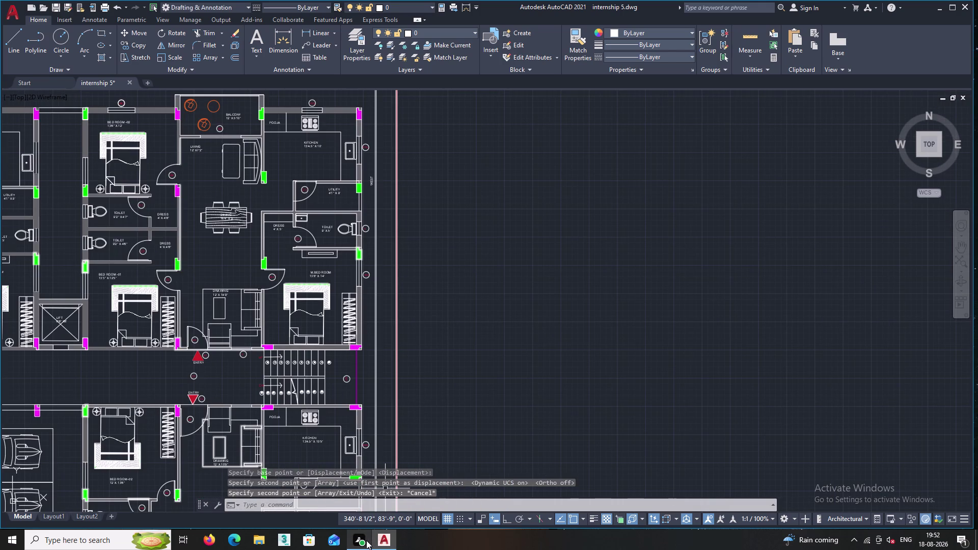